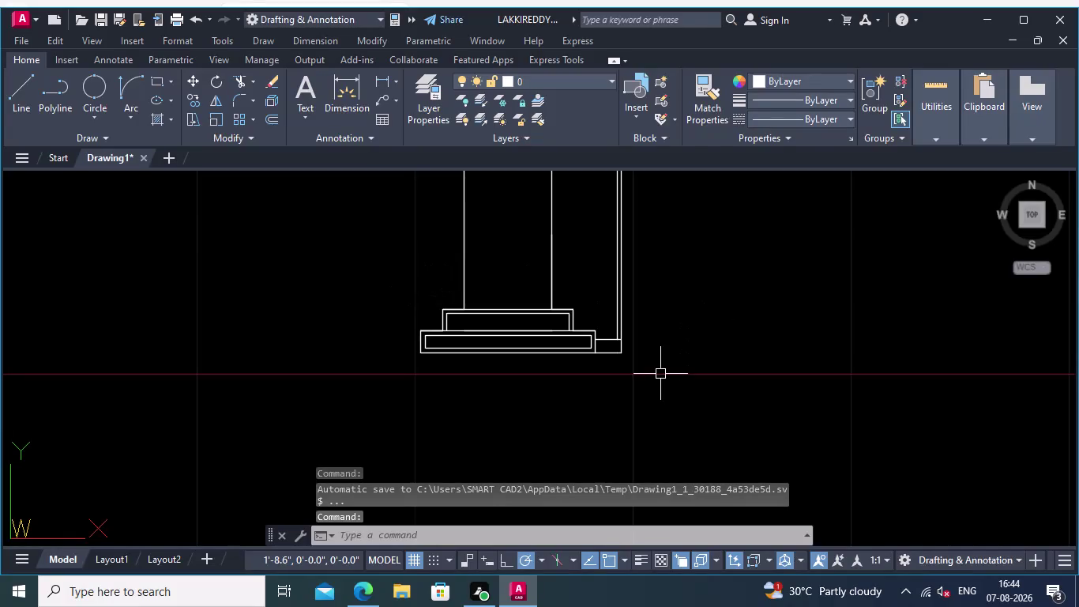
Offset the door frame's outer vertical line 0.025 to the right.
middle_drag(655, 373, 672, 405)
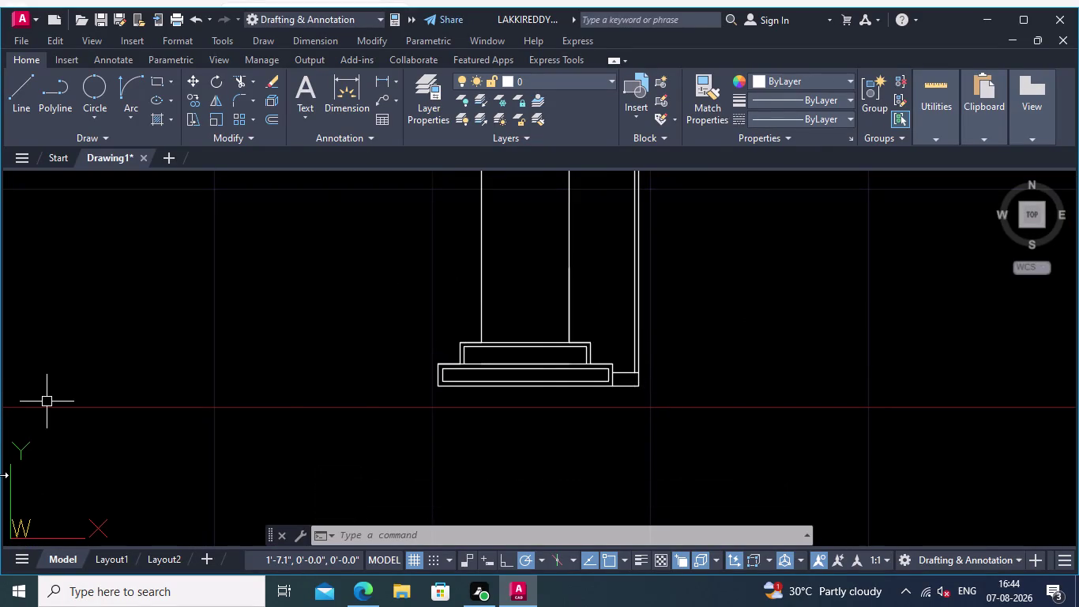
middle_drag(693, 382, 657, 393)
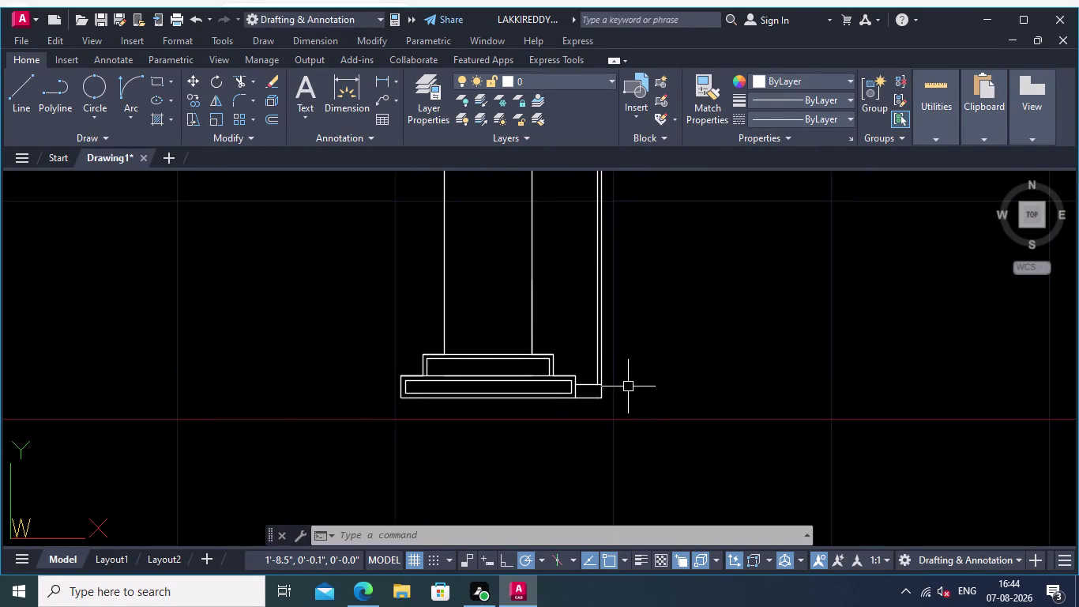
scroll(up, 3)
middle_drag(640, 409, 685, 385)
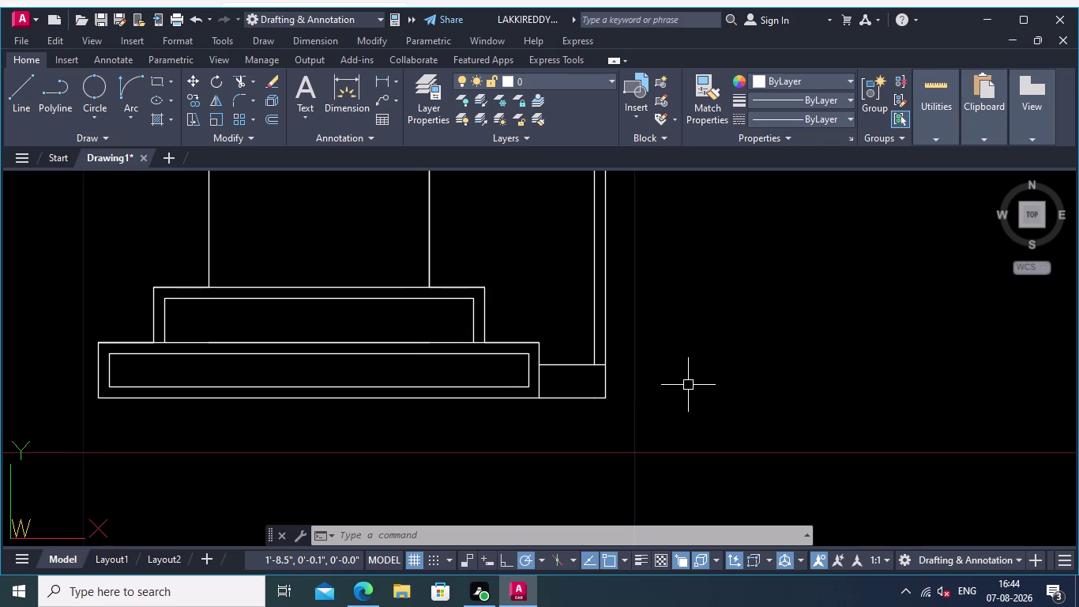
middle_drag(687, 385, 758, 387)
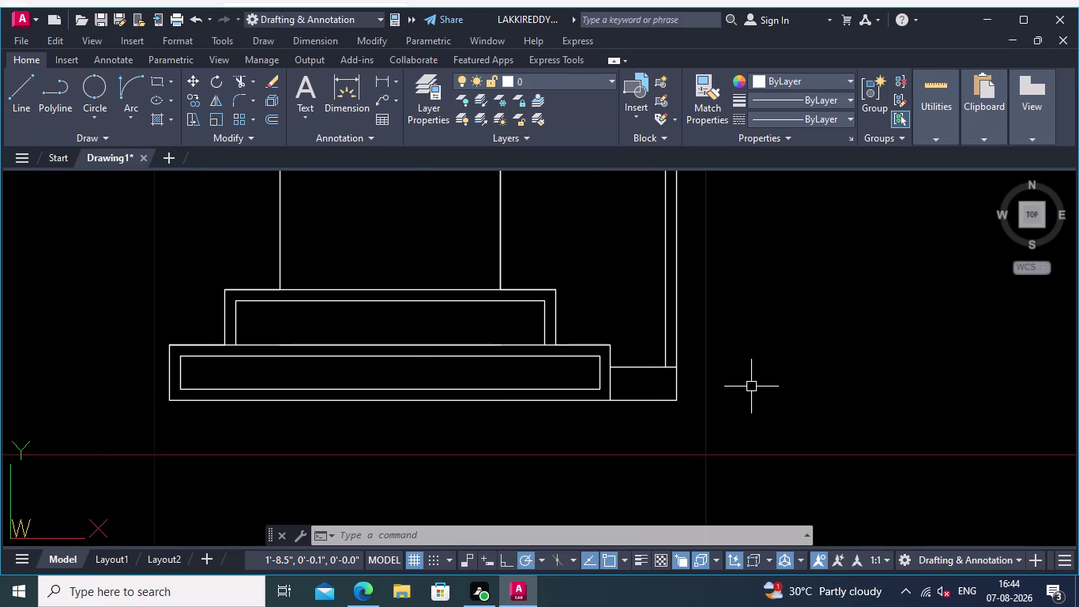
middle_drag(738, 390, 708, 405)
scroll(up, 3)
middle_drag(707, 395, 704, 391)
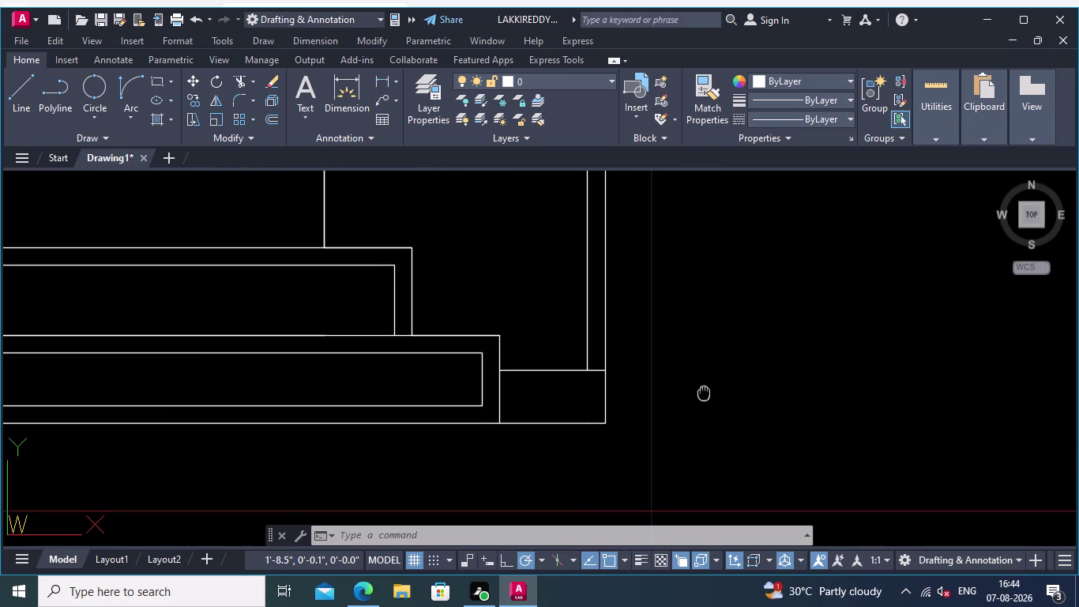
middle_drag(704, 391, 662, 390)
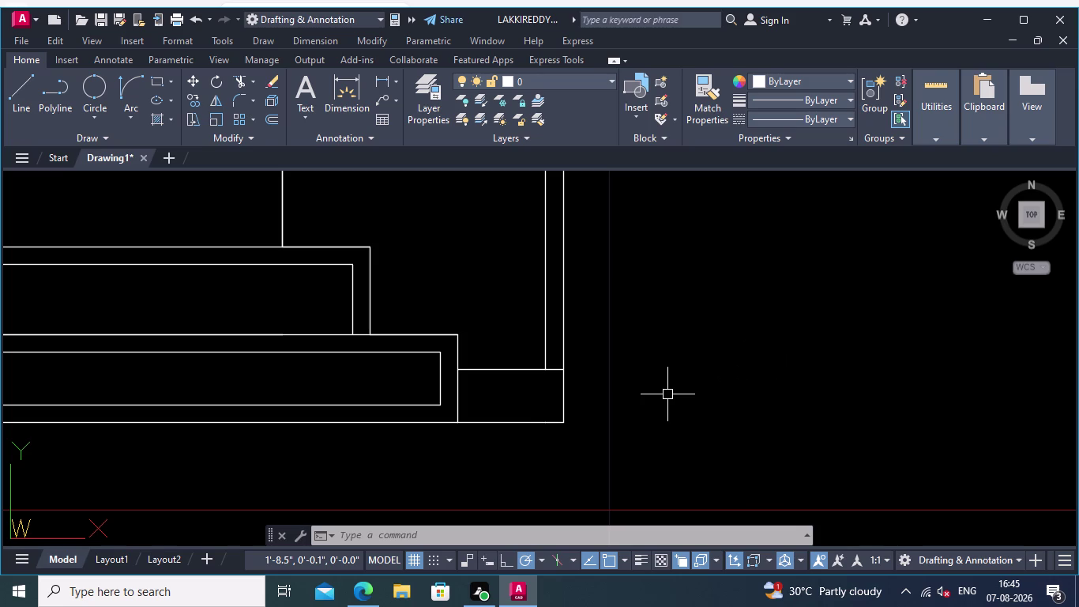
middle_drag(668, 395, 735, 395)
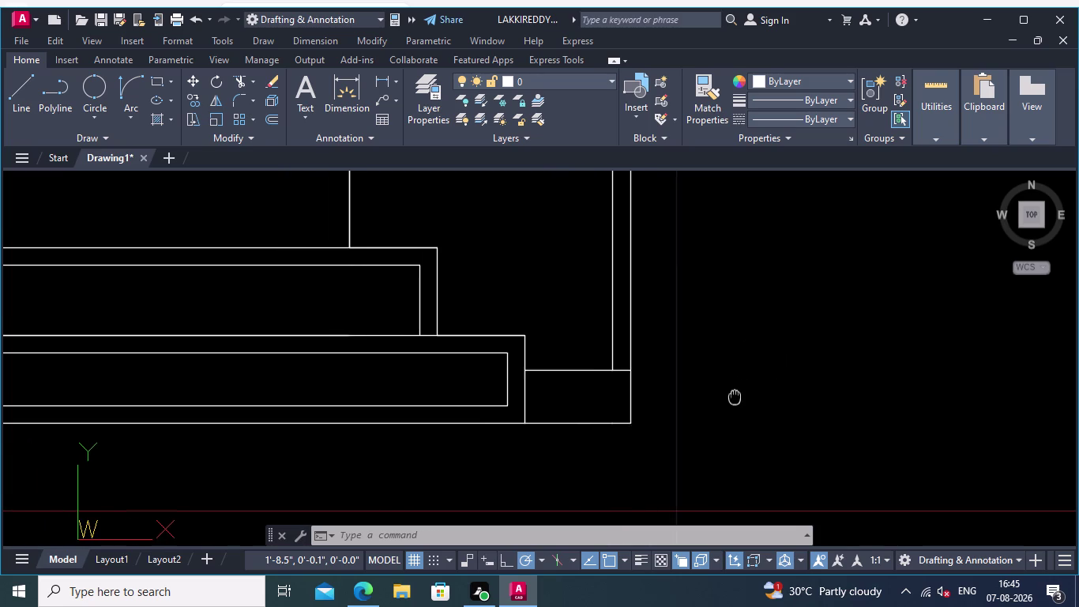
middle_drag(735, 395, 738, 395)
middle_drag(724, 403, 809, 413)
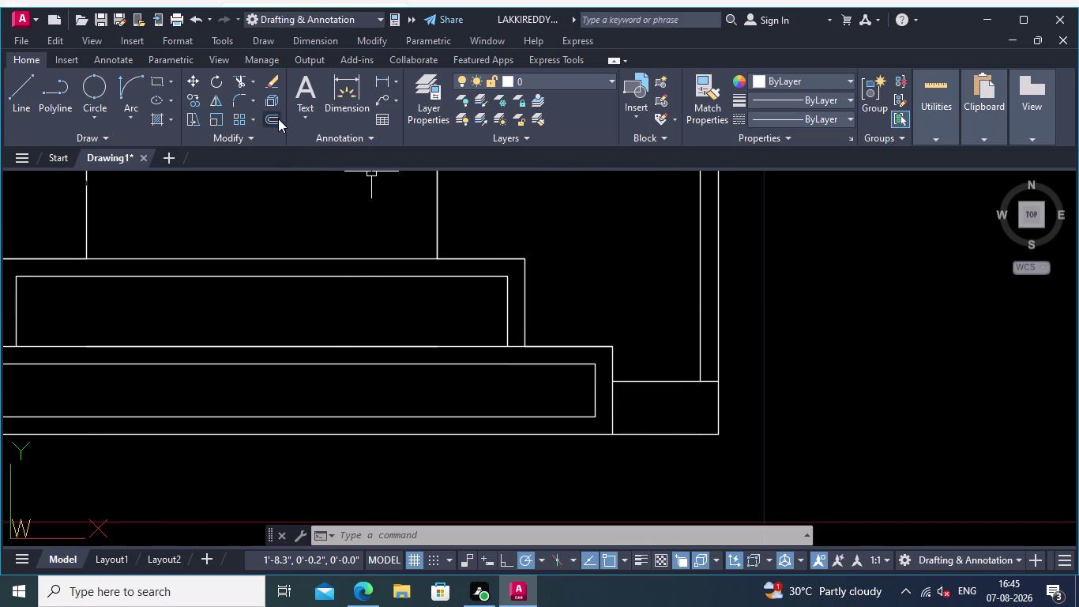
click(274, 117)
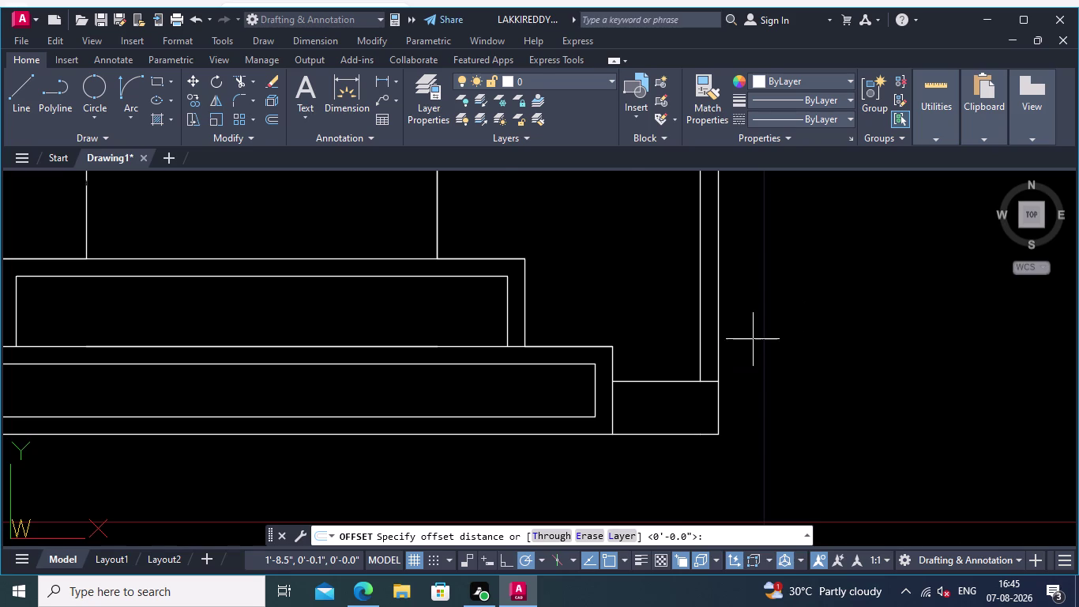
scroll(down, 3)
scroll(down, 3)
middle_drag(745, 342, 734, 373)
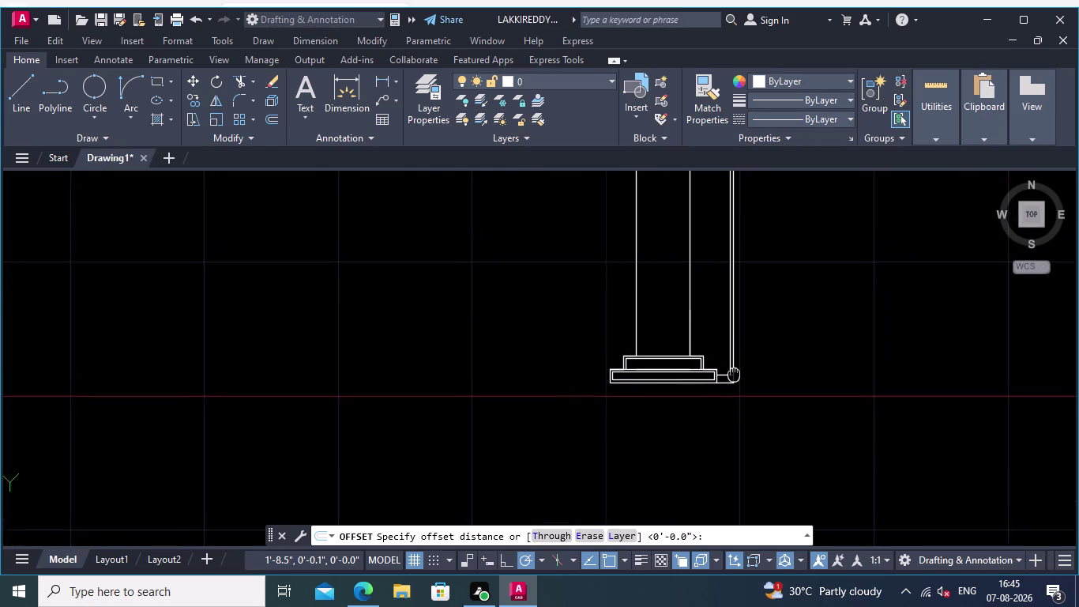
middle_drag(734, 374, 729, 381)
scroll(up, 3)
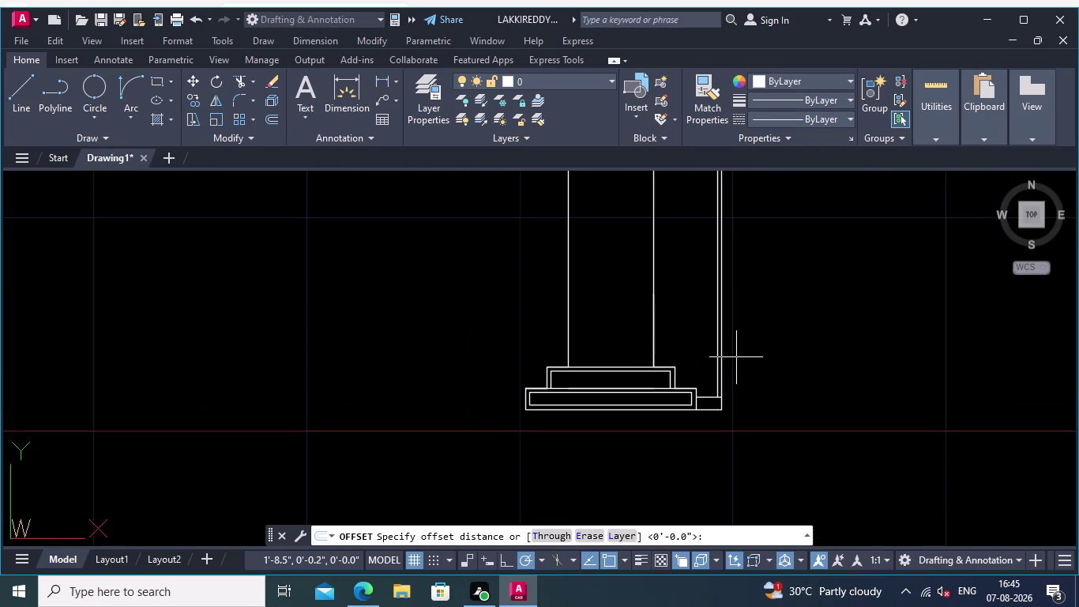
scroll(up, 3)
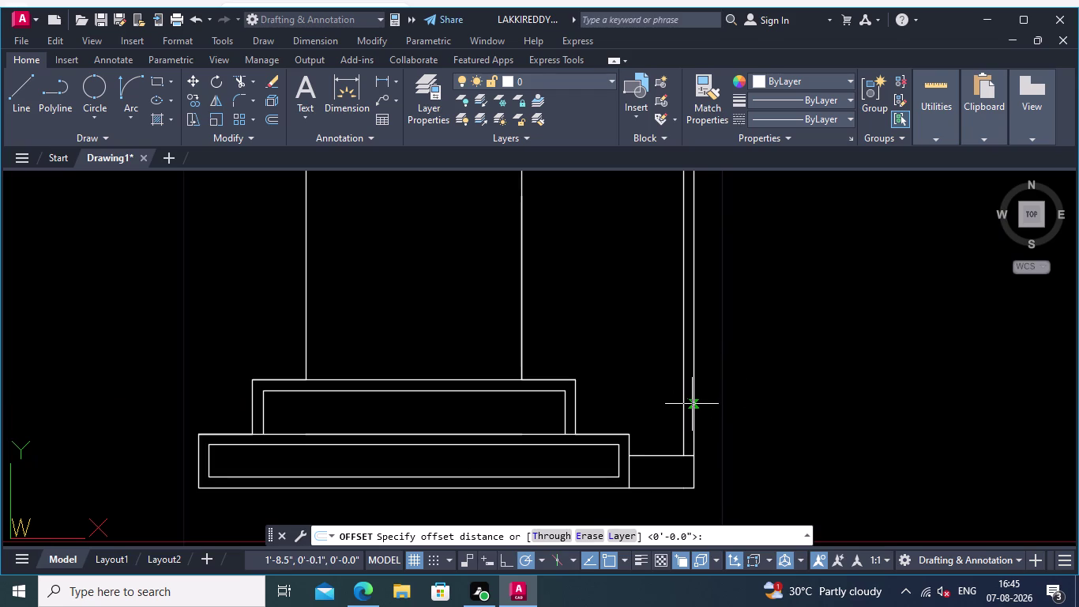
click(692, 404)
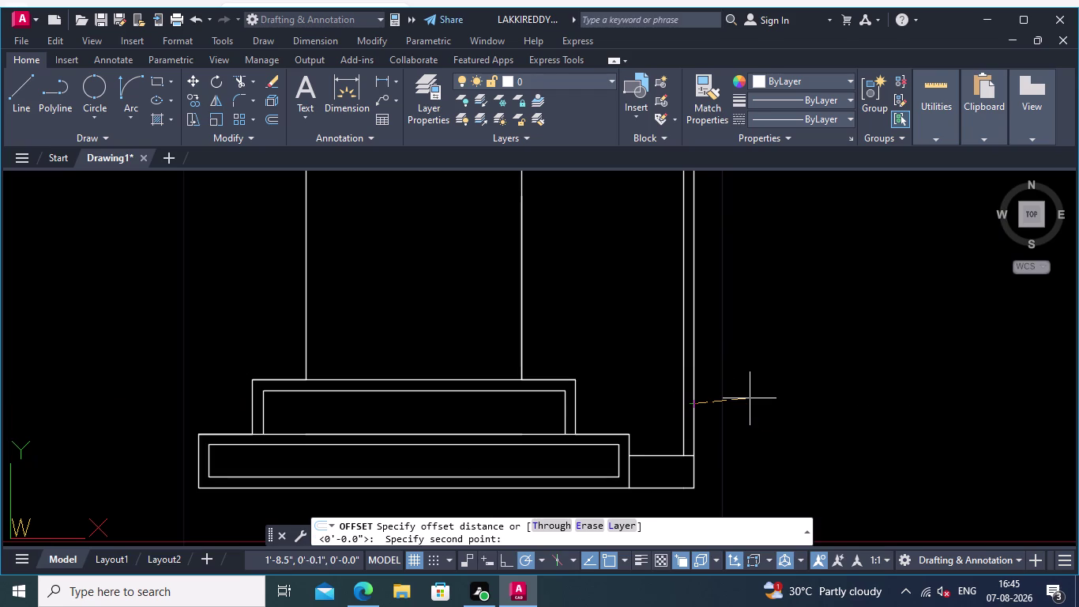
text(0.)
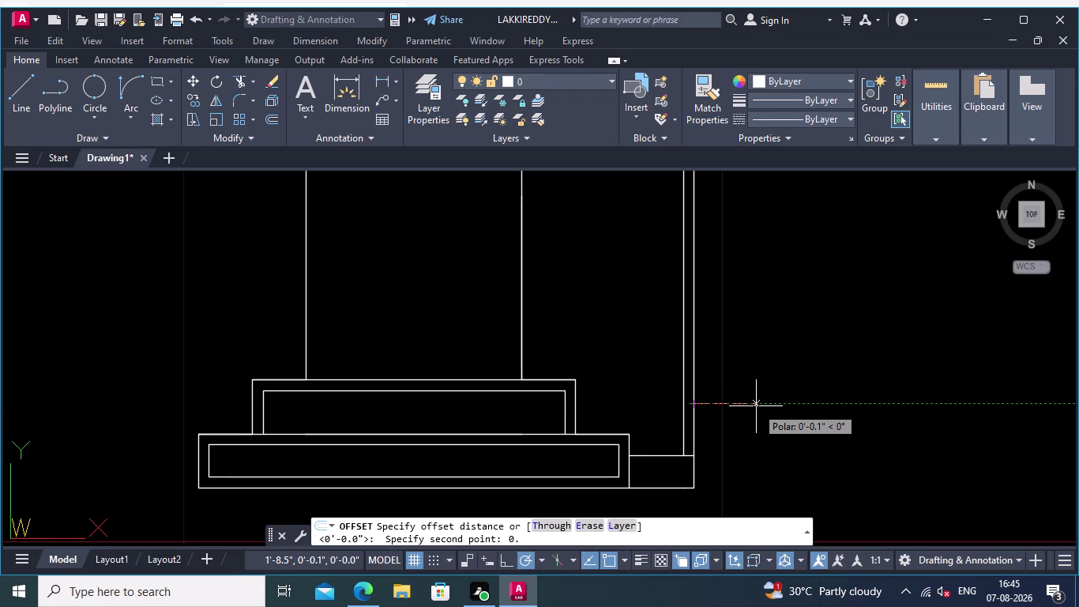
text(025)
key(Return)
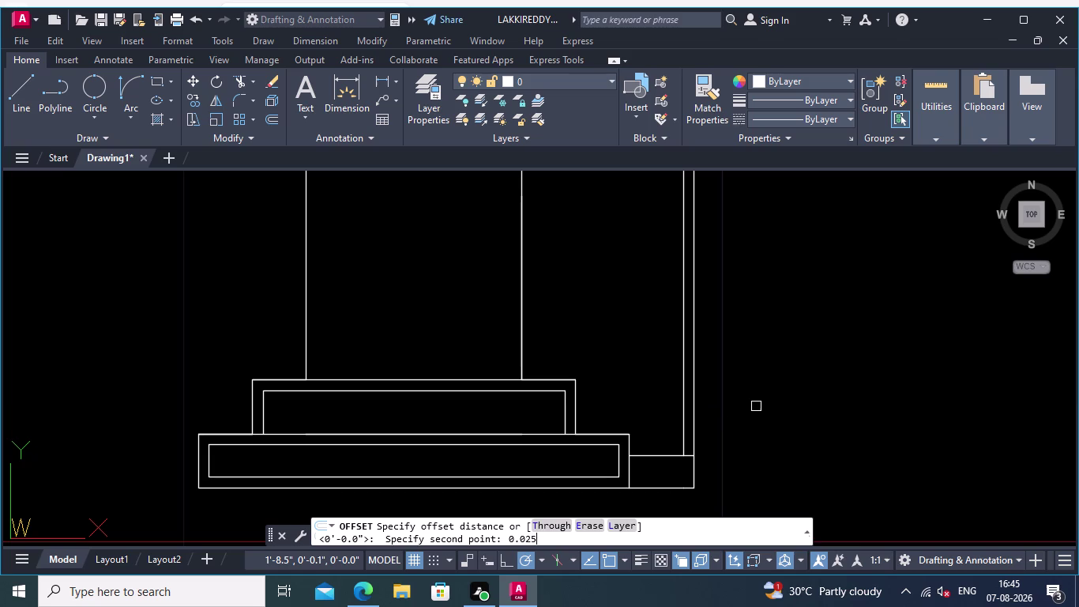
click(695, 424)
click(726, 425)
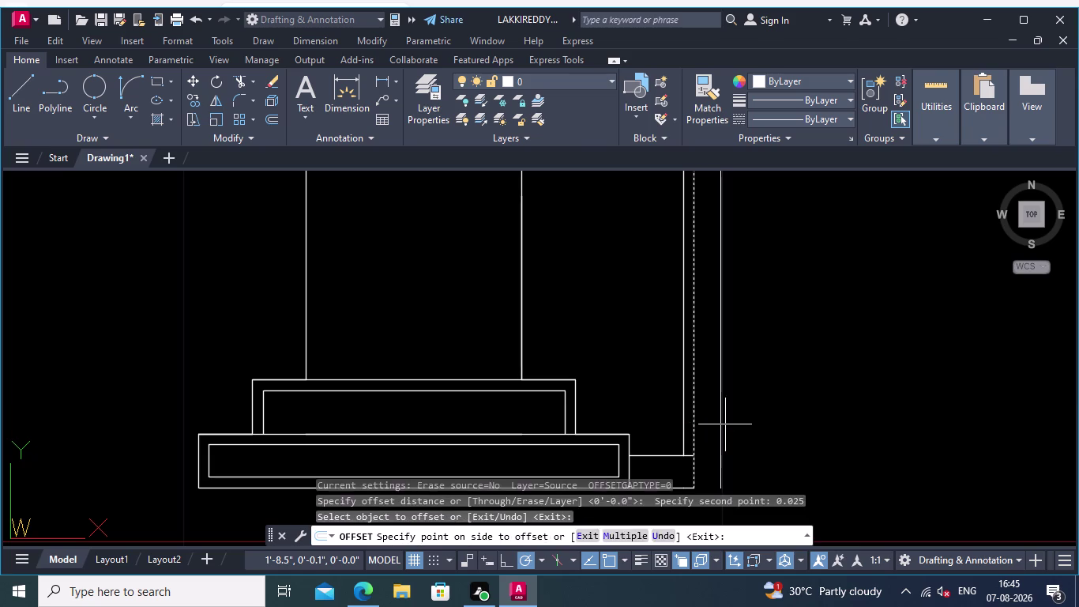
Offset that new vertical line a further 0.01 to the right.
middle_drag(808, 403, 807, 350)
scroll(down, 3)
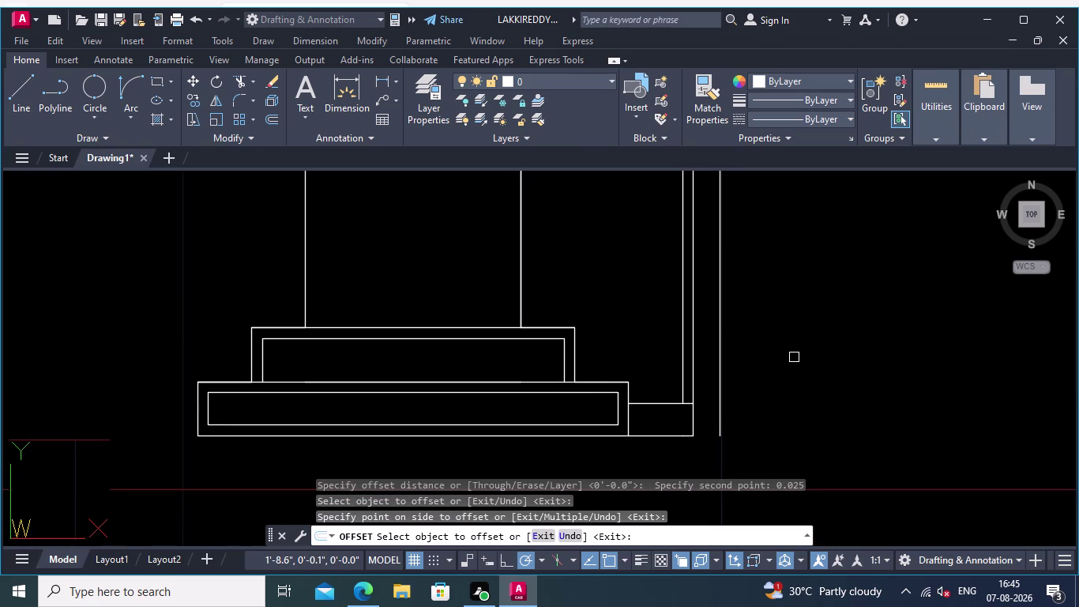
middle_drag(774, 375, 762, 387)
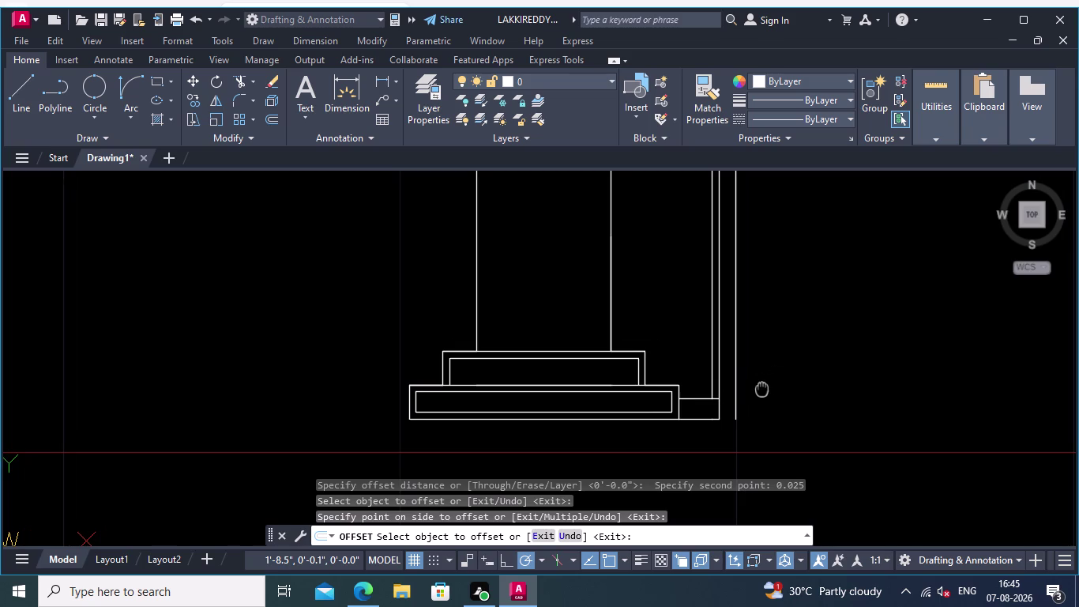
middle_drag(762, 387, 756, 378)
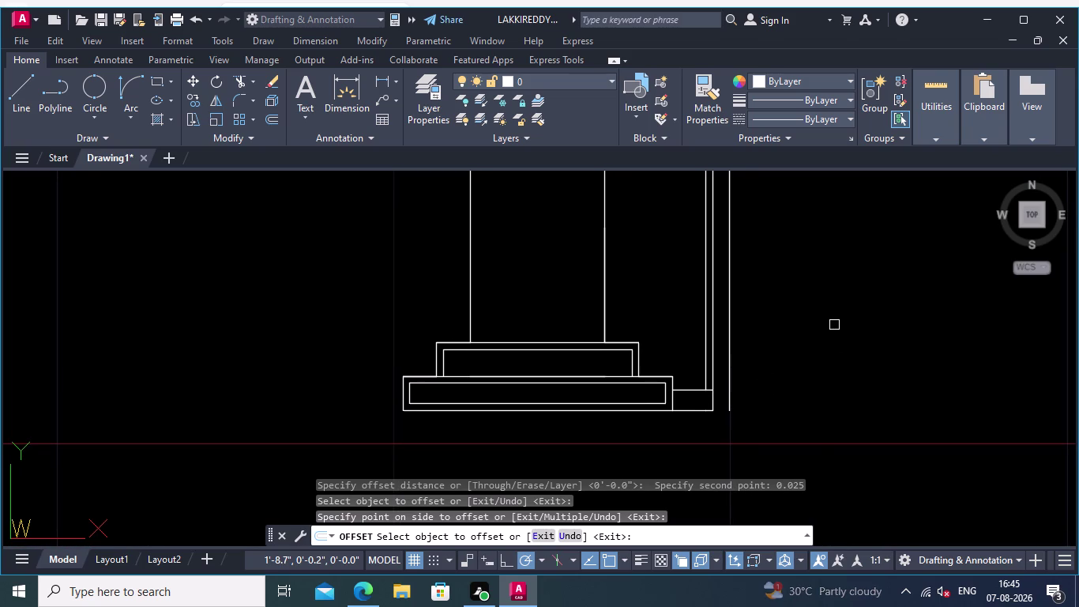
right_click(834, 324)
click(868, 335)
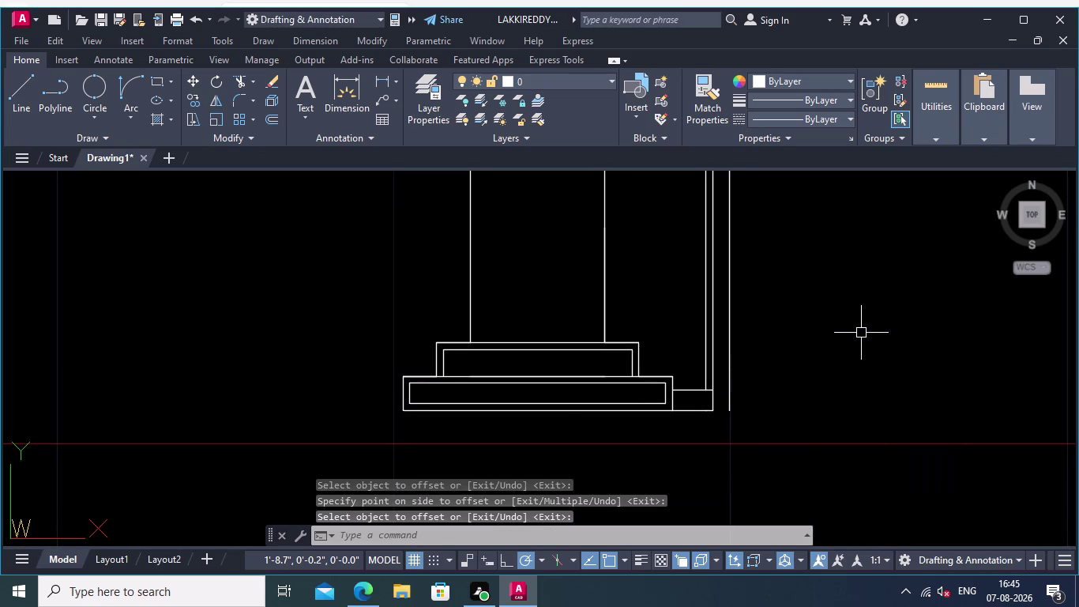
key(space)
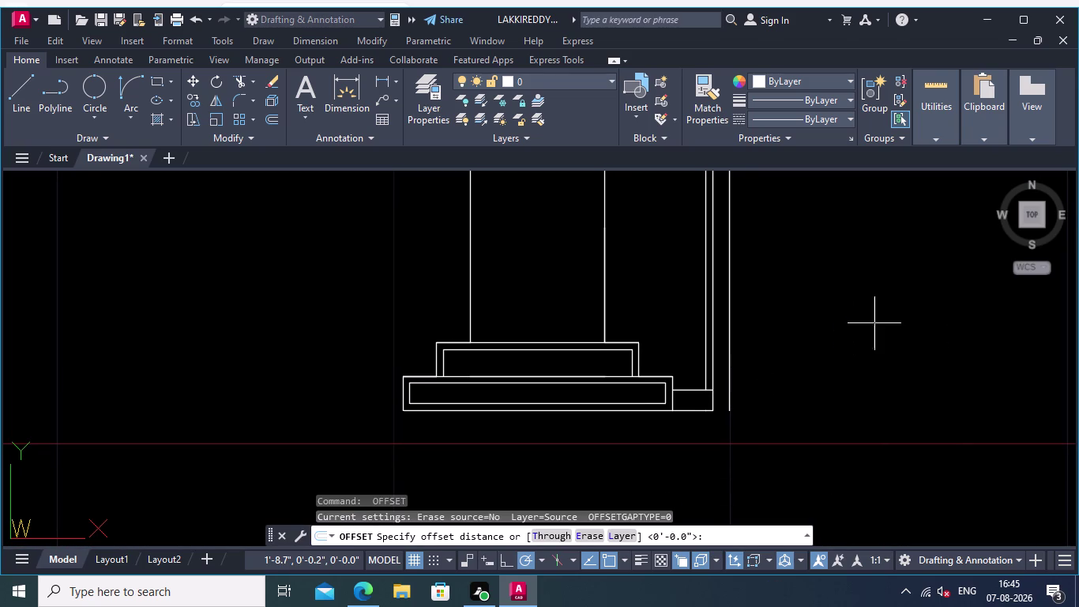
text(0.)
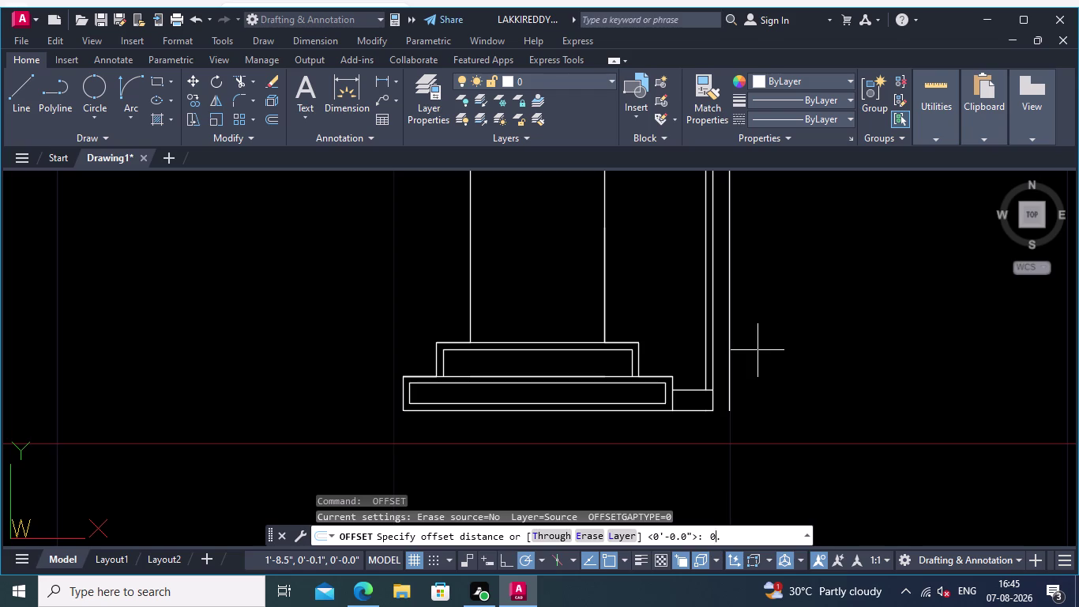
text(01)
key(Return)
click(732, 367)
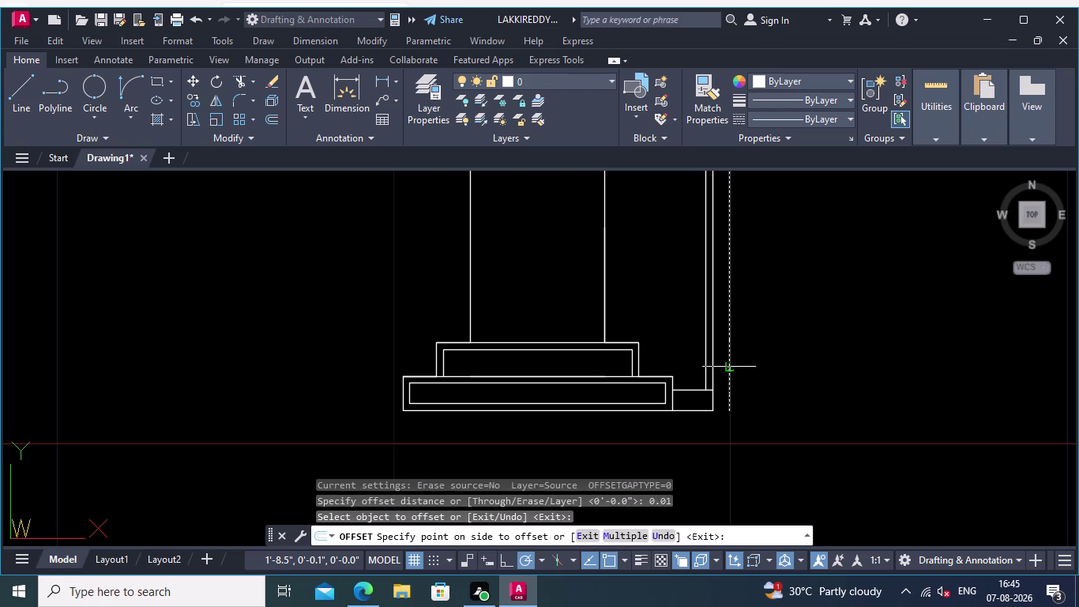
click(766, 366)
middle_drag(780, 359, 777, 377)
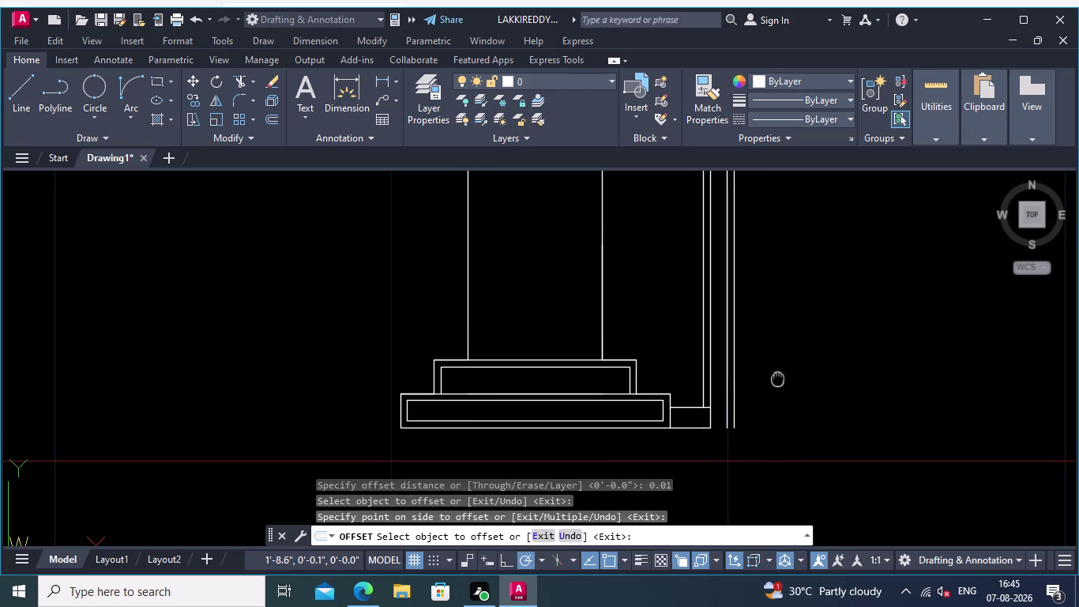
middle_drag(777, 378, 776, 378)
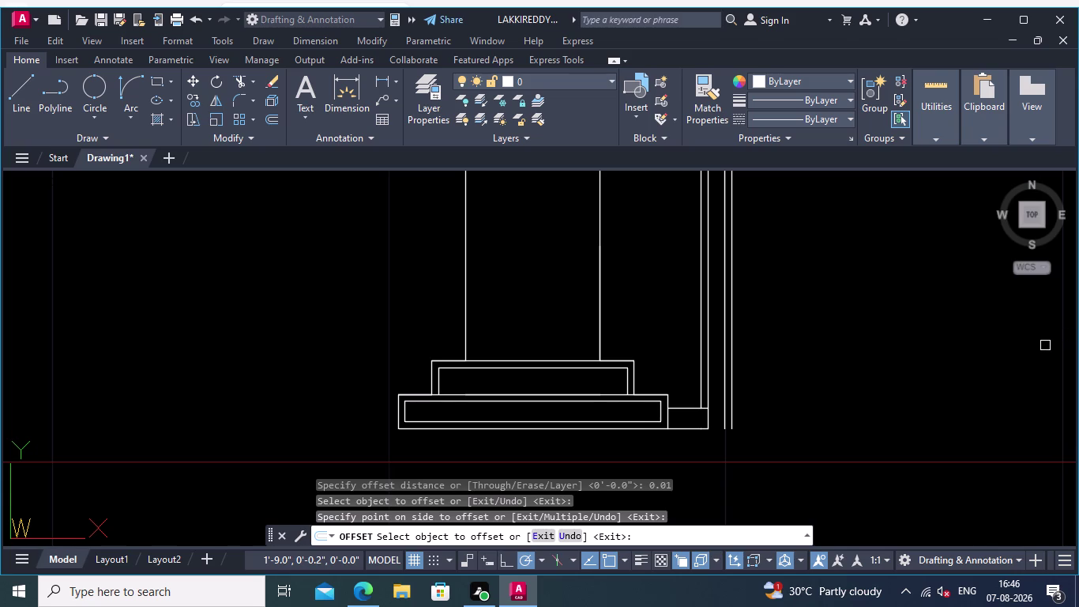
middle_drag(872, 383, 943, 399)
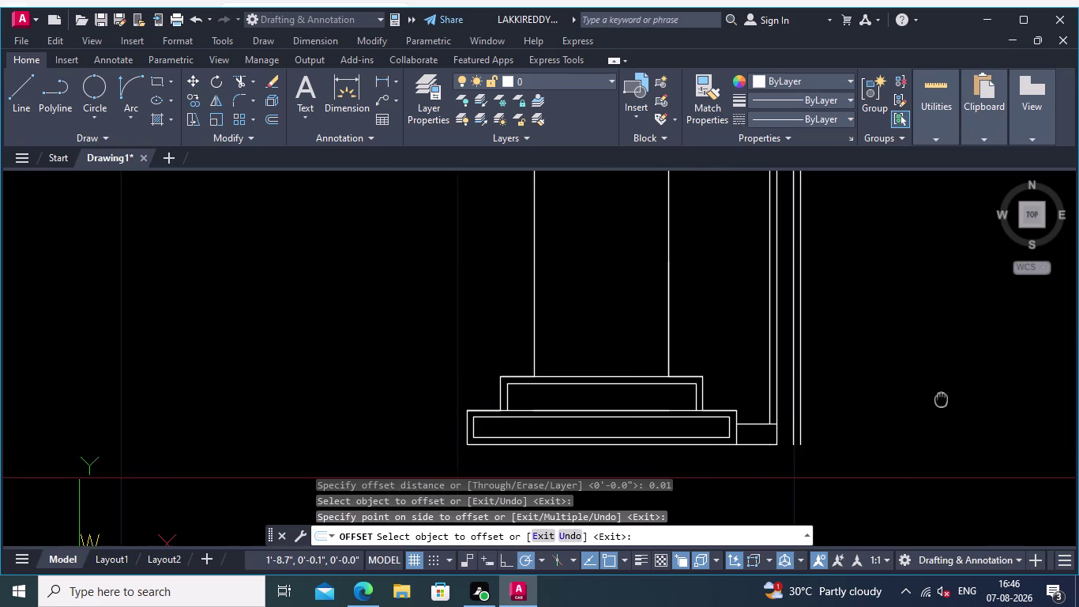
middle_drag(944, 400, 862, 438)
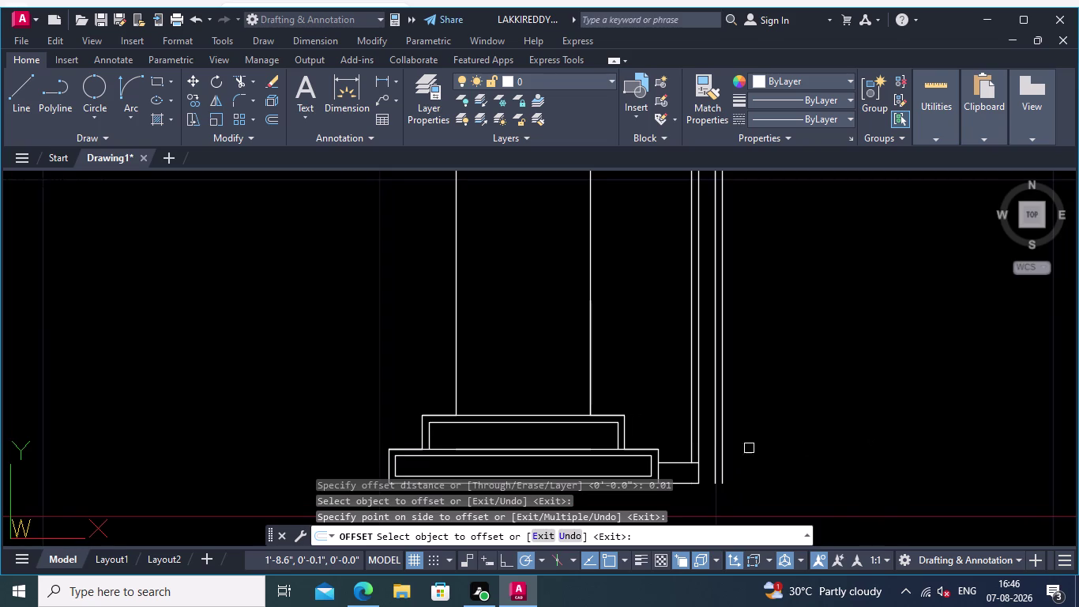
middle_drag(773, 437, 779, 398)
middle_drag(760, 398, 742, 399)
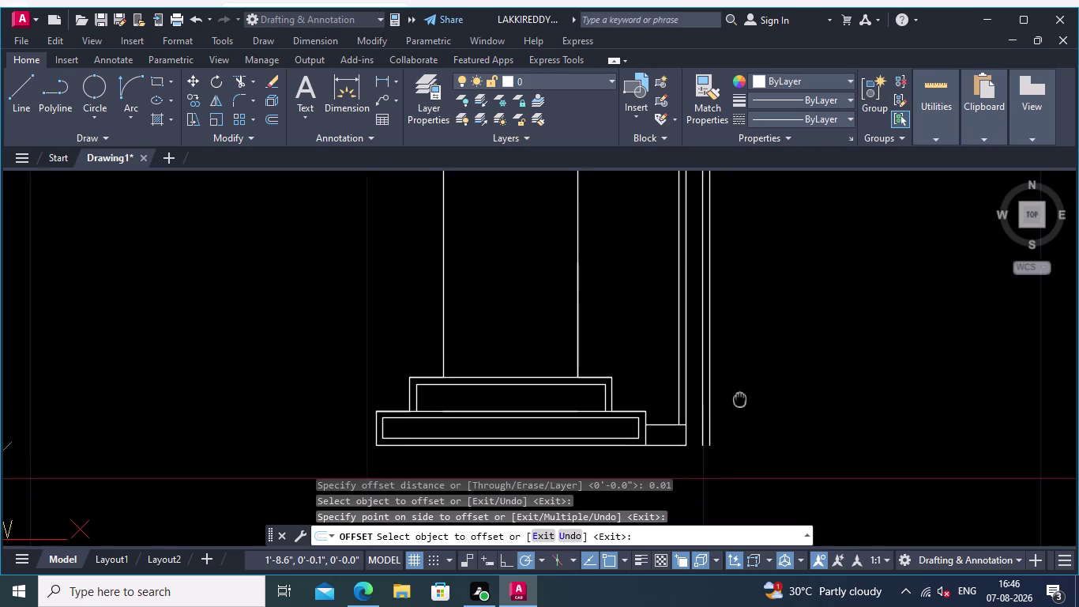
middle_drag(742, 399, 686, 411)
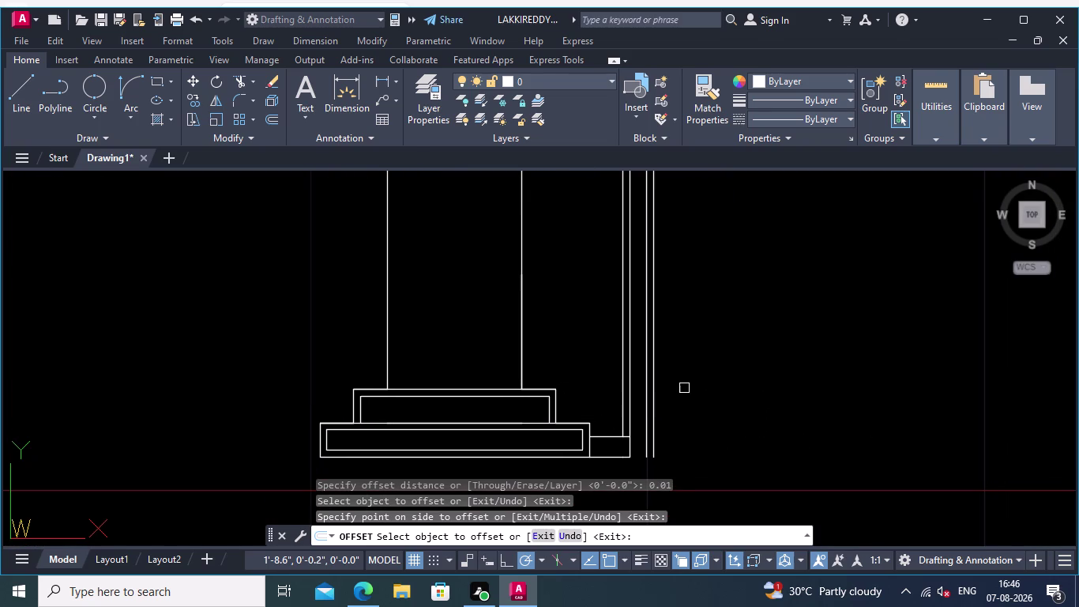
Offset a frame vertical line 0.040 to the right.
key(space)
key(space)
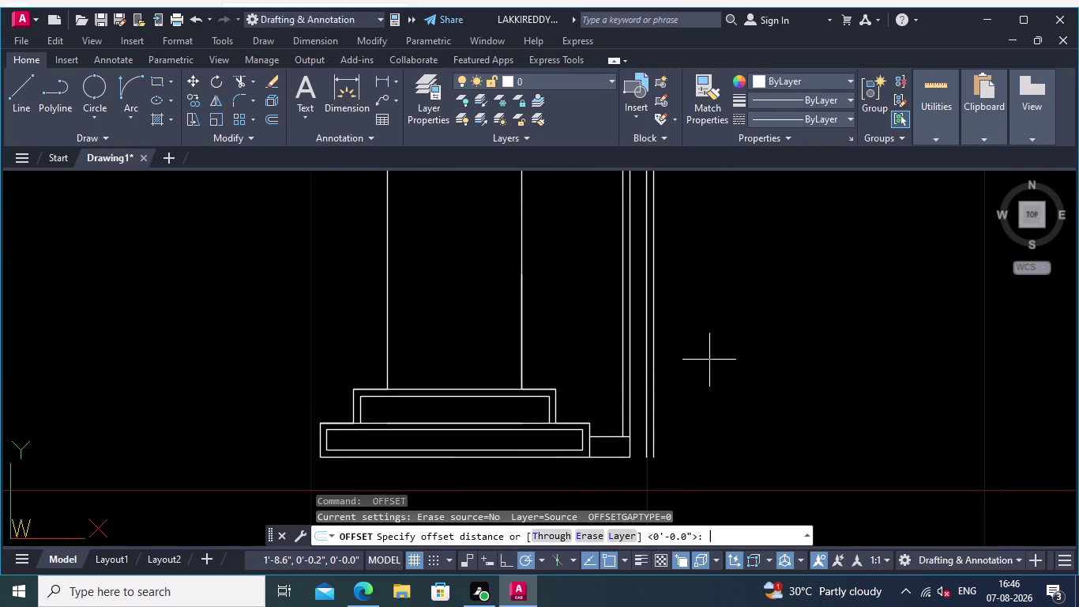
text(0.)
key(0)
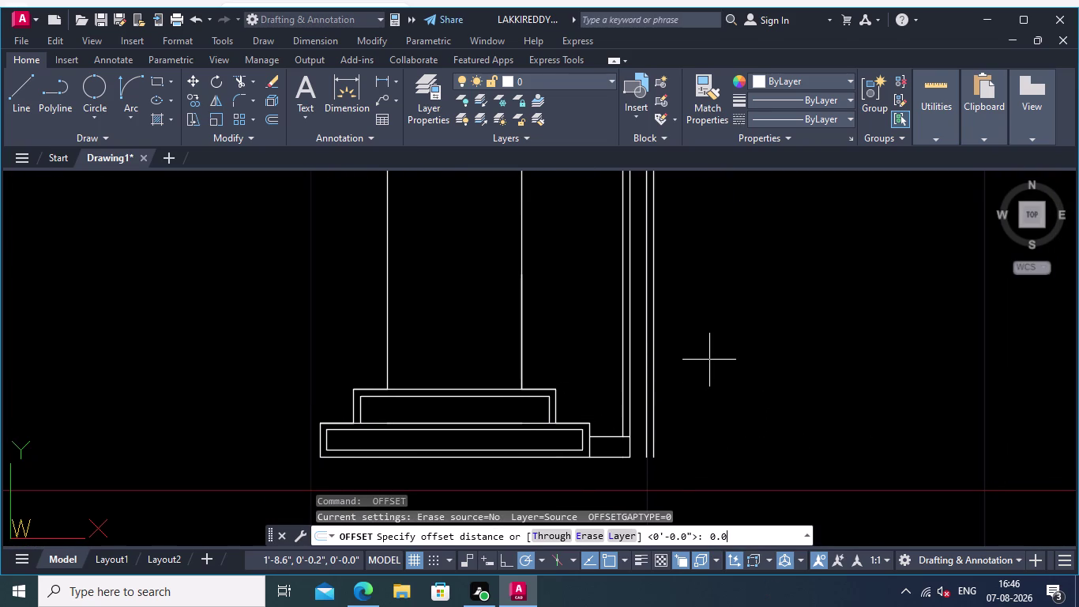
key(4)
key(0)
key(Return)
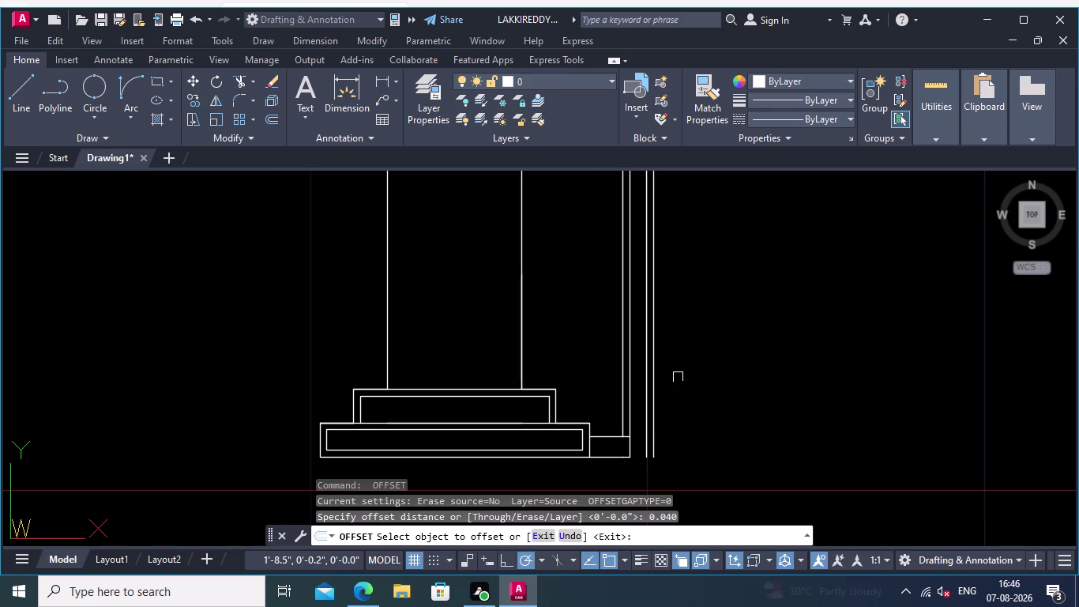
scroll(up, 3)
click(645, 398)
click(731, 391)
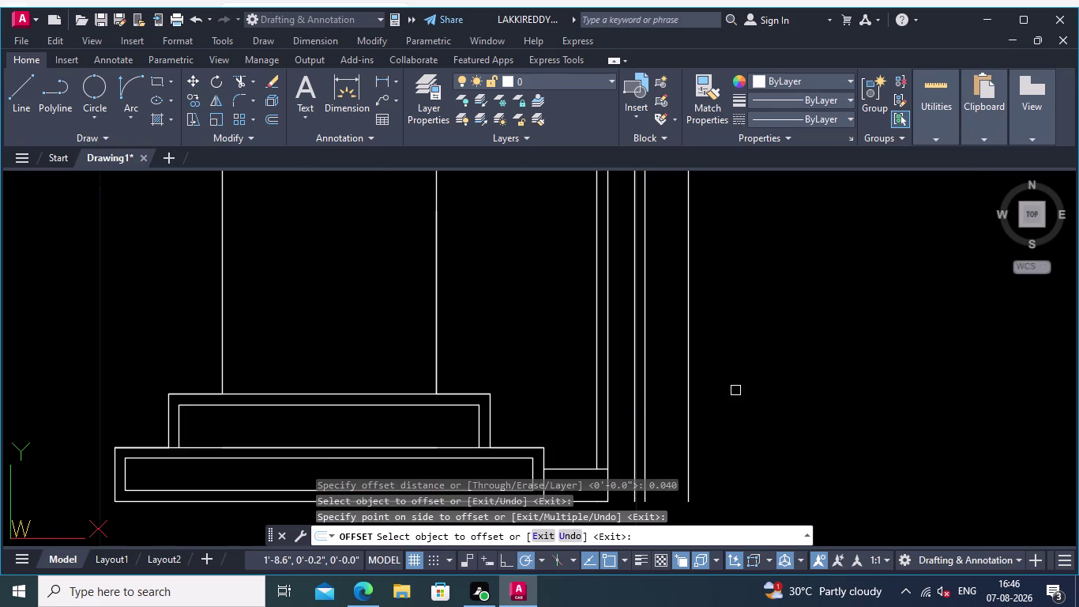
middle_drag(797, 380, 786, 320)
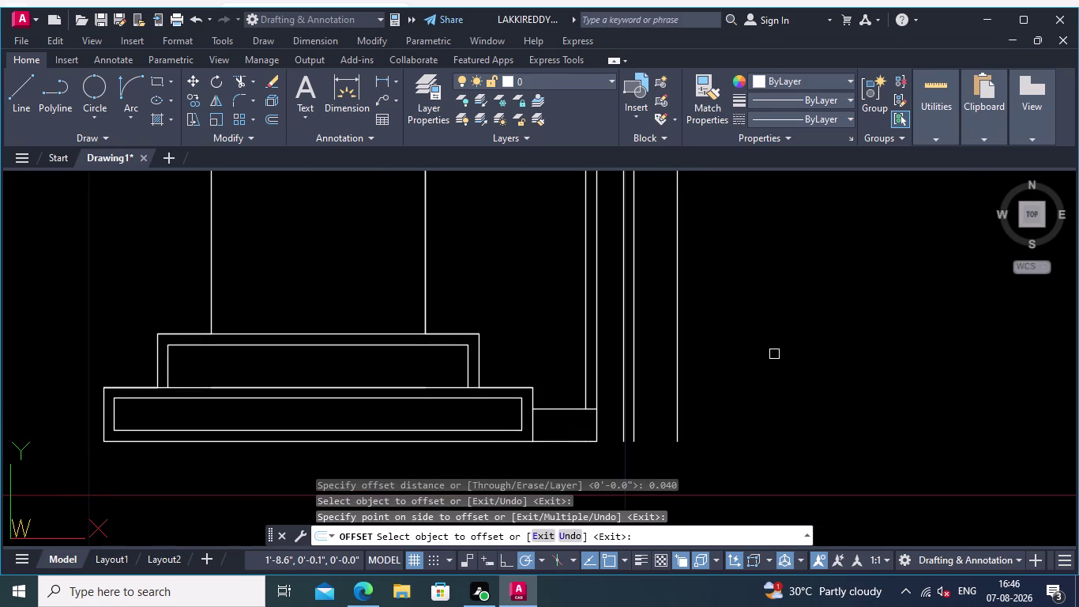
Re-enter the offset distance as 0.01 and copy the rightmost frame line outward.
key(Return)
key(Return)
text(0.01.)
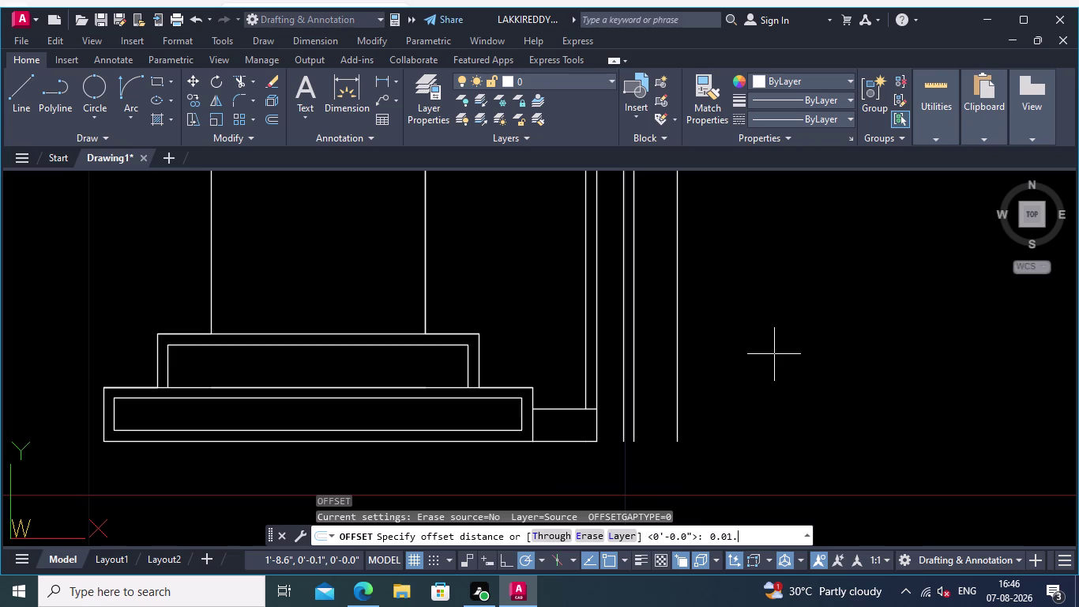
key(Return)
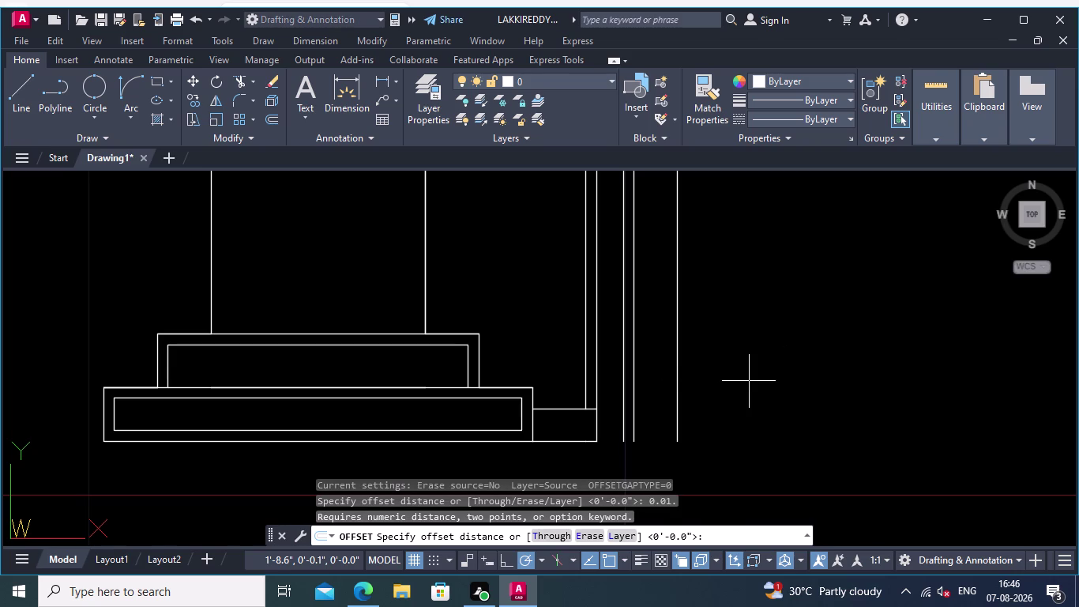
text(0.)
text(01)
key(Return)
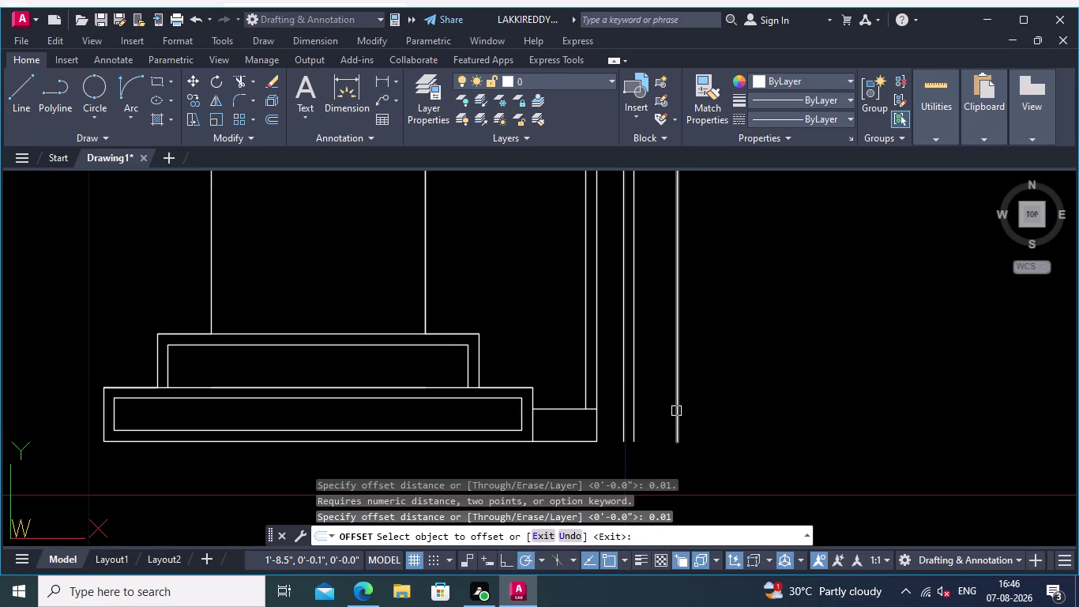
click(675, 411)
click(700, 410)
scroll(down, 3)
middle_drag(745, 389, 735, 386)
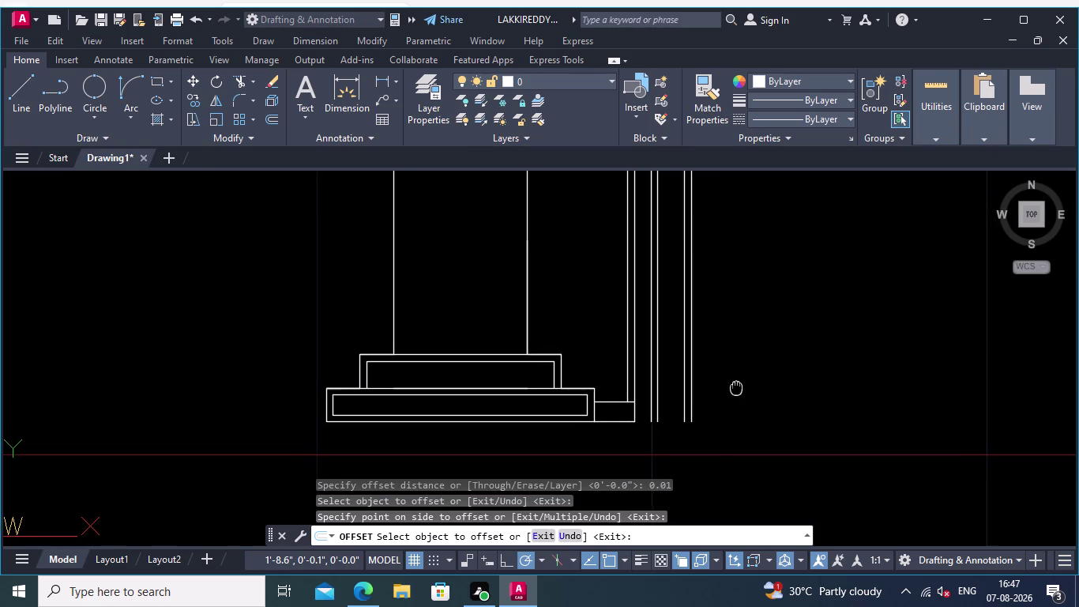
middle_drag(736, 386, 719, 386)
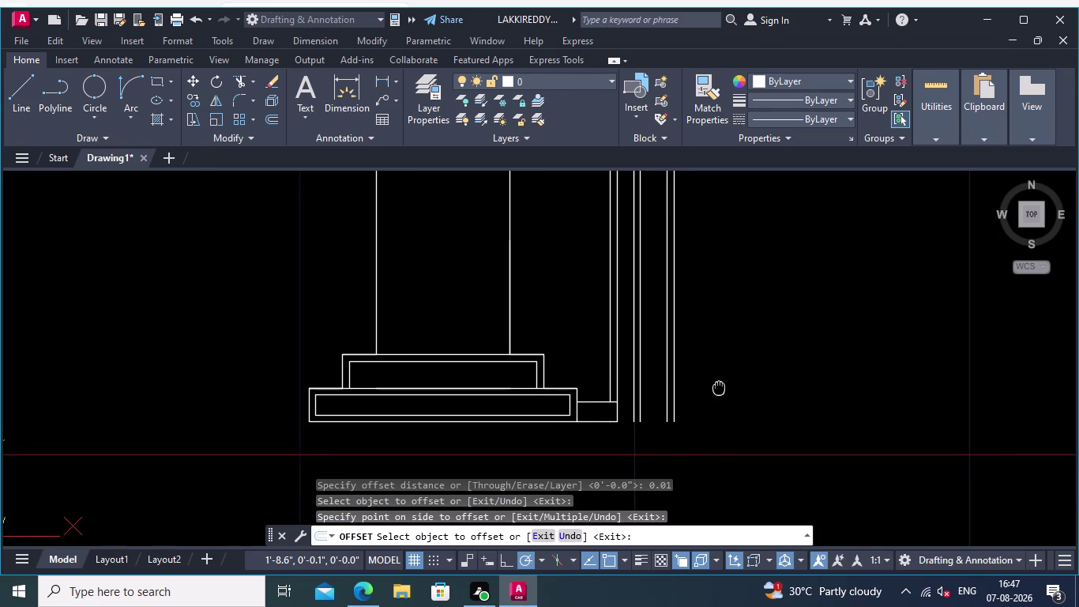
middle_drag(720, 386, 723, 387)
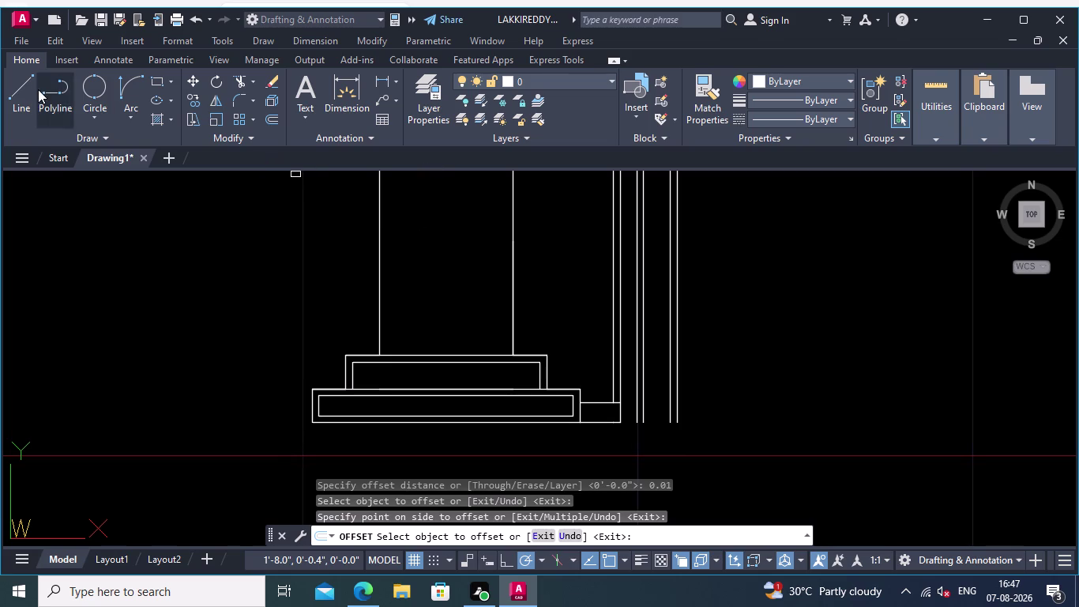
Draw a horizontal polyline from the door frame's base corner far to the right.
click(67, 91)
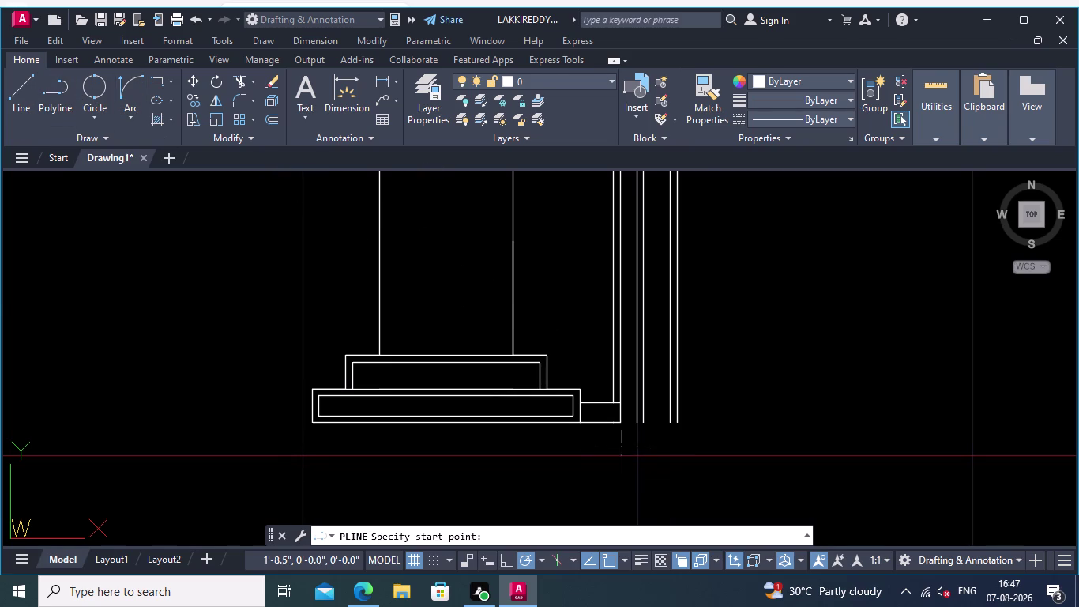
scroll(up, 3)
middle_drag(624, 443, 537, 430)
scroll(up, 3)
middle_drag(518, 413, 483, 424)
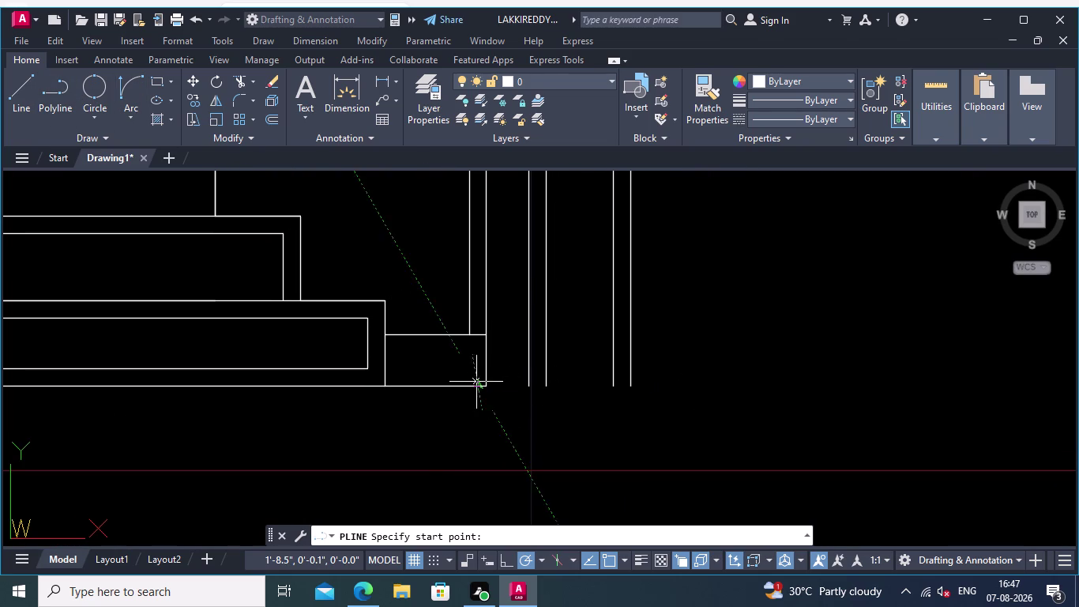
click(488, 386)
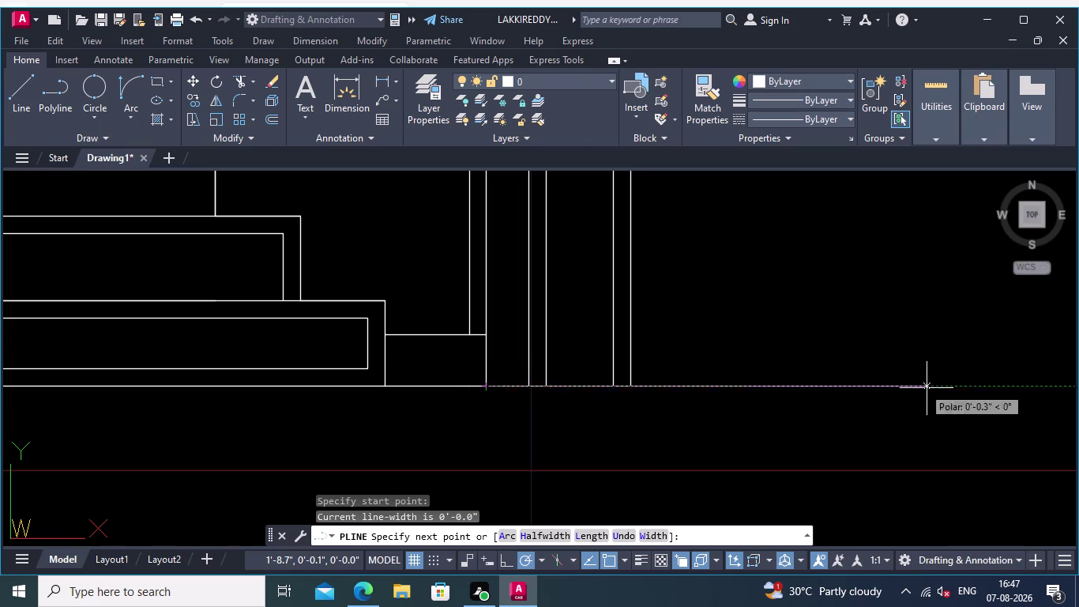
middle_drag(958, 397, 630, 353)
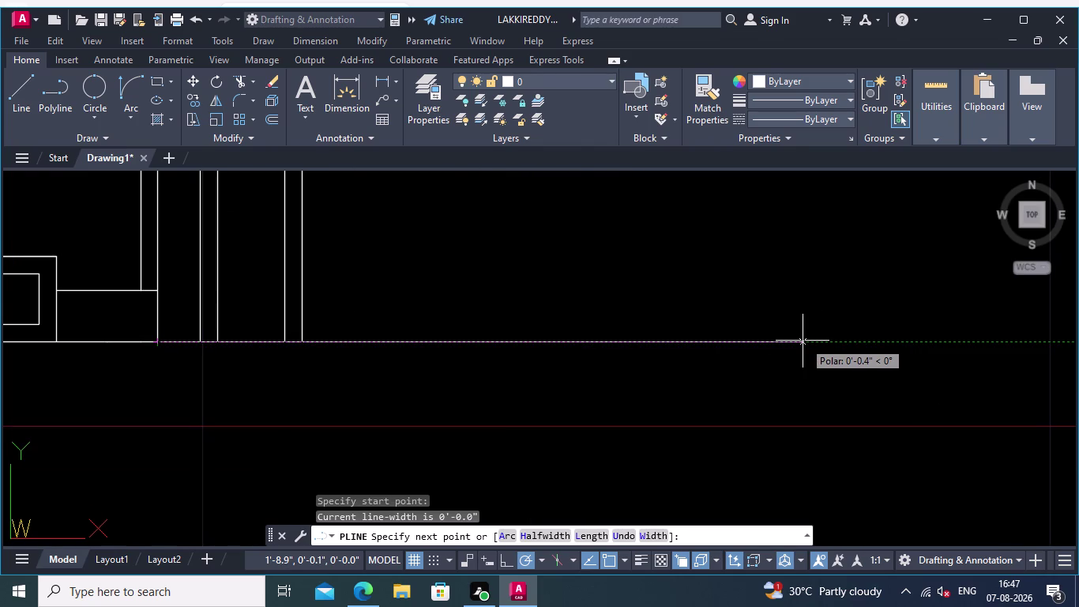
click(803, 341)
key(Return)
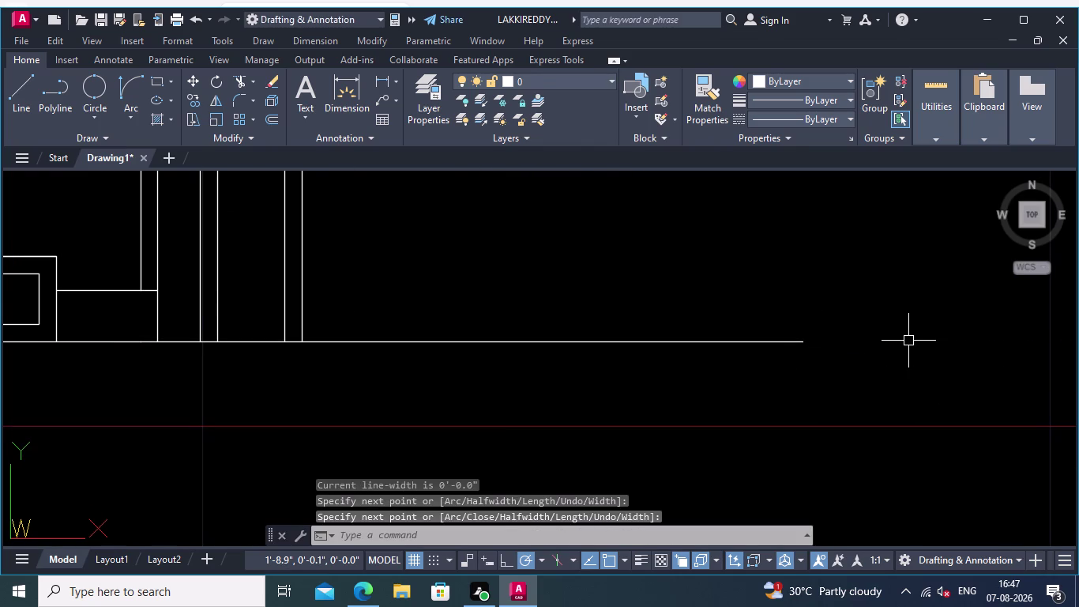
Start an offset with a 0.01 distance.
click(272, 117)
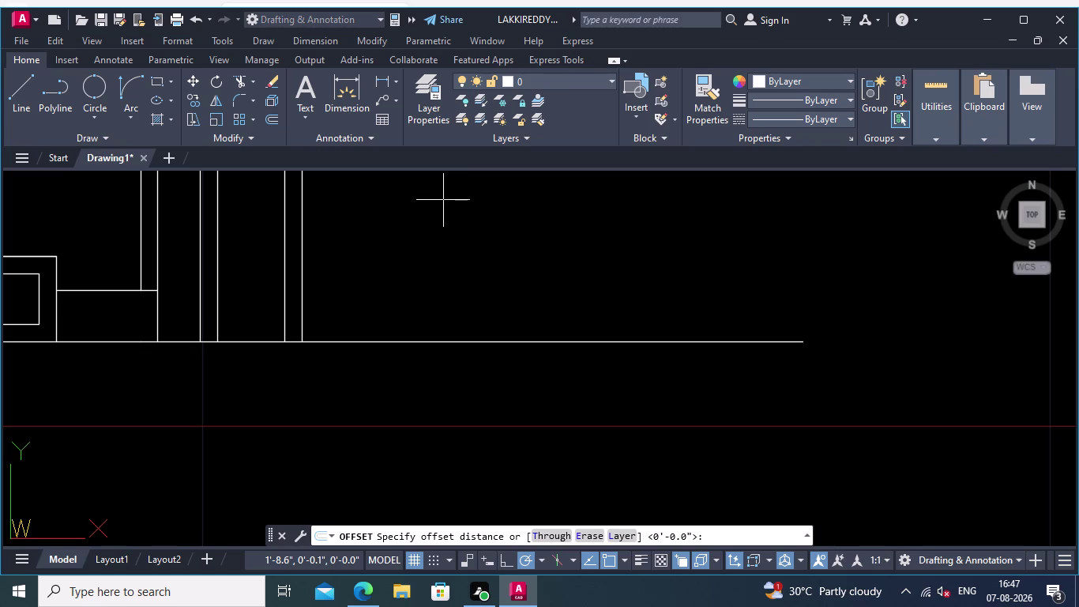
text(0)
text(.01)
key(Return)
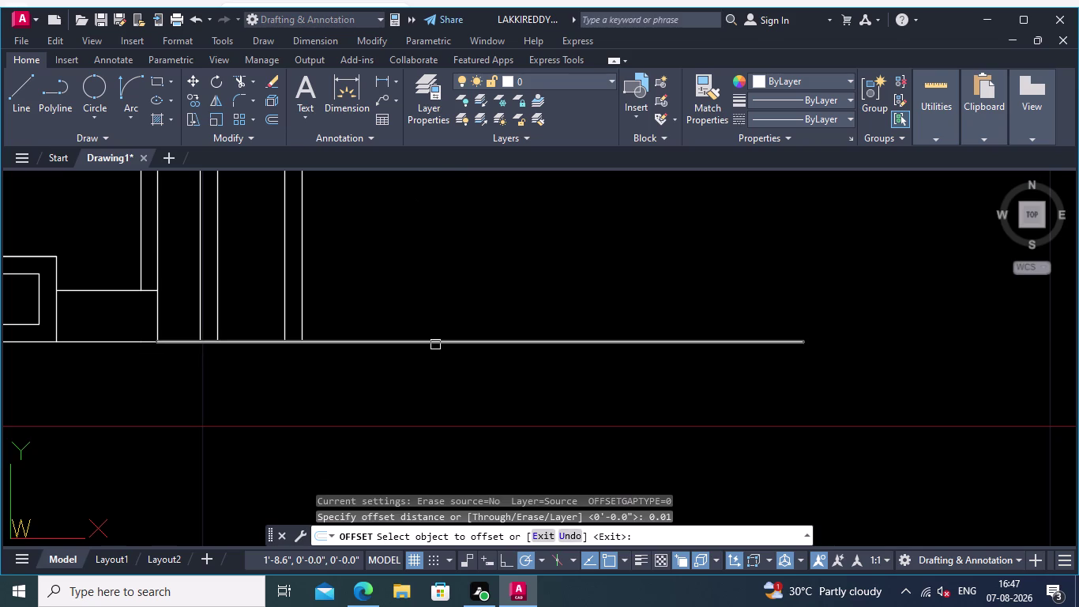
Copy the horizontal base polyline 0.01 alongside itself, then review the column base.
click(437, 341)
click(440, 336)
scroll(down, 3)
scroll(down, 3)
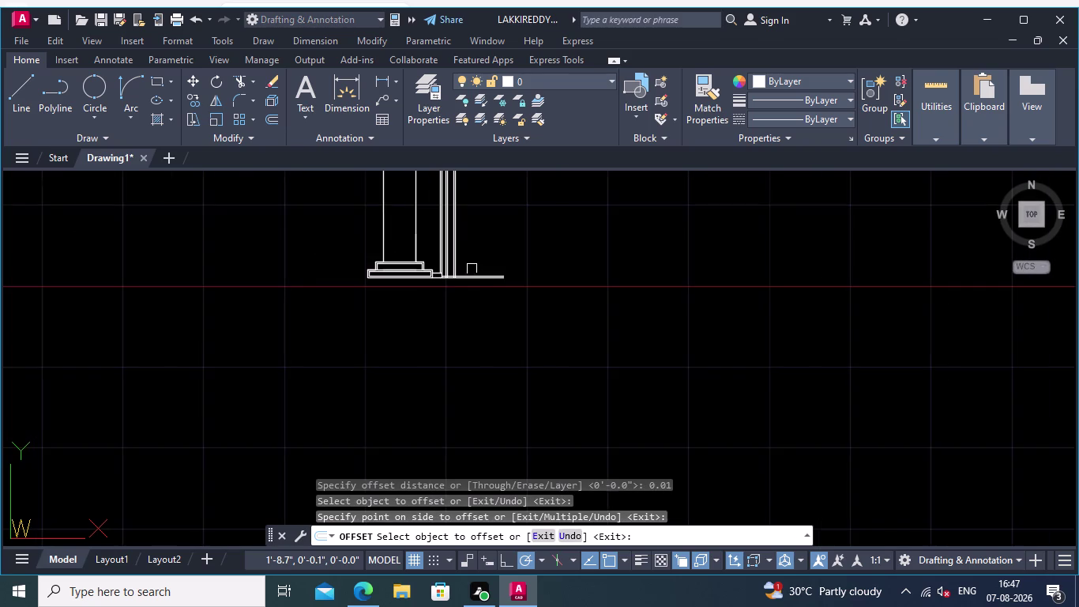
middle_drag(478, 253, 549, 327)
scroll(up, 3)
scroll(up, 3)
middle_drag(530, 346, 544, 346)
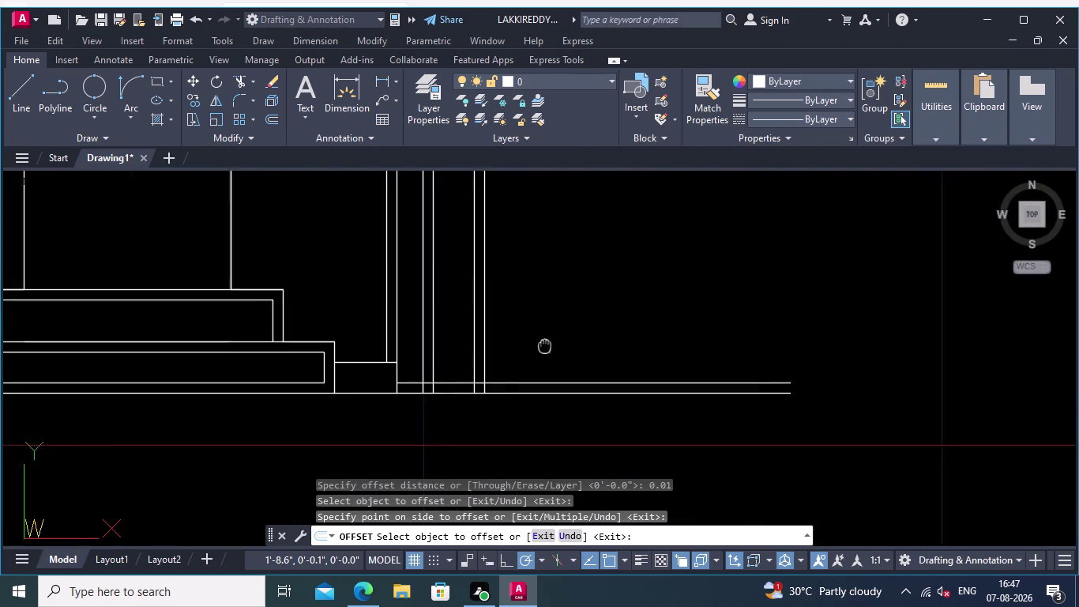
middle_drag(545, 346, 664, 373)
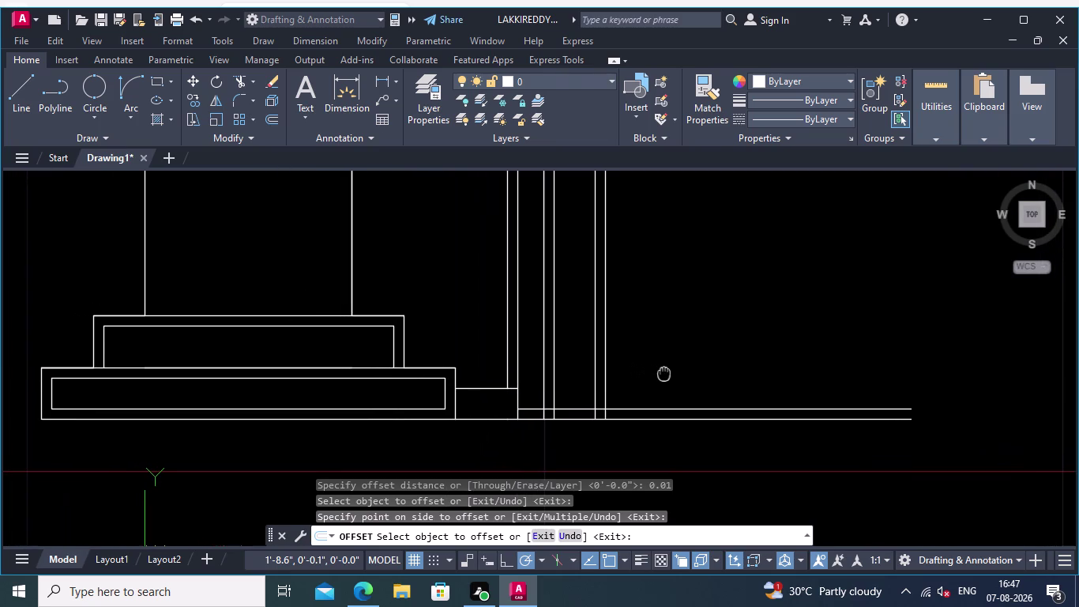
middle_drag(664, 372, 670, 376)
middle_drag(678, 373, 699, 373)
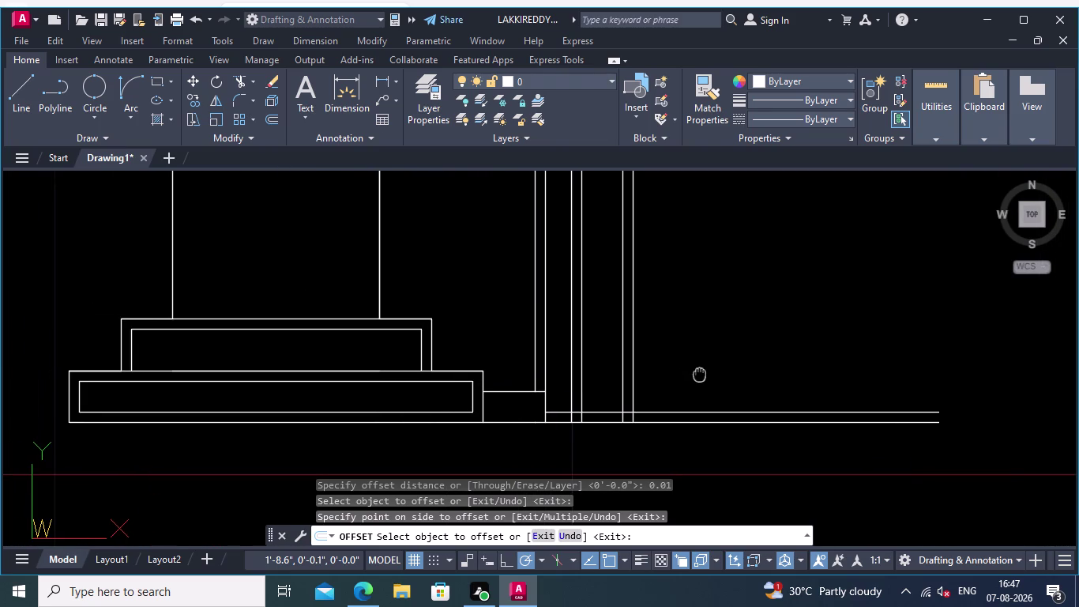
middle_drag(699, 373, 706, 373)
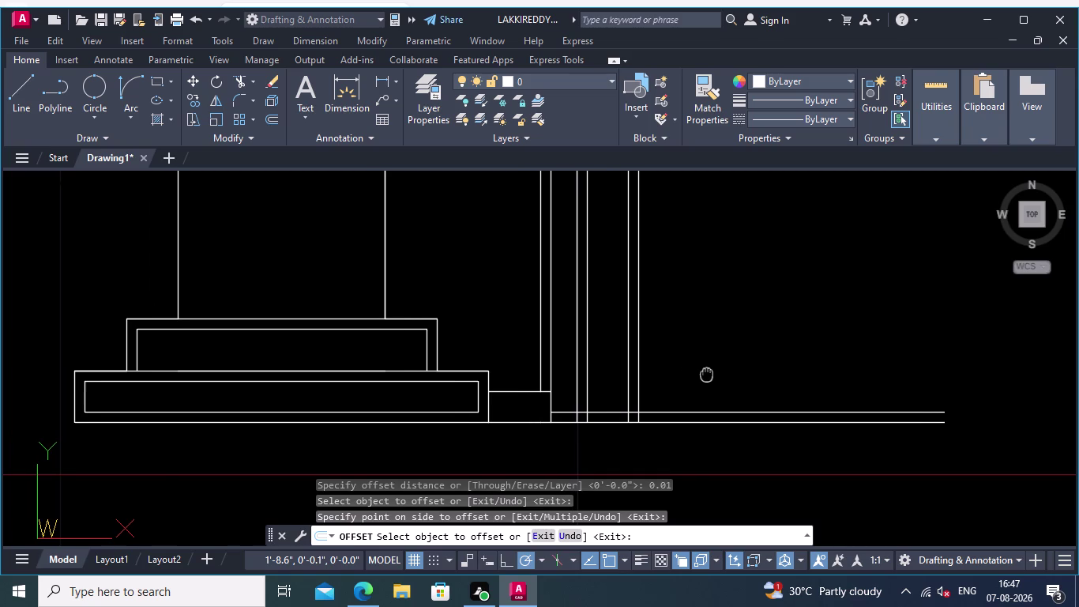
middle_drag(706, 373, 708, 373)
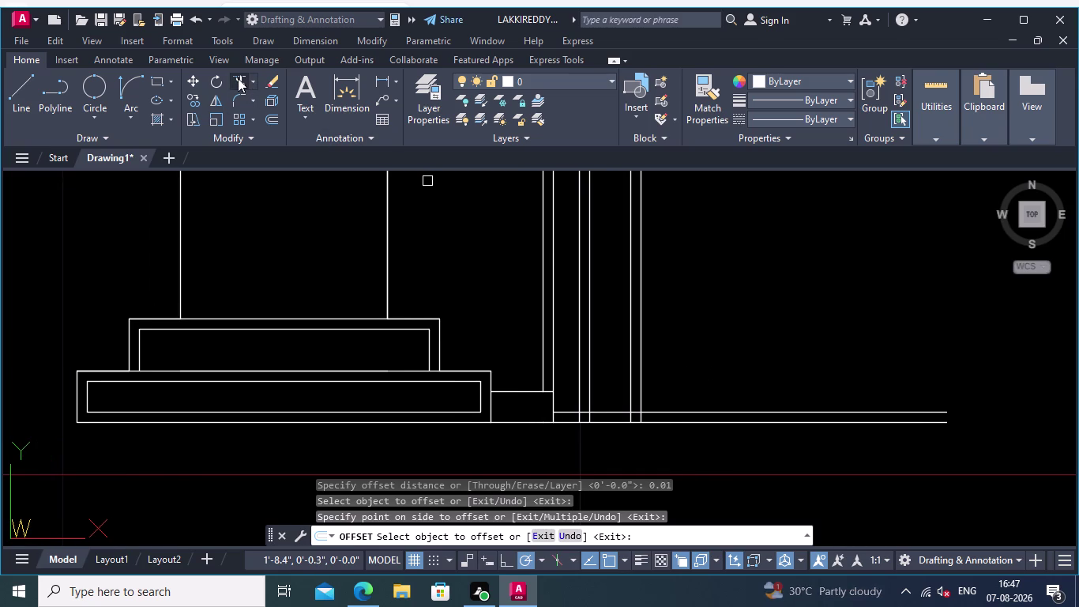
Trim the line pieces crossing the door frame verticals at the base line.
click(238, 78)
scroll(up, 3)
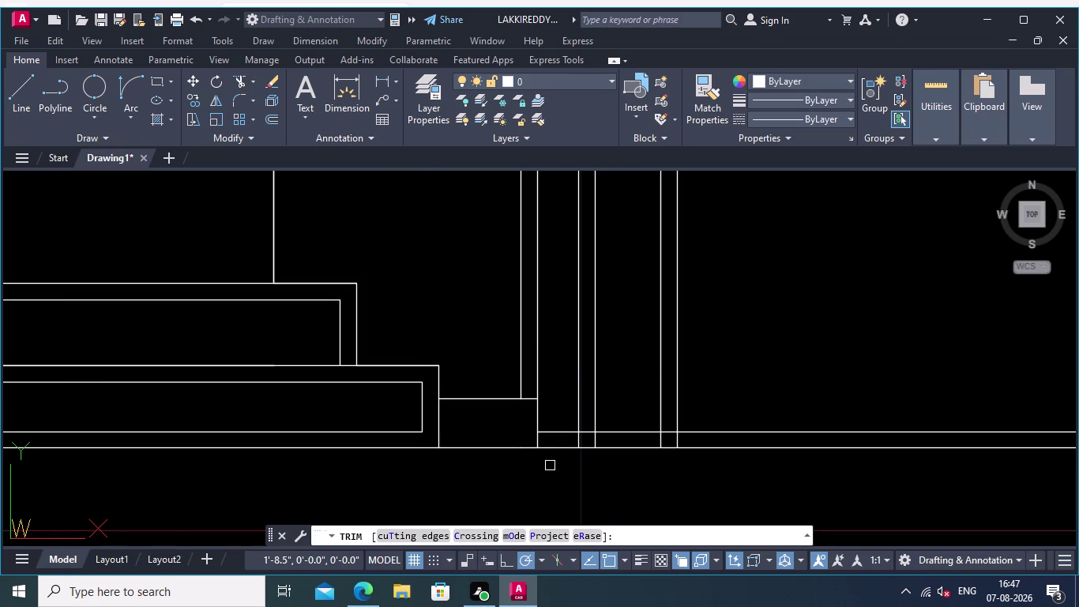
scroll(up, 3)
click(562, 393)
drag(568, 403, 569, 405)
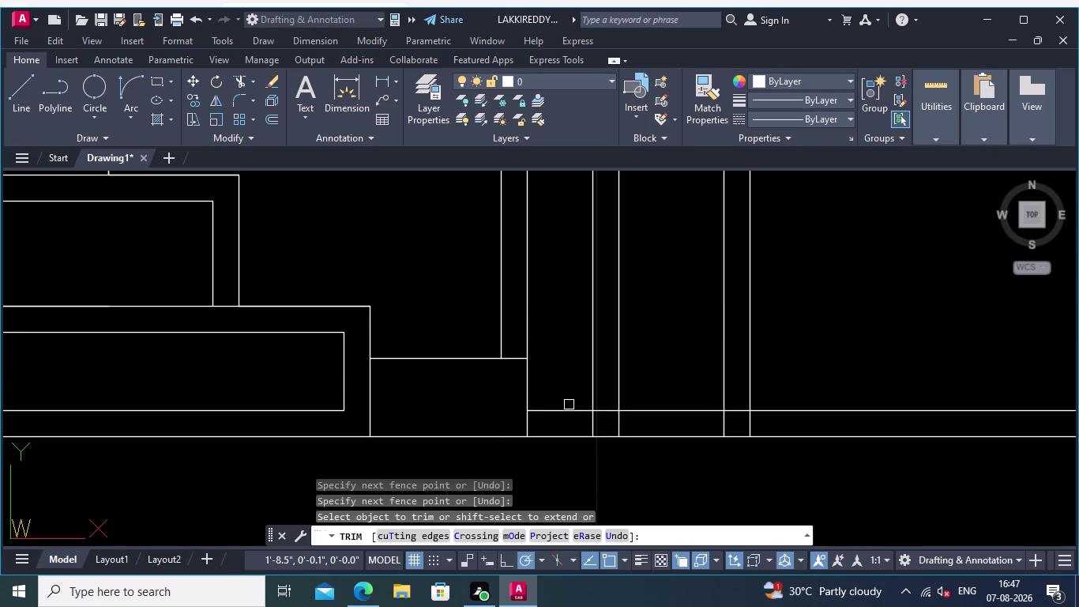
drag(569, 405, 571, 414)
scroll(up, 3)
click(551, 385)
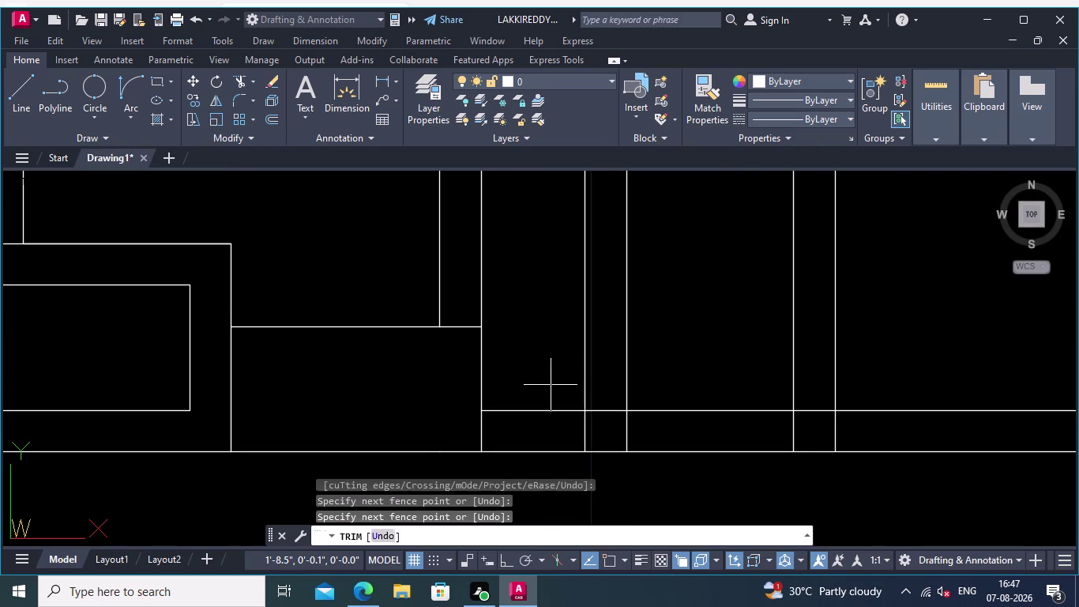
click(547, 428)
Trim the remaining leftover segments between the double lines and check the junction.
scroll(up, 3)
click(602, 399)
click(606, 418)
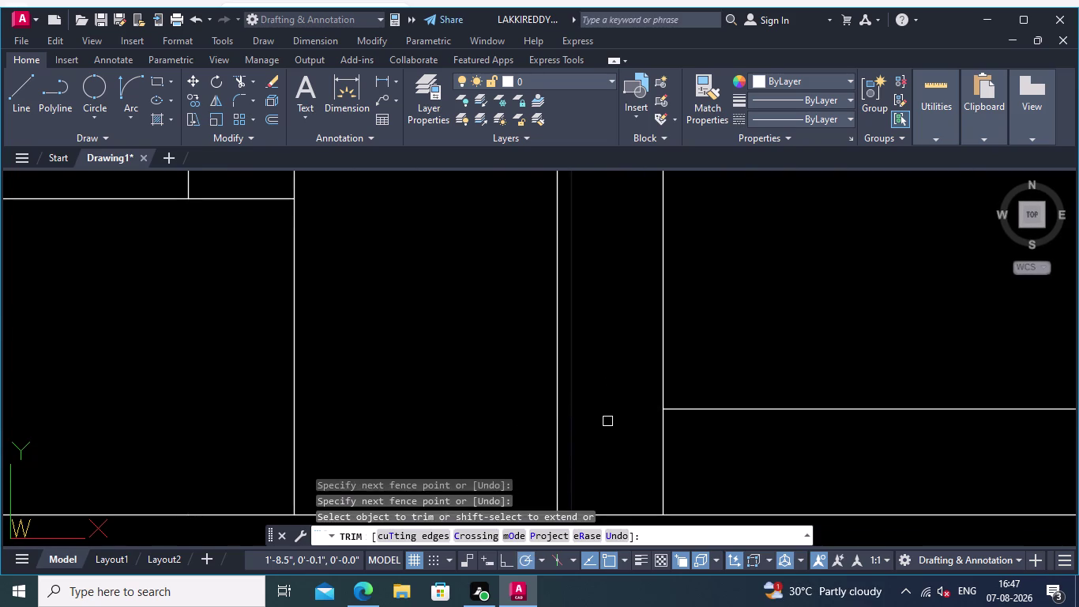
click(704, 379)
click(707, 422)
scroll(down, 3)
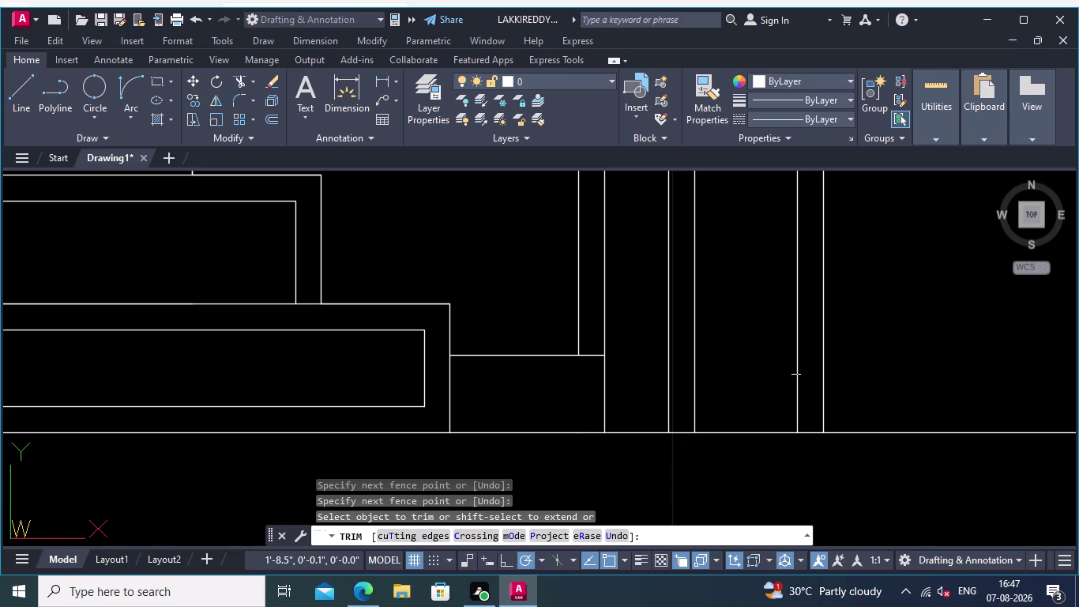
middle_drag(932, 370, 846, 374)
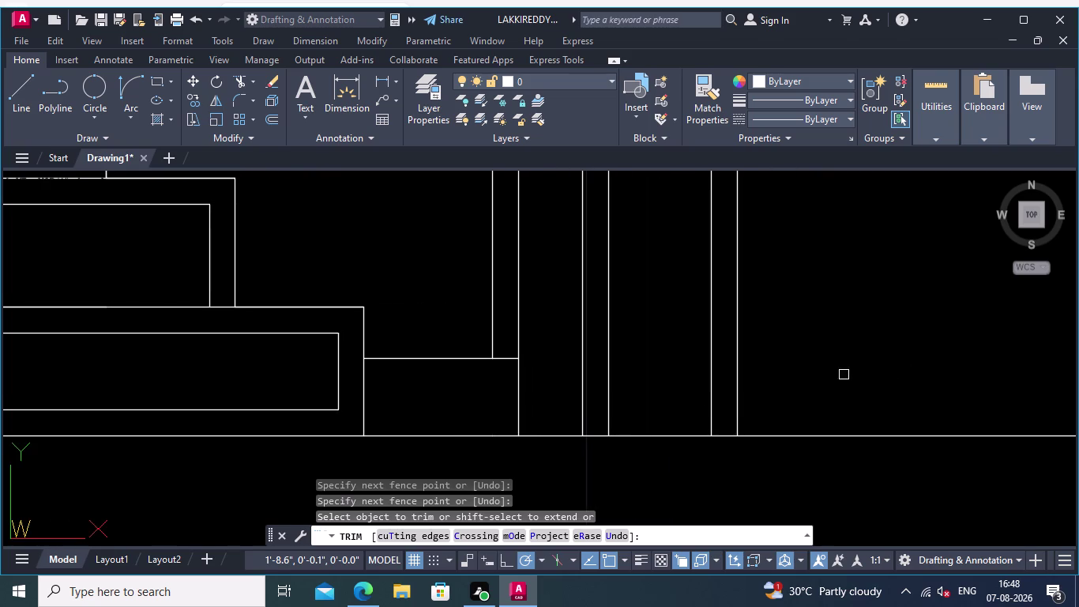
middle_drag(826, 379, 708, 391)
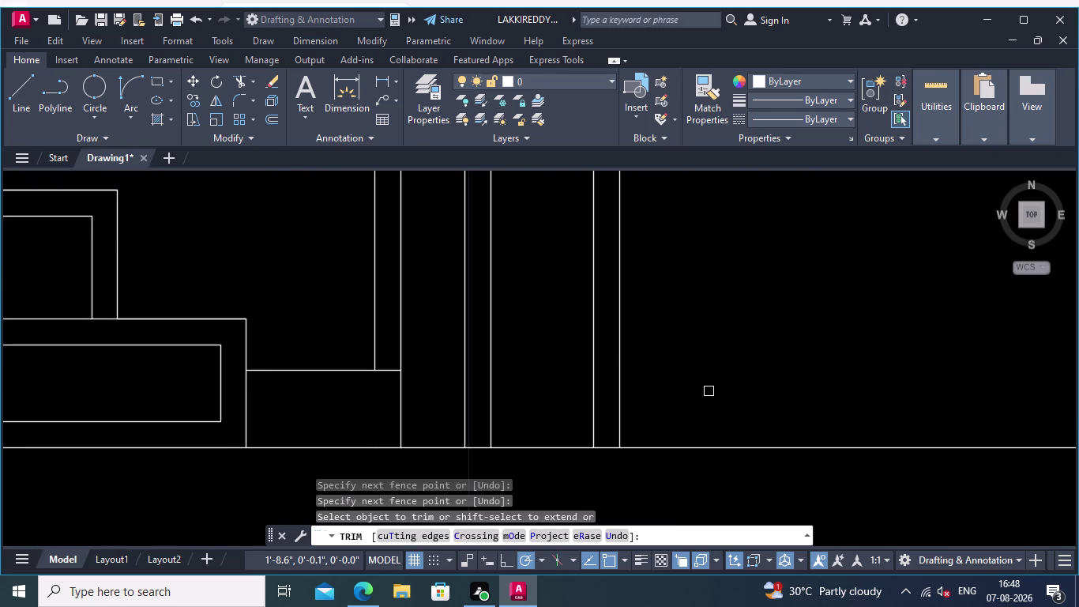
scroll(down, 3)
middle_drag(686, 445, 715, 449)
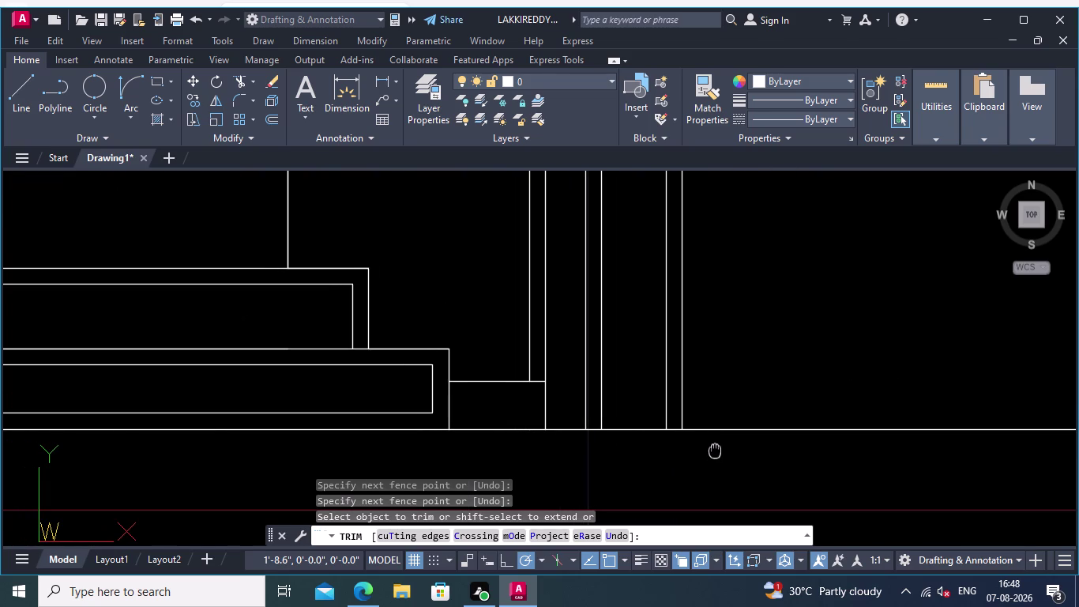
middle_drag(715, 449, 707, 451)
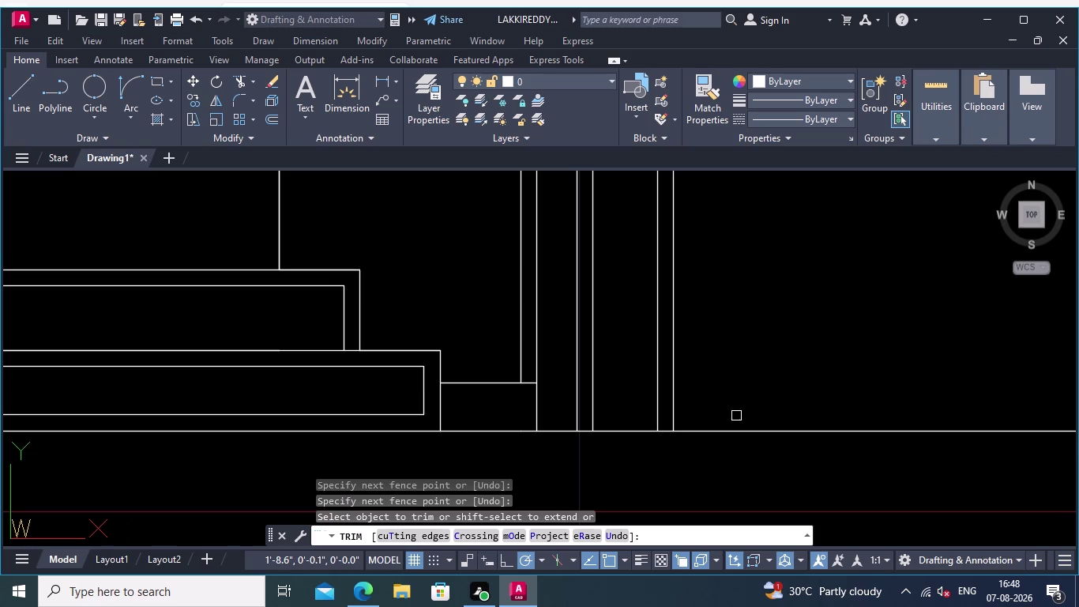
middle_drag(788, 333, 701, 365)
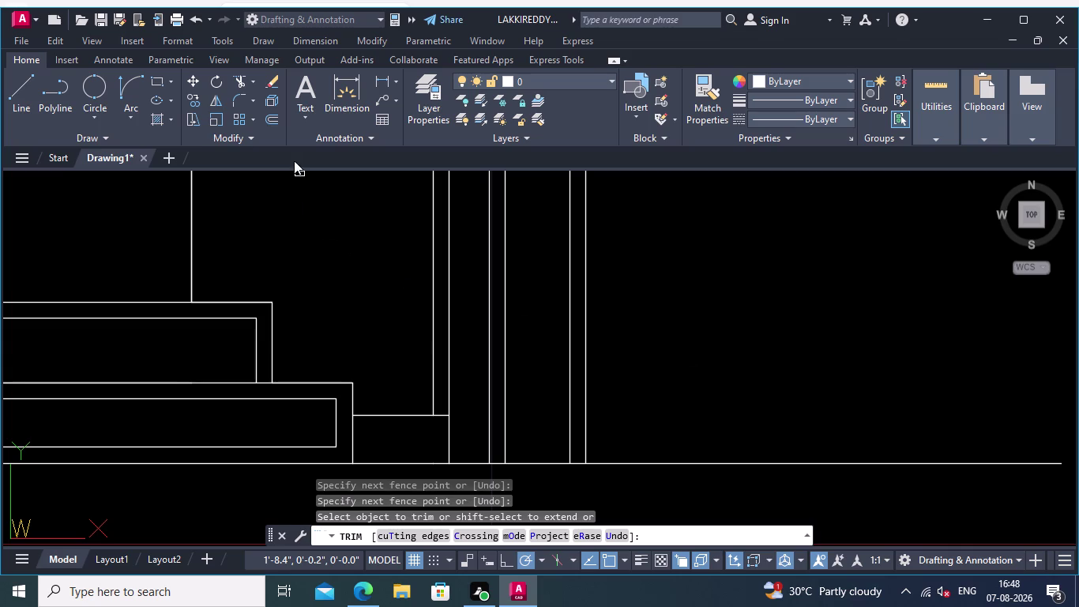
click(273, 118)
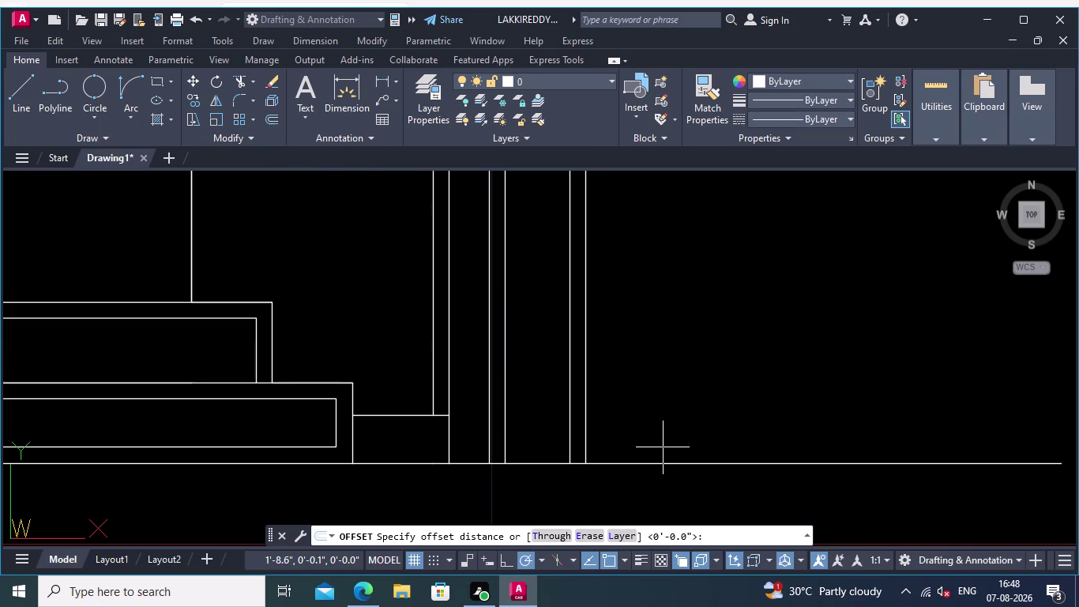
Offset the long base line 0.01 downward.
click(664, 463)
text(0.)
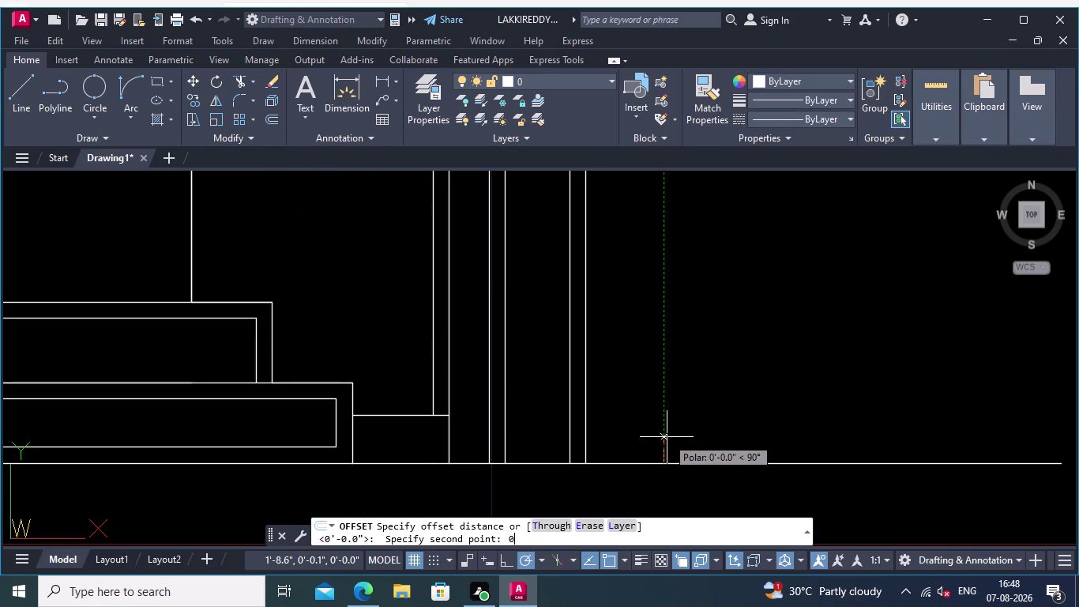
text(01)
key(Return)
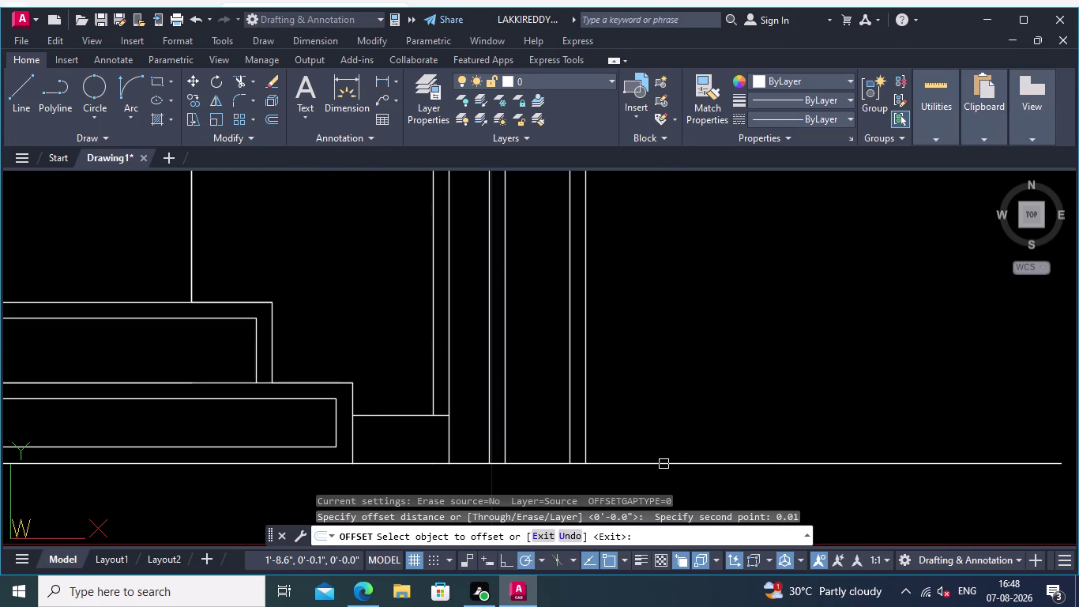
click(666, 465)
click(675, 438)
middle_drag(768, 358, 703, 373)
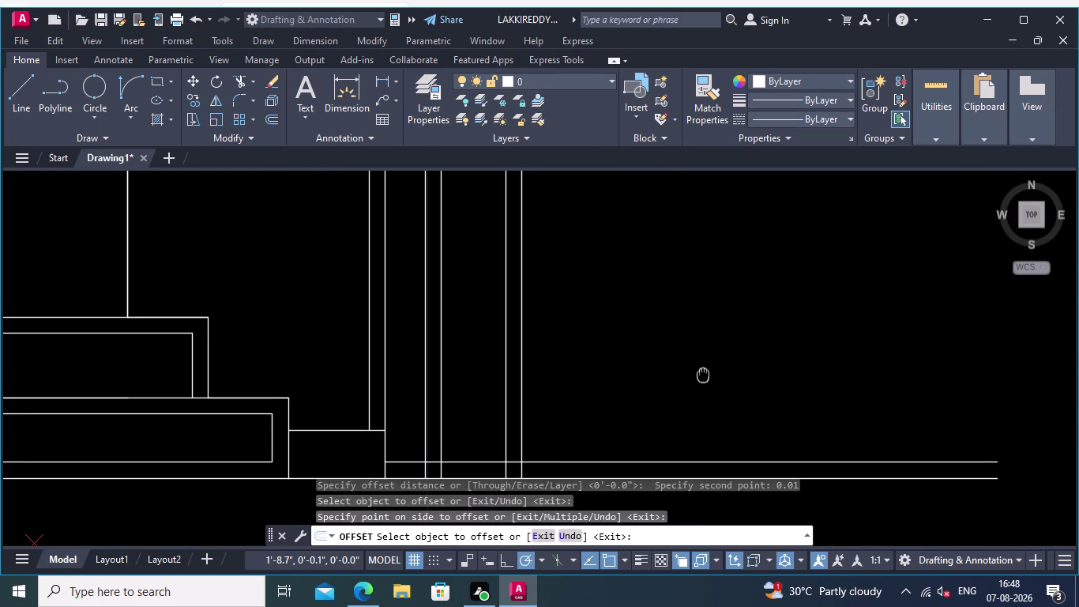
middle_drag(703, 373, 702, 374)
scroll(down, 3)
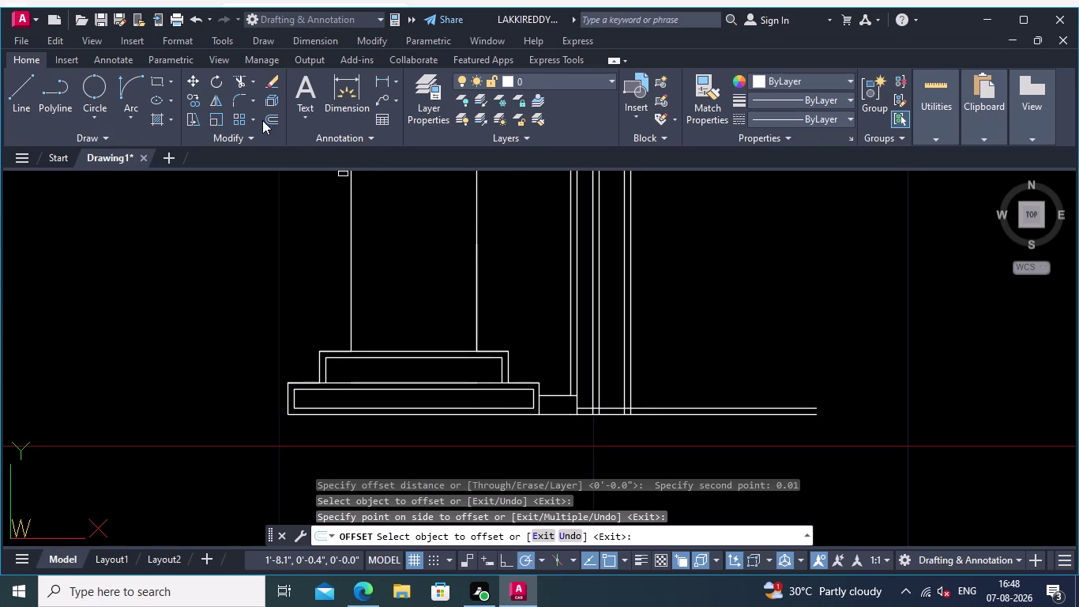
Trim the stray short pieces beside and between the door frame lines.
click(242, 78)
scroll(up, 3)
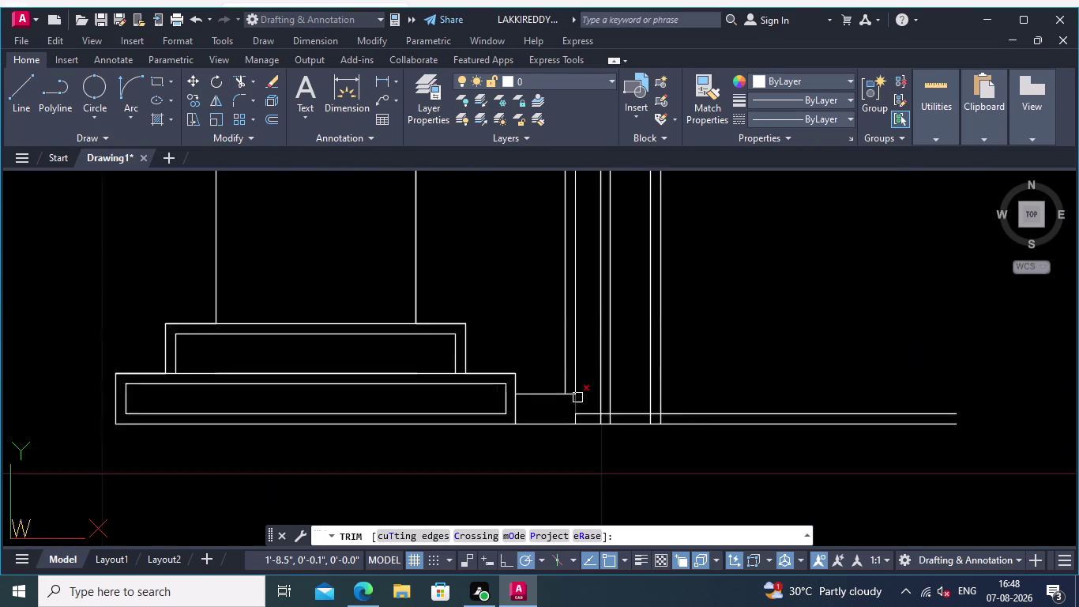
scroll(up, 3)
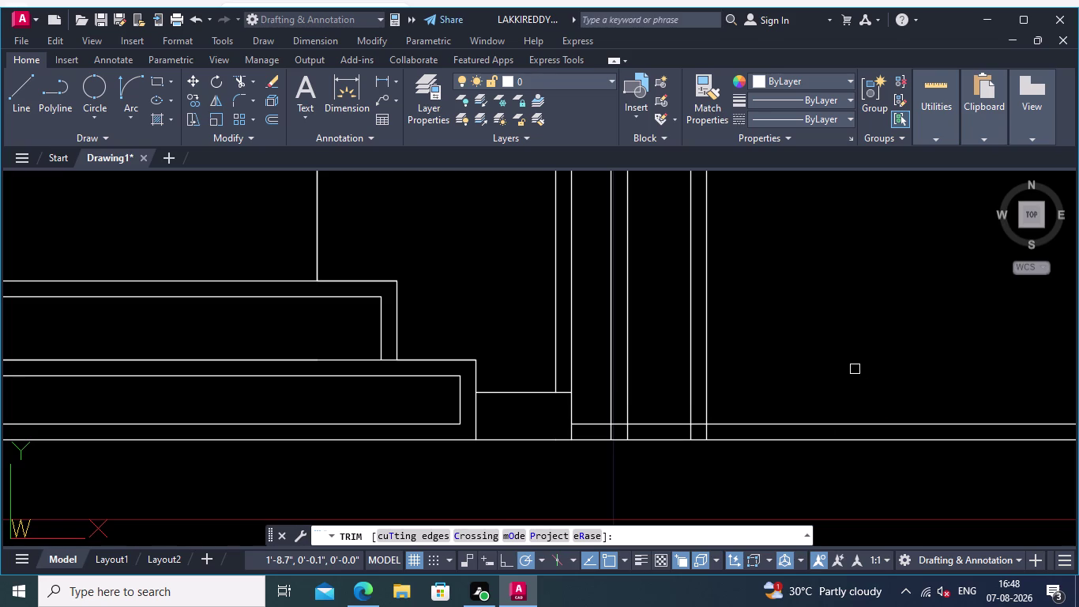
click(596, 422)
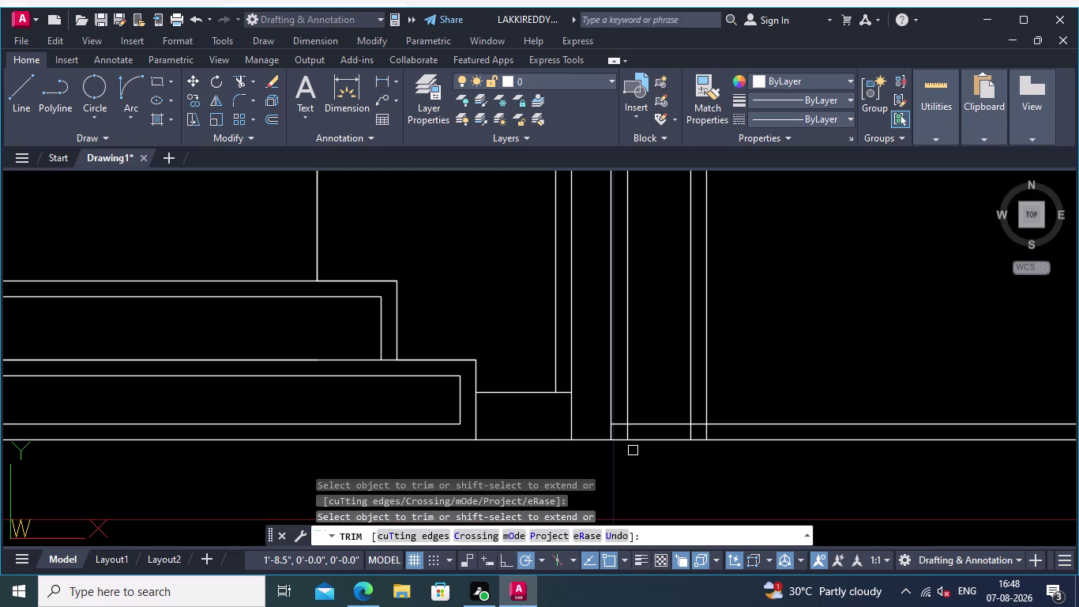
scroll(up, 3)
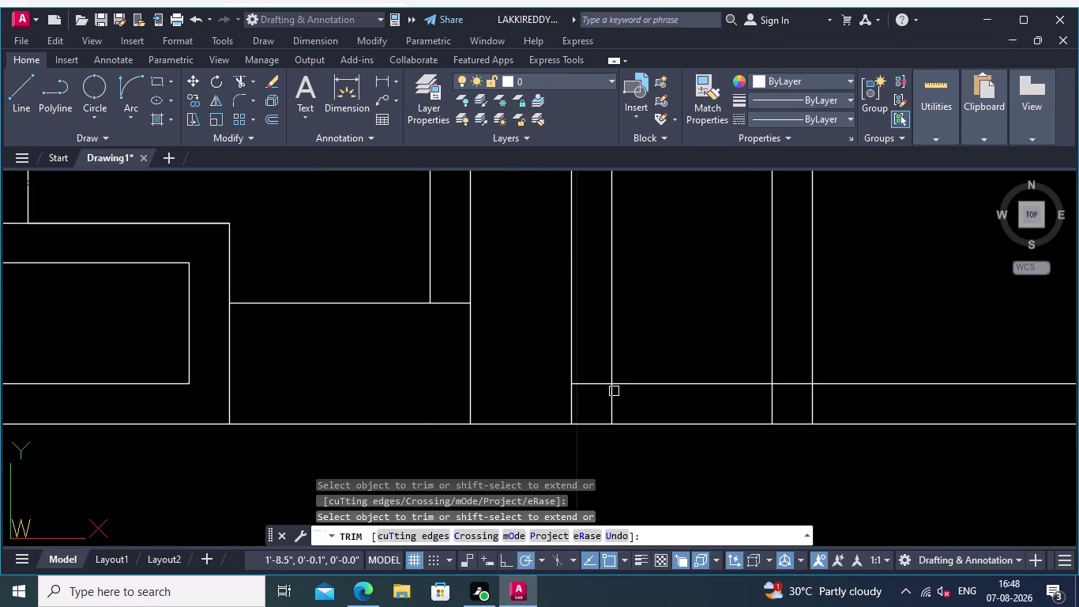
click(594, 369)
click(615, 405)
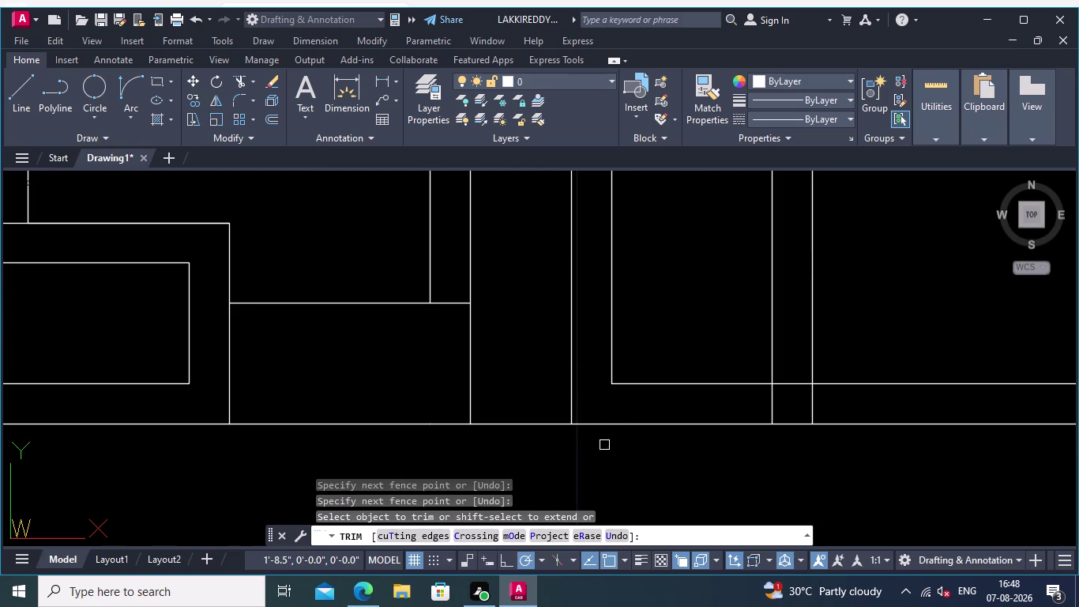
scroll(down, 3)
Fence-trim the leftover base line ends and check the trimmed frame.
middle_drag(902, 366, 817, 366)
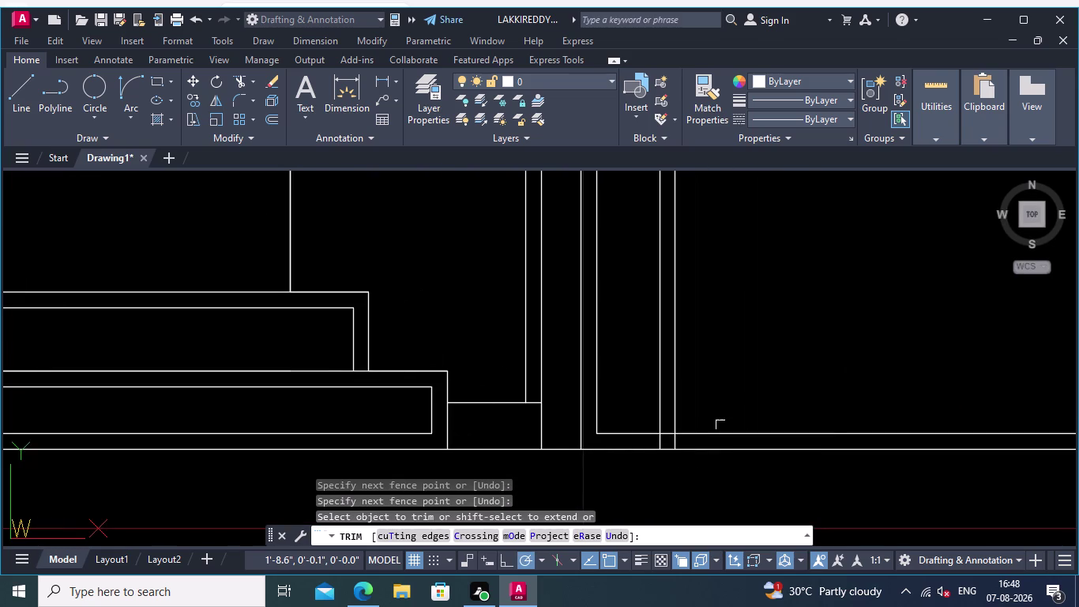
scroll(up, 3)
drag(704, 480, 697, 480)
click(605, 481)
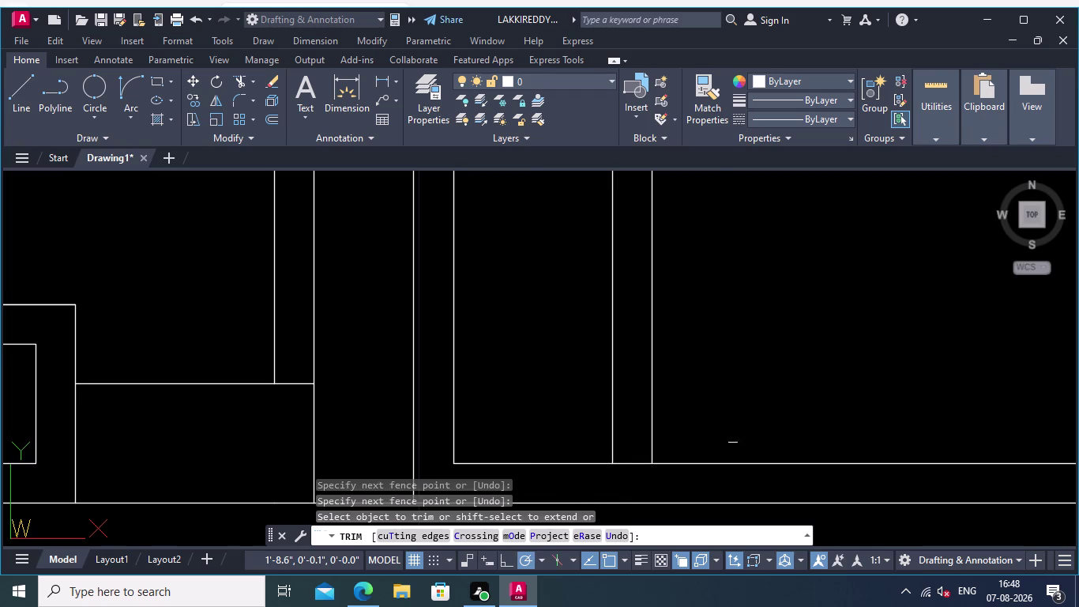
scroll(down, 3)
middle_drag(792, 382, 798, 414)
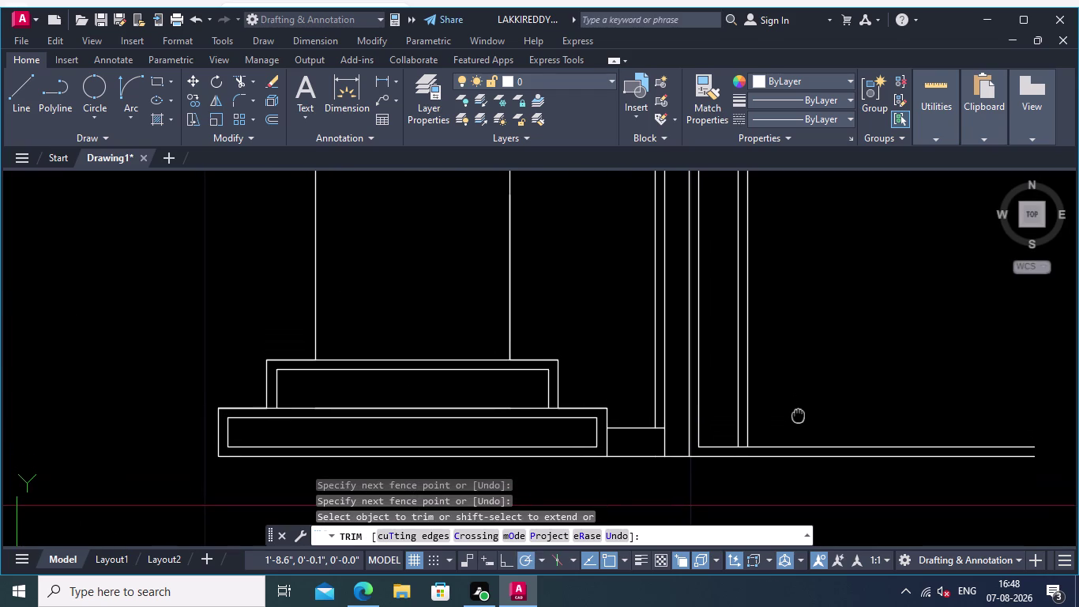
middle_drag(798, 414, 800, 423)
middle_drag(803, 427, 781, 421)
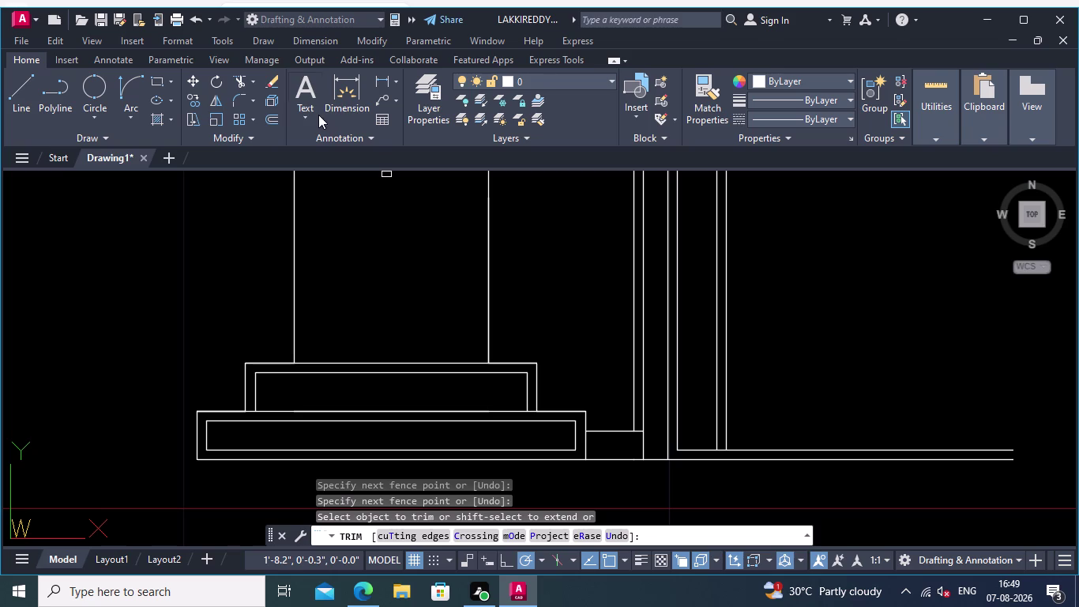
click(271, 117)
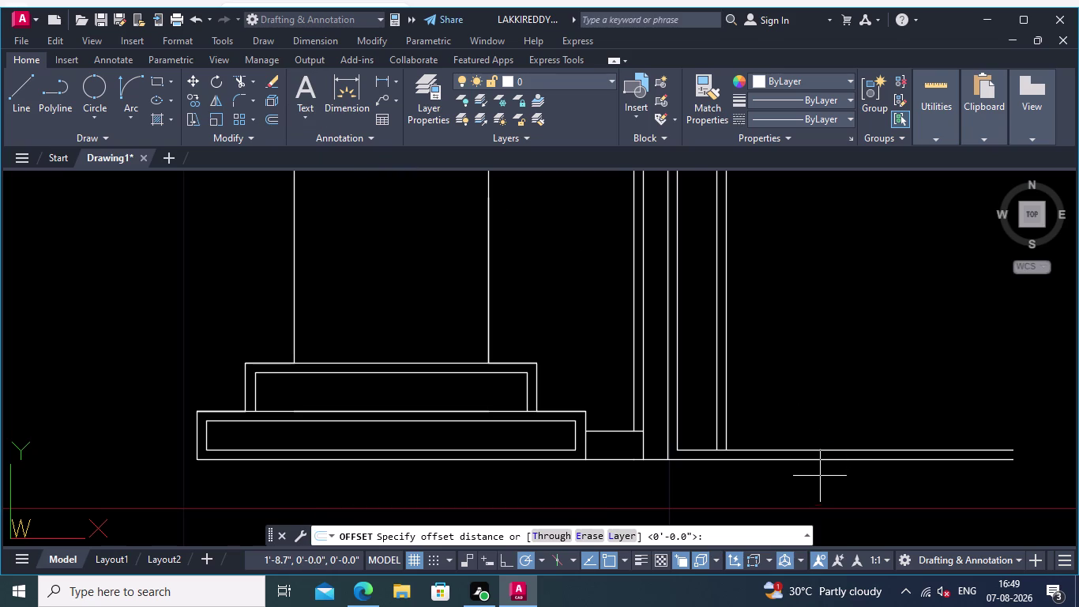
Offset the lower horizontal line 0.05 upward, right of the door frame.
middle_drag(820, 479, 766, 502)
click(790, 471)
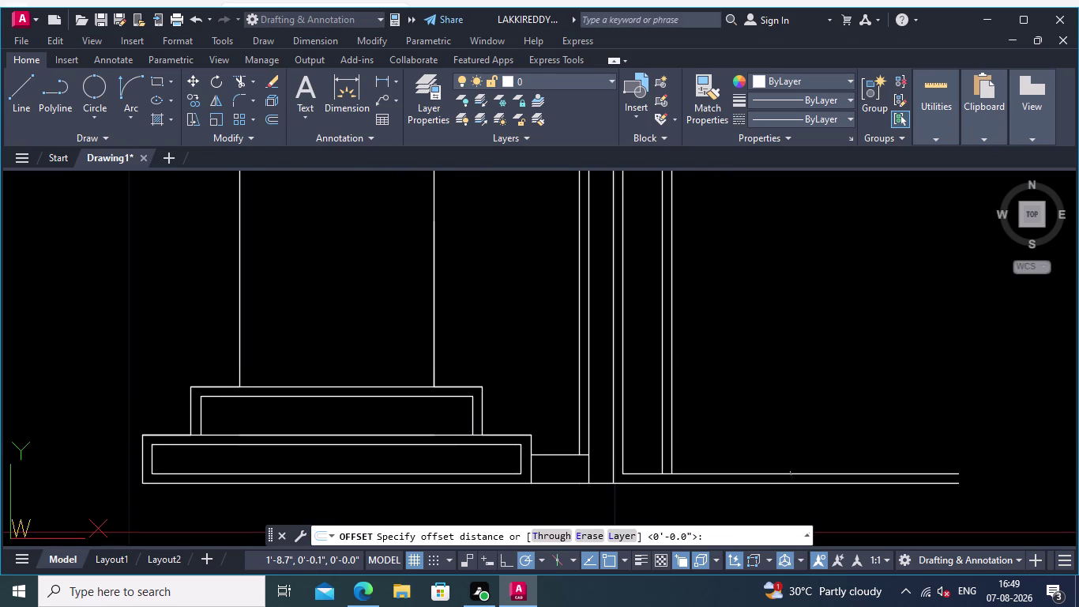
text(0.)
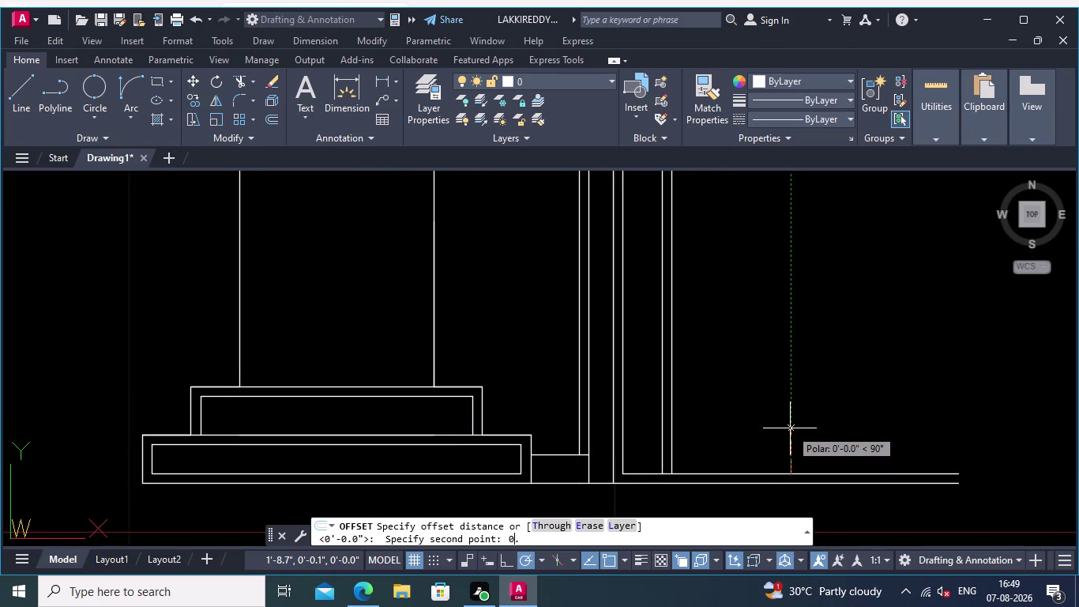
text(05)
key(Return)
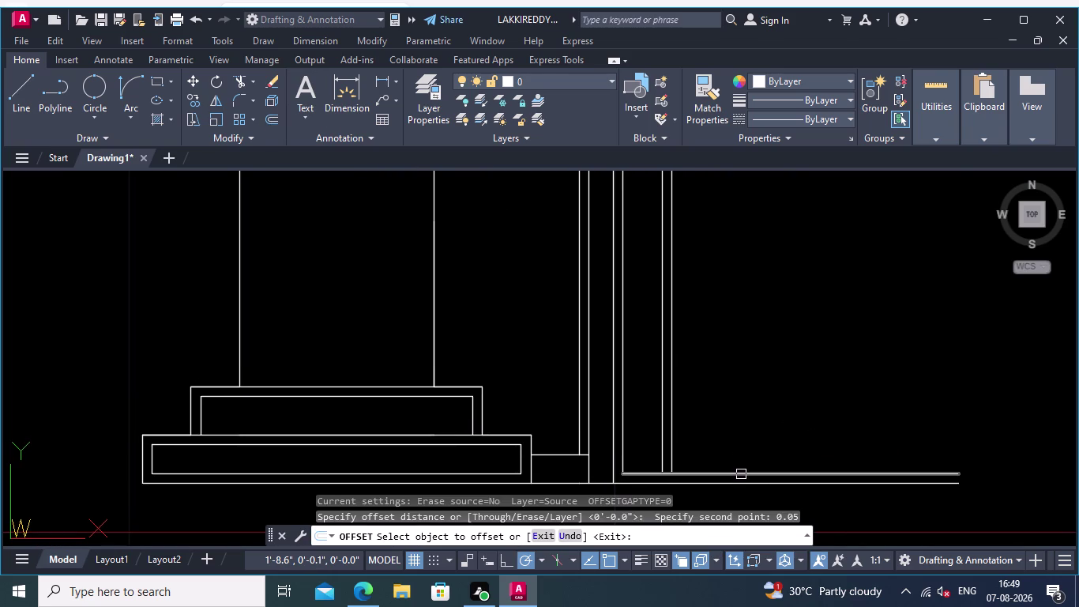
click(741, 474)
click(740, 448)
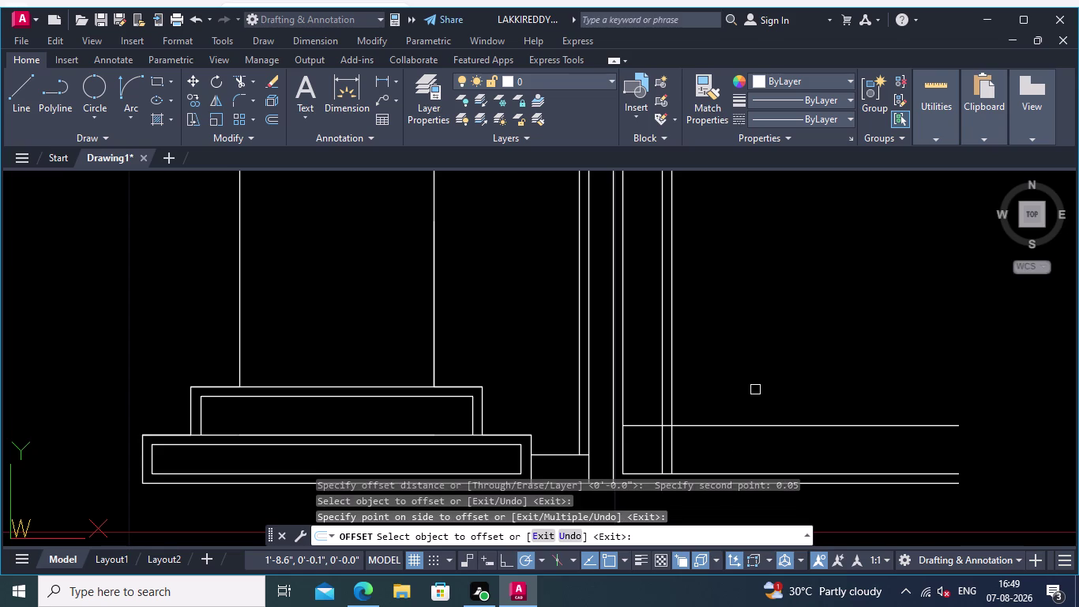
Pan across the drawing to check the new 0.05 line.
scroll(down, 3)
middle_drag(750, 408, 726, 427)
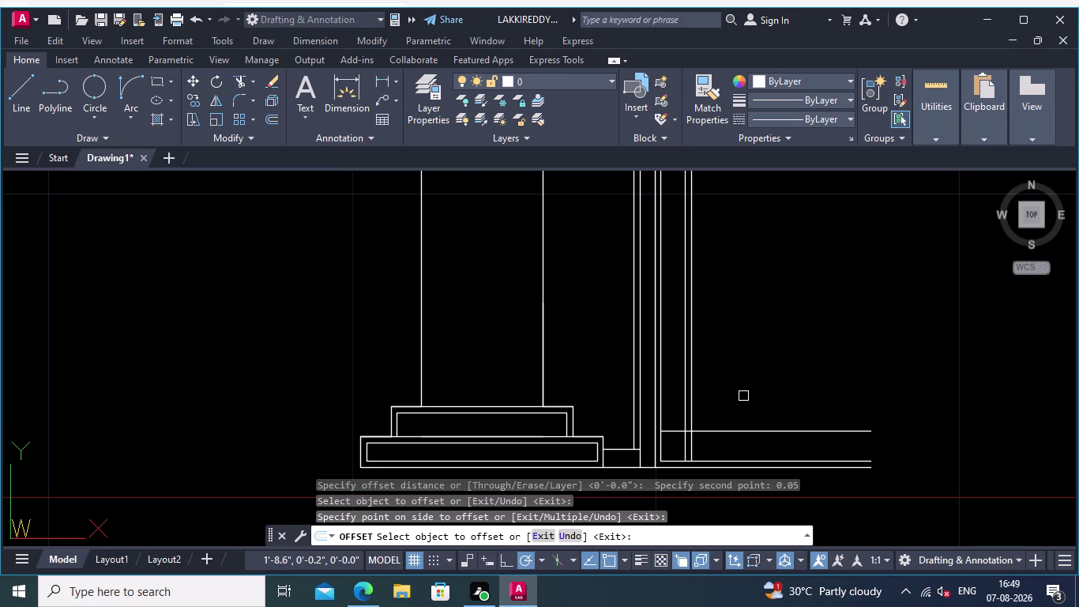
middle_drag(744, 394, 703, 371)
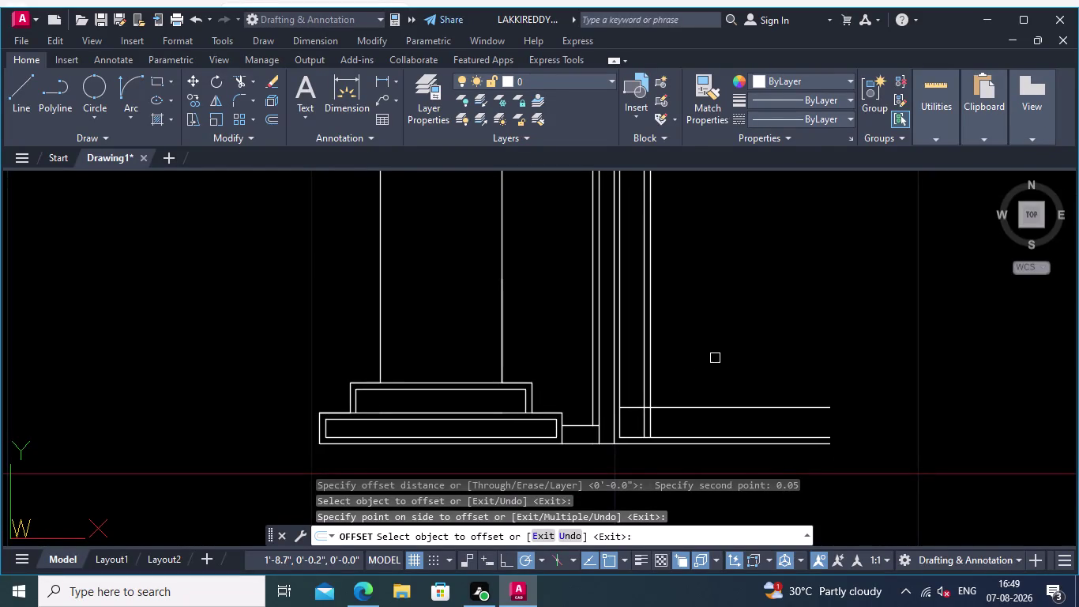
click(276, 119)
scroll(up, 3)
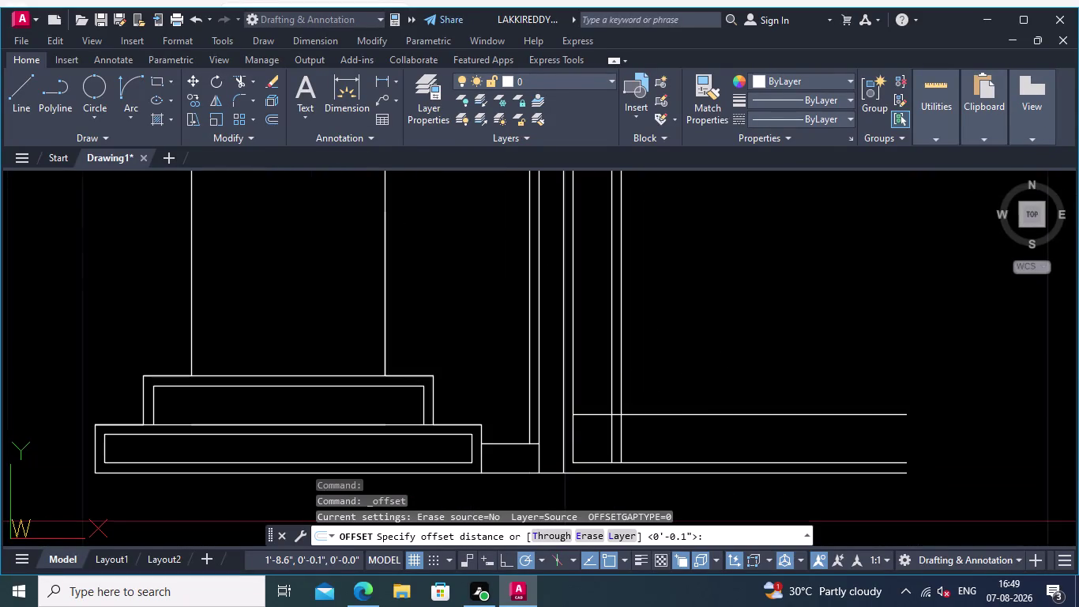
Offset the new upper line 0.01 downward, retrying after the mistyped distance.
middle_drag(701, 386, 695, 354)
click(699, 381)
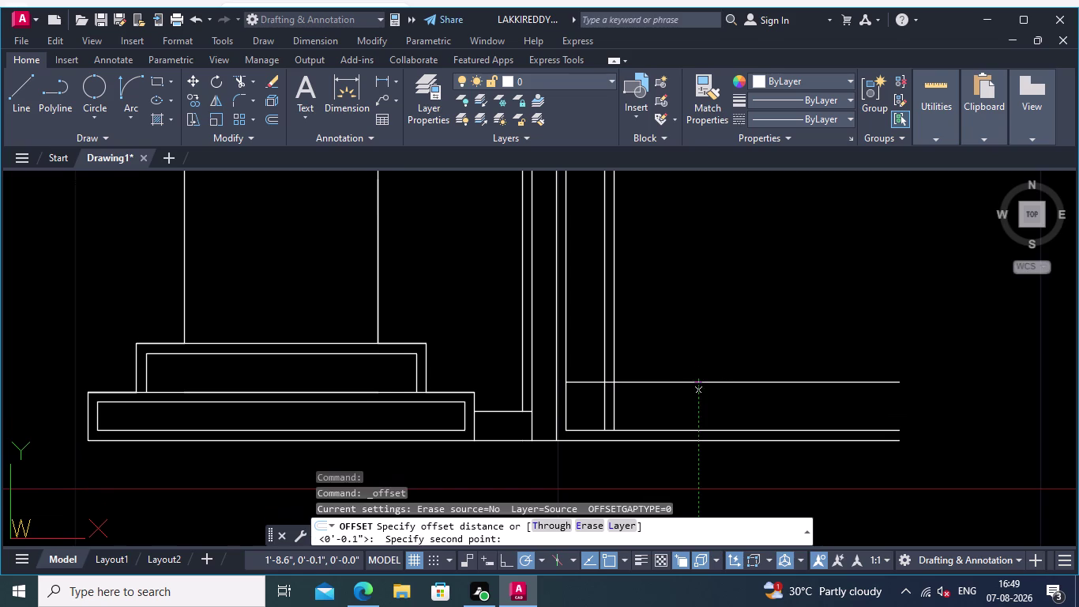
text(0.01.)
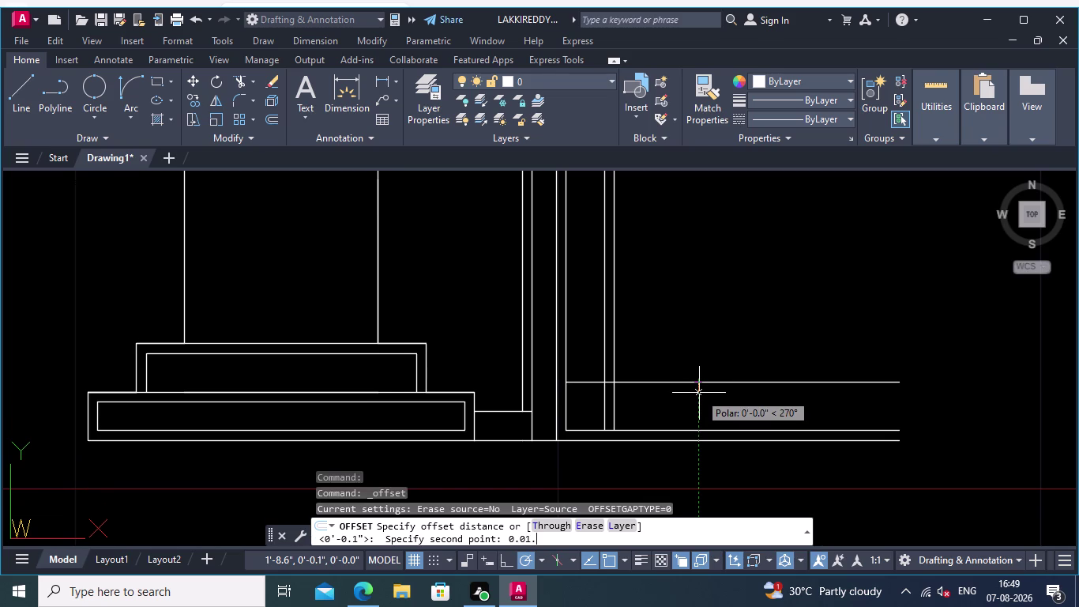
key(Return)
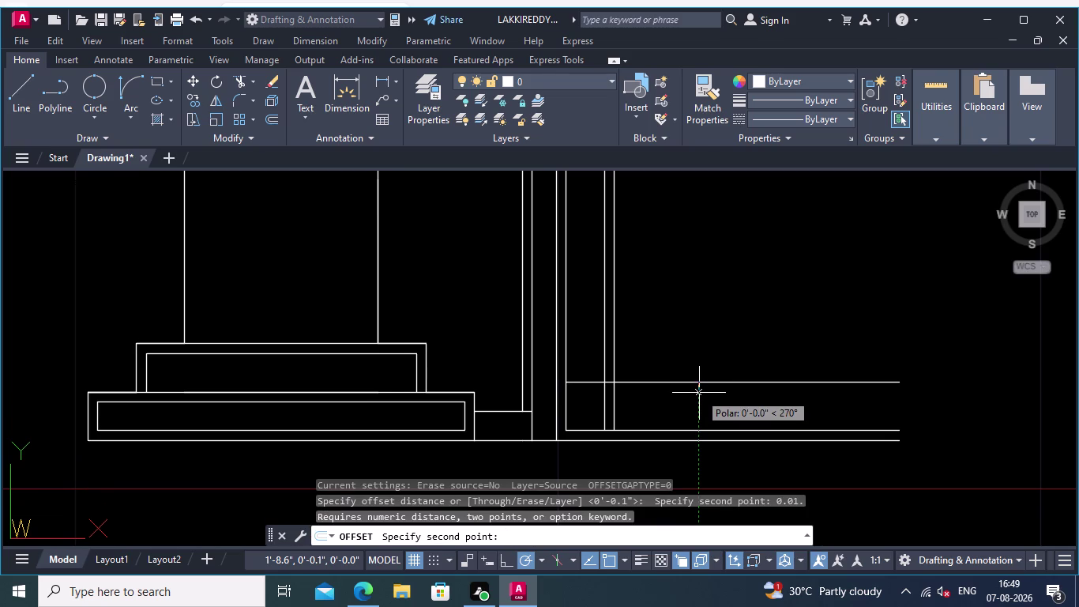
text(0.01)
key(Return)
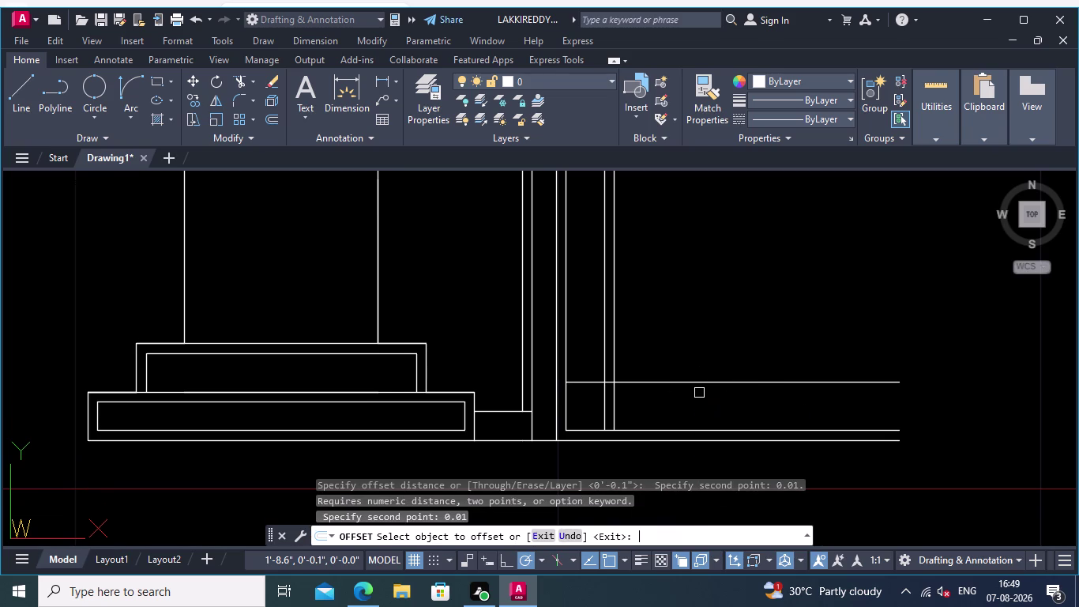
click(707, 384)
click(707, 398)
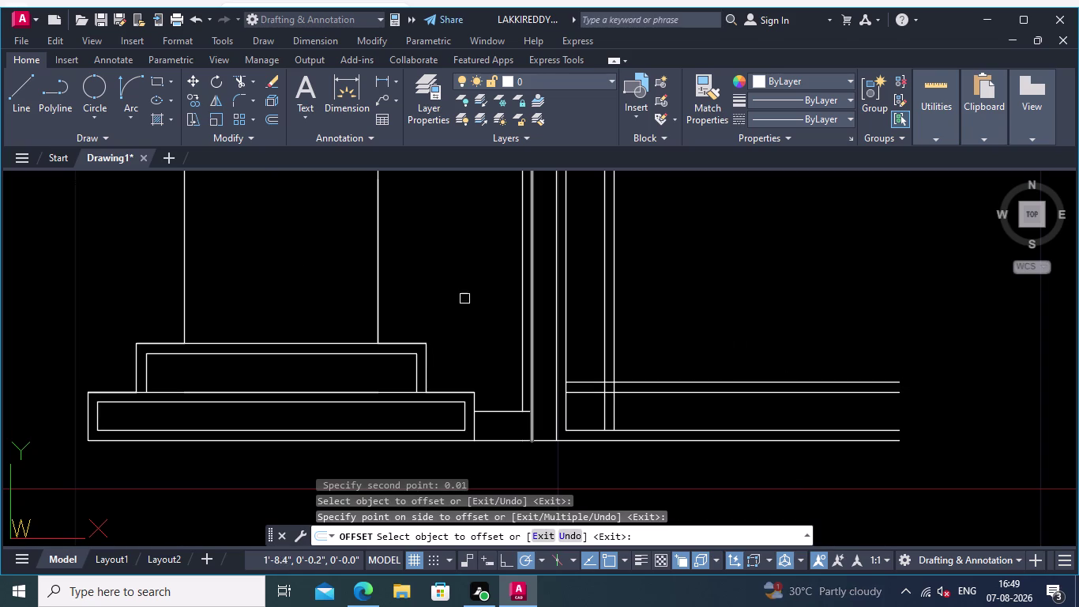
Select the newly added 0.01 line and nearby geometry beside the frame.
click(239, 73)
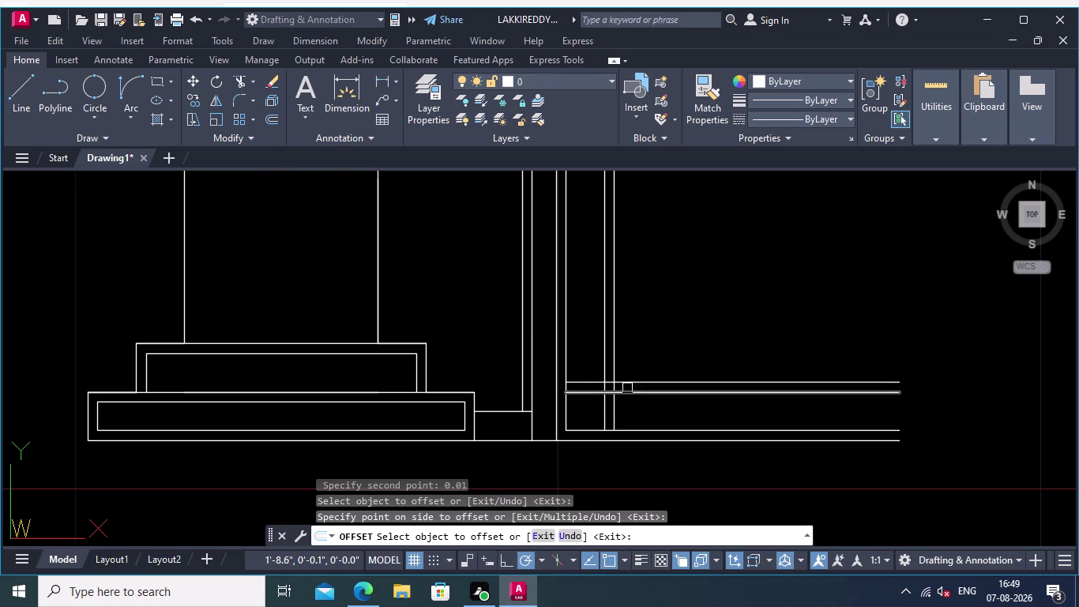
scroll(up, 3)
scroll(up, 3)
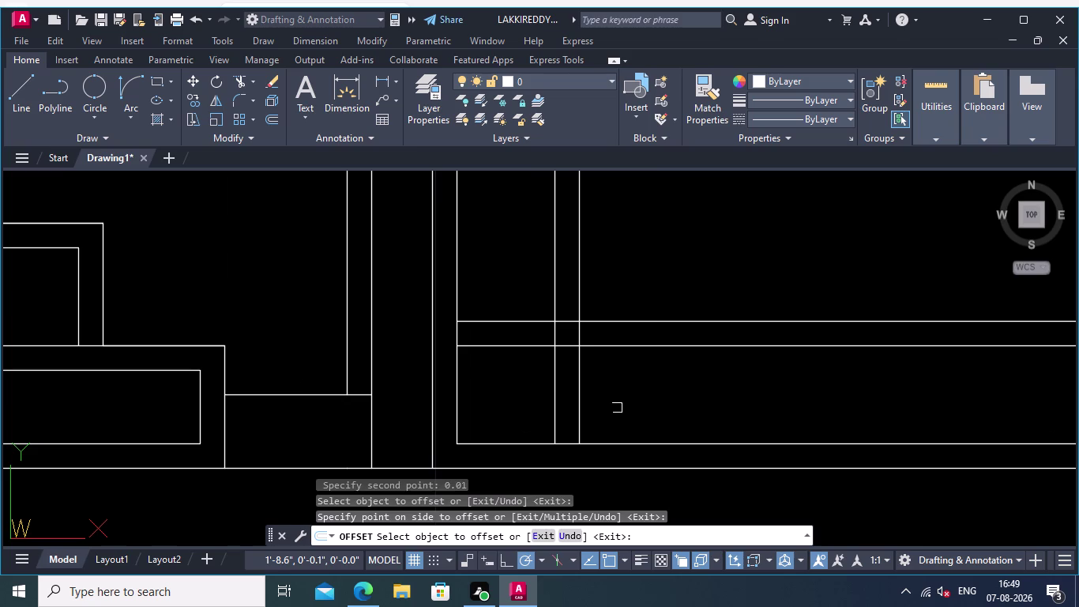
click(617, 407)
drag(537, 389, 594, 387)
click(601, 386)
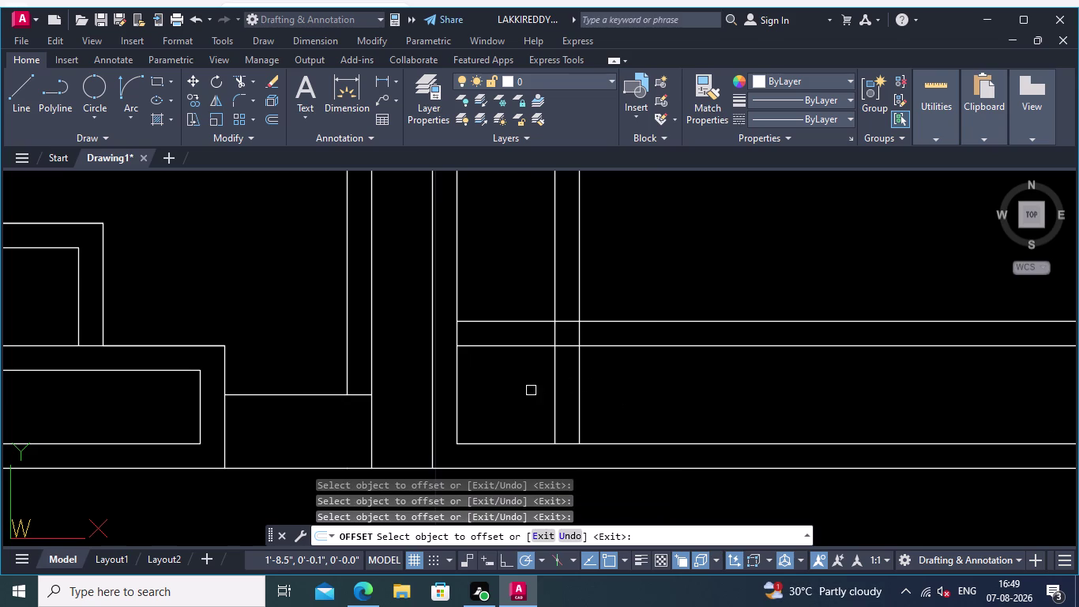
click(237, 80)
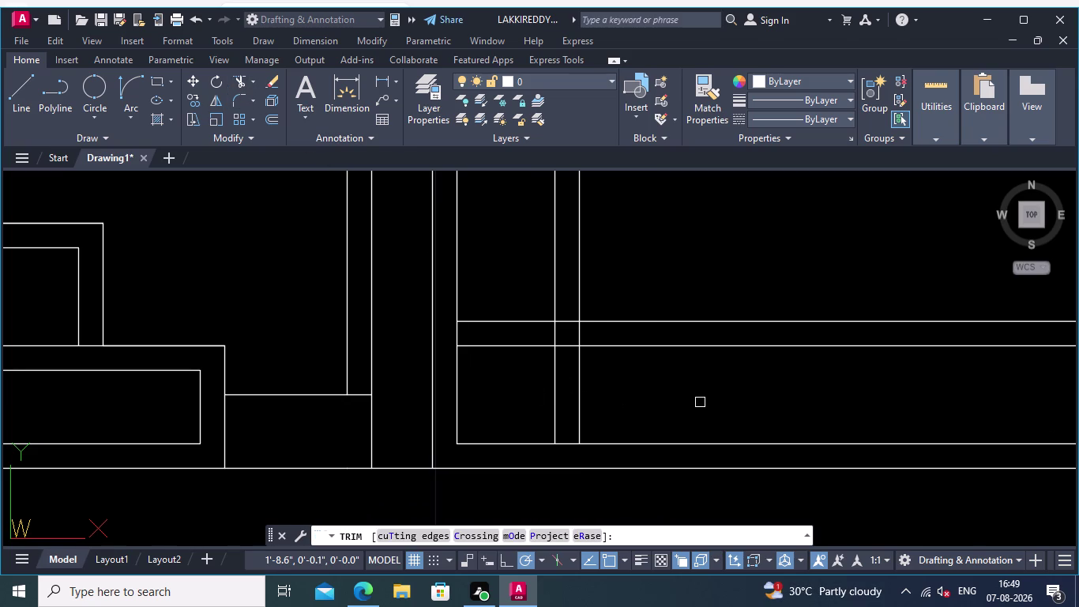
Fence-trim the lines crossing the door frame and lintel double line.
click(702, 400)
click(497, 392)
click(501, 262)
click(518, 368)
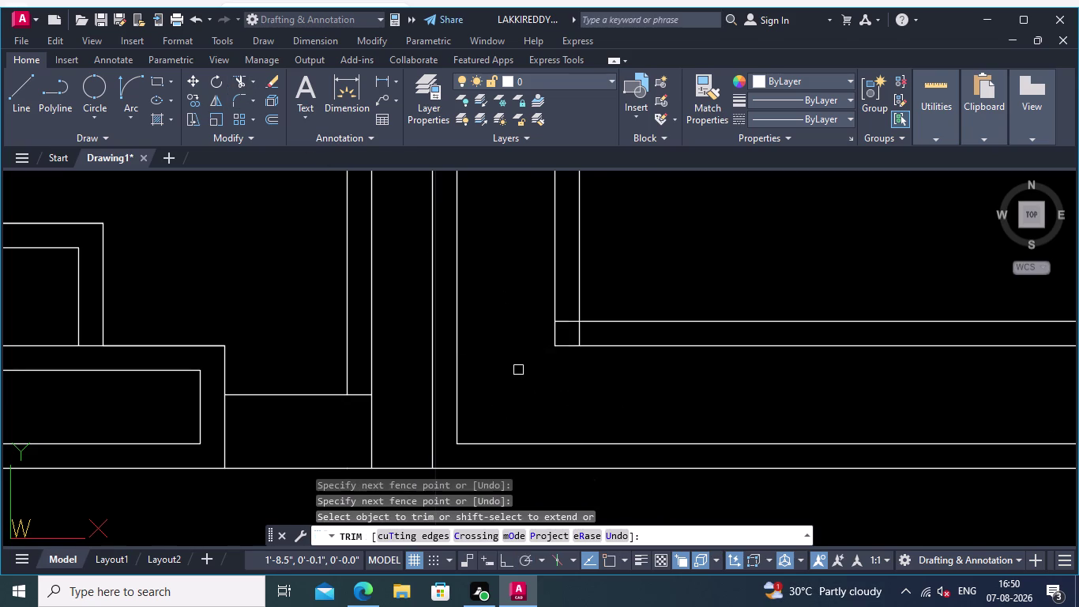
scroll(up, 3)
middle_drag(553, 370, 537, 482)
scroll(up, 3)
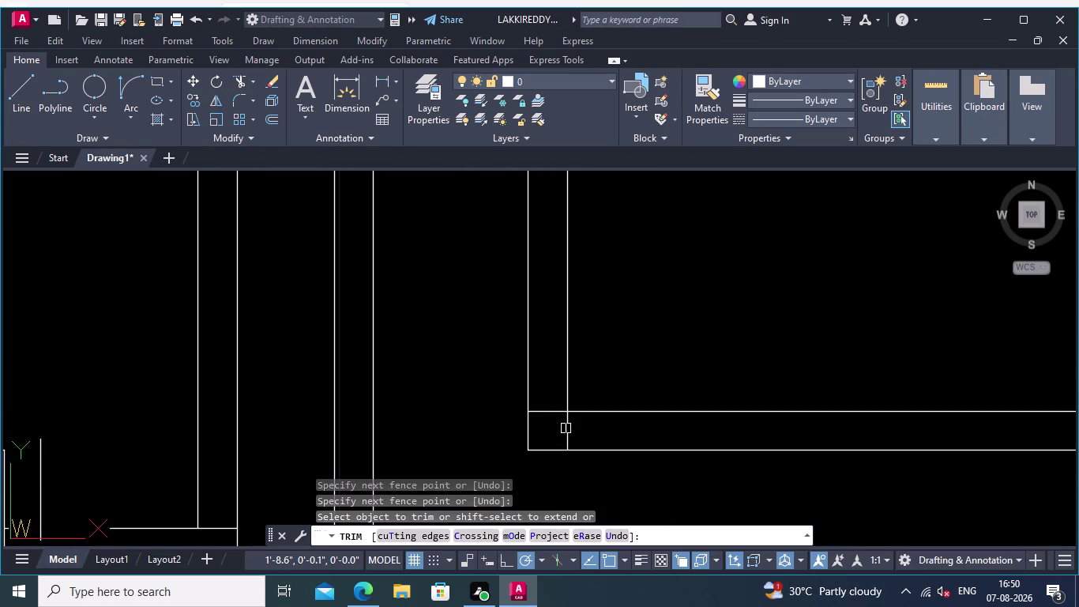
scroll(up, 3)
click(524, 359)
click(565, 435)
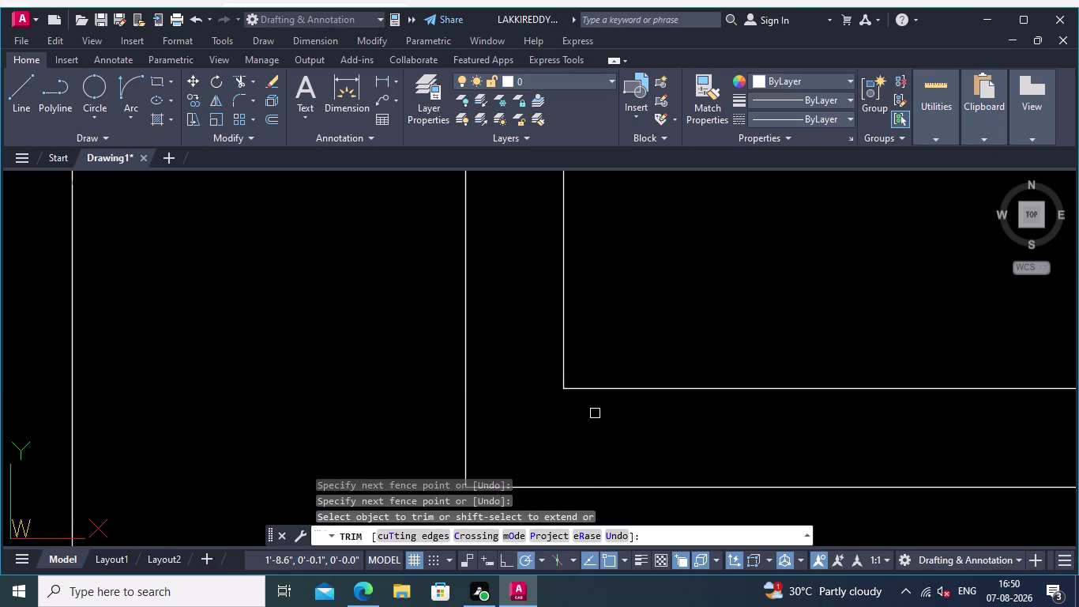
scroll(down, 3)
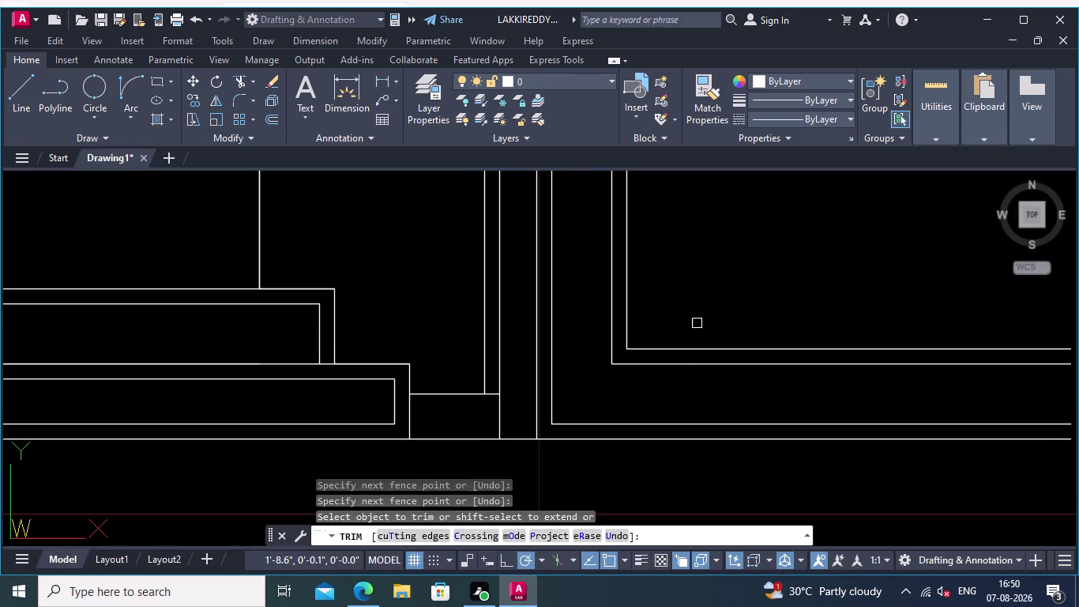
Pan up the column to bring the capital and slanted frame lines into view.
middle_drag(701, 314, 650, 403)
scroll(down, 3)
middle_drag(676, 377, 674, 394)
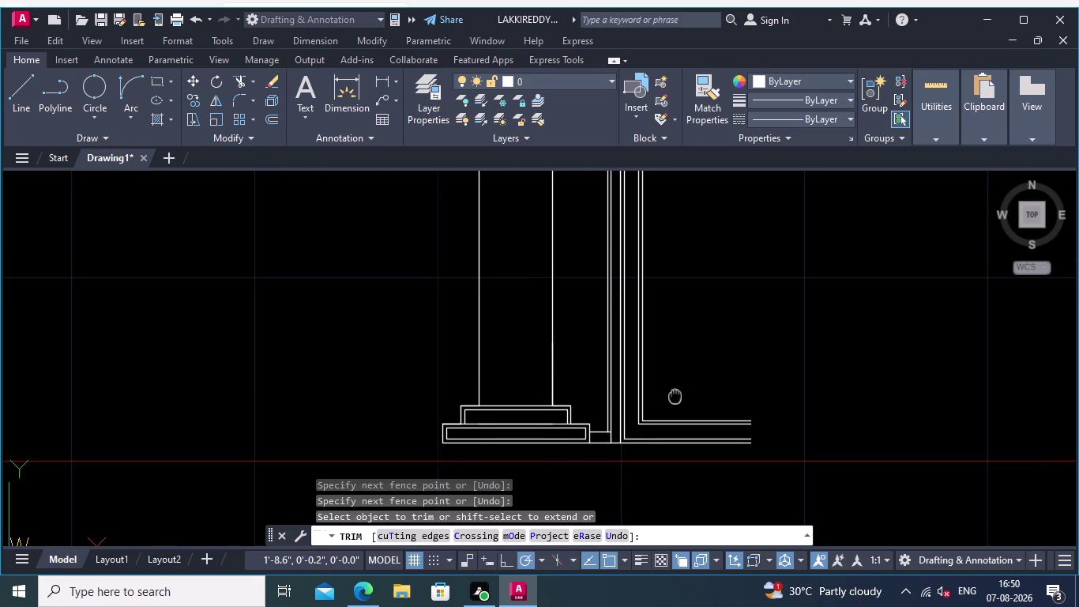
middle_drag(675, 394, 662, 409)
scroll(down, 3)
middle_drag(740, 335, 761, 426)
scroll(down, 3)
scroll(up, 3)
middle_drag(773, 336, 776, 385)
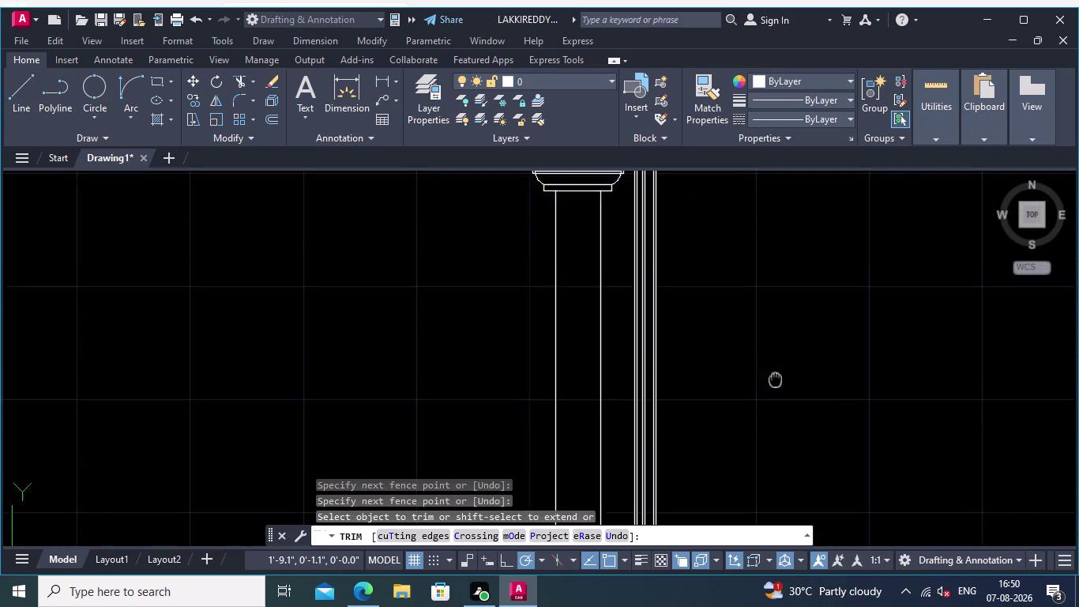
middle_drag(776, 385, 788, 531)
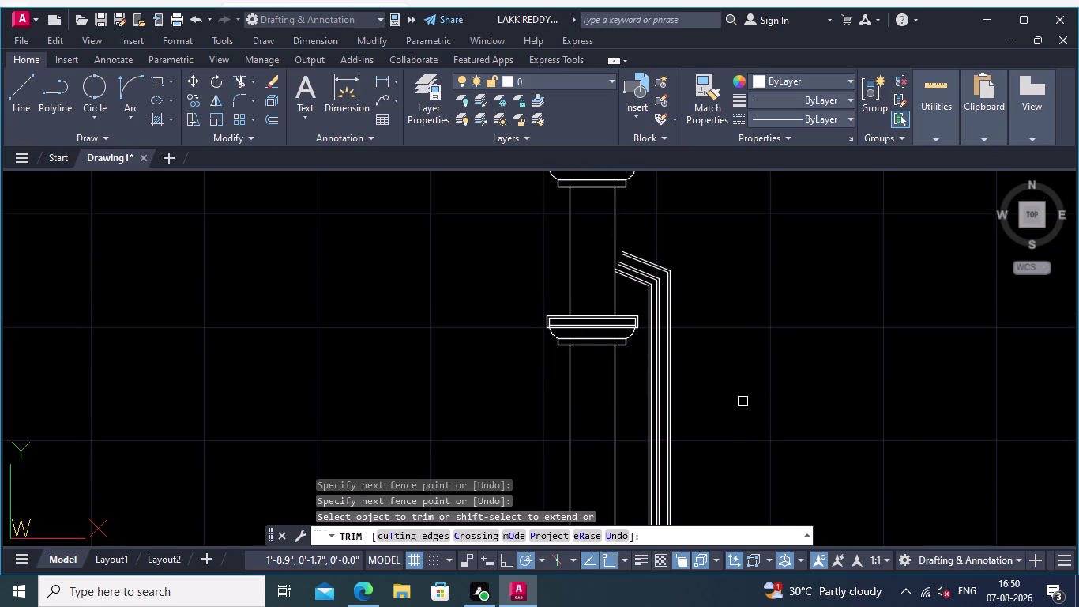
scroll(up, 3)
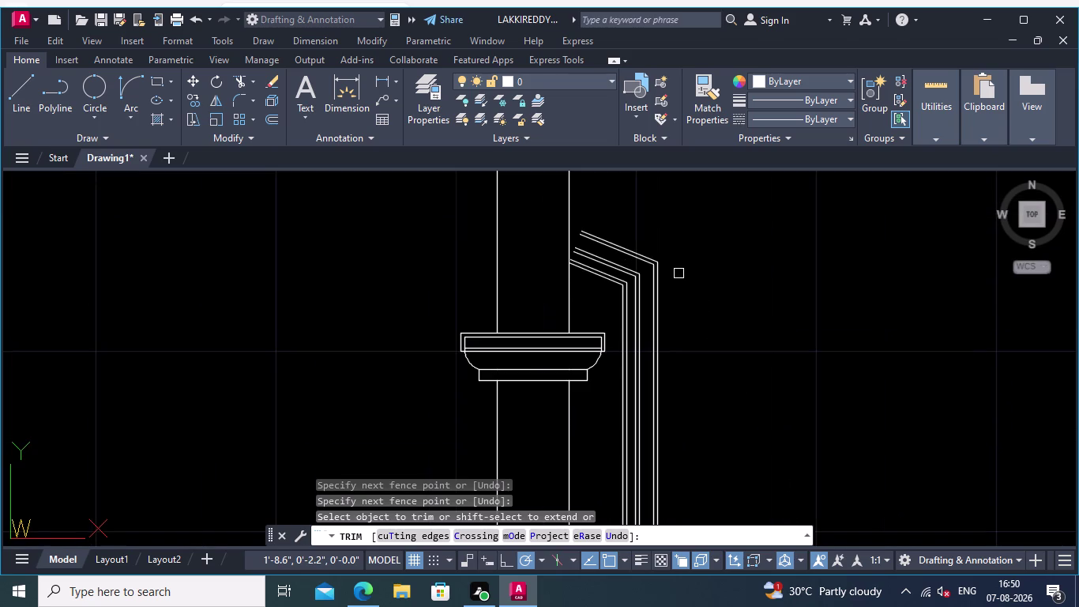
scroll(up, 3)
Cut back the slanted door-frame lines beside the column capital with a fence.
click(636, 239)
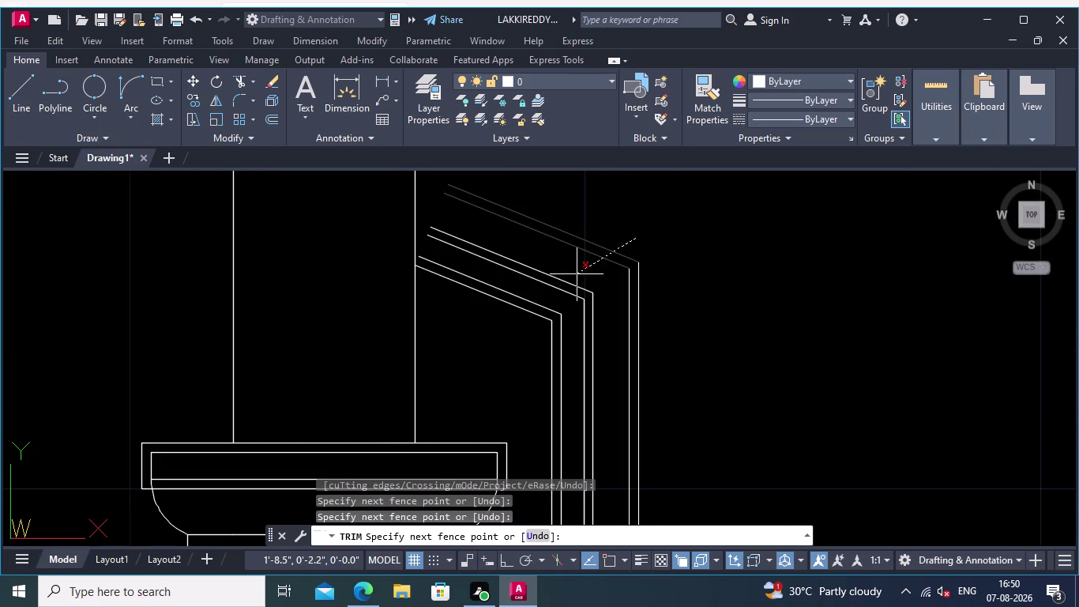
click(554, 289)
scroll(down, 3)
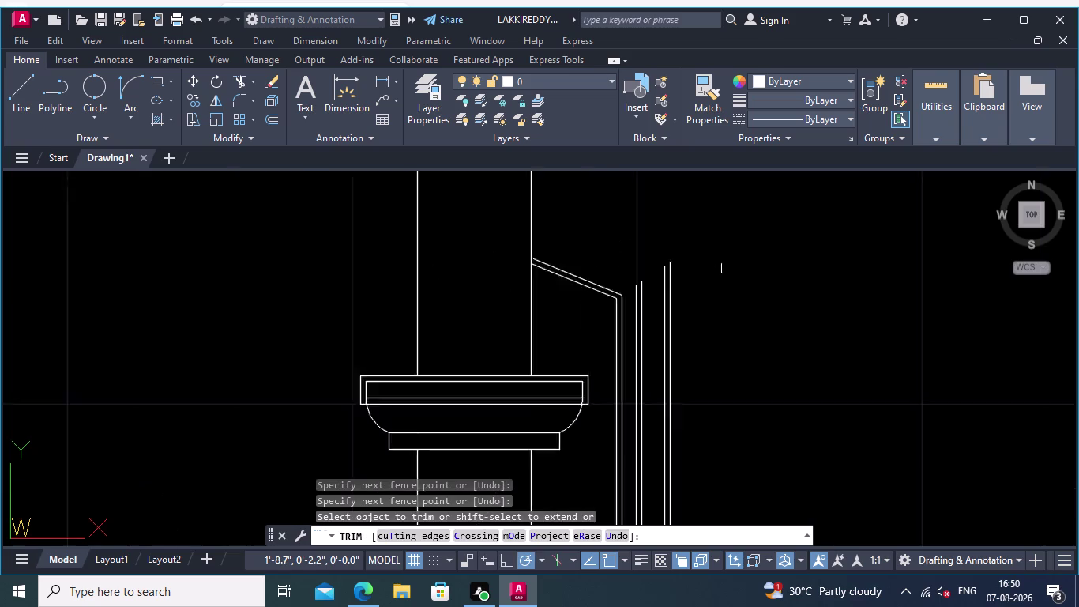
middle_drag(765, 369, 725, 301)
scroll(down, 3)
middle_drag(785, 407, 725, 292)
scroll(down, 3)
middle_drag(756, 438, 690, 310)
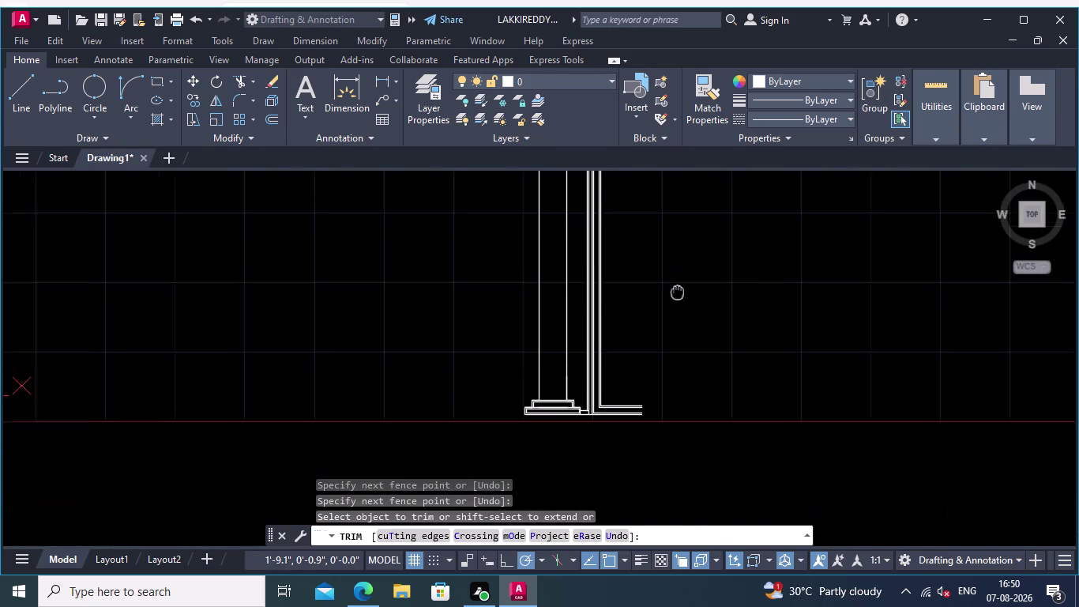
middle_drag(690, 310, 674, 288)
scroll(up, 3)
Pan across the column base to the door frame's inner corner.
middle_drag(662, 374, 802, 392)
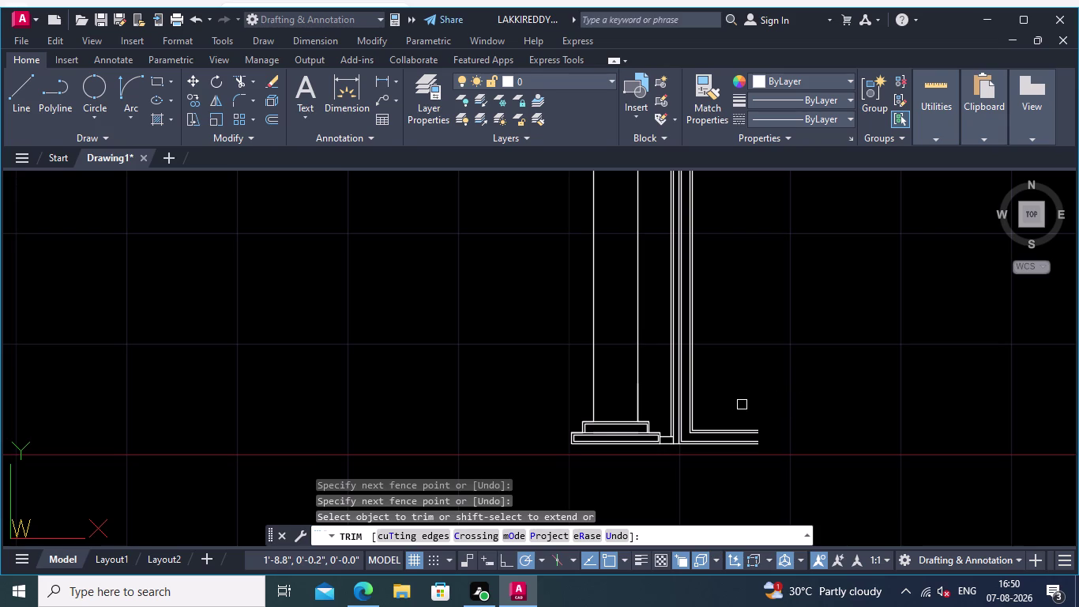
middle_drag(755, 401, 779, 407)
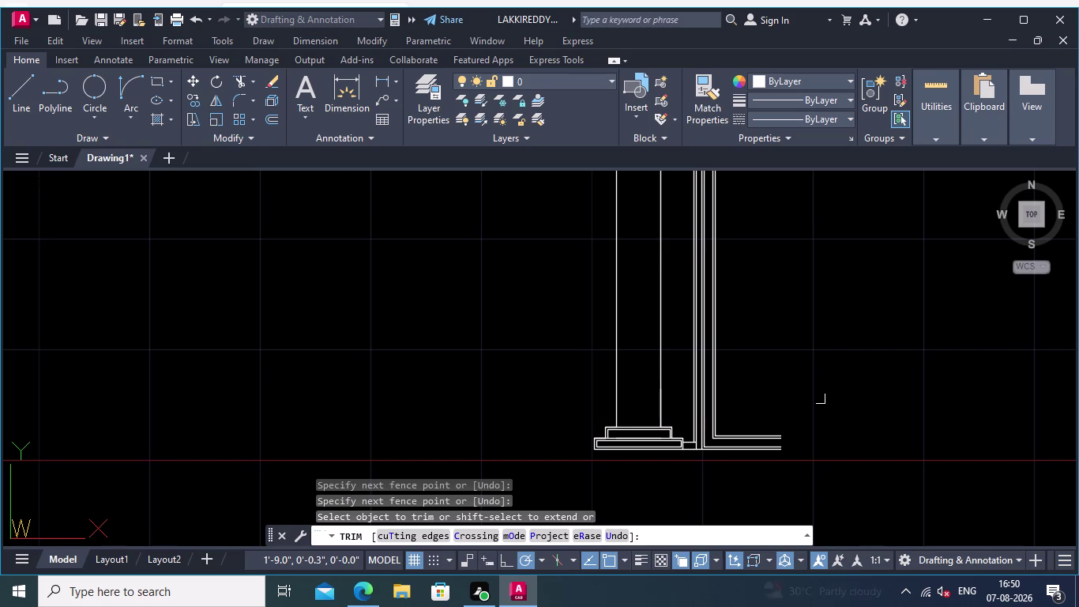
middle_drag(861, 391, 883, 395)
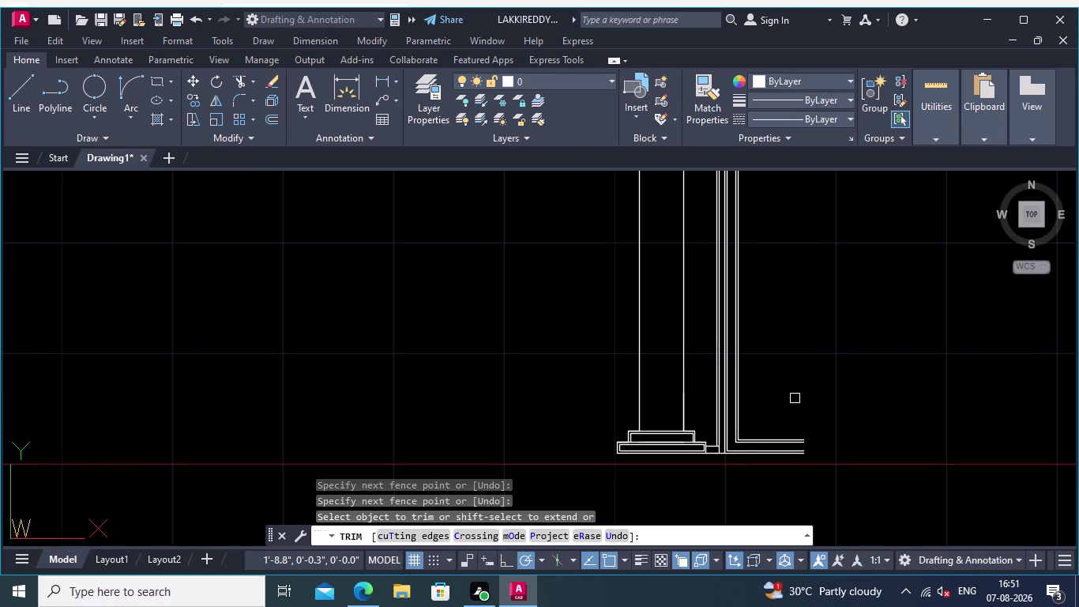
middle_drag(786, 371, 730, 323)
scroll(up, 3)
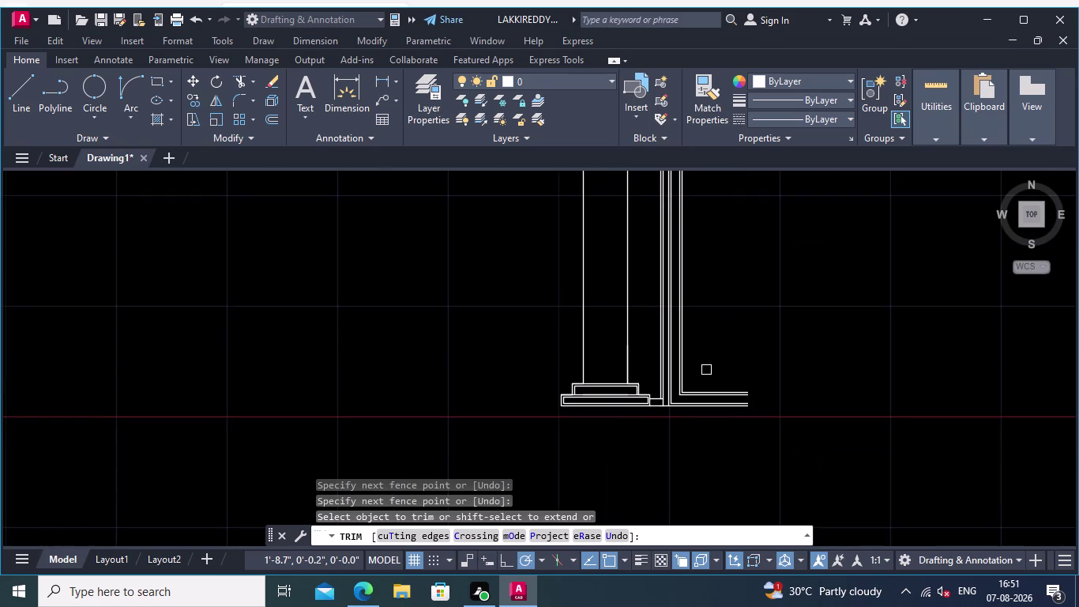
scroll(up, 3)
middle_drag(690, 370, 688, 310)
scroll(up, 3)
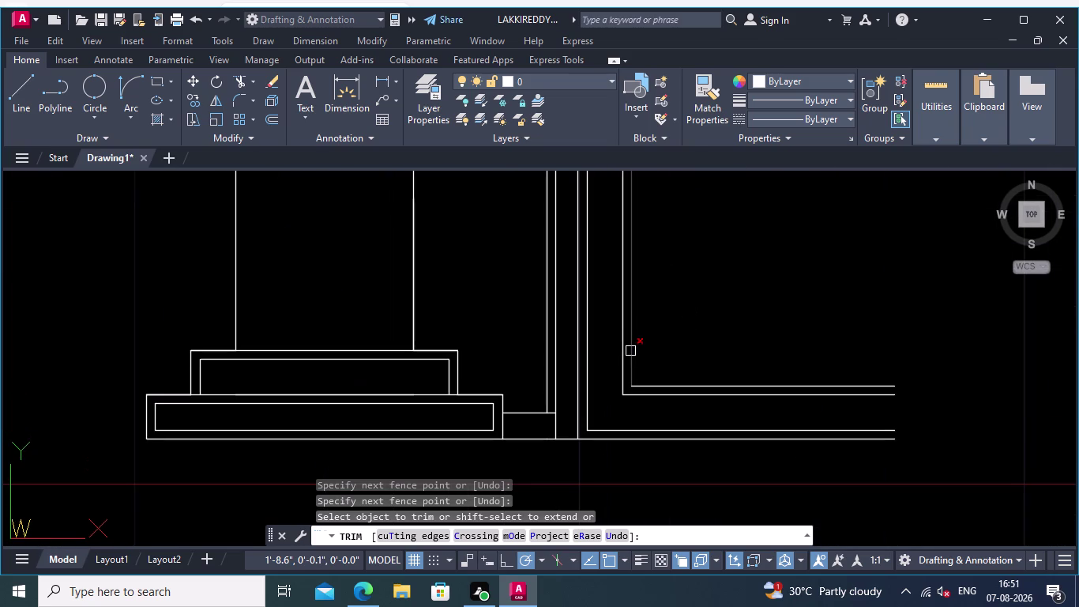
Trim the extra vertical stub and stray segment at the inner corner.
click(633, 358)
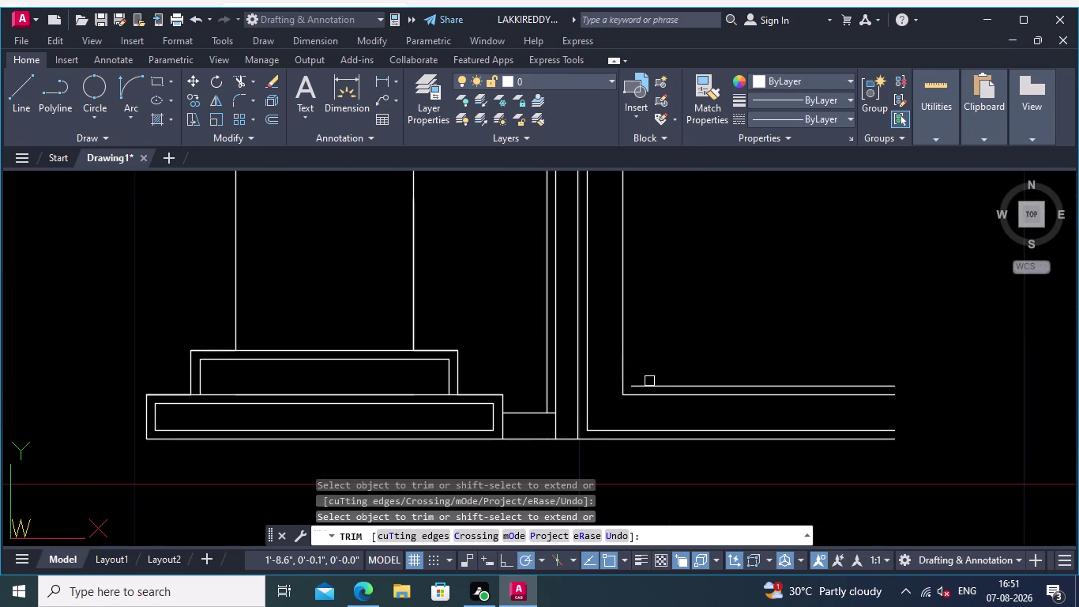
click(650, 383)
scroll(down, 3)
scroll(down, 3)
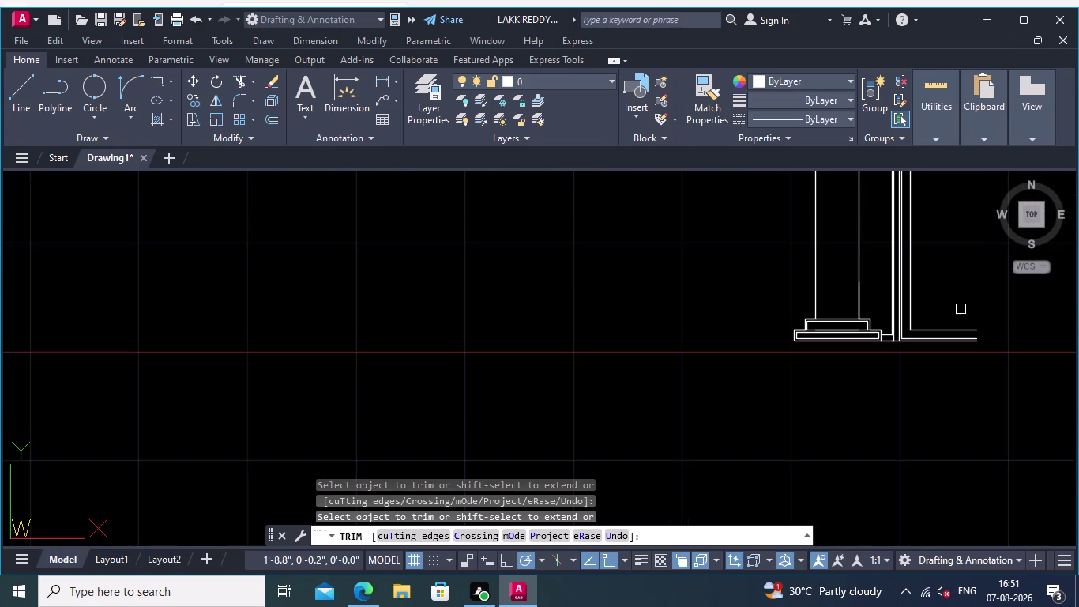
middle_drag(960, 310, 899, 368)
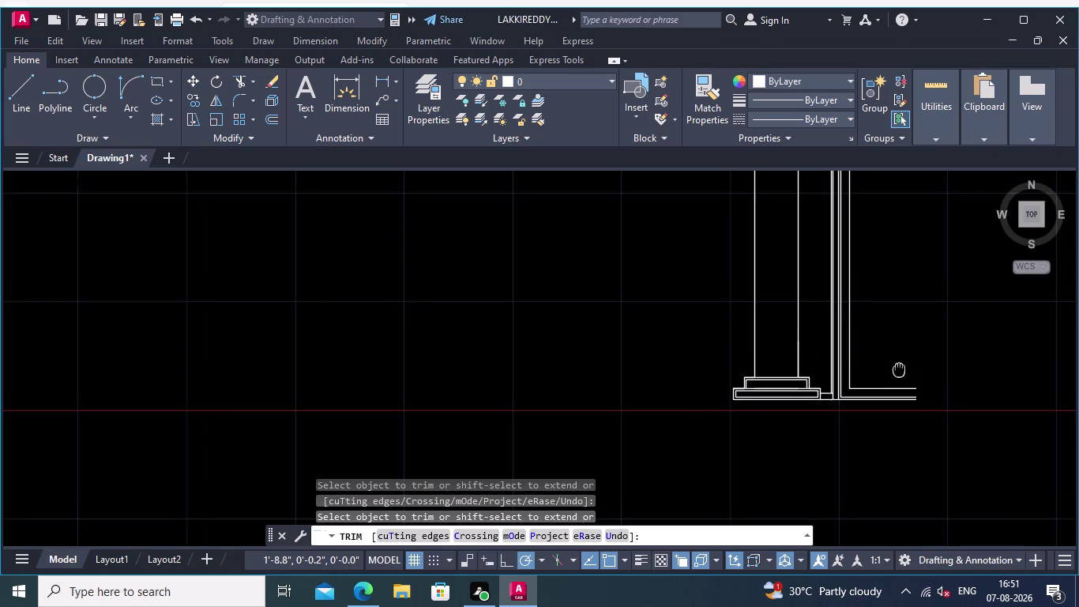
middle_drag(900, 368, 898, 368)
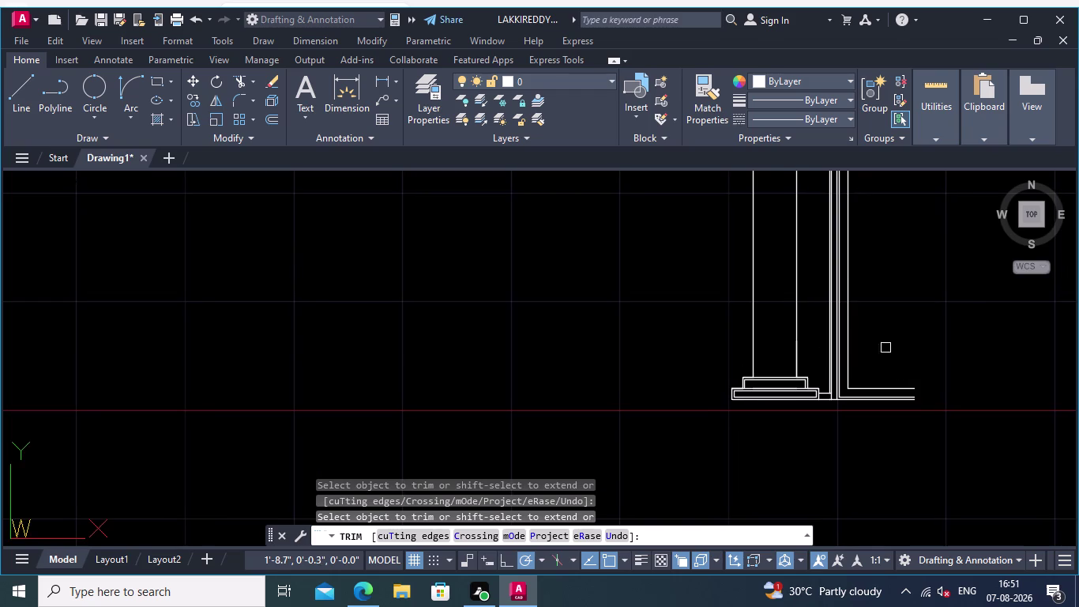
middle_drag(869, 316, 857, 340)
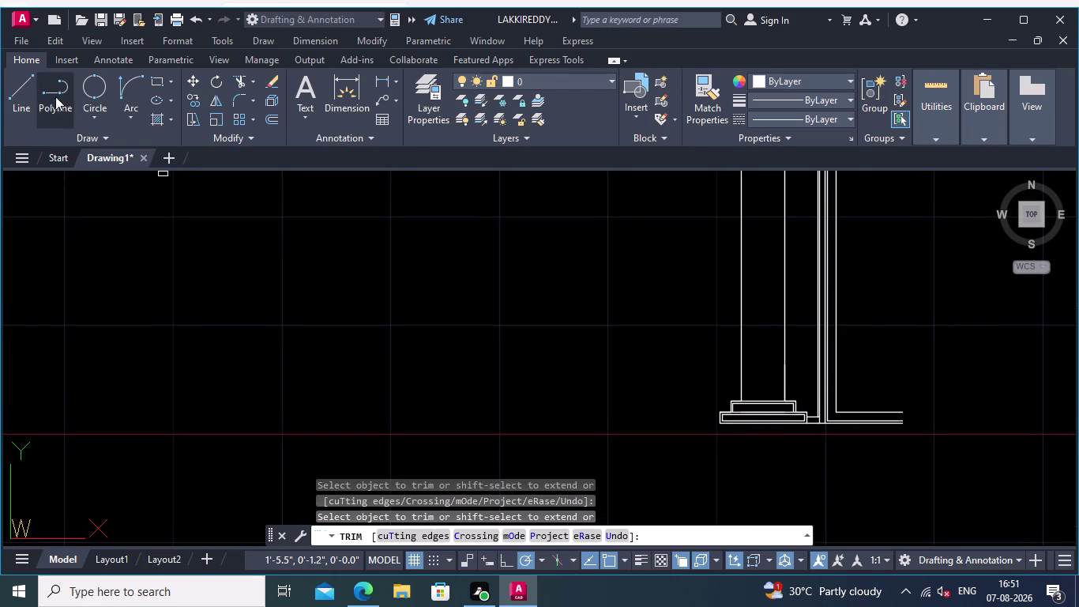
Draw a 2'4" vertical line up from the inner frame corner.
click(17, 88)
middle_drag(907, 411, 907, 407)
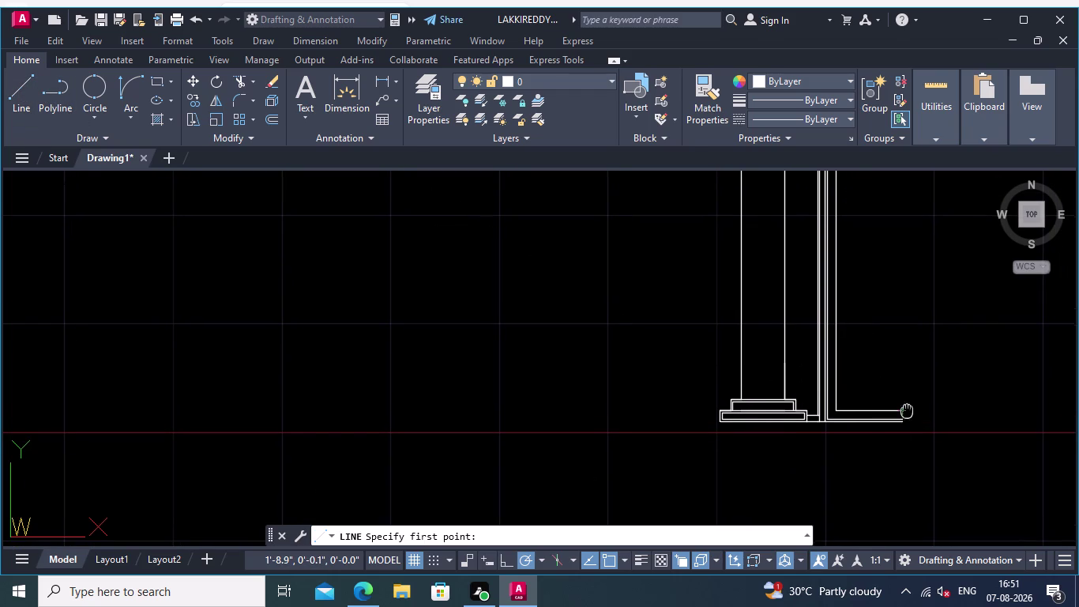
middle_drag(907, 407, 898, 389)
scroll(up, 3)
middle_drag(880, 347, 854, 365)
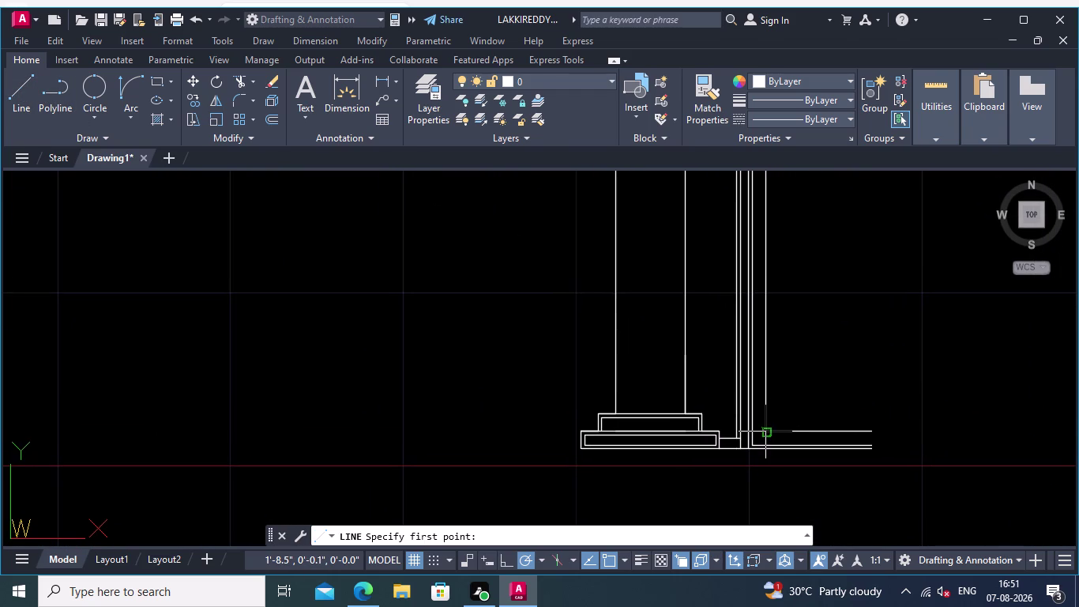
click(767, 431)
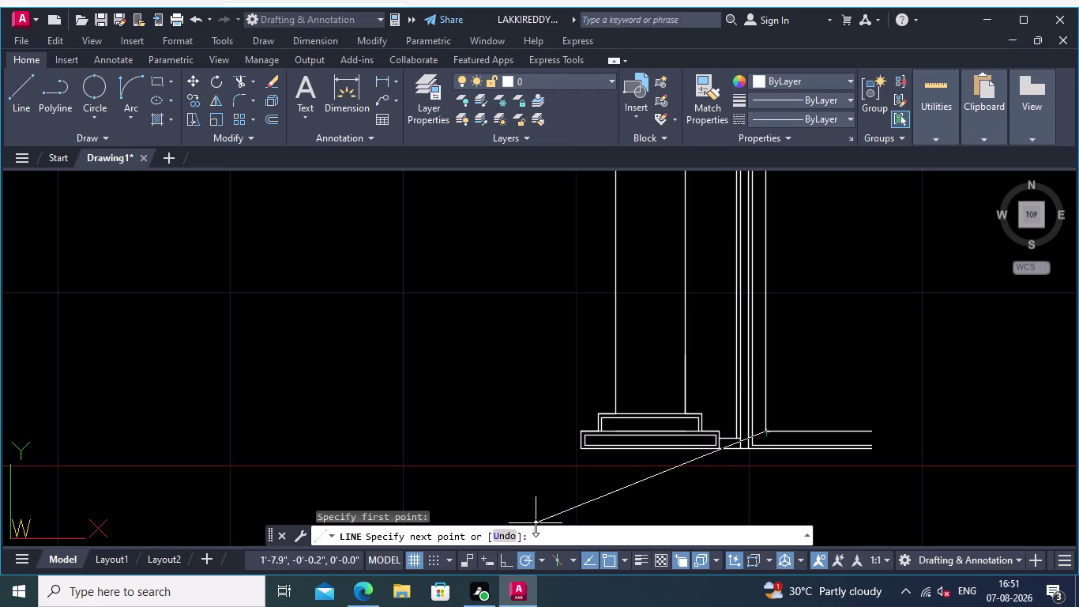
click(501, 553)
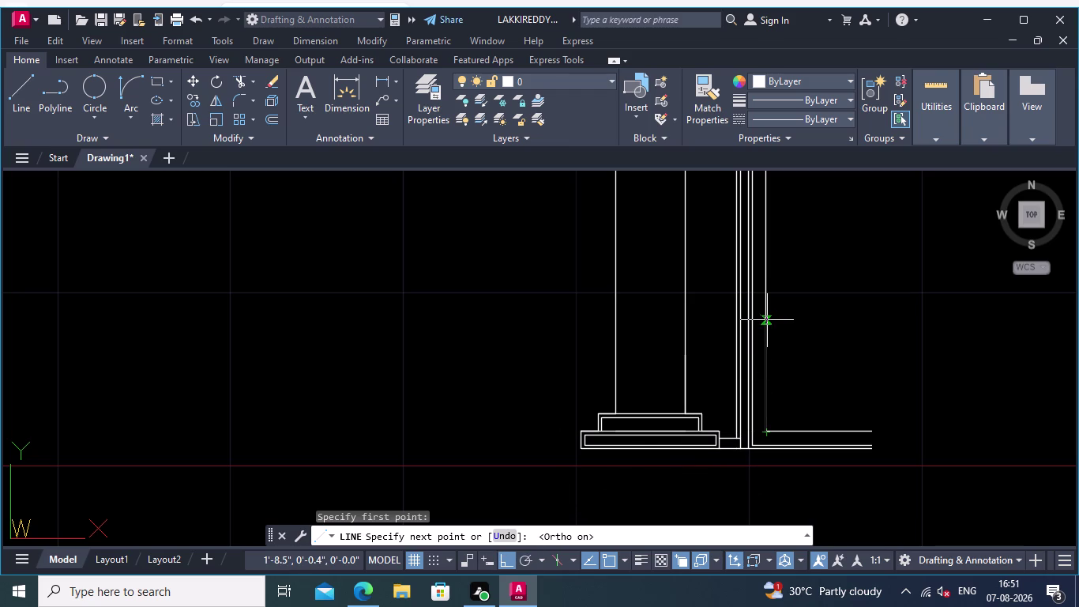
key(2)
text('4)
key(shift+quotedbl)
key(Return)
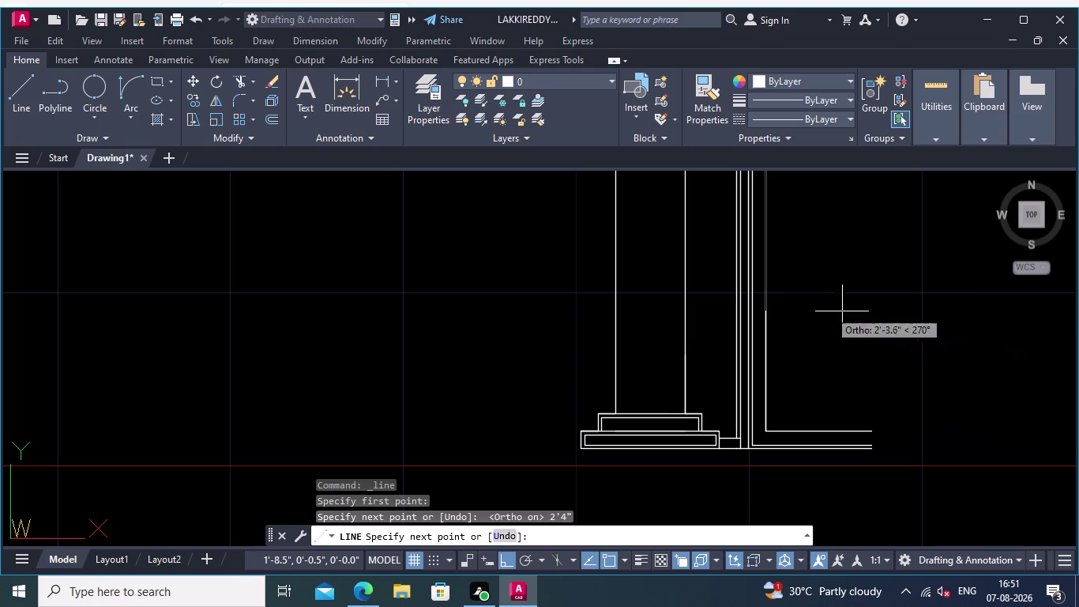
scroll(down, 3)
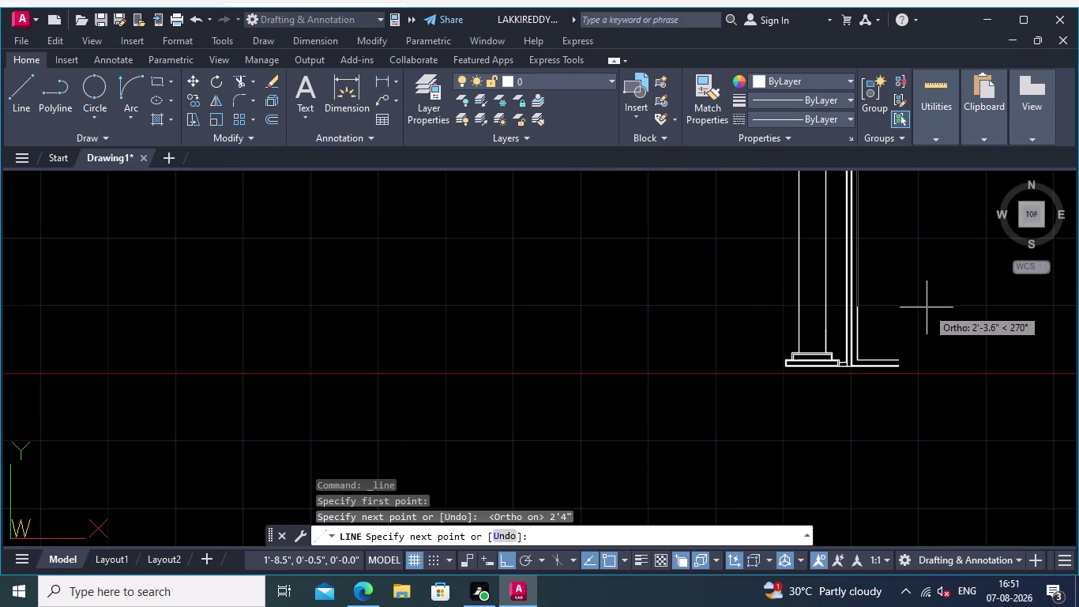
key(Return)
middle_drag(931, 361, 913, 383)
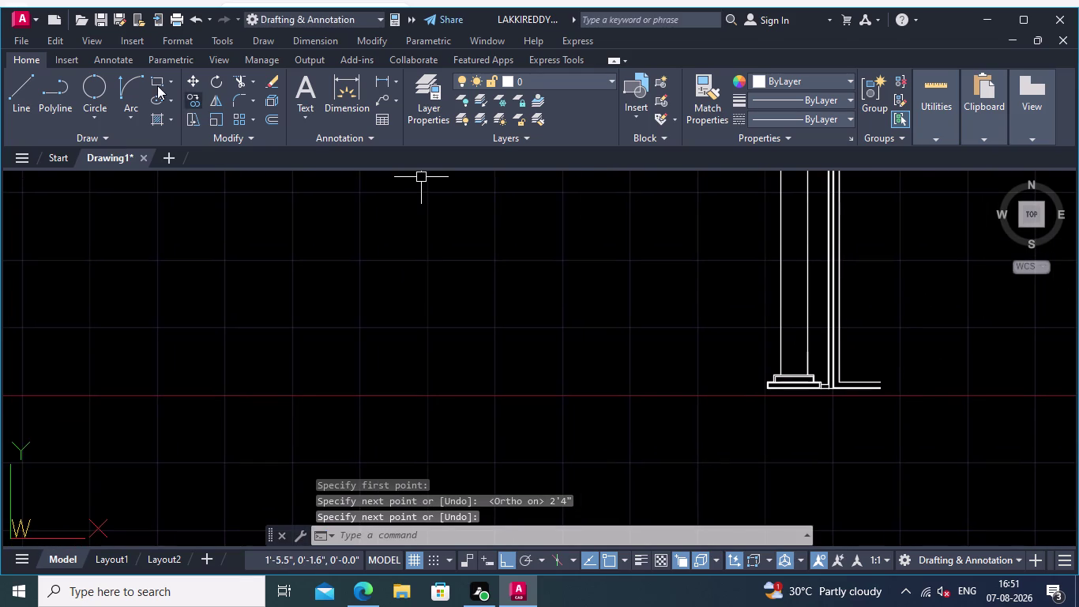
Cancel a second line, then erase the new vertical line and the stray frame line.
click(11, 86)
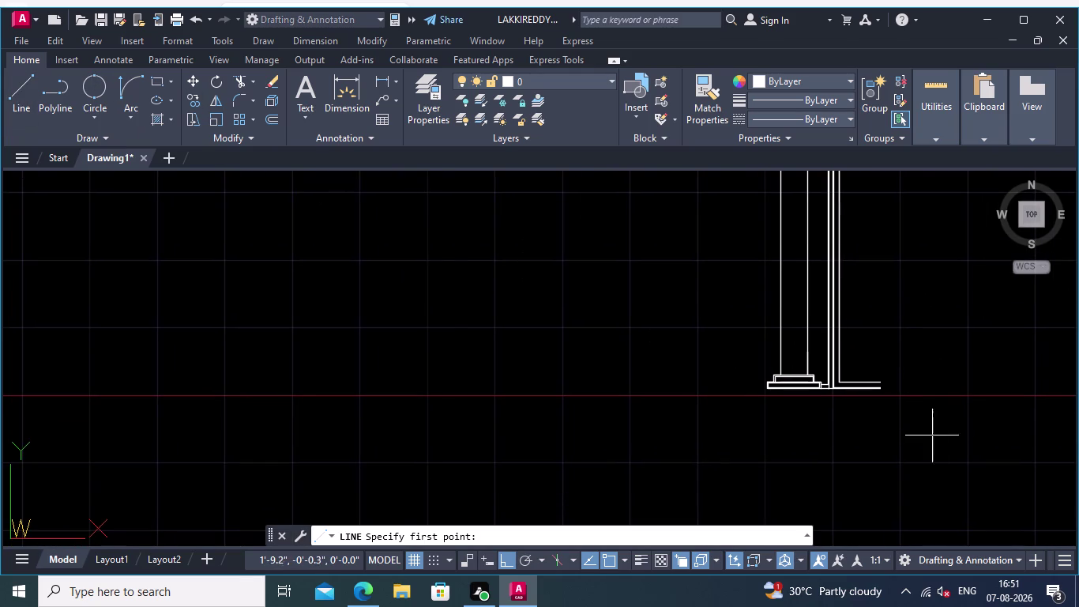
scroll(up, 3)
middle_drag(834, 334, 849, 365)
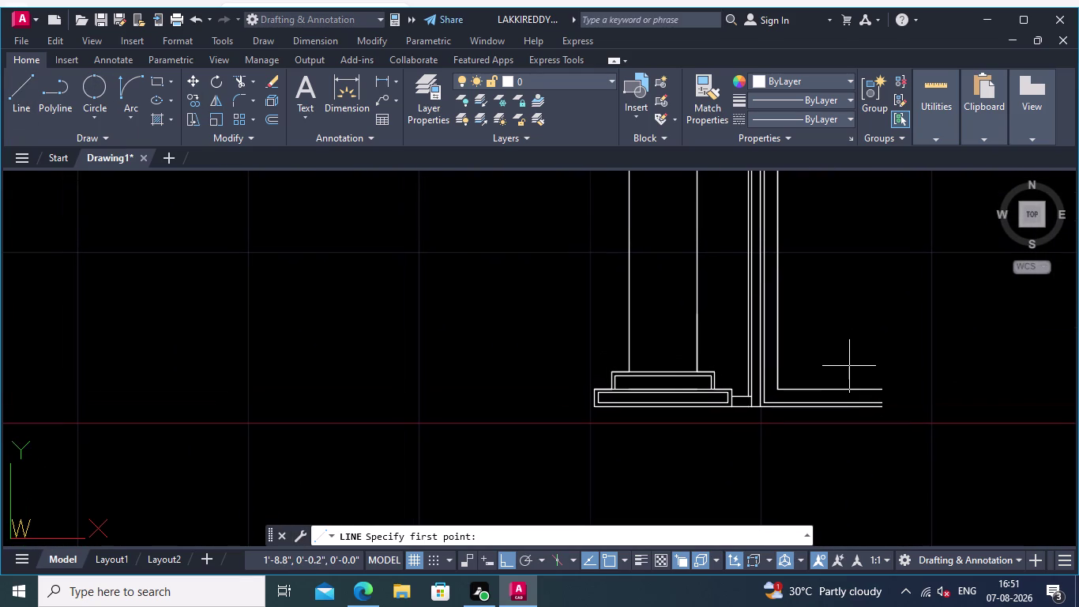
key(Escape)
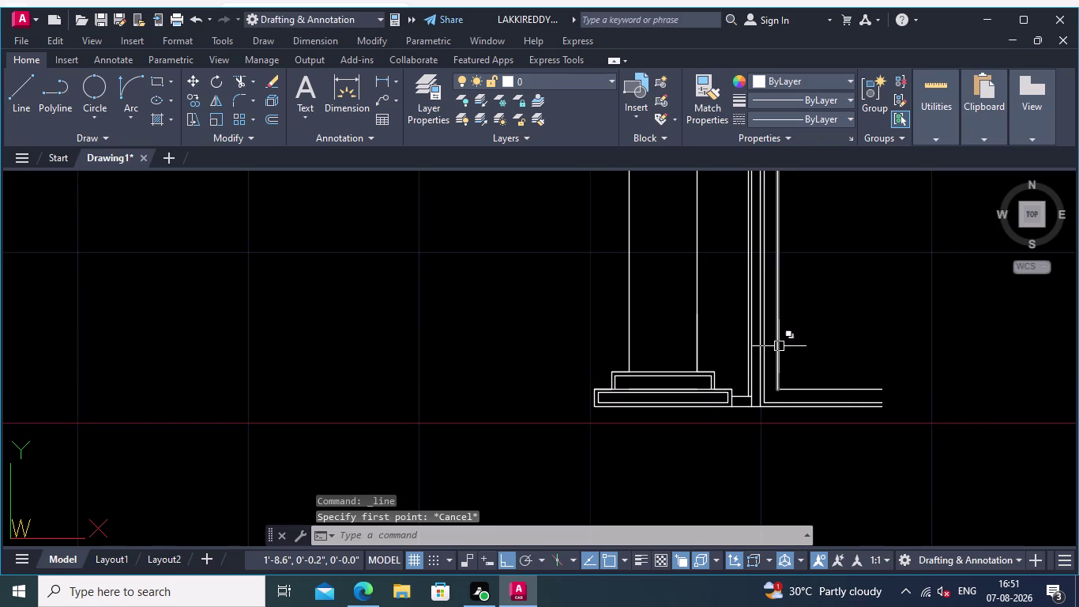
click(777, 346)
key(Delete)
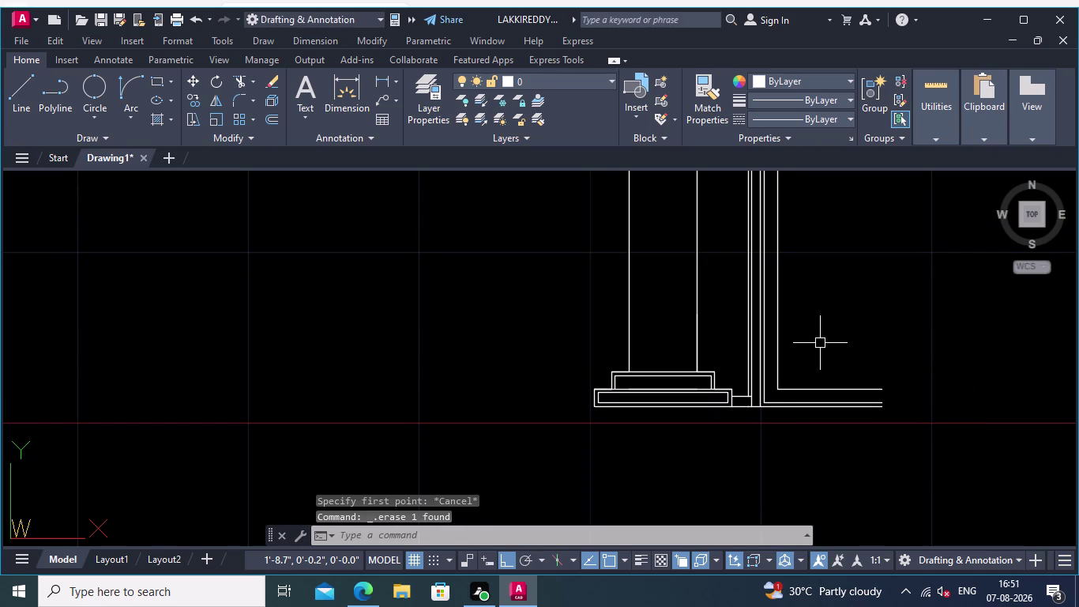
click(779, 349)
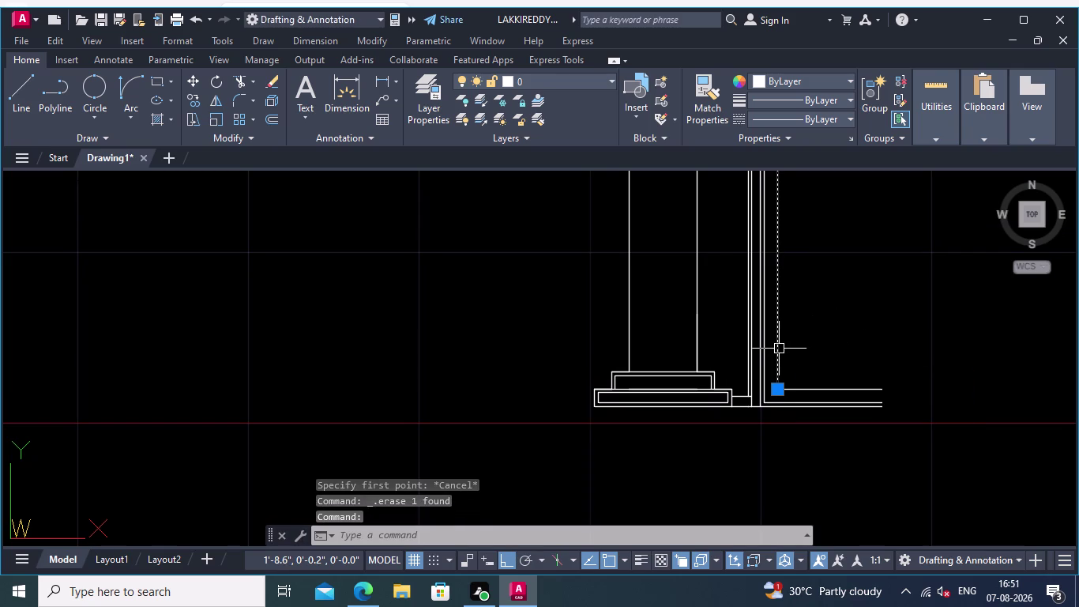
key(Delete)
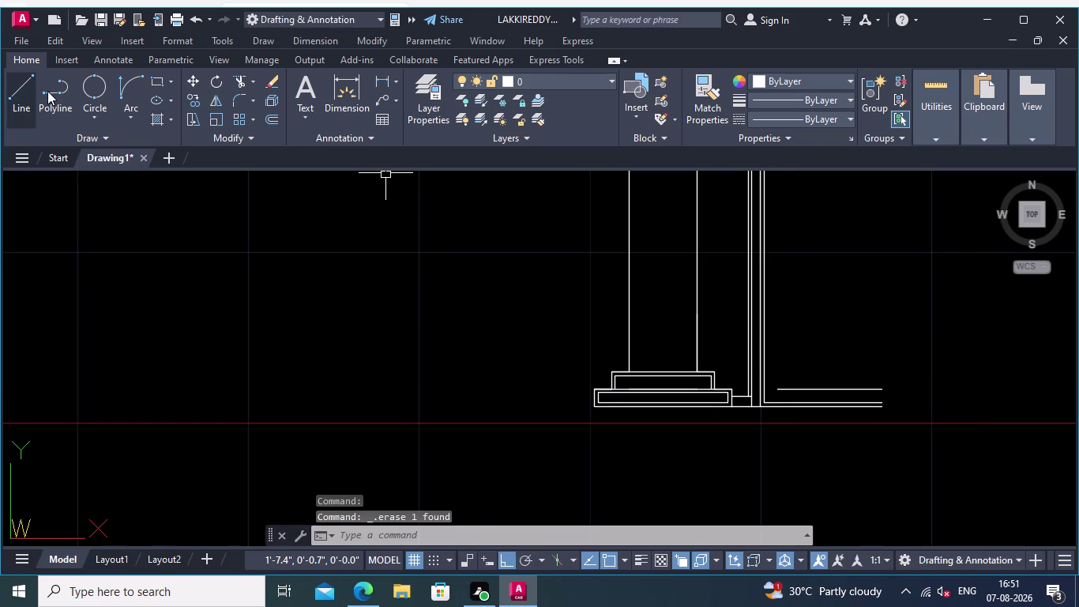
Draw a 2'4" vertical line up from the inner base line's left end.
click(14, 80)
scroll(up, 3)
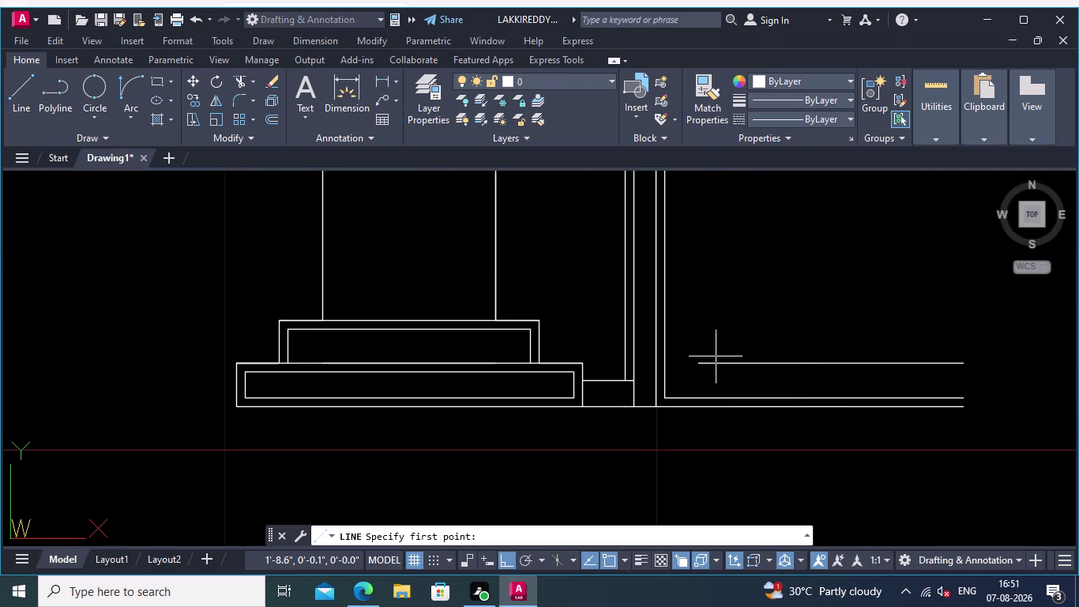
click(697, 364)
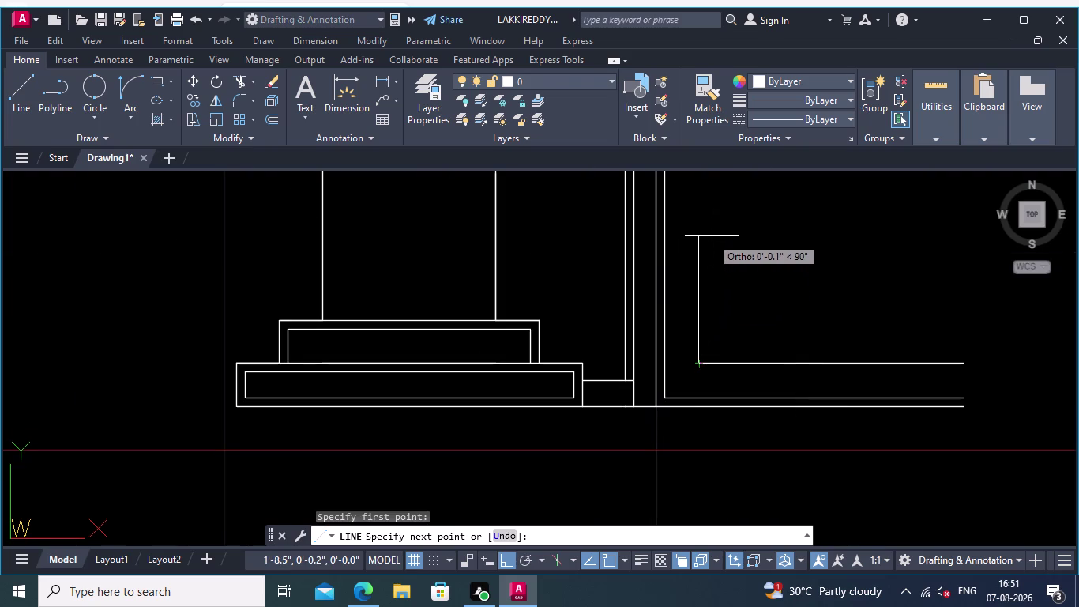
text(2')
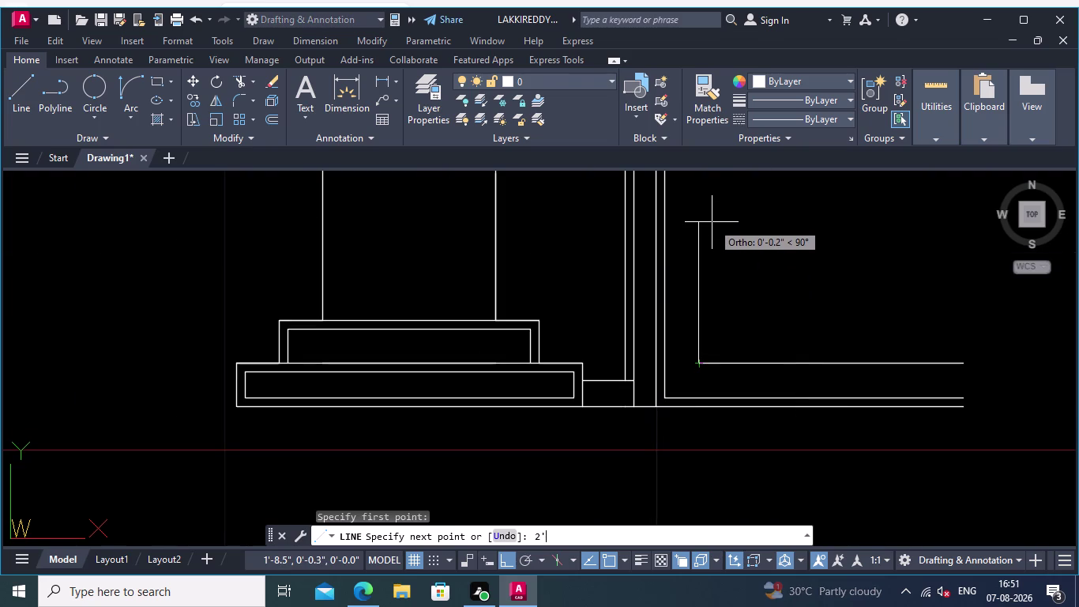
text(4")
key(Return)
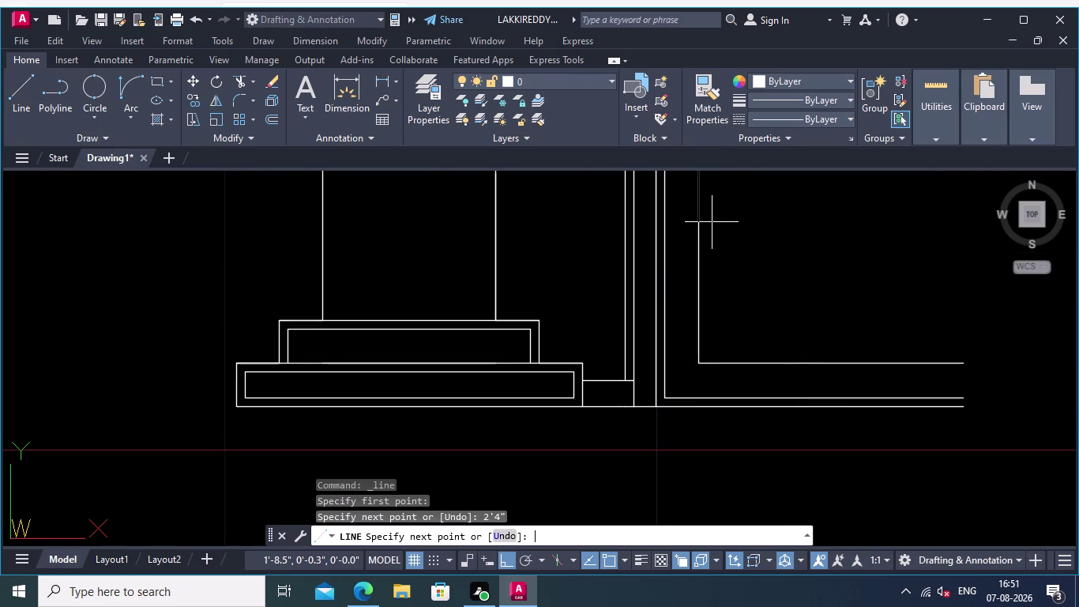
key(Return)
scroll(down, 3)
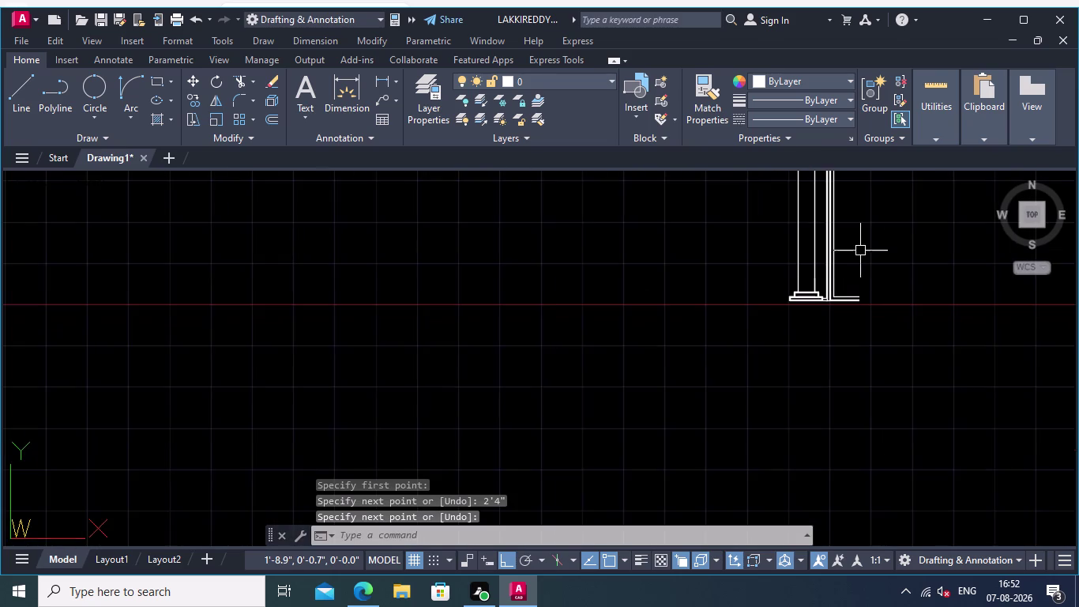
Pan up the column to view the new line's top and the capital.
middle_drag(862, 243, 855, 391)
scroll(down, 3)
middle_drag(855, 383, 863, 496)
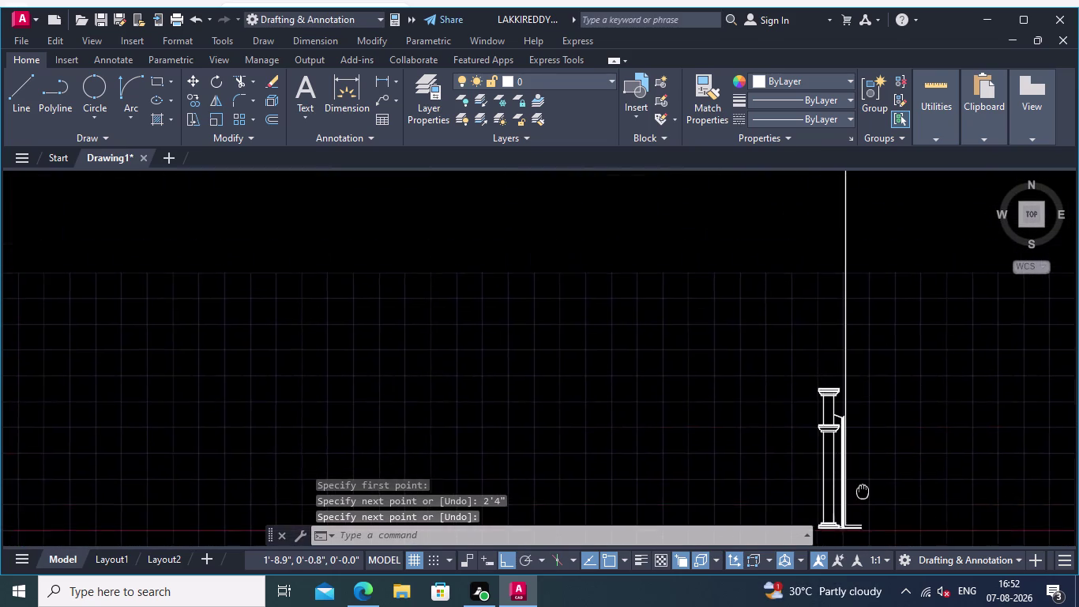
middle_drag(863, 496, 866, 575)
scroll(down, 3)
scroll(up, 3)
middle_drag(900, 340, 863, 220)
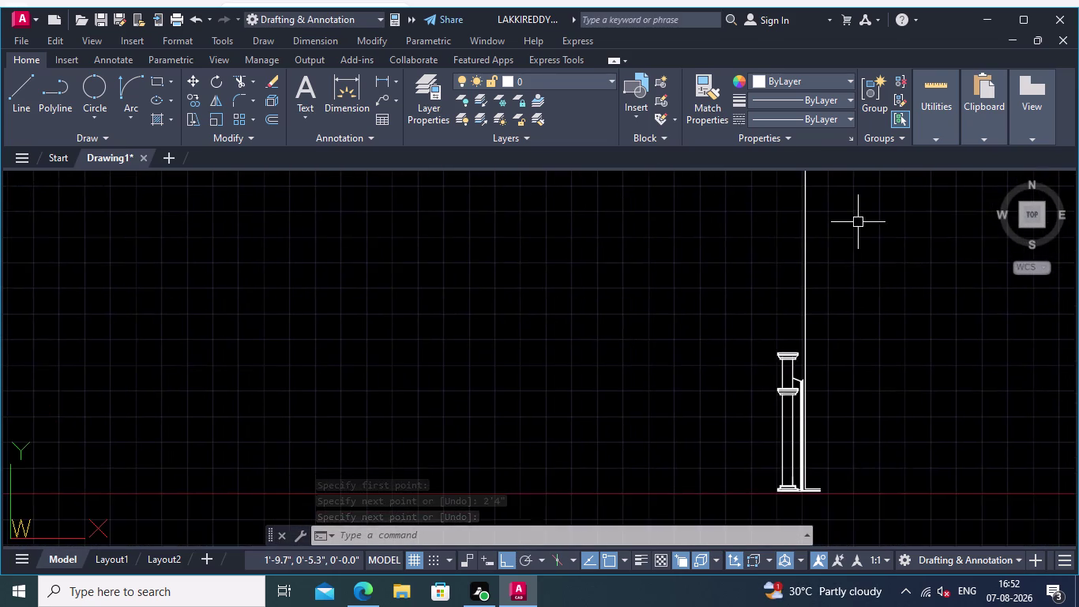
scroll(up, 3)
middle_drag(826, 352, 854, 293)
scroll(up, 3)
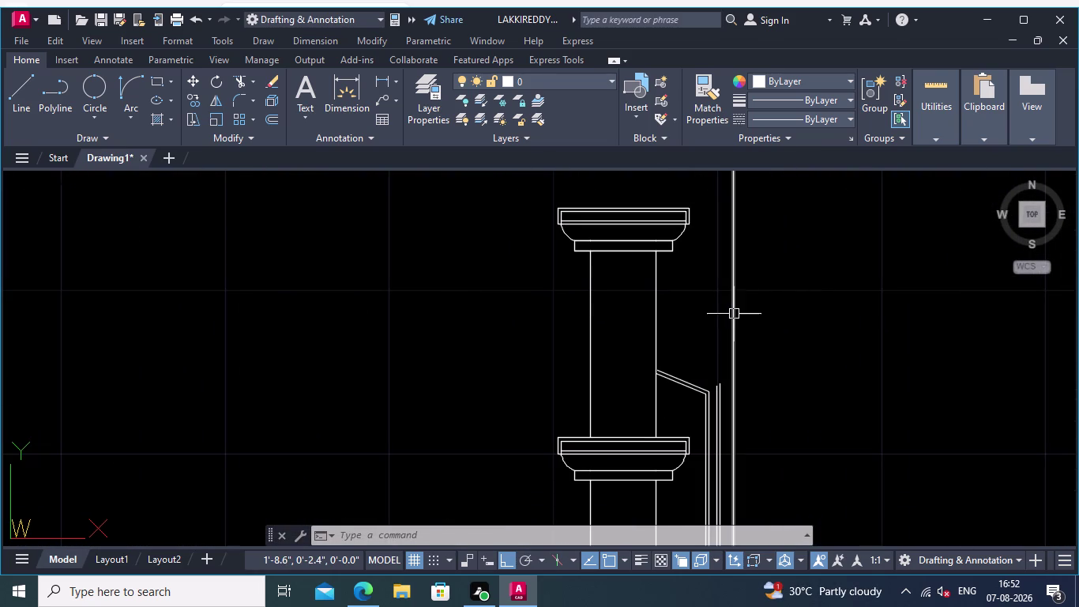
Erase the new vertical line, then undo to restore it.
click(732, 319)
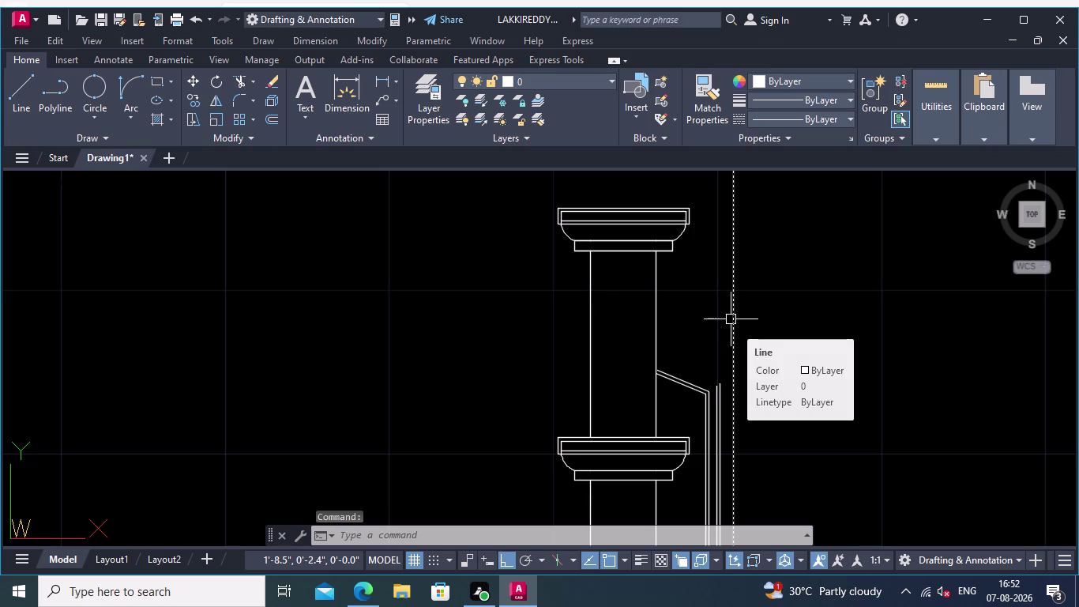
key(Delete)
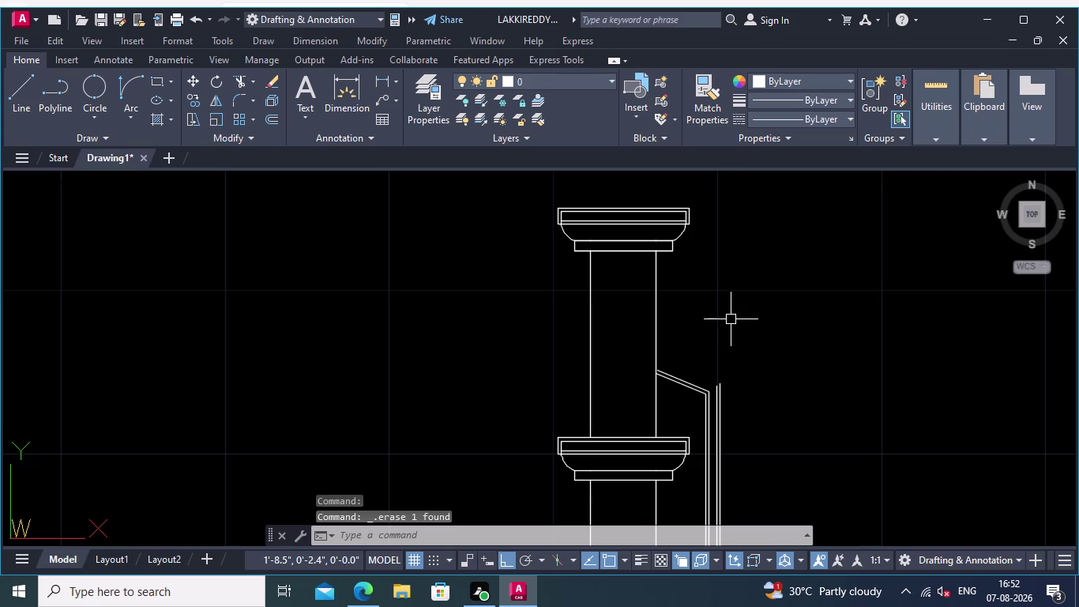
middle_drag(916, 357, 947, 119)
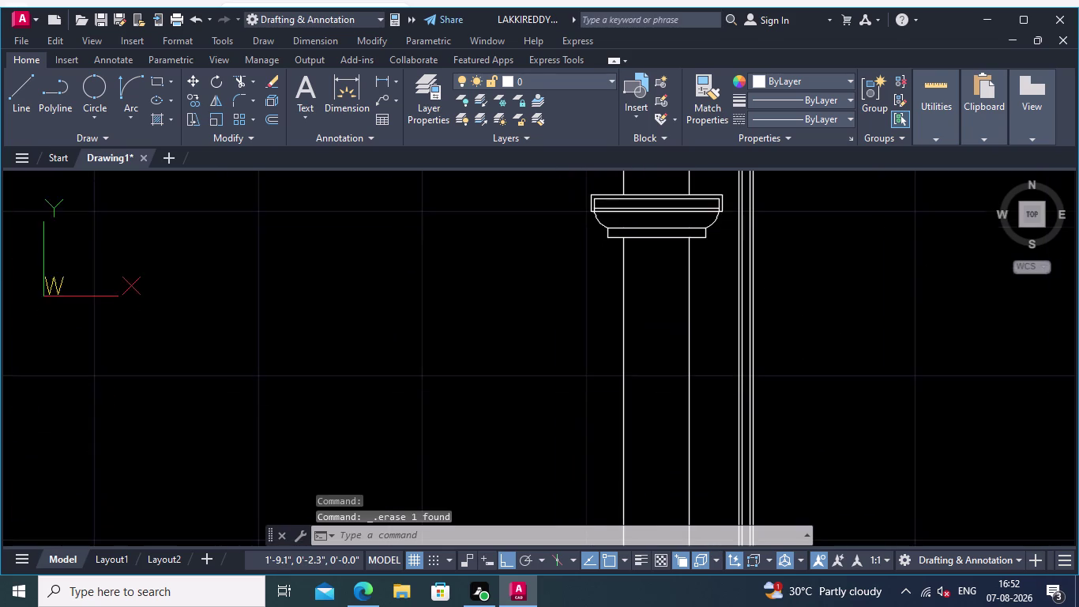
middle_drag(948, 119, 949, 115)
middle_drag(891, 326, 820, 227)
scroll(down, 3)
middle_drag(805, 275, 799, 234)
middle_drag(854, 389, 765, 214)
scroll(up, 3)
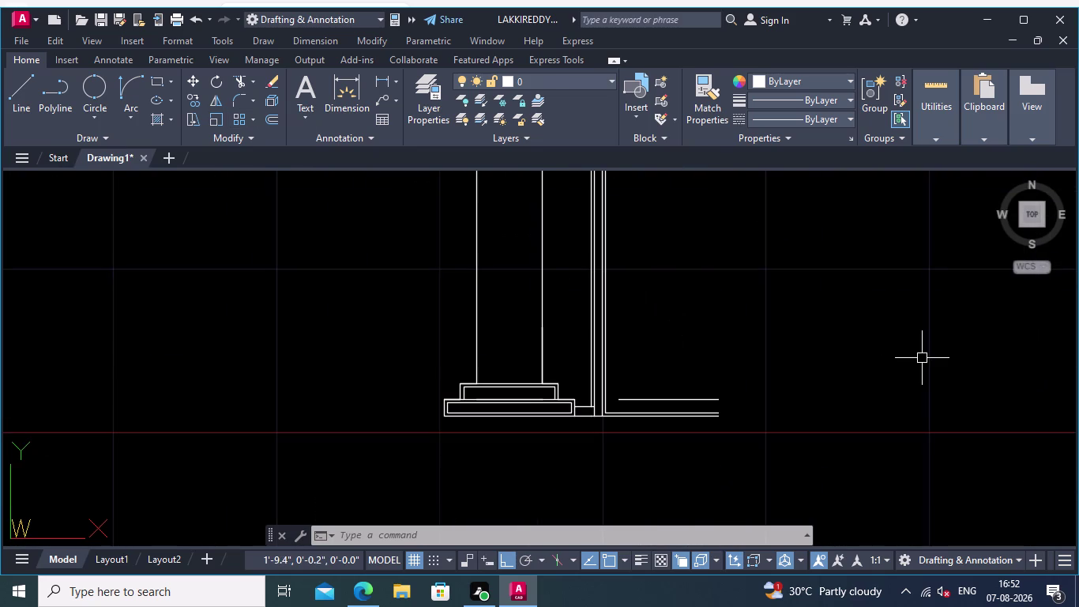
key(ctrl+z)
Undo the deletion to restore the vertical line, then pan to the frame base.
key(ctrl+z)
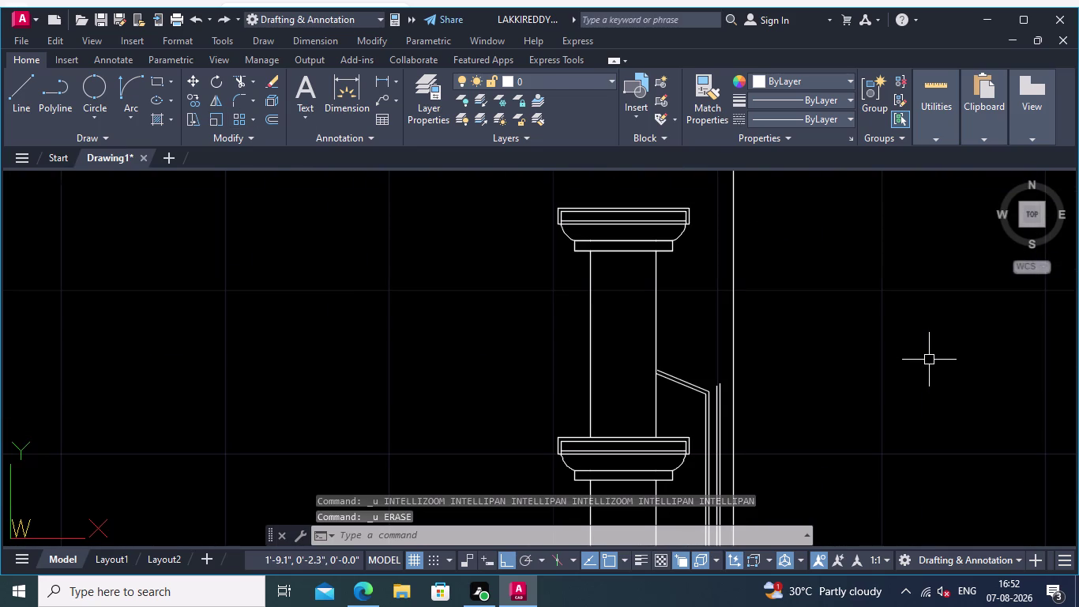
scroll(down, 3)
middle_drag(909, 351, 904, 335)
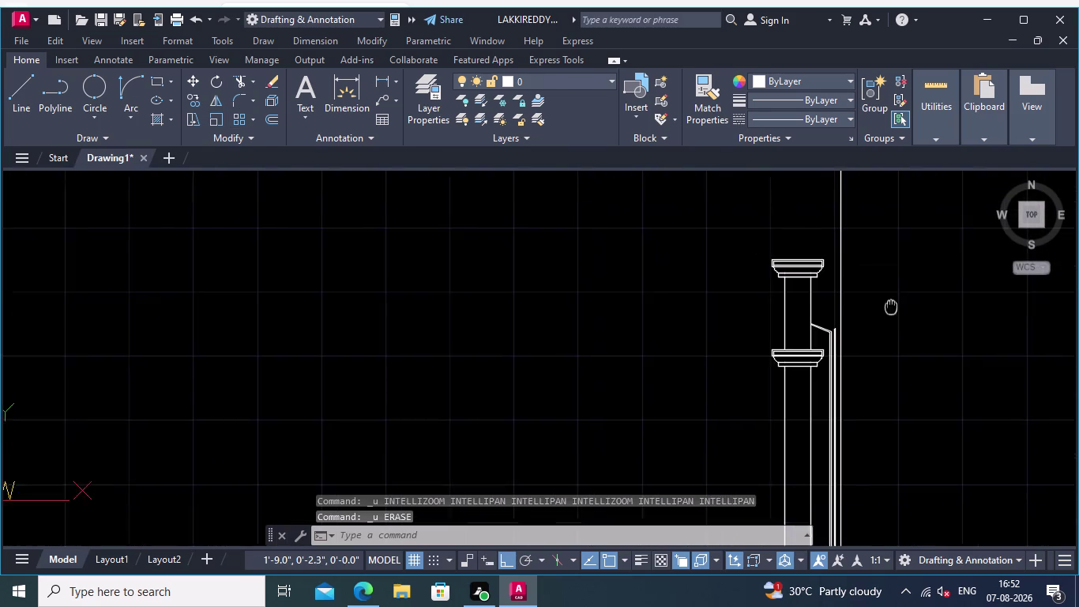
middle_drag(904, 335, 815, 136)
scroll(up, 3)
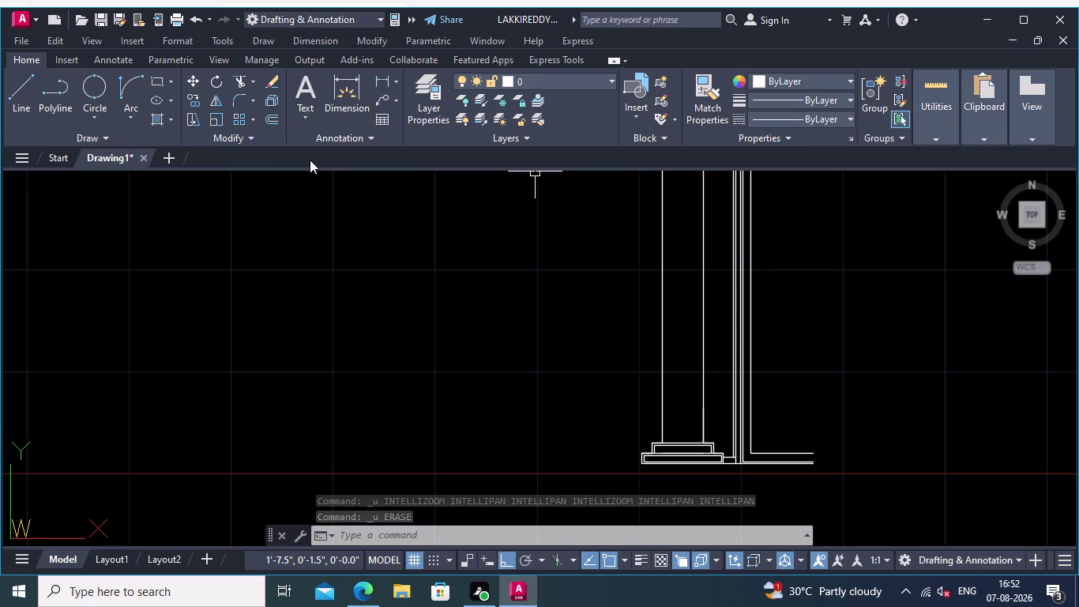
Start a polyline and survey the door frame base, then switch to Offset.
click(61, 87)
middle_drag(903, 419, 798, 363)
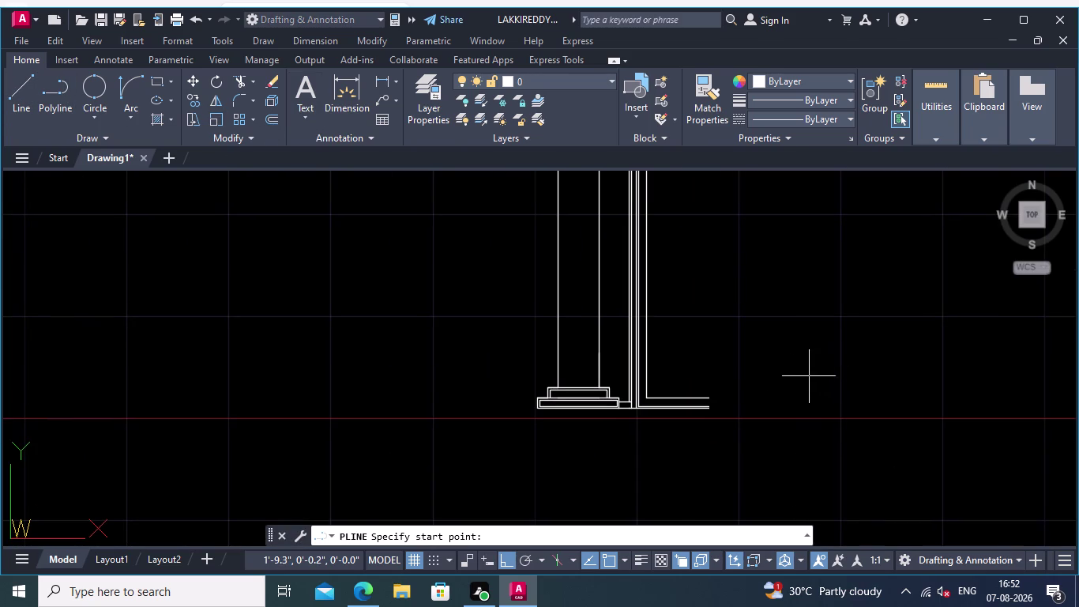
middle_drag(777, 336, 795, 368)
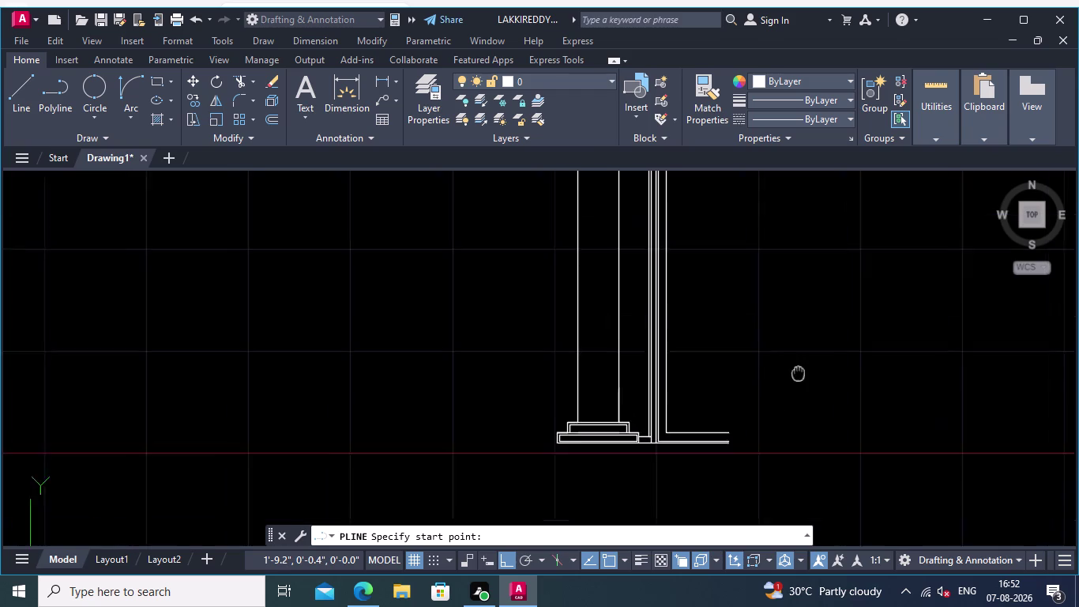
middle_drag(796, 367, 822, 400)
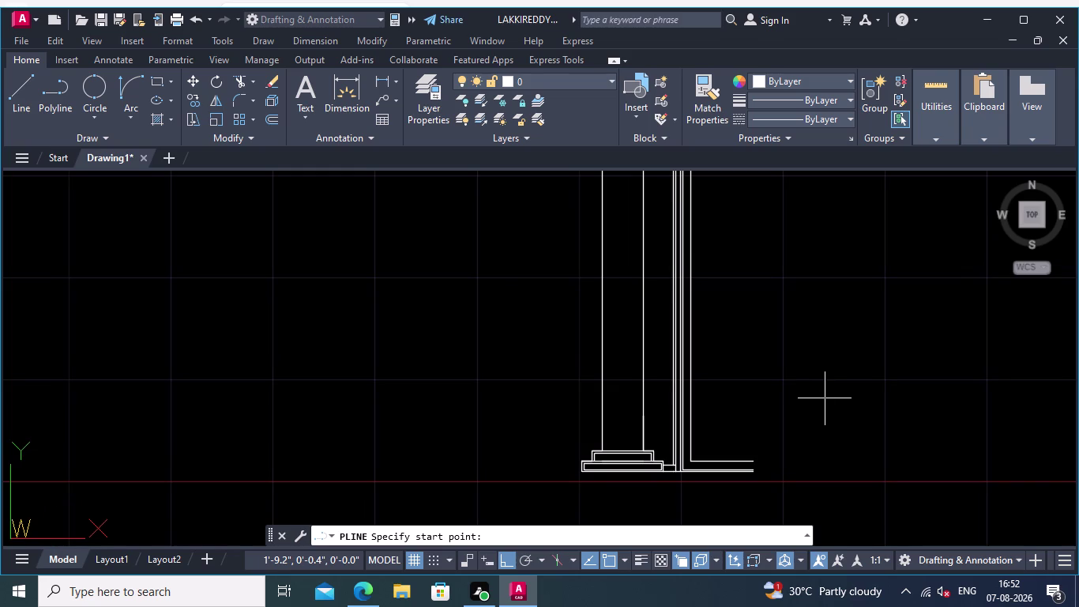
middle_drag(813, 398, 811, 383)
middle_click(810, 383)
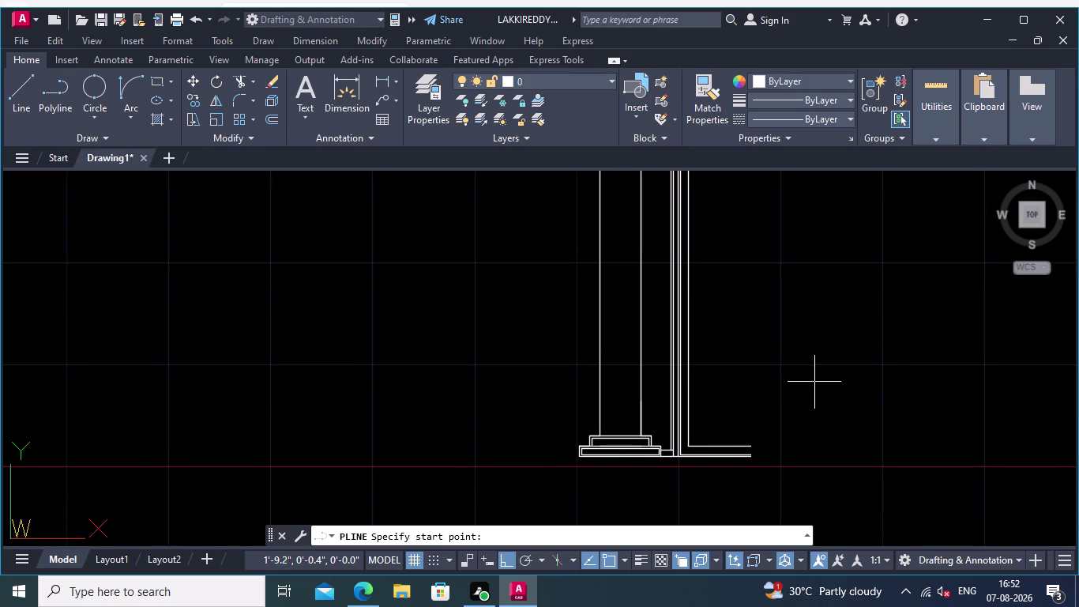
middle_drag(815, 381, 864, 398)
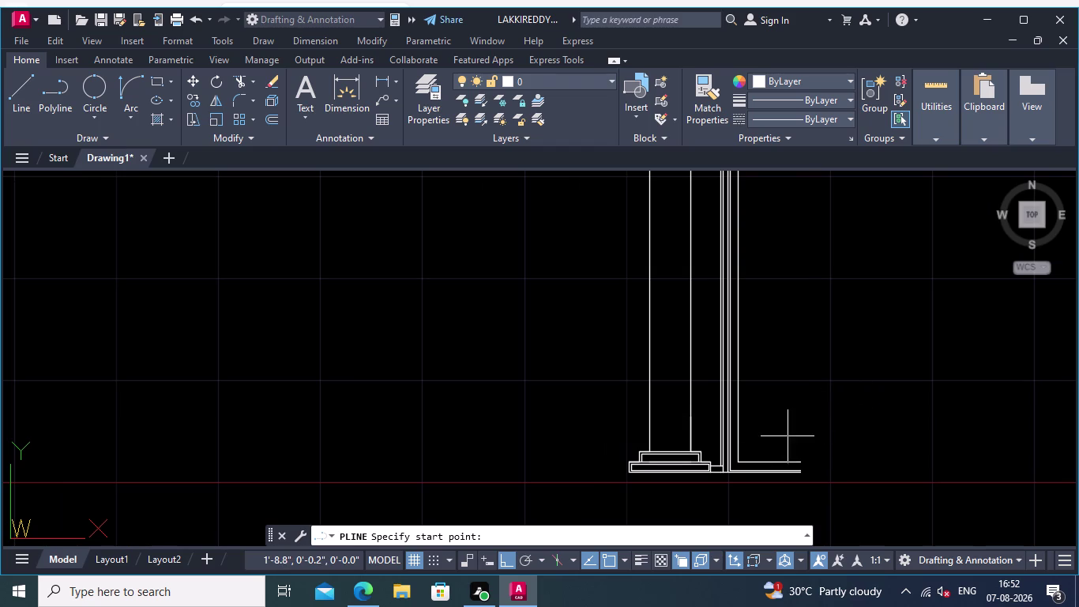
middle_drag(789, 411, 788, 434)
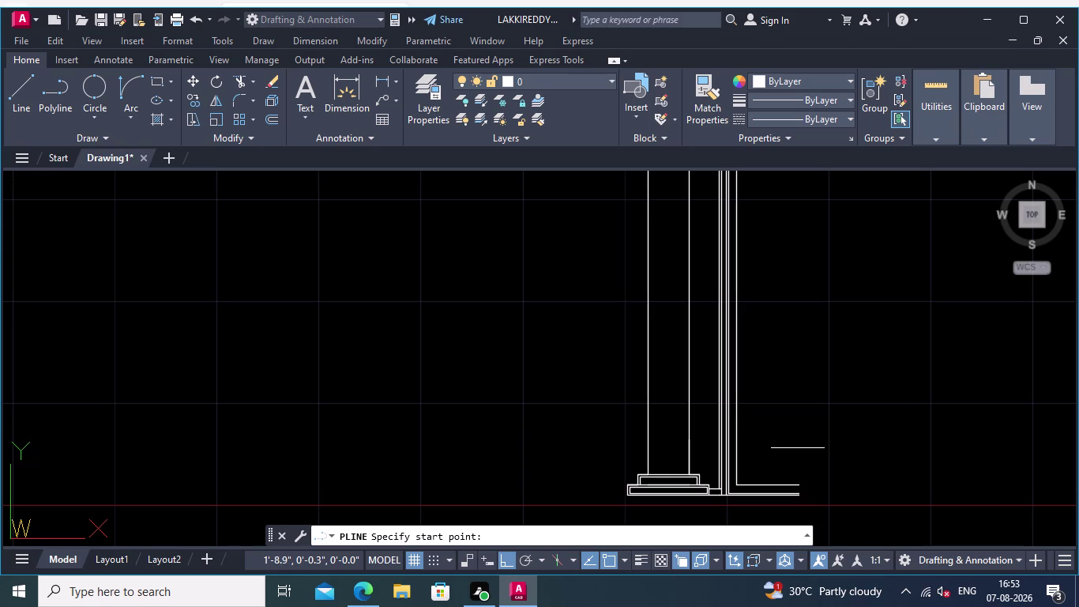
middle_drag(793, 448, 806, 449)
scroll(up, 3)
middle_drag(833, 425, 831, 343)
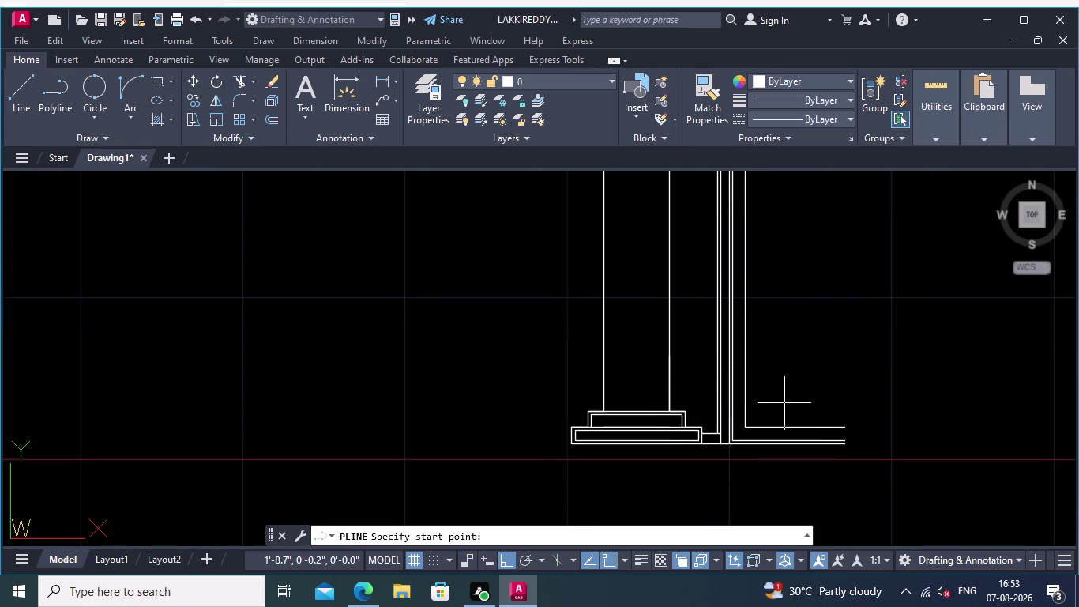
click(275, 115)
scroll(up, 3)
Offset the door frame's inner base line 0.67 upward.
middle_drag(847, 370, 836, 339)
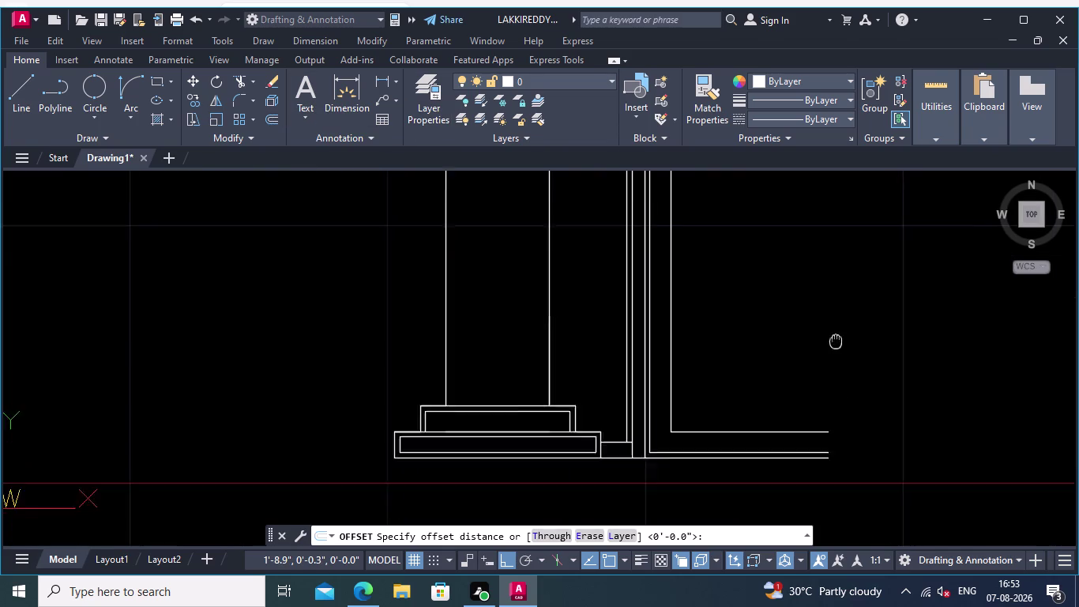
middle_drag(836, 340, 834, 315)
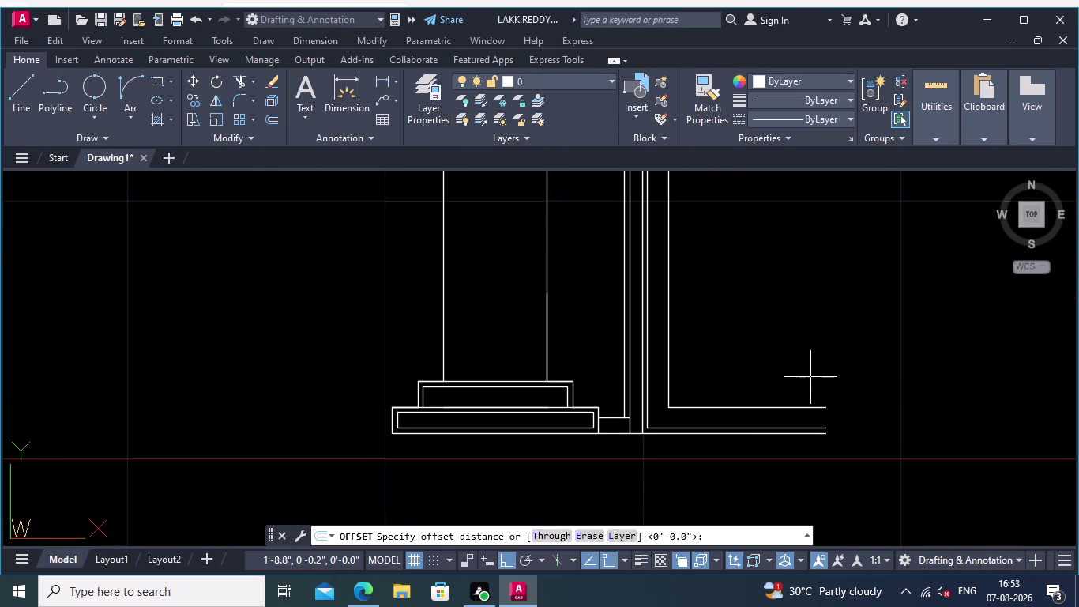
click(773, 407)
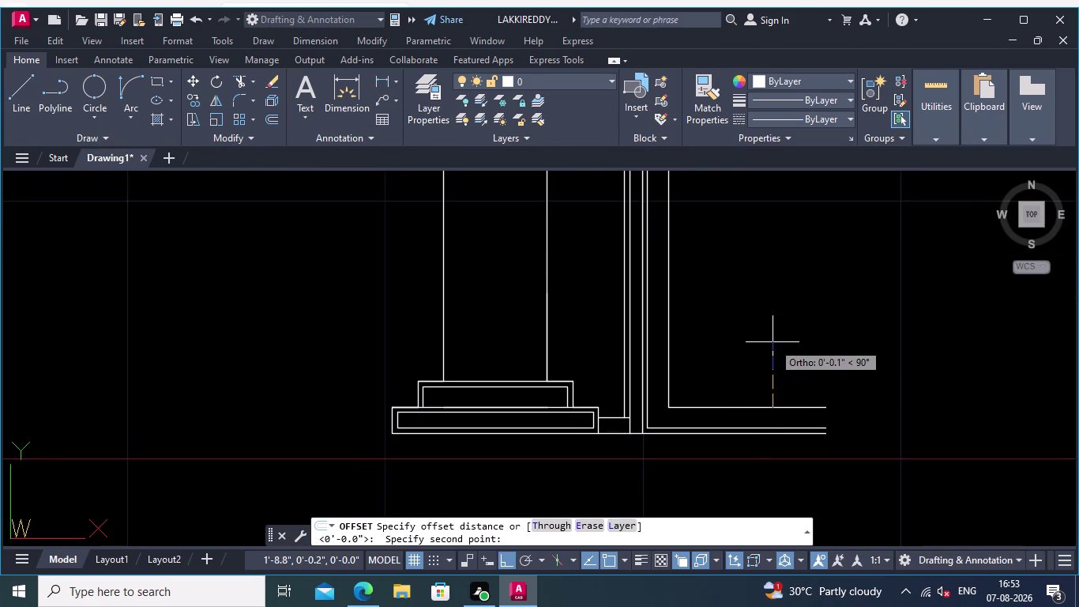
text(0.)
text(6)
text(7)
key(Return)
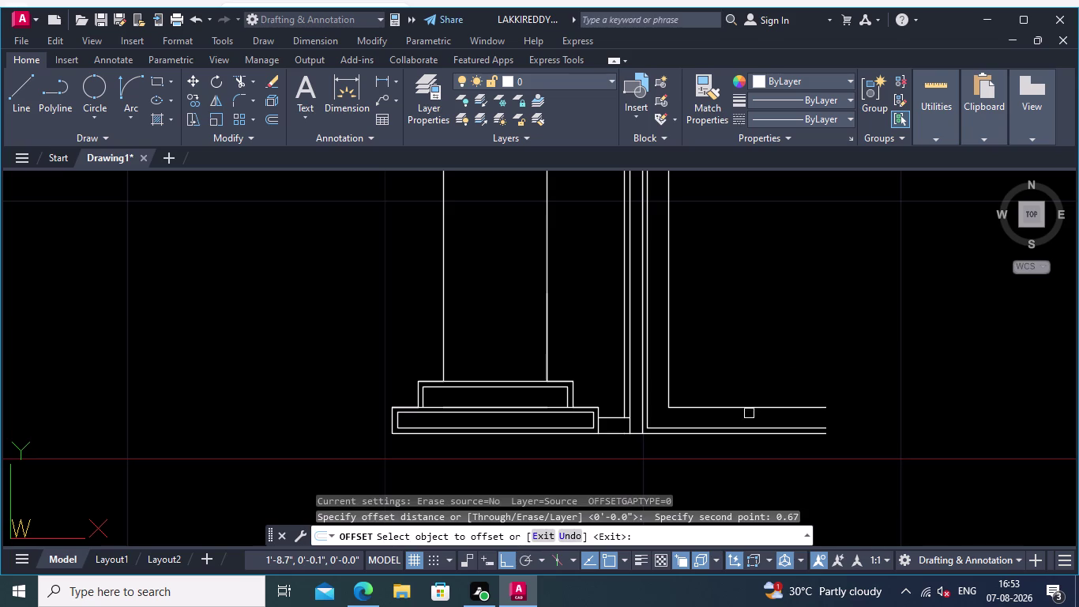
click(752, 406)
click(767, 346)
Frame the short horizontal stub and the base in view, and start a polyline.
scroll(down, 3)
middle_drag(809, 307, 808, 364)
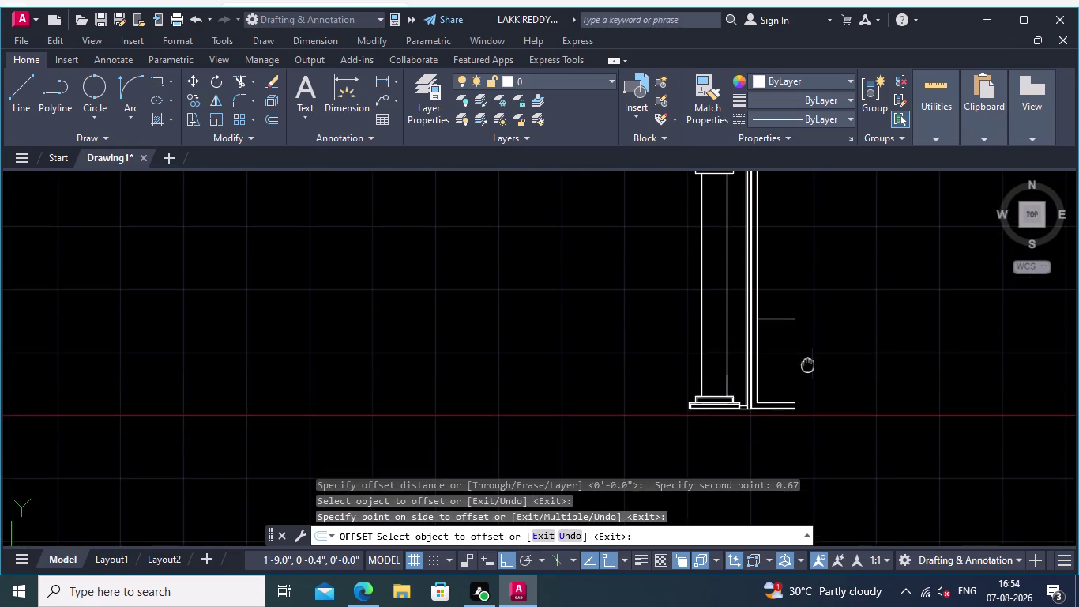
scroll(up, 3)
scroll(up, 3)
middle_drag(793, 323, 807, 289)
scroll(down, 3)
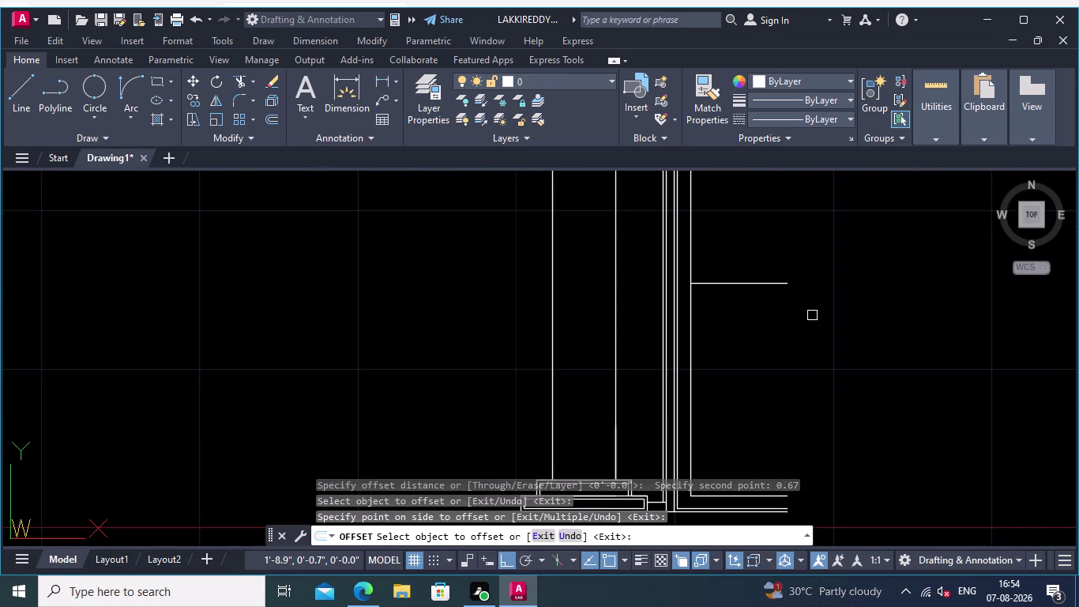
middle_drag(813, 315, 794, 269)
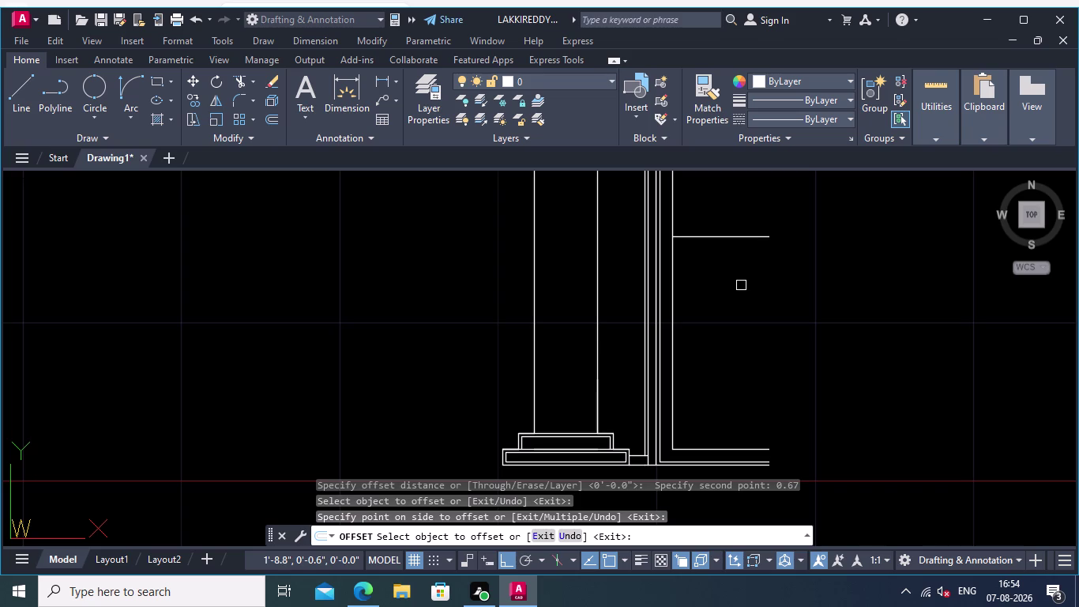
click(62, 90)
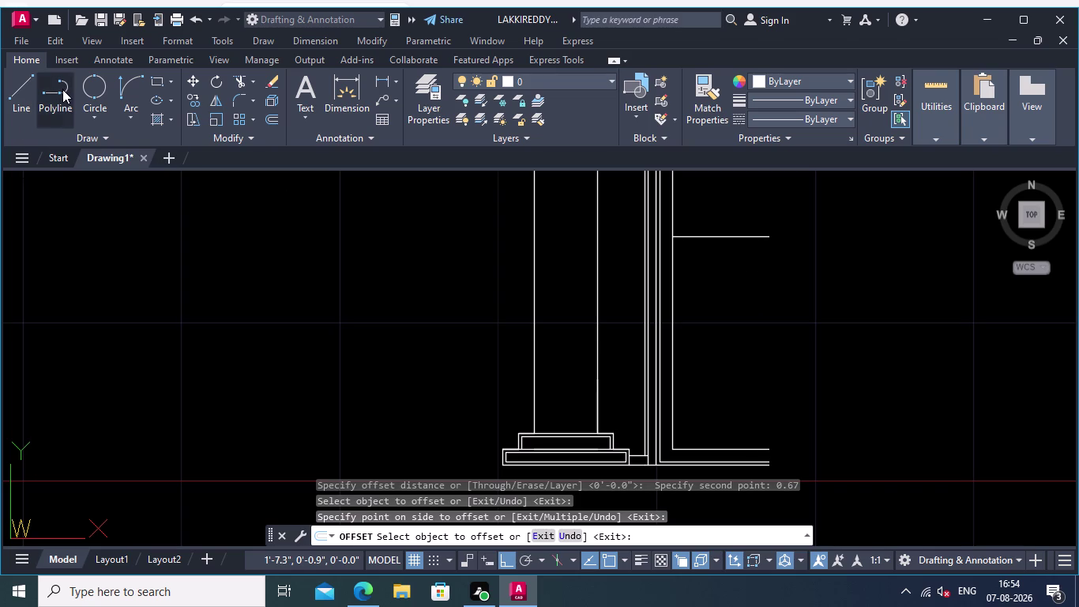
Draw a vertical polyline from the stub's end down to the base.
click(769, 236)
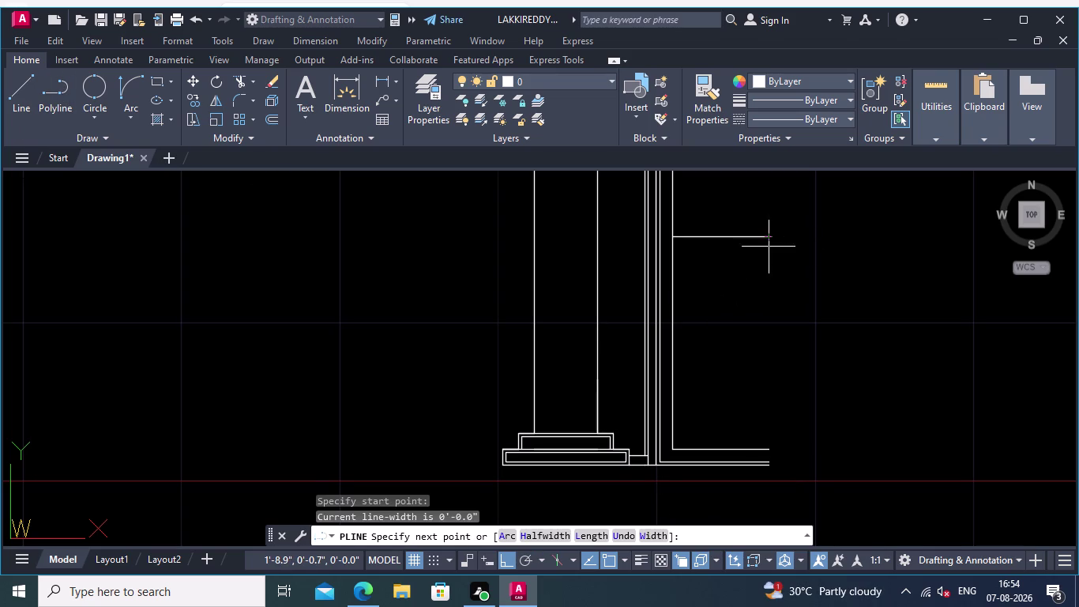
click(772, 448)
key(Return)
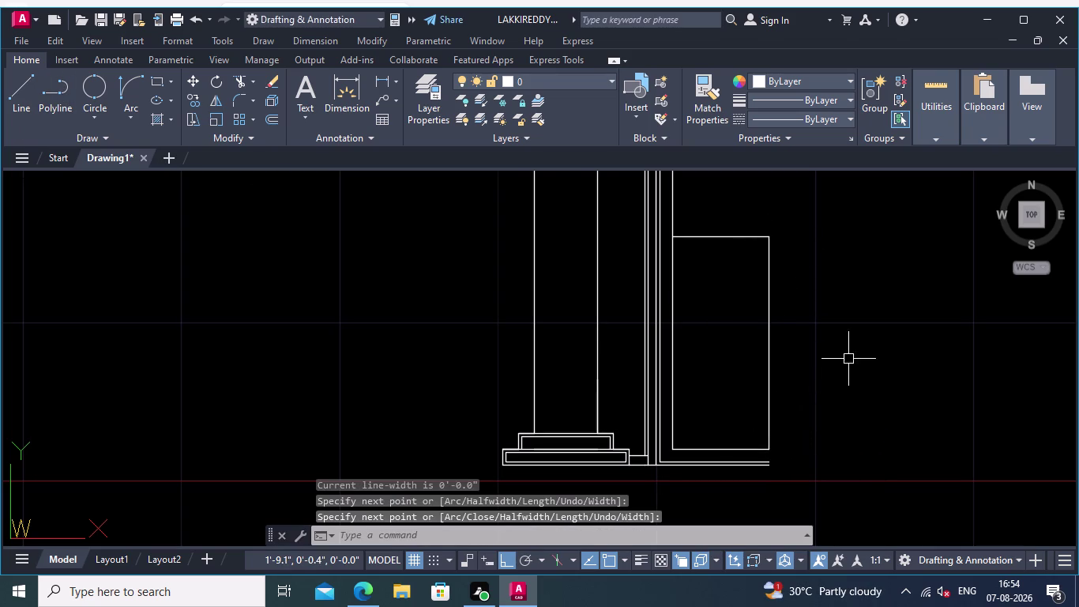
middle_drag(845, 361, 868, 457)
Start Trim, pan across the column base to the door panel, then begin Offset.
click(241, 82)
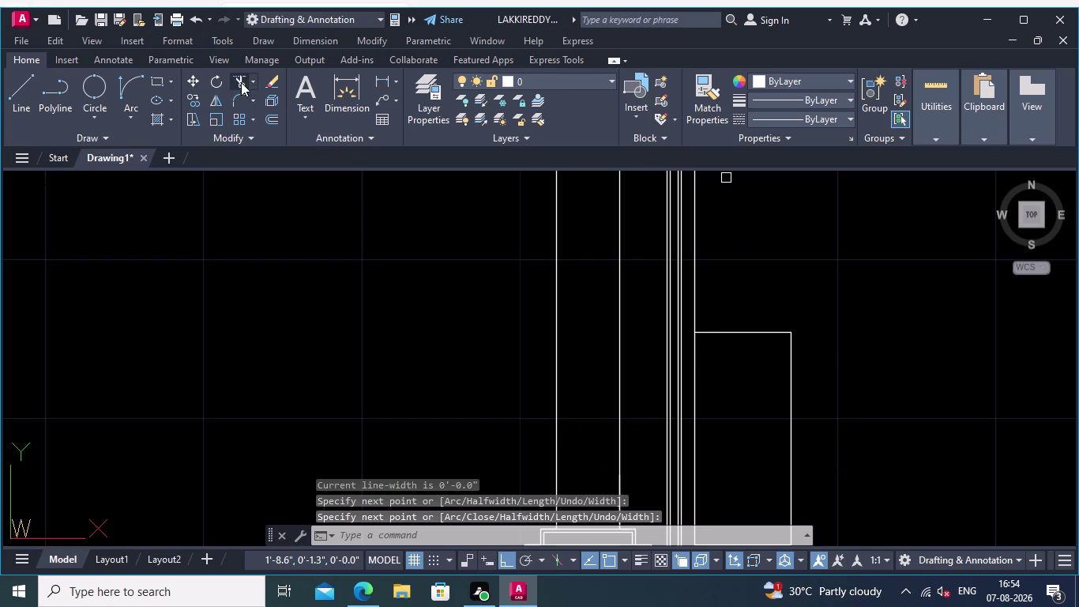
scroll(up, 3)
click(665, 302)
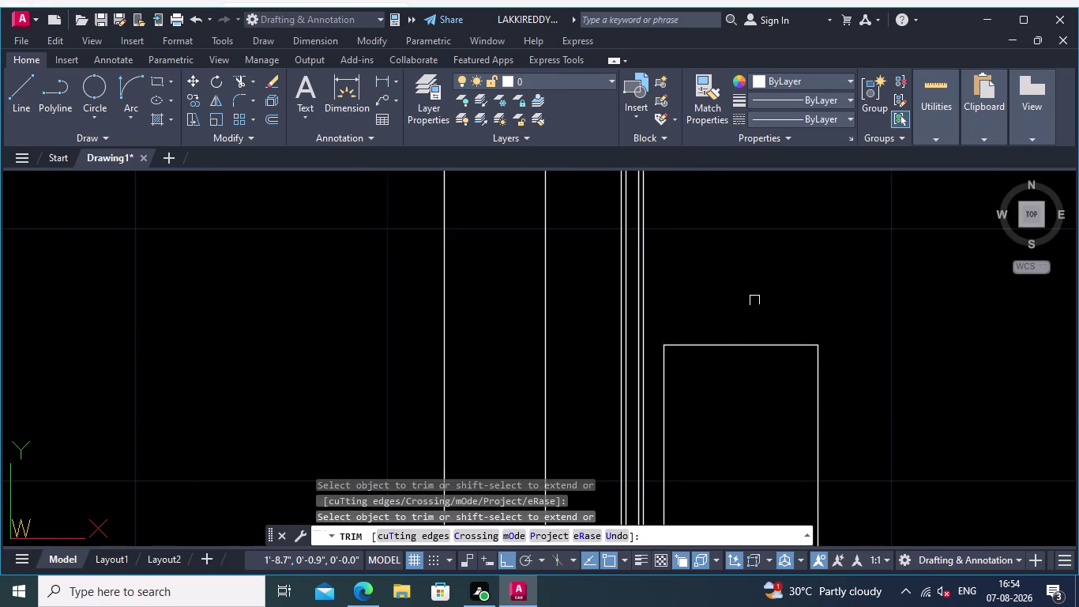
middle_drag(755, 300, 749, 176)
middle_drag(914, 415, 894, 299)
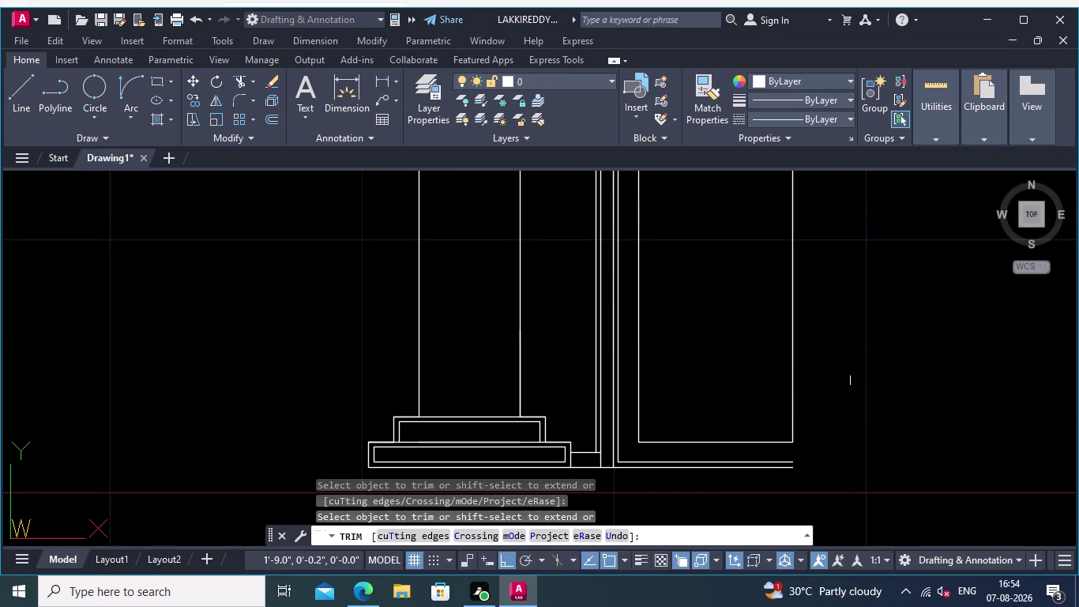
middle_drag(878, 373, 868, 425)
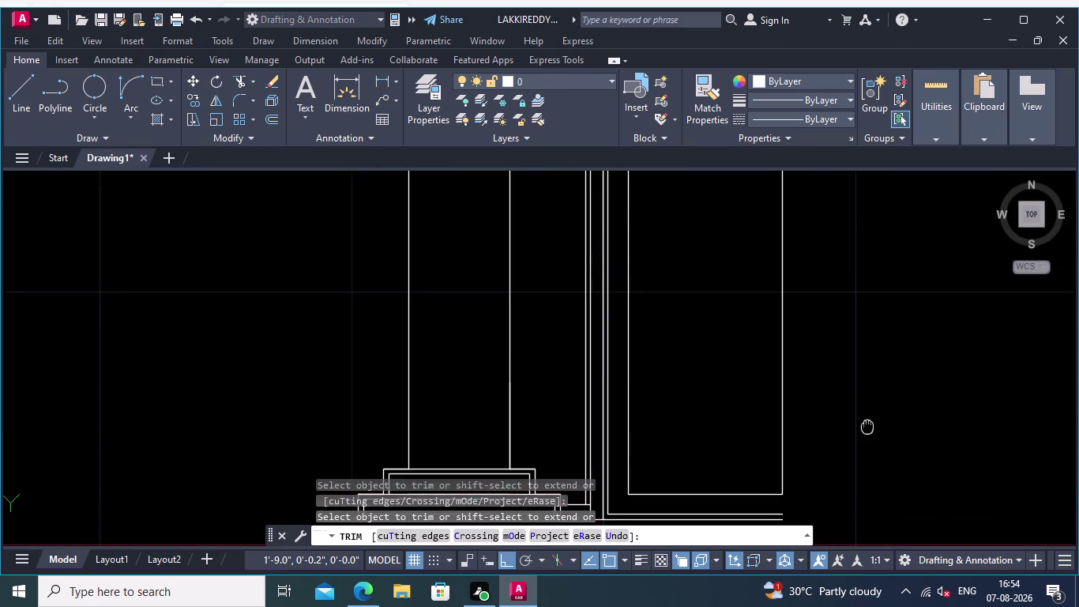
middle_drag(868, 425, 864, 362)
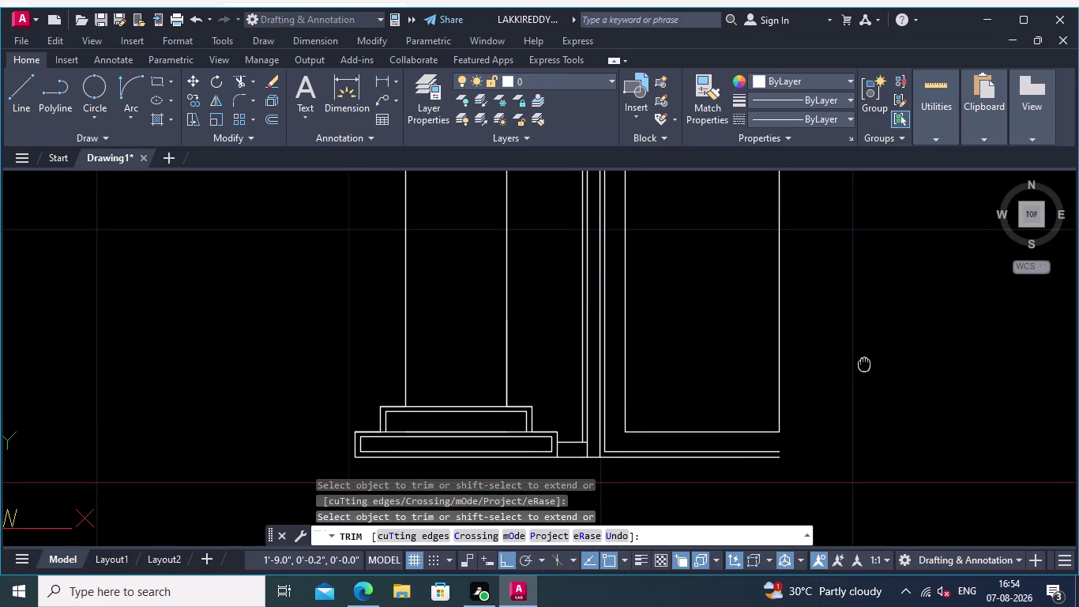
middle_drag(864, 362, 862, 366)
scroll(down, 3)
middle_drag(866, 362, 872, 427)
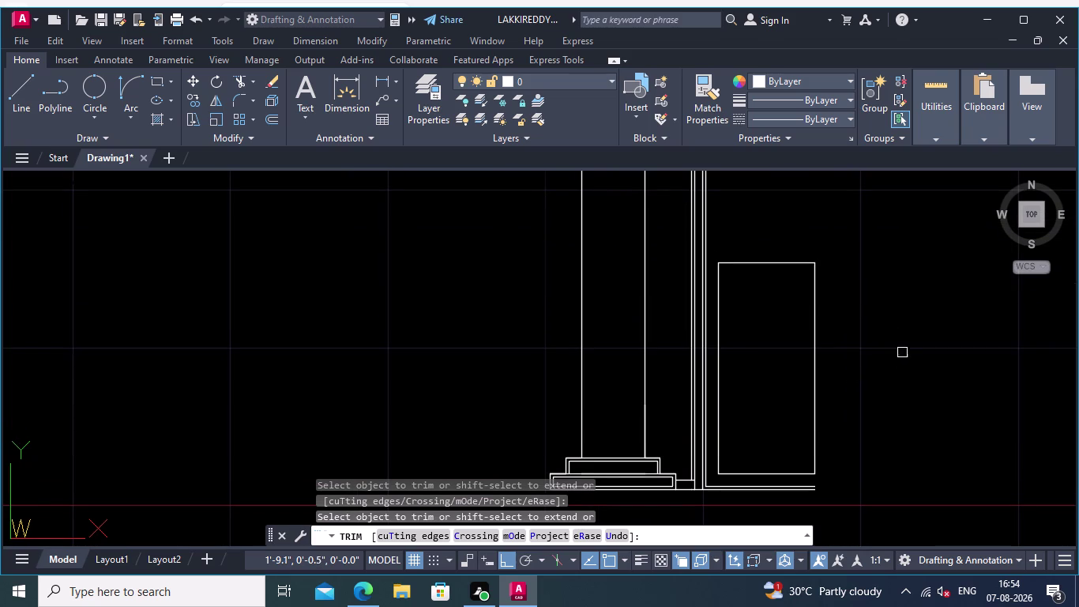
click(267, 117)
click(758, 264)
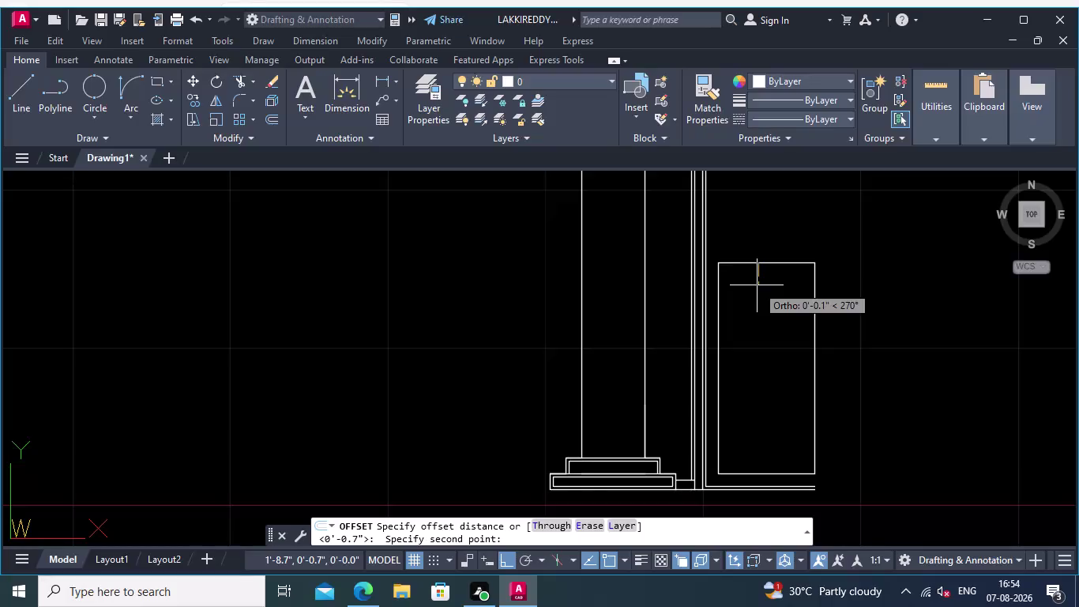
Offset the four door panel edges 0.01 inward, then undo the trial copies.
text(0.)
text(01)
key(Return)
click(761, 261)
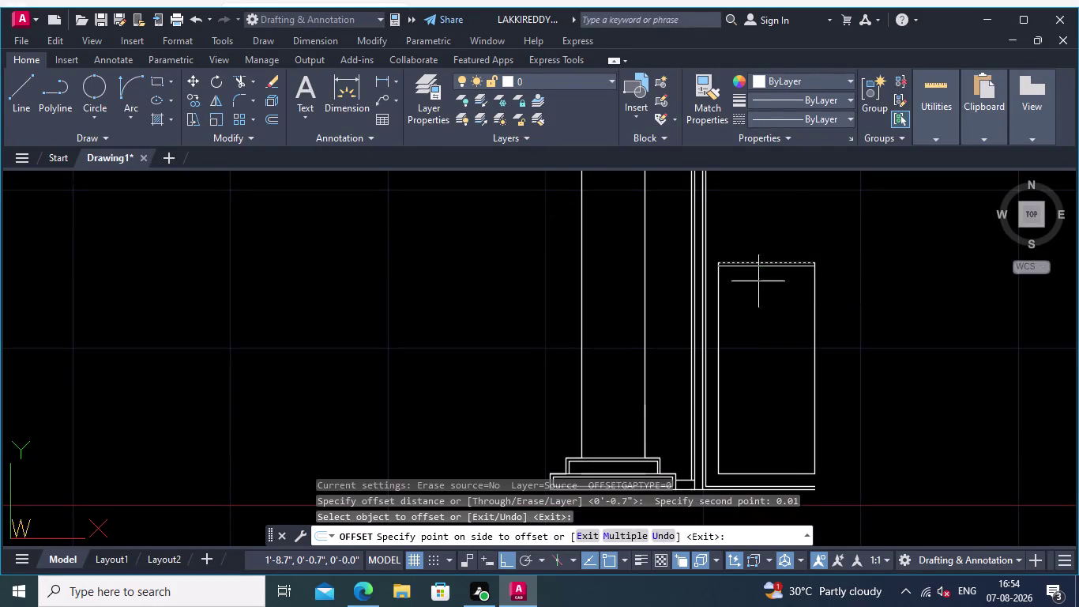
click(758, 285)
click(722, 296)
click(741, 297)
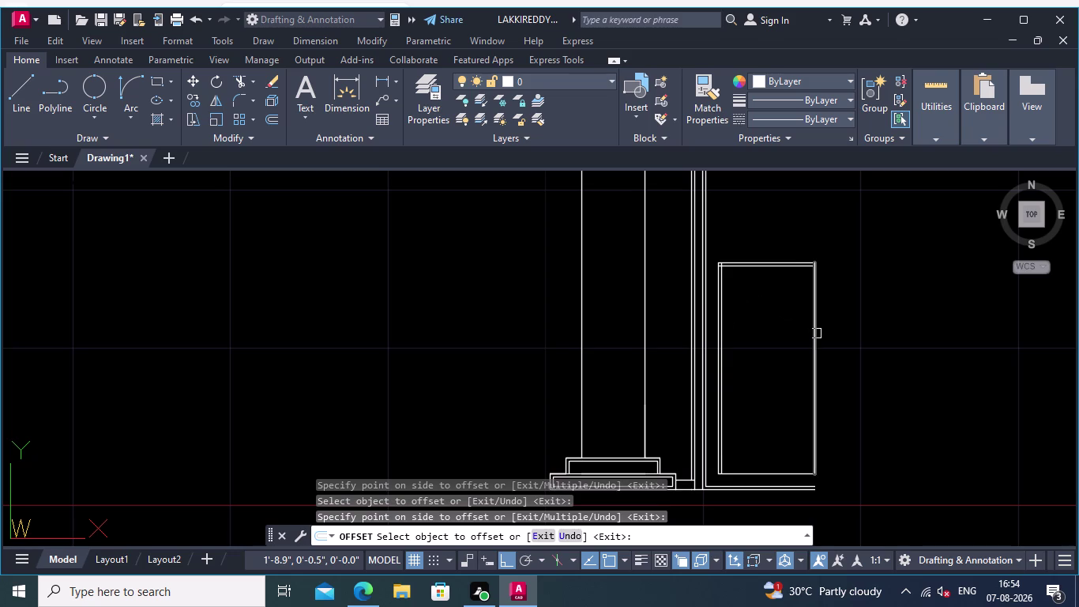
click(818, 334)
click(801, 337)
click(763, 474)
click(763, 454)
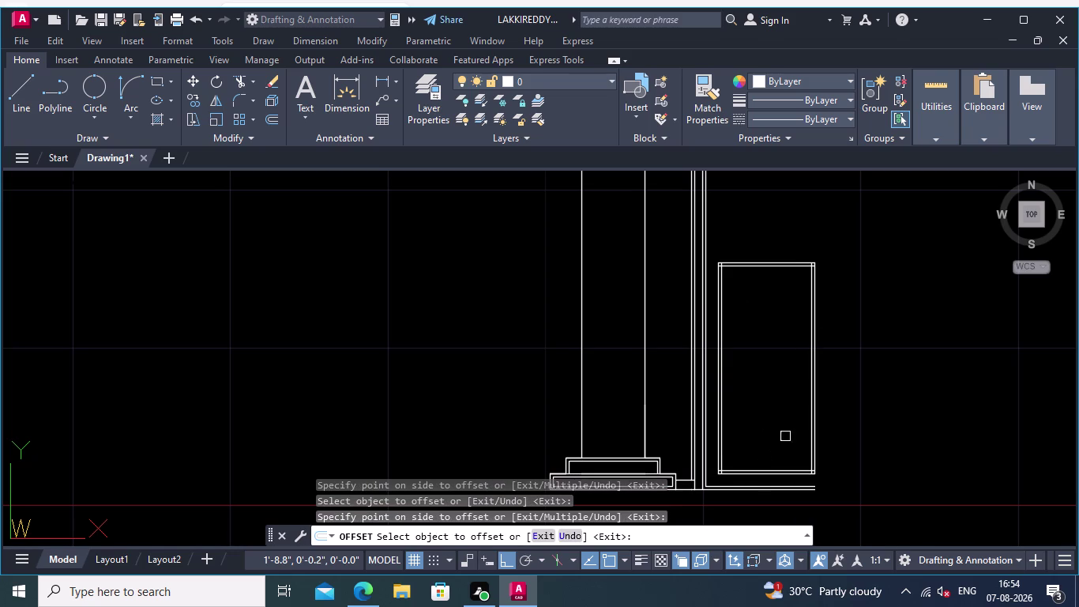
key(Return)
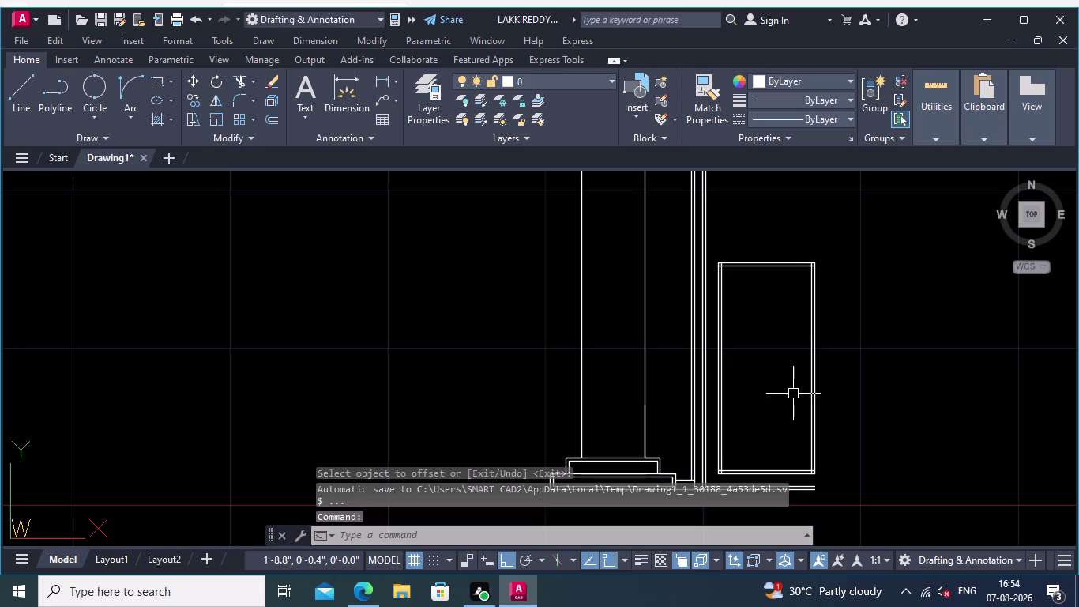
key(ctrl+z)
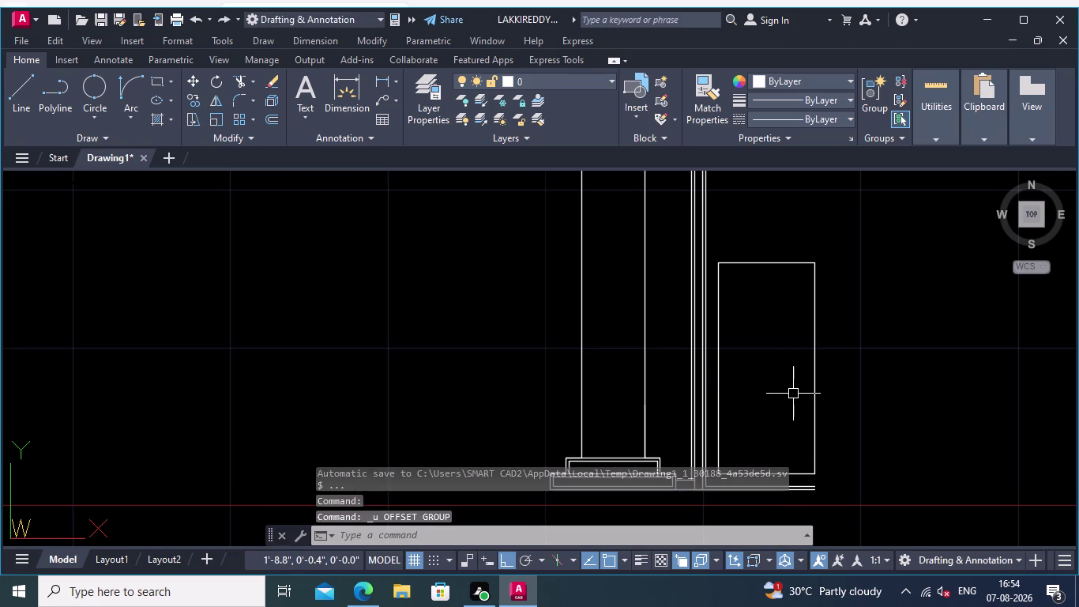
JOIN the panel's two sides, top and bottom edges into one polyline.
text(joi)
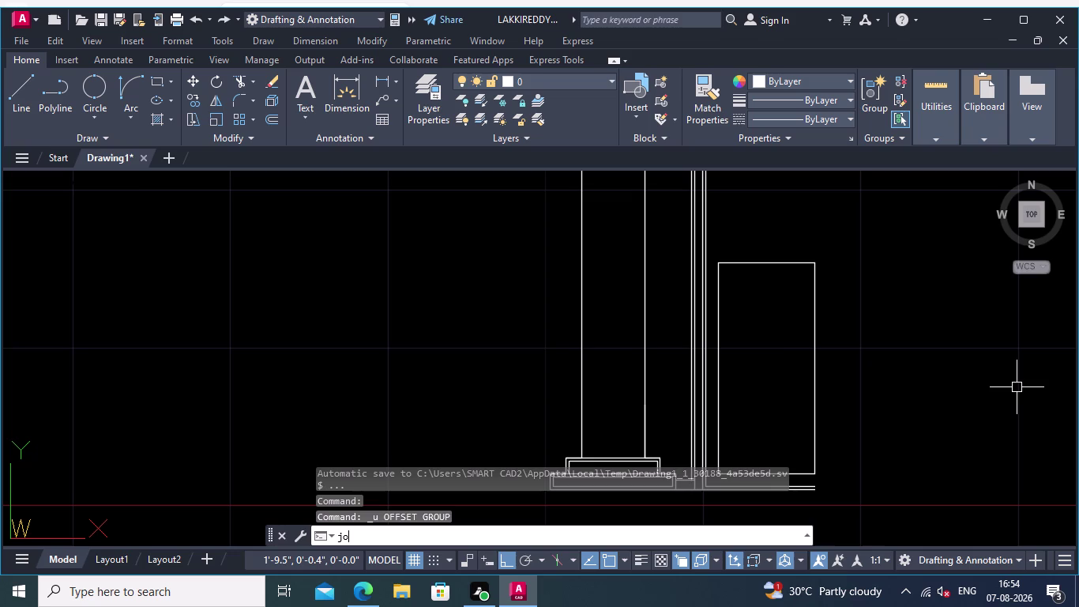
text(n)
key(Return)
key(Return)
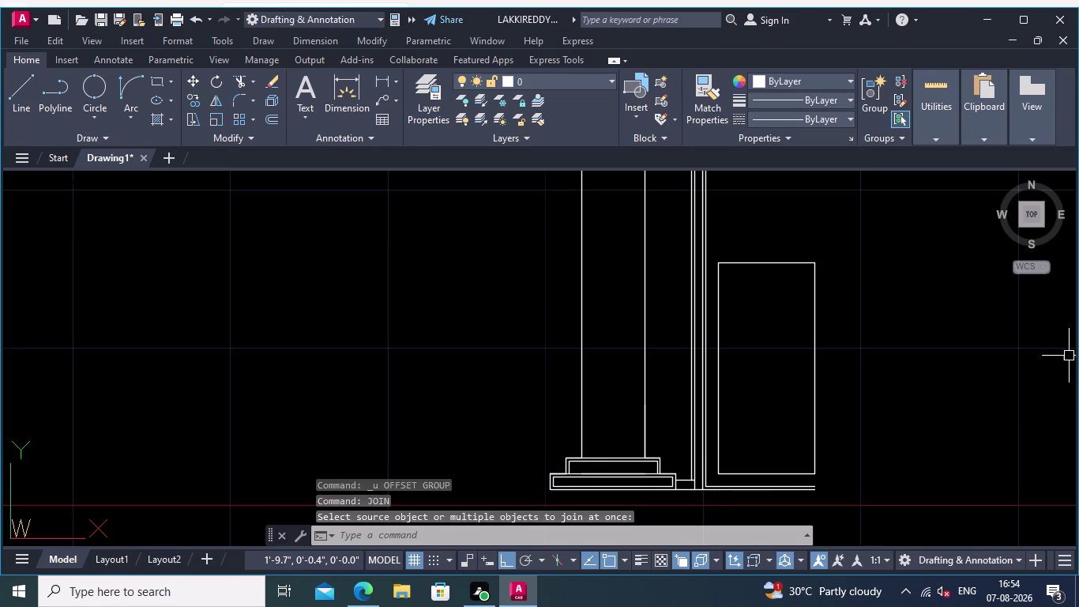
middle_drag(951, 391, 1042, 384)
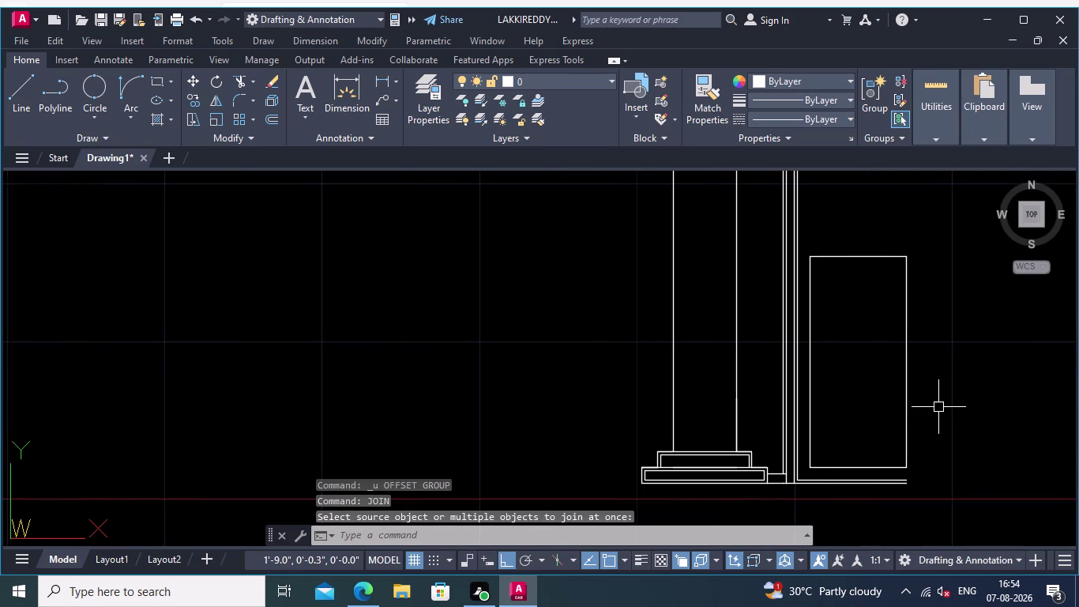
text(join)
key(Return)
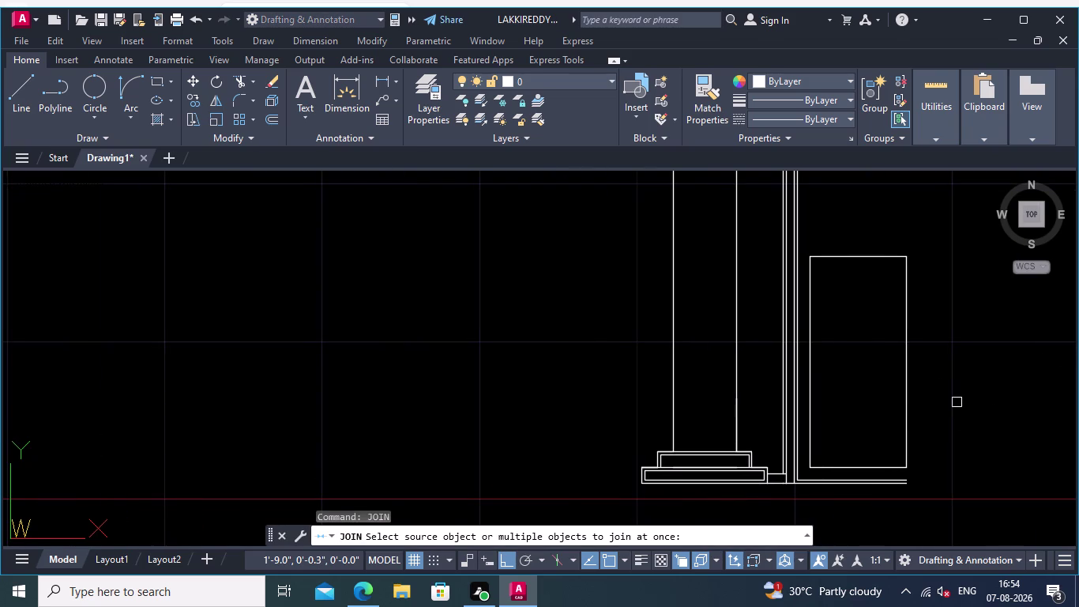
click(956, 433)
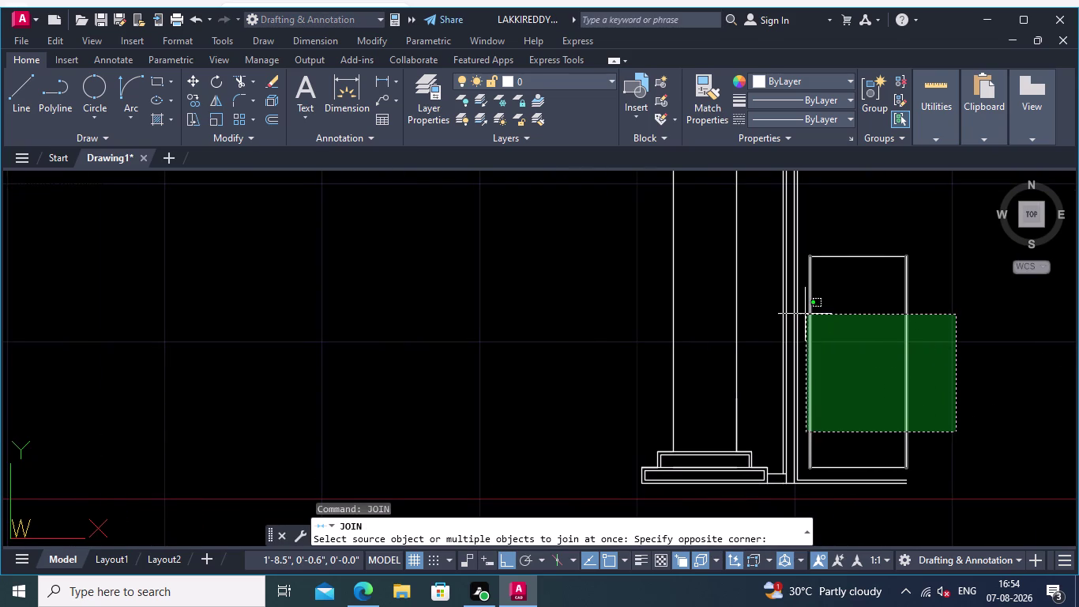
click(809, 313)
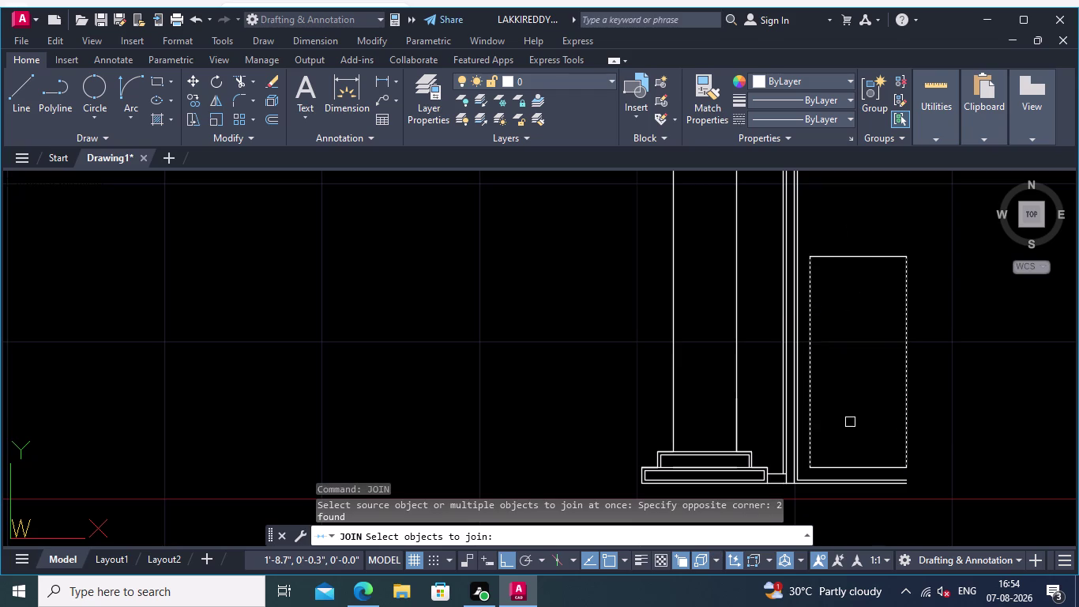
middle_drag(850, 423, 849, 362)
click(844, 405)
click(850, 196)
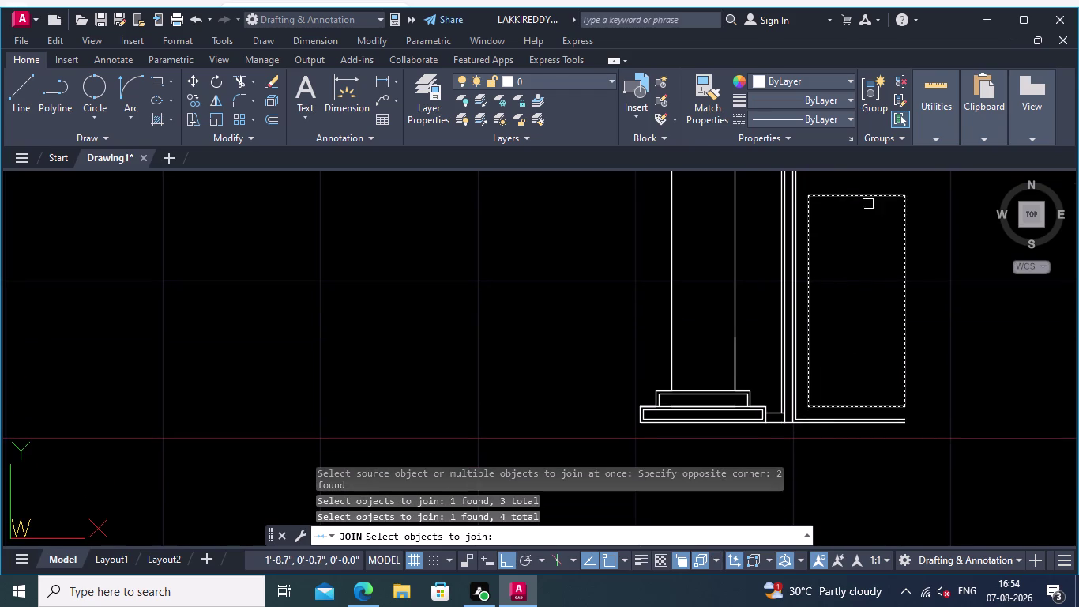
key(Return)
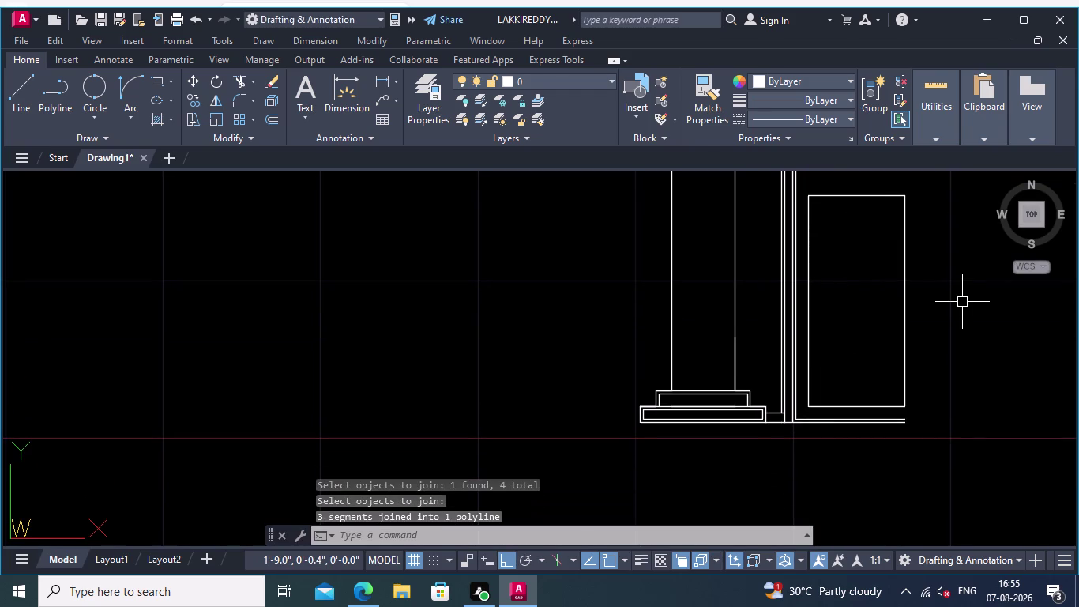
Offset the door panel polyline 0.01 to the inside.
text(off)
key(Return)
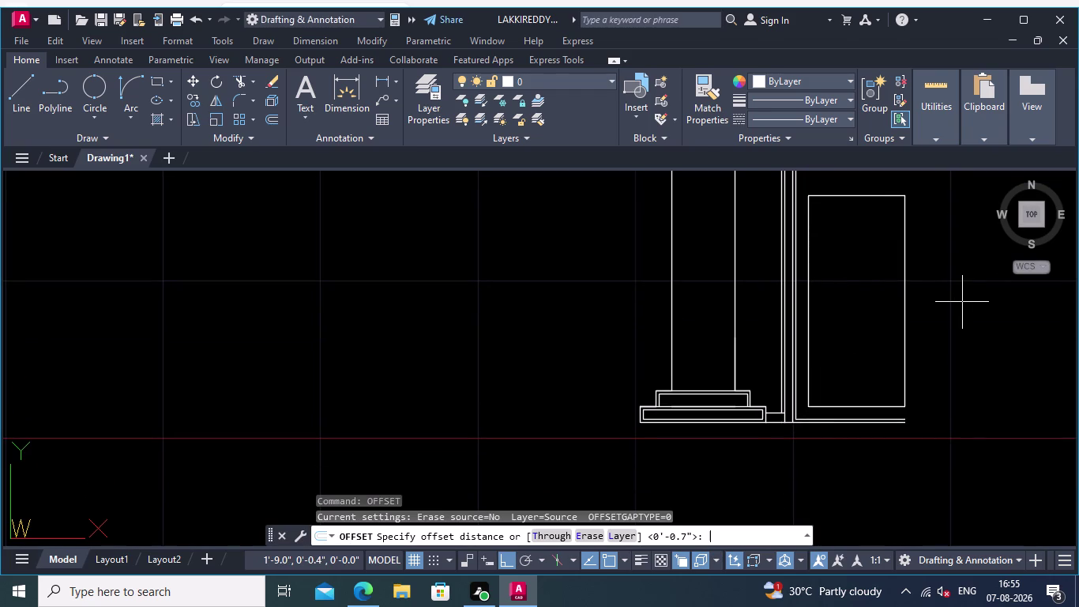
text(0.)
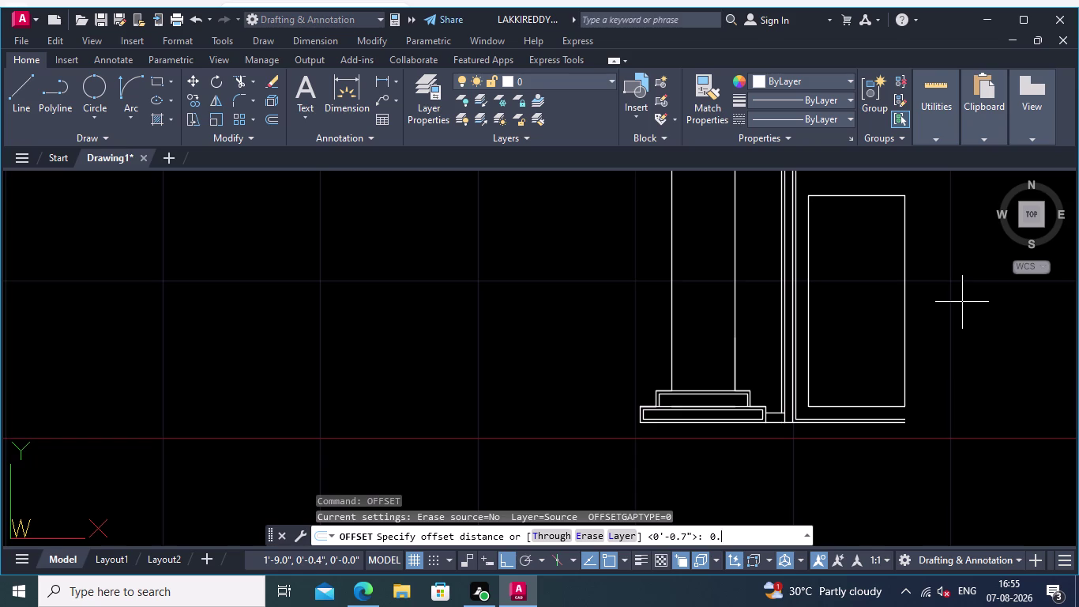
text(01)
key(Return)
click(875, 196)
click(868, 229)
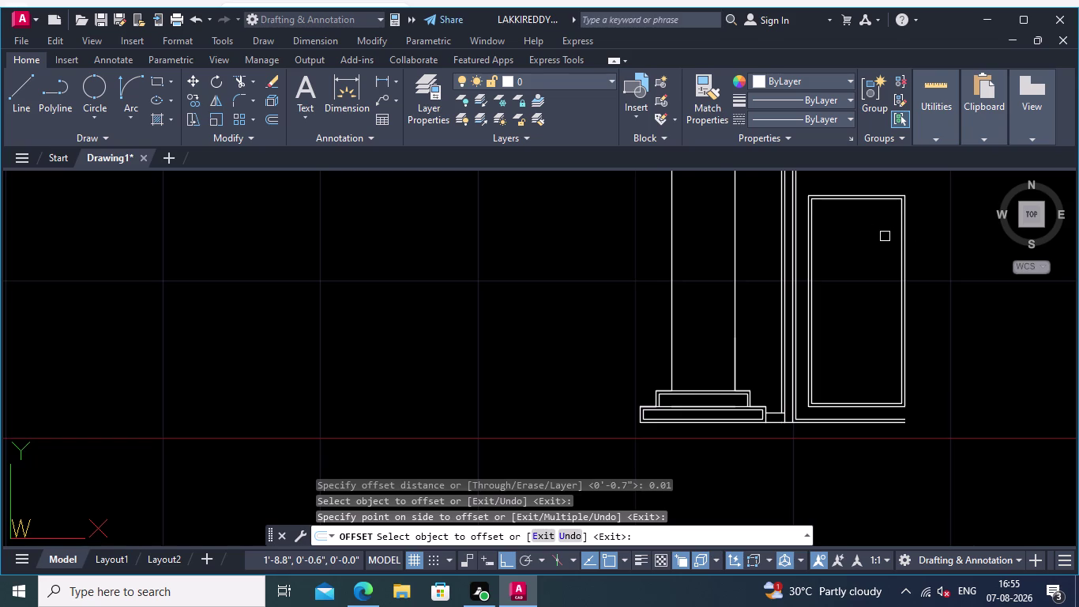
middle_drag(882, 240, 876, 251)
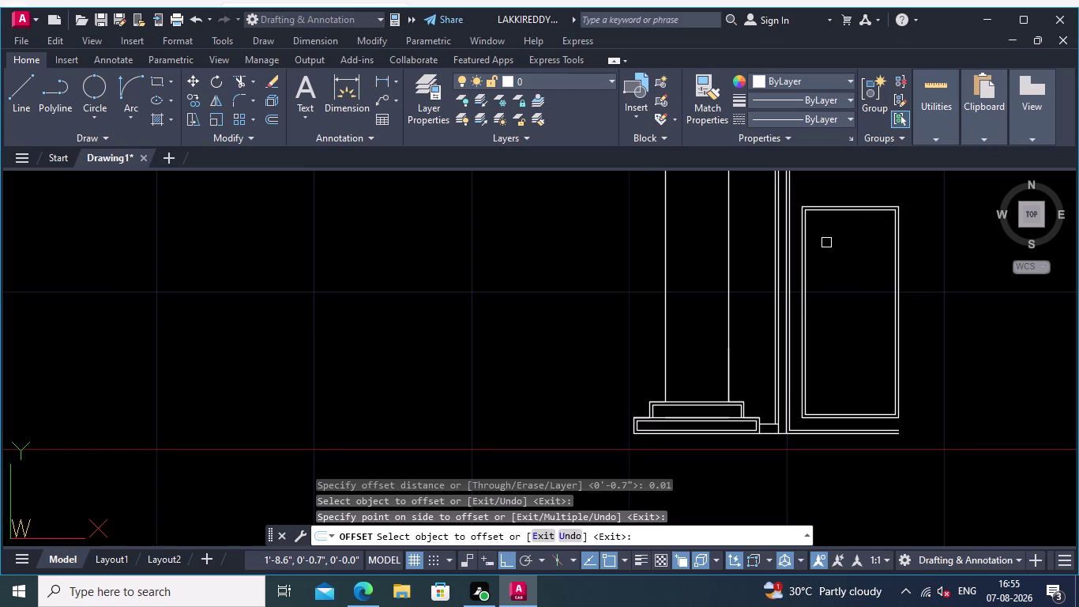
scroll(up, 3)
scroll(down, 3)
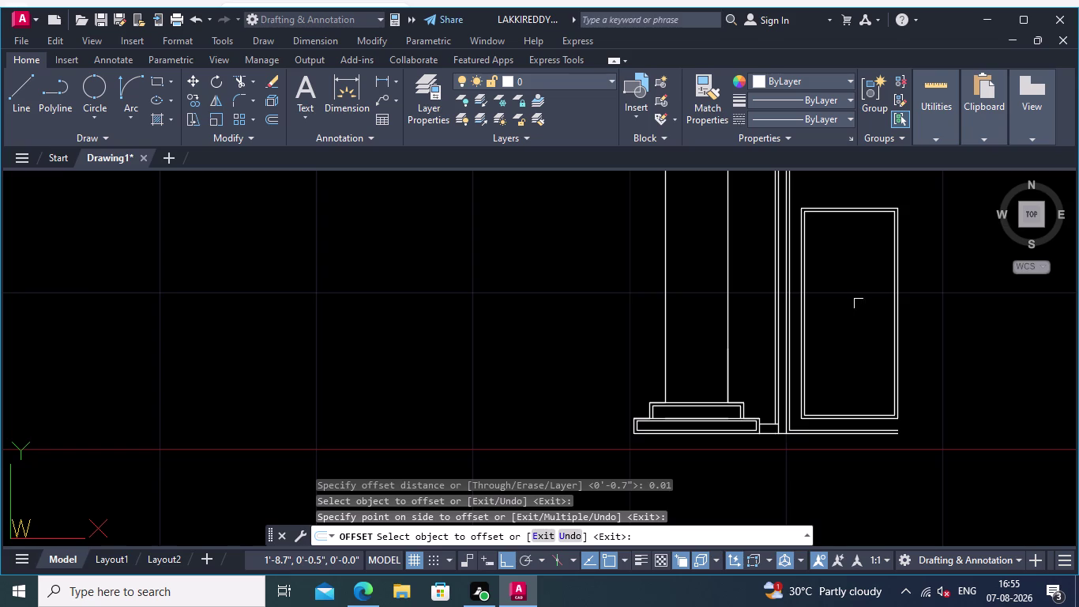
scroll(up, 3)
middle_drag(860, 252, 873, 298)
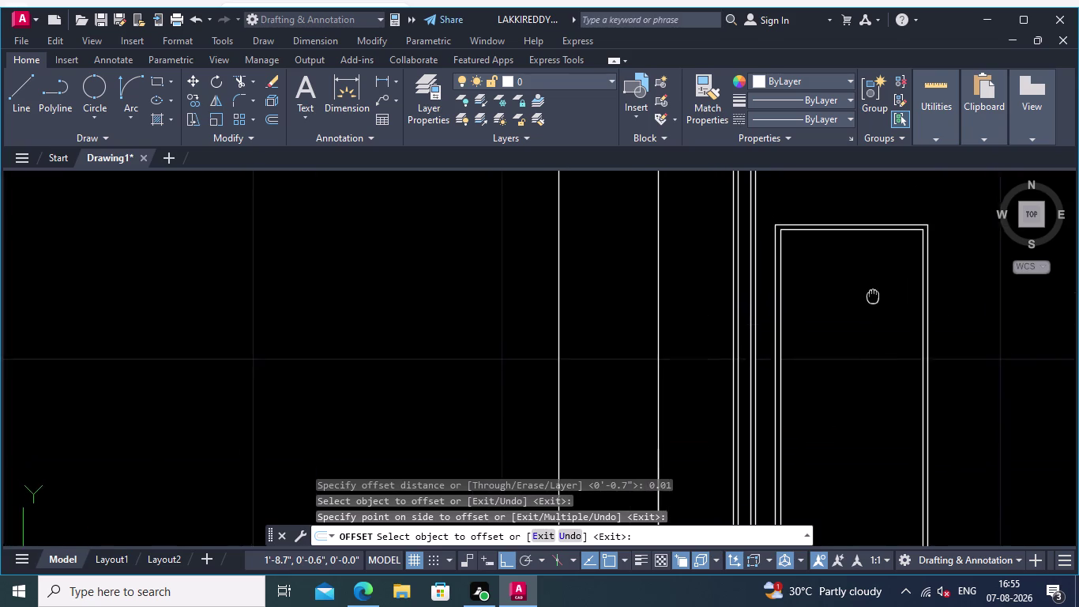
middle_drag(873, 298, 878, 318)
scroll(up, 3)
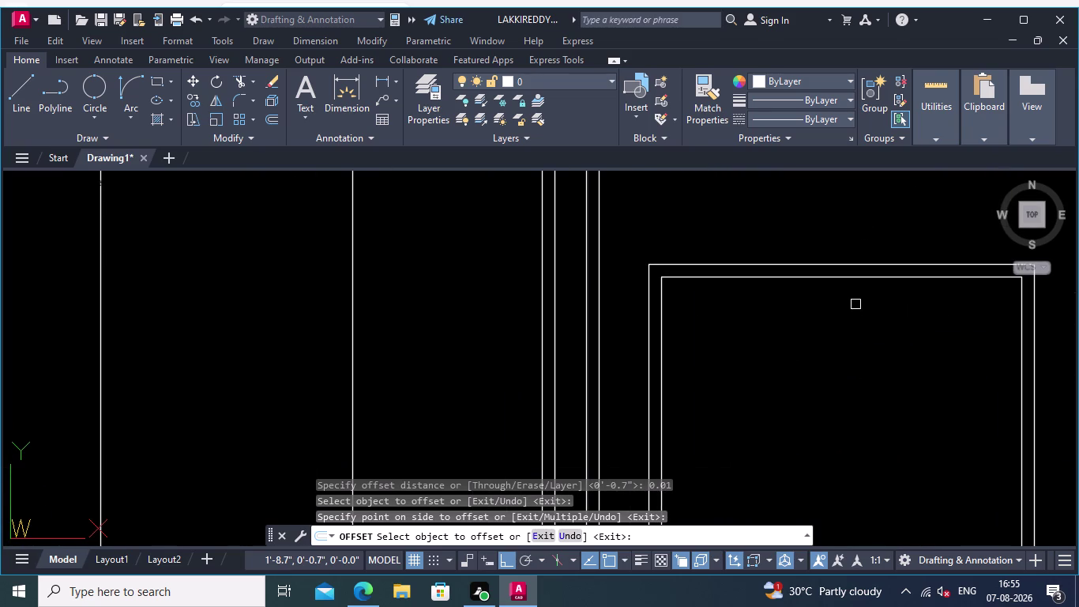
key(Return)
Offset the new inner outline a further 0.05 inward.
key(Return)
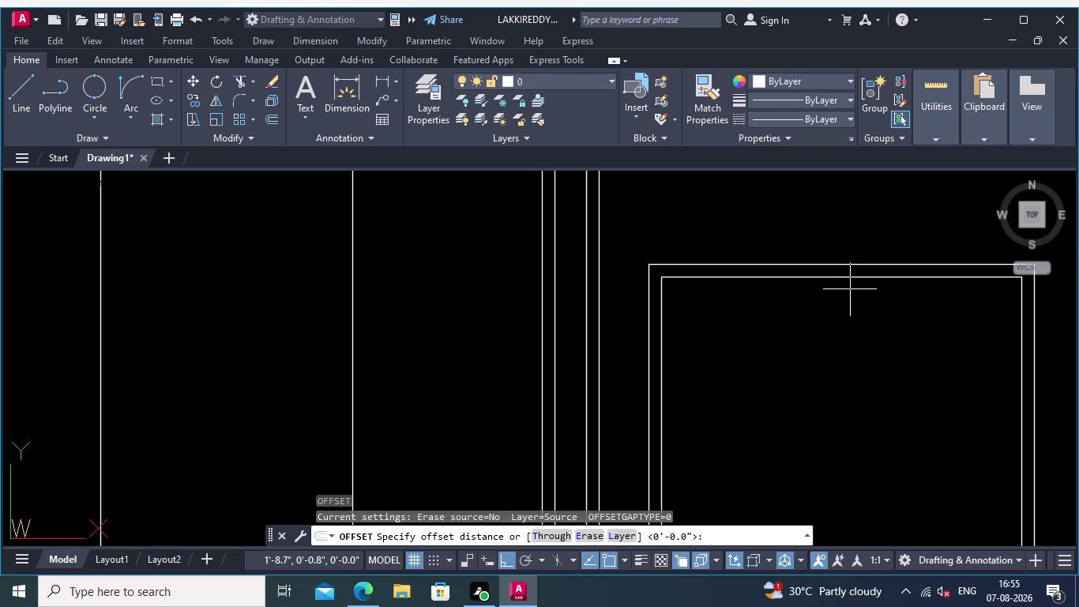
text(0.0)
key(5)
key(Return)
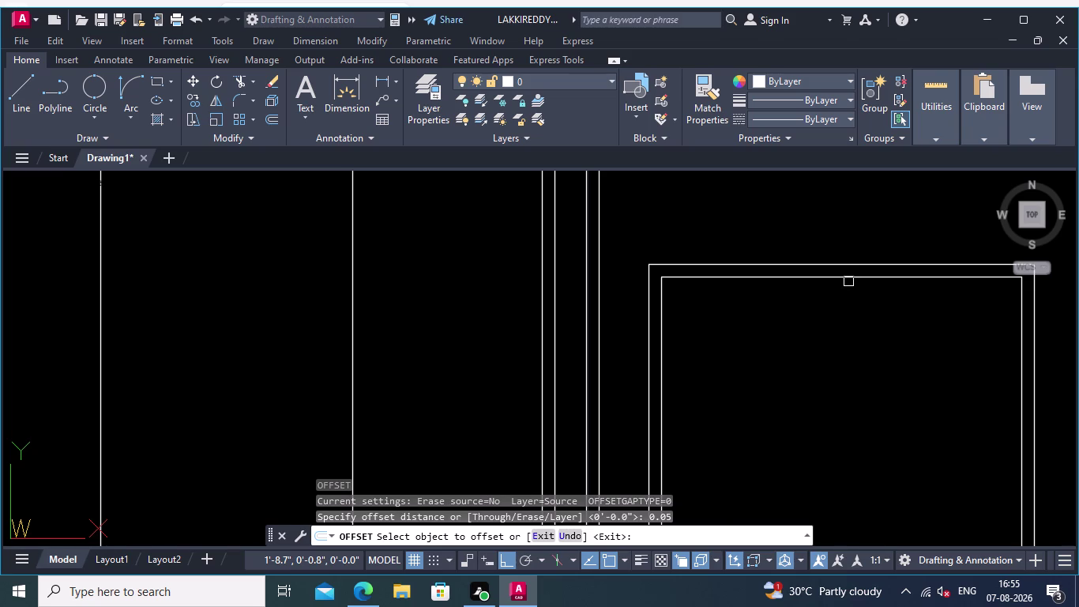
click(850, 276)
click(847, 320)
scroll(down, 3)
middle_drag(831, 313, 823, 294)
scroll(up, 3)
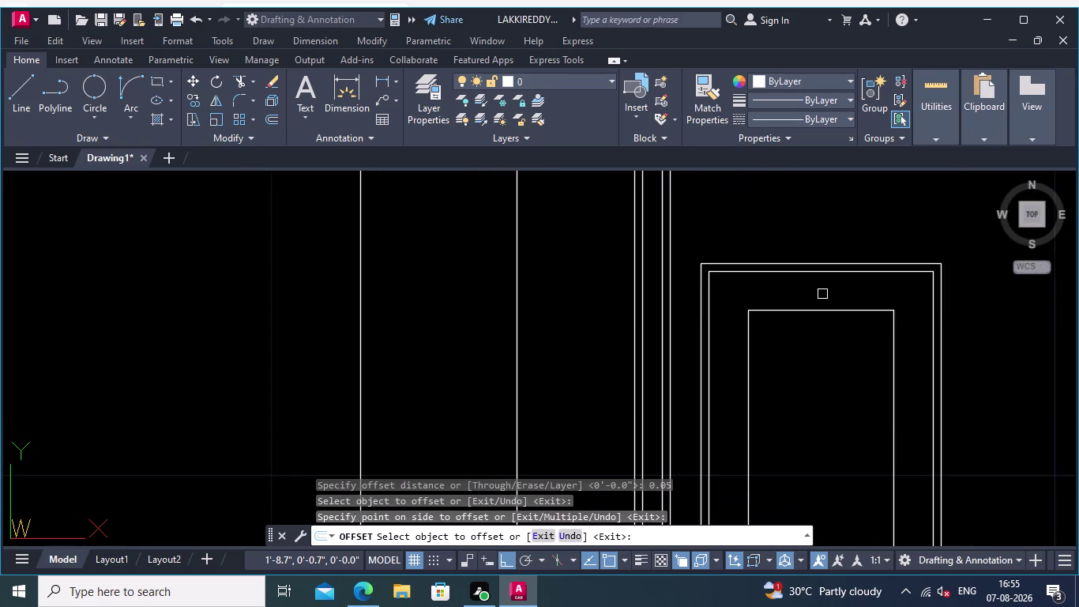
scroll(up, 3)
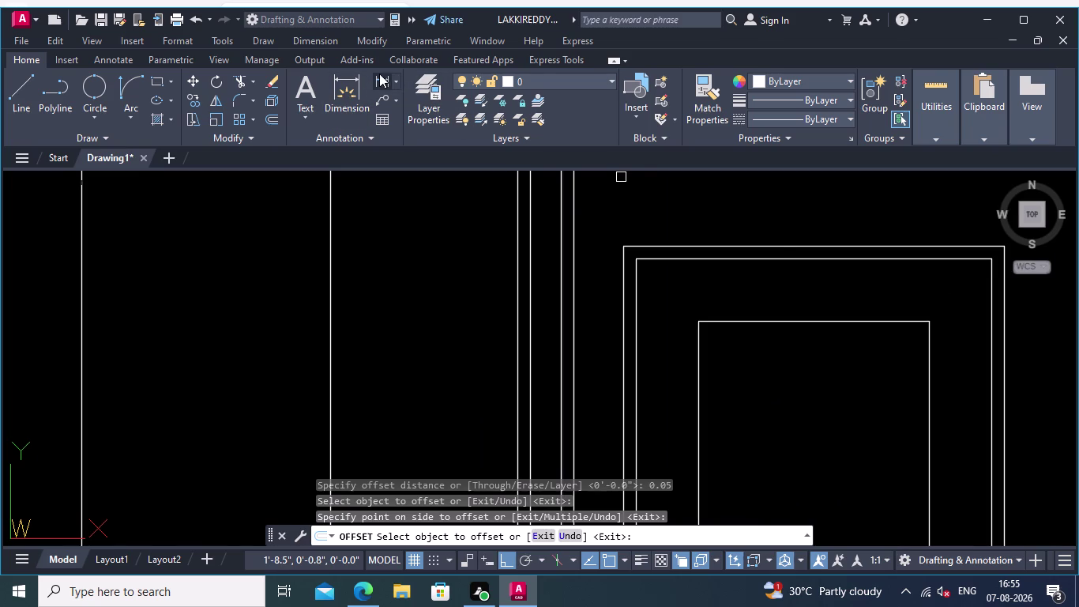
click(379, 74)
Place a trial 0.2" linear dimension across the door frame top, then delete it.
middle_drag(702, 298, 649, 254)
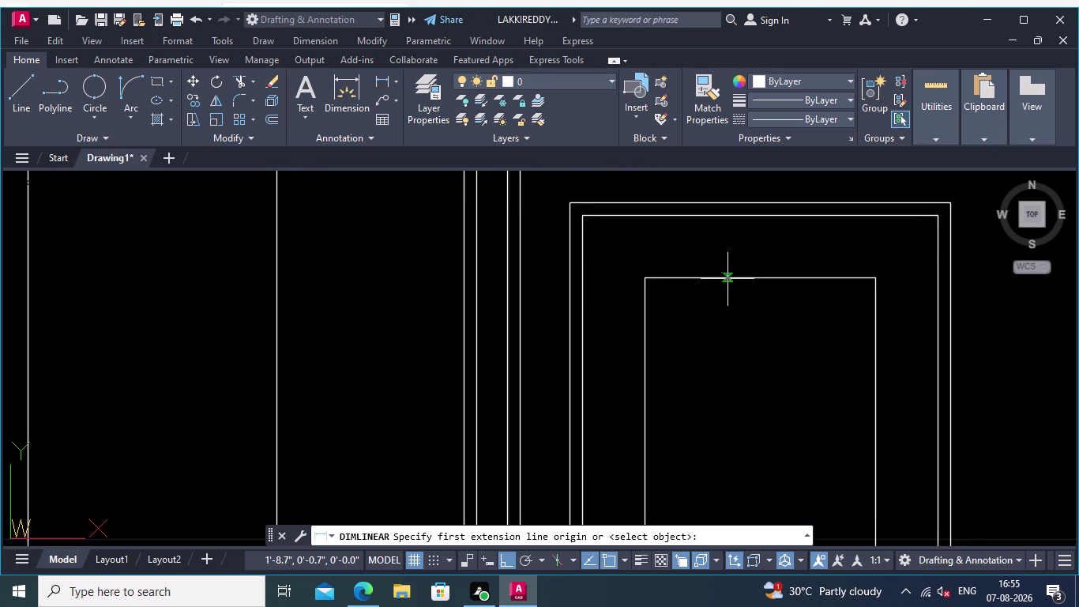
scroll(up, 3)
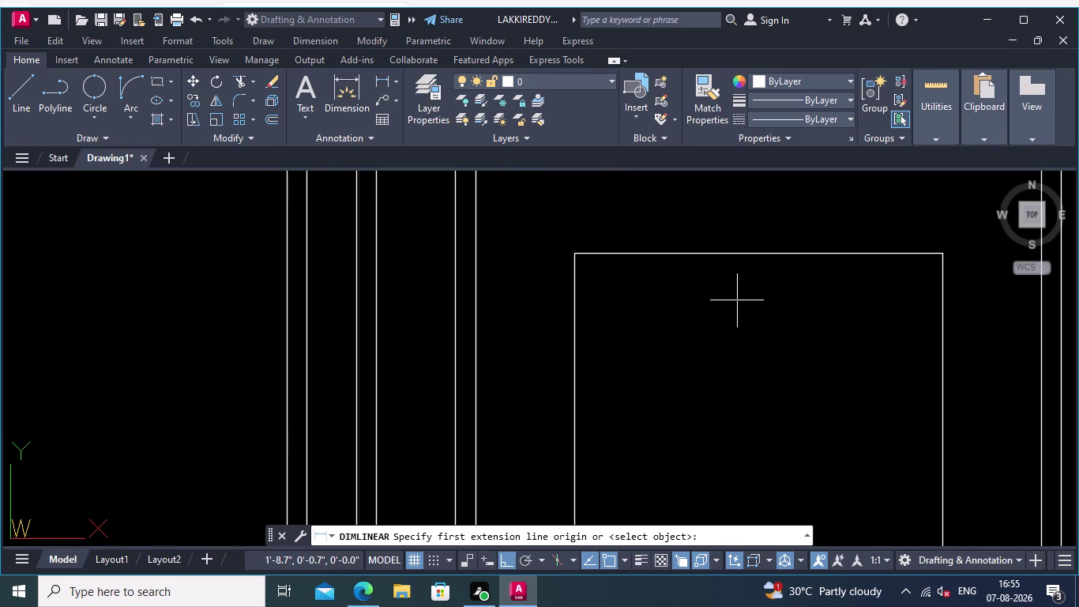
click(576, 250)
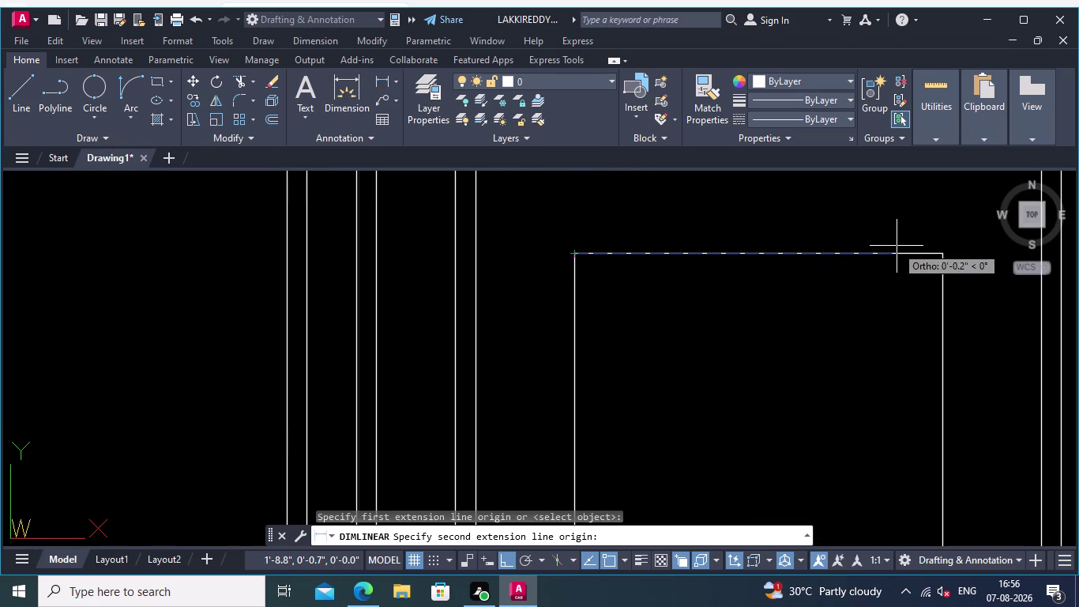
click(945, 256)
scroll(down, 3)
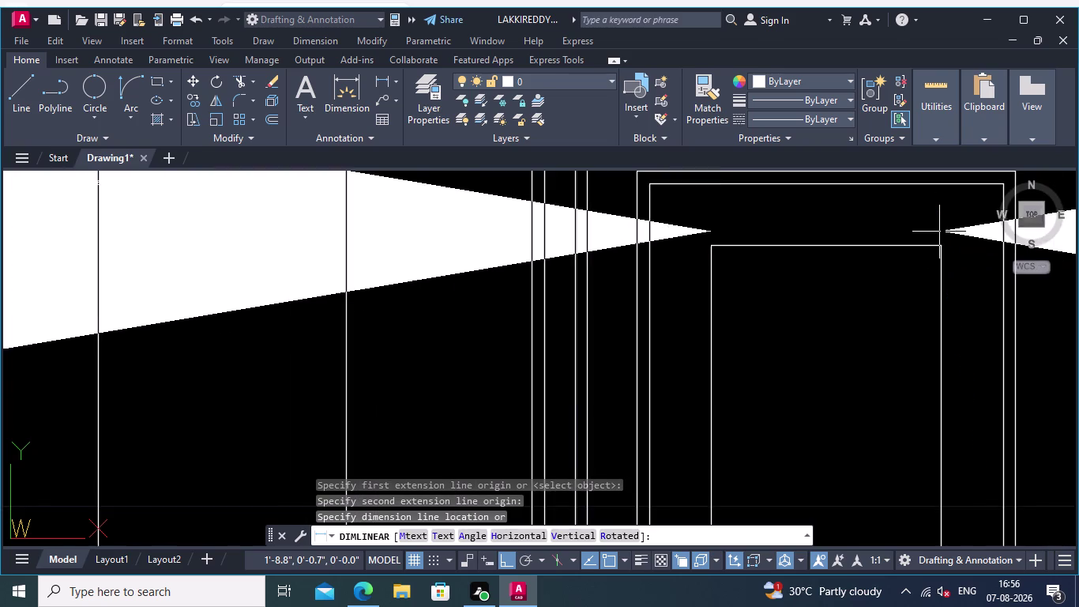
scroll(down, 3)
click(930, 226)
scroll(down, 3)
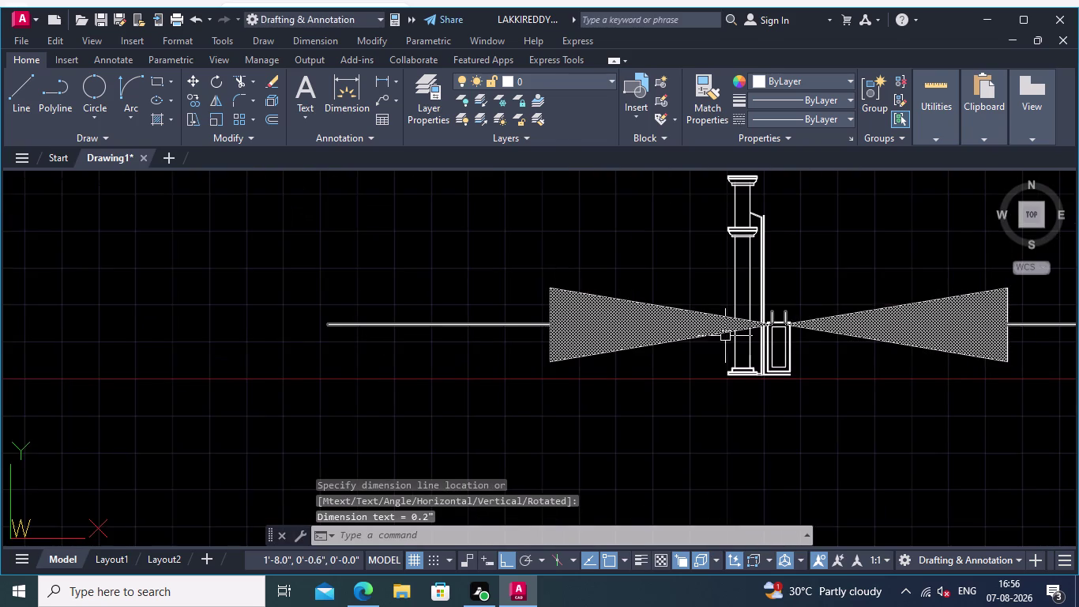
scroll(down, 3)
middle_drag(891, 265, 637, 279)
middle_click(967, 358)
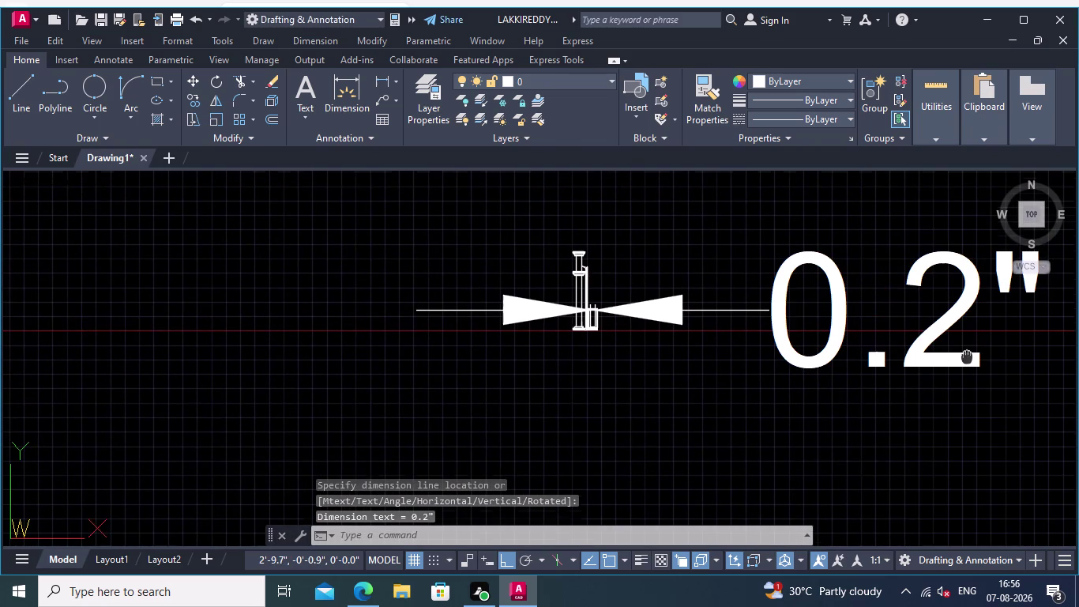
click(993, 397)
click(783, 254)
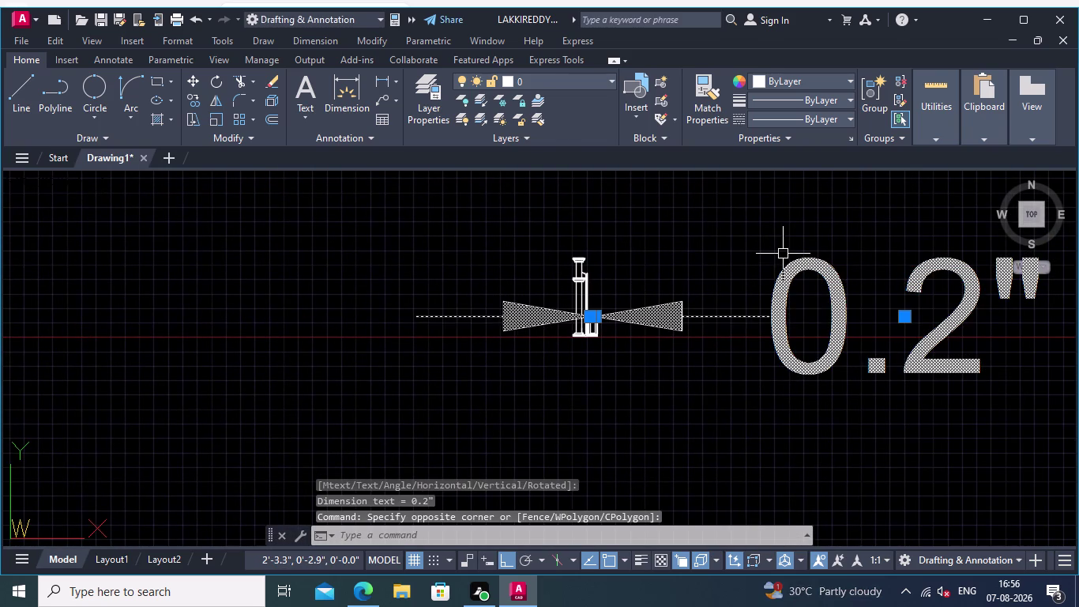
key(Delete)
Erase the leftover object crossing the frame edge and pan to the column base.
scroll(up, 3)
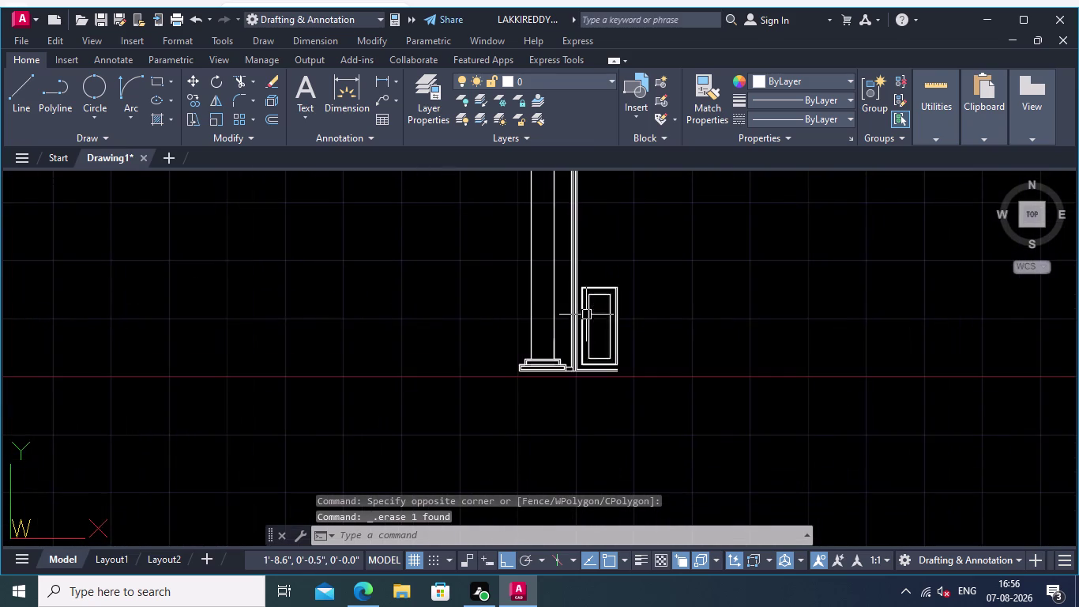
scroll(up, 3)
scroll(up, 3)
middle_drag(599, 304, 601, 283)
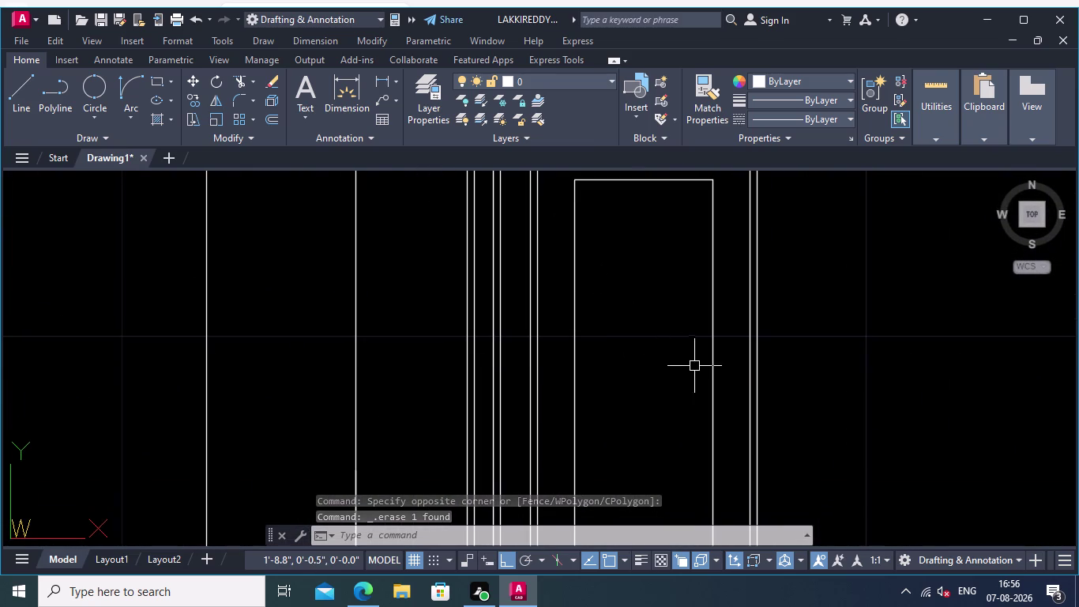
scroll(down, 3)
scroll(up, 3)
click(715, 385)
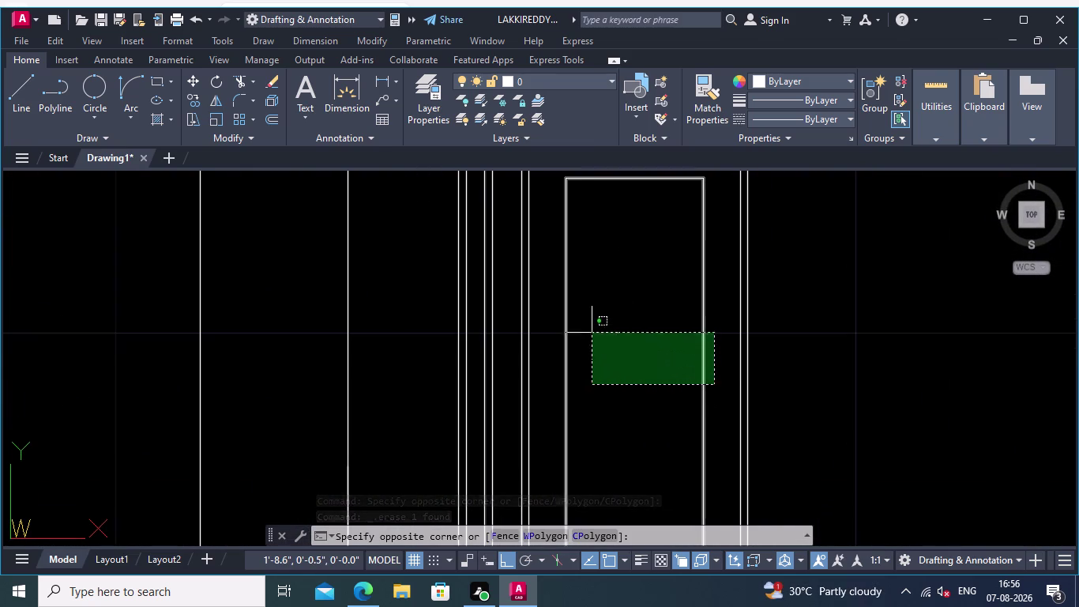
click(560, 300)
key(Delete)
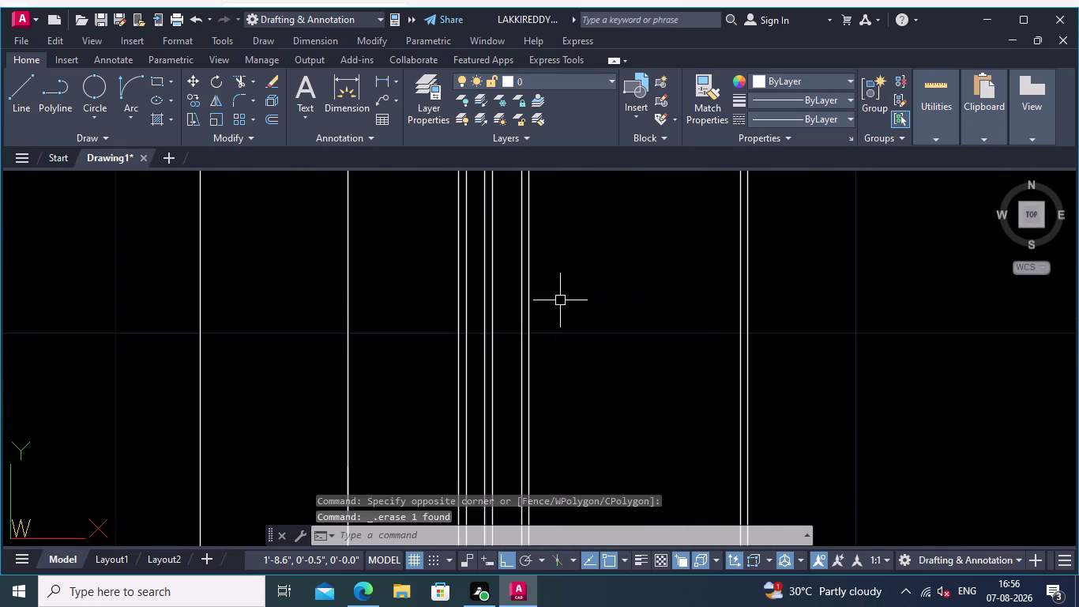
scroll(down, 3)
middle_drag(621, 352, 626, 315)
scroll(up, 3)
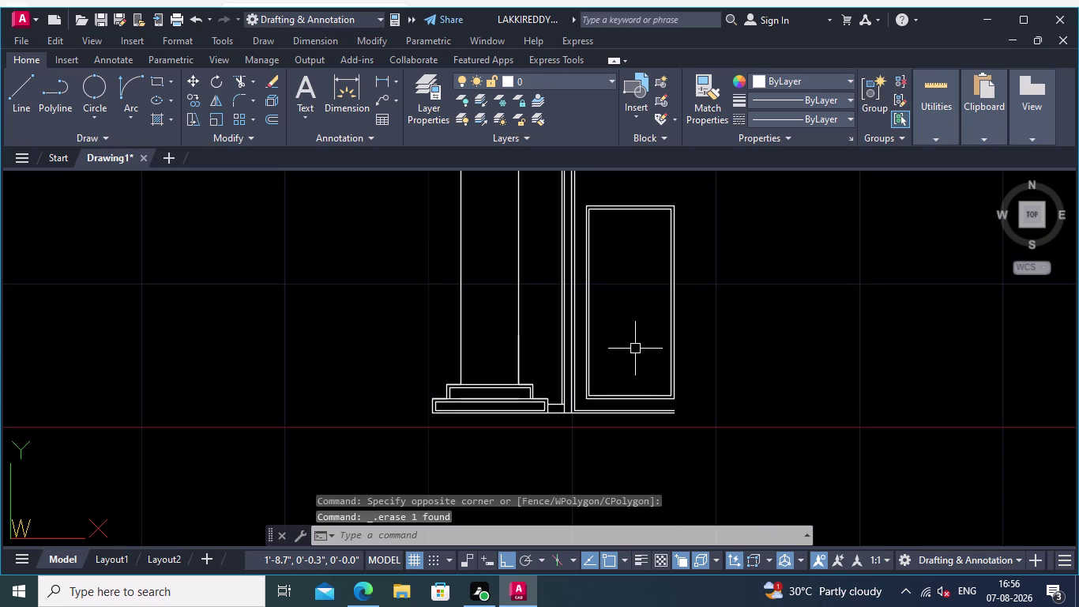
scroll(up, 3)
middle_drag(641, 320, 668, 380)
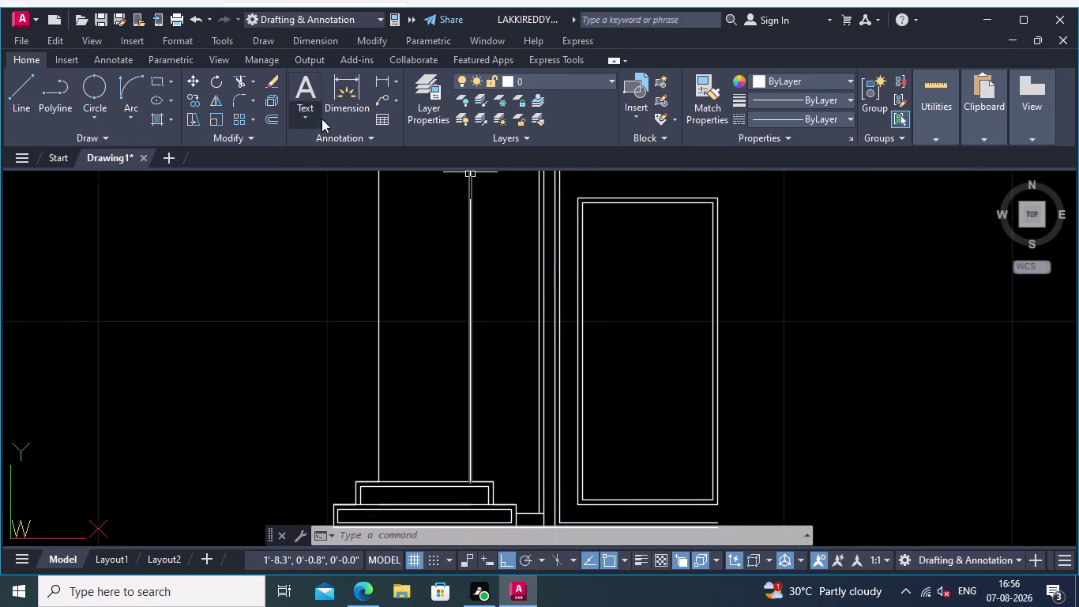
Explode the inner door frame rectangle into separate lines.
click(272, 96)
scroll(up, 3)
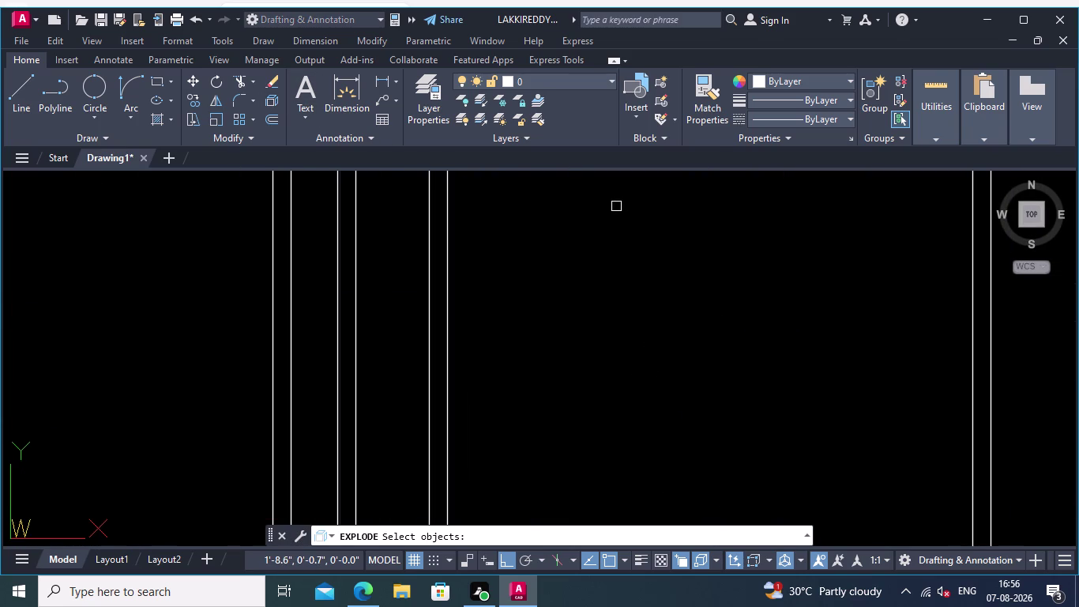
middle_drag(605, 245, 641, 401)
click(487, 360)
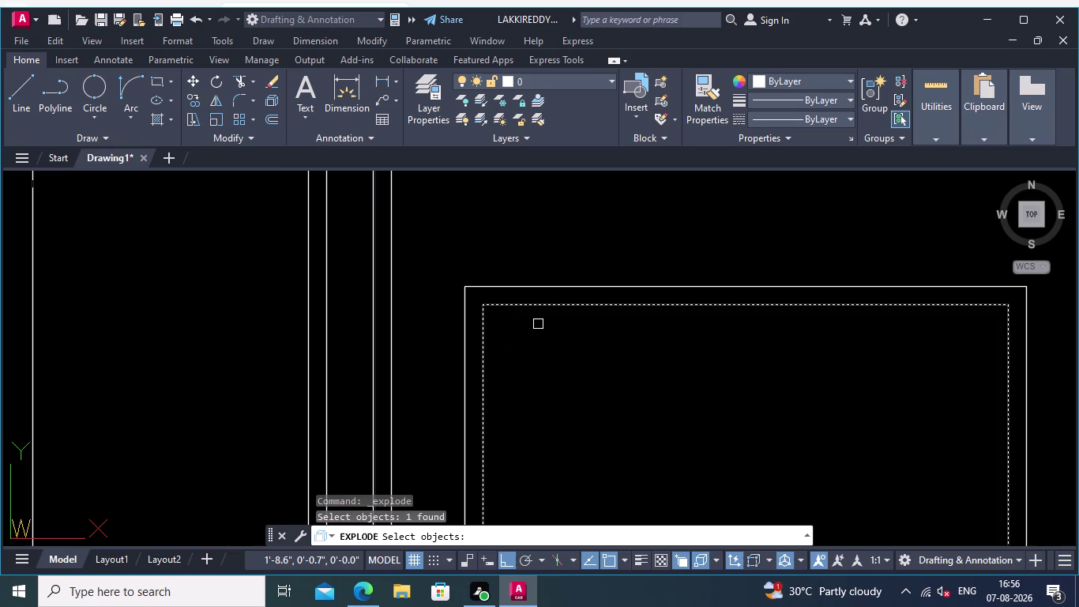
scroll(down, 3)
middle_drag(669, 385, 659, 264)
scroll(down, 3)
middle_drag(687, 353, 680, 237)
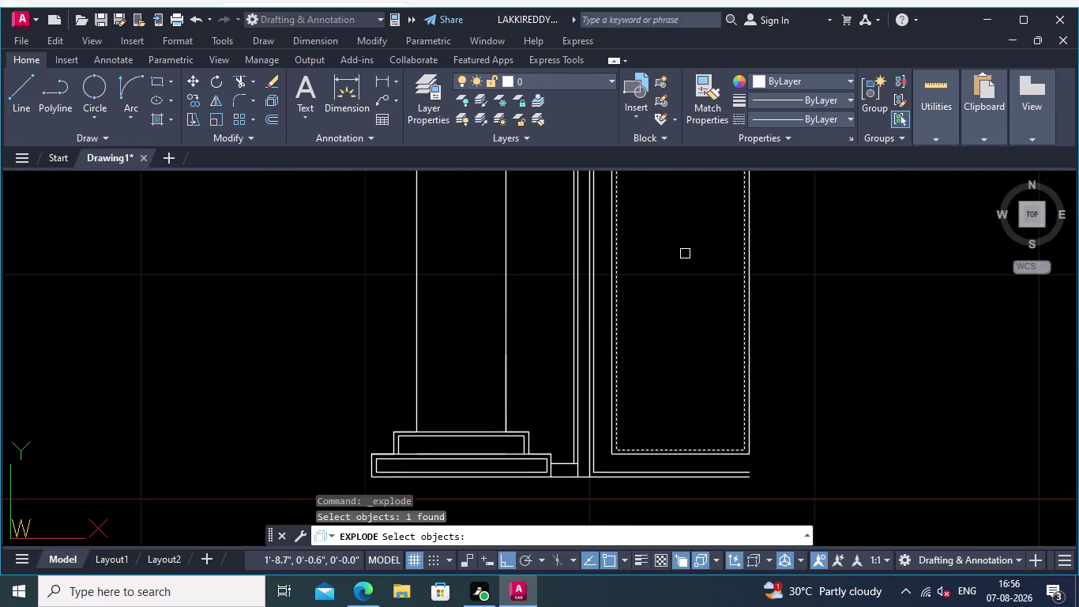
key(Return)
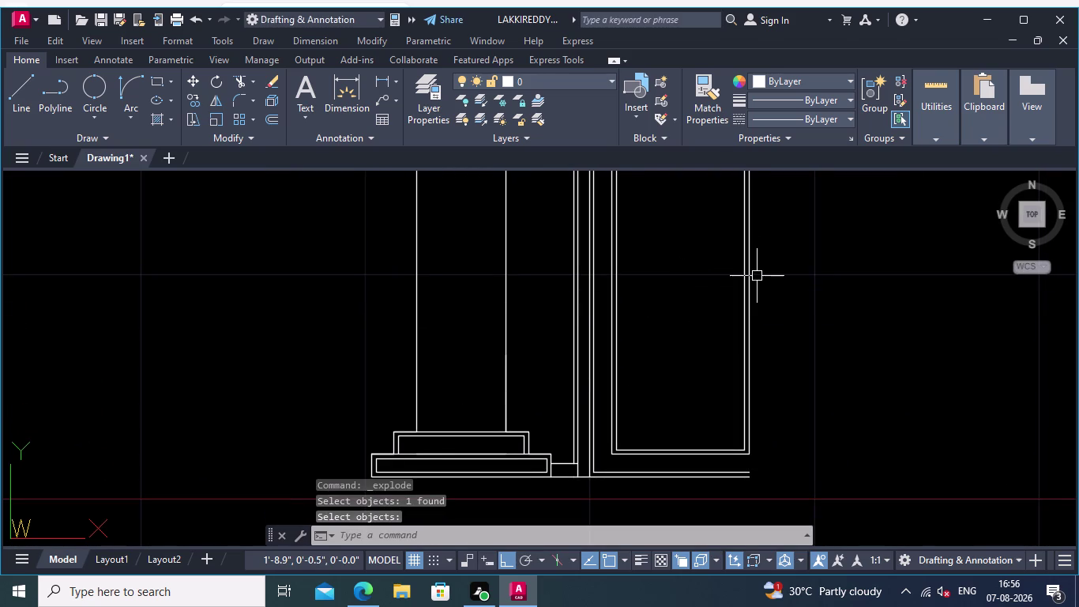
middle_drag(757, 284, 796, 305)
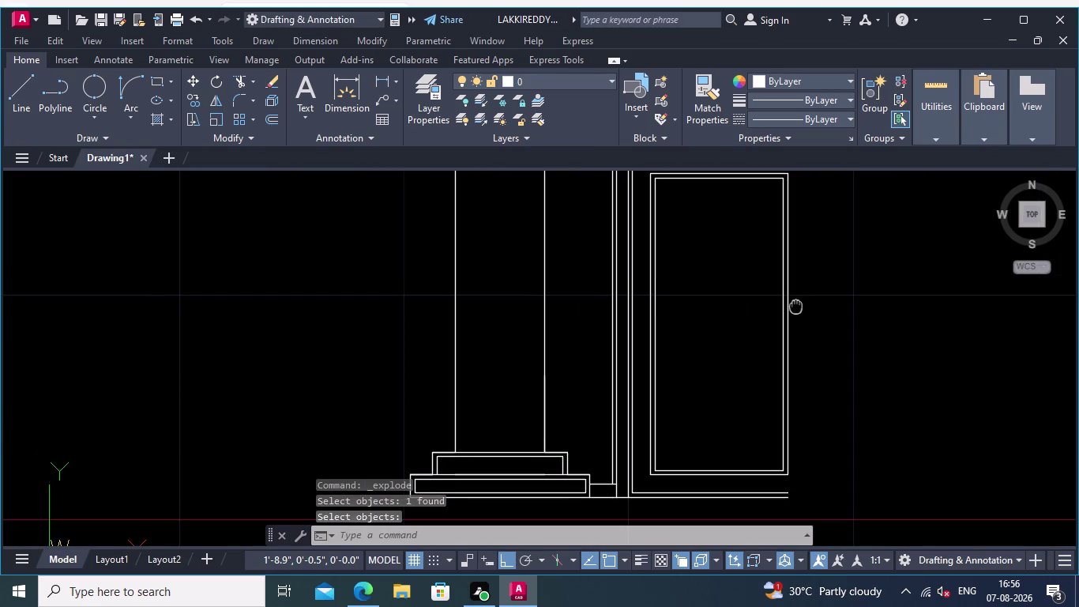
middle_drag(796, 305, 821, 347)
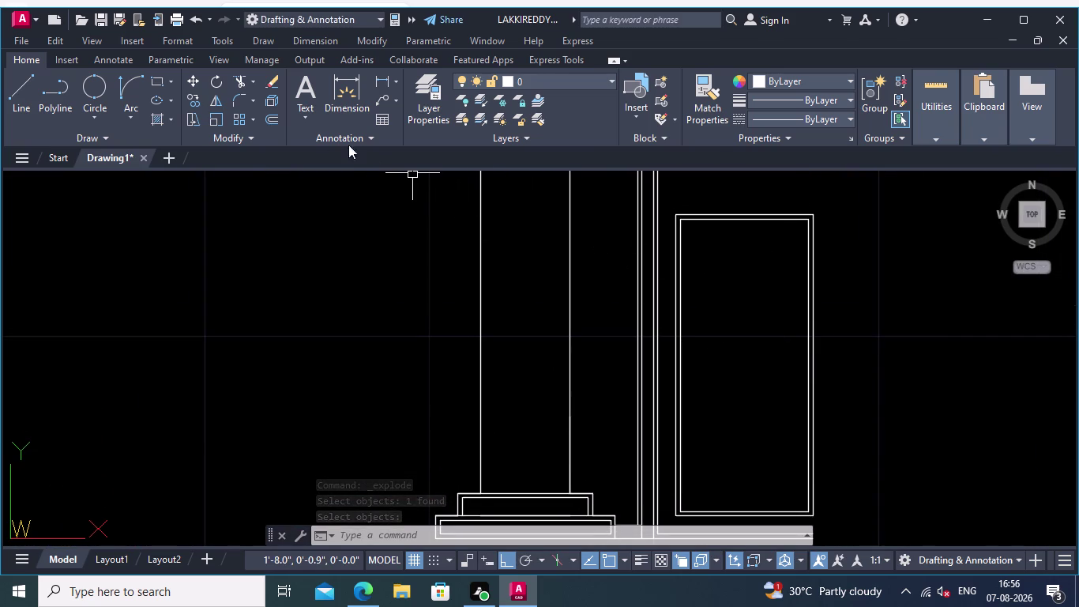
Start Offset and set the offset distance to 0.05.
click(275, 119)
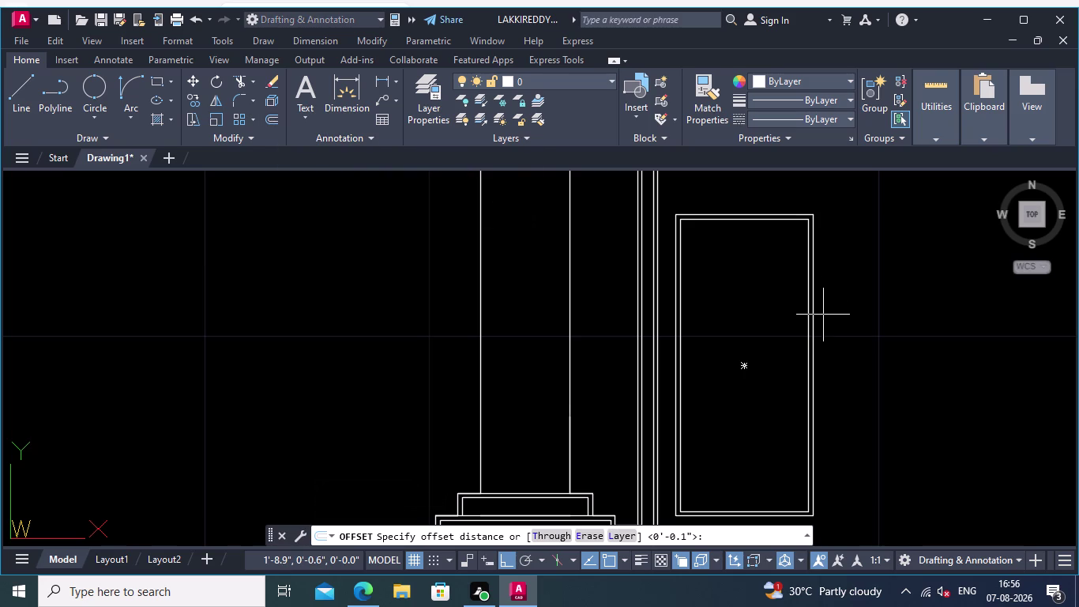
middle_drag(768, 319, 798, 317)
scroll(up, 3)
scroll(up, 3)
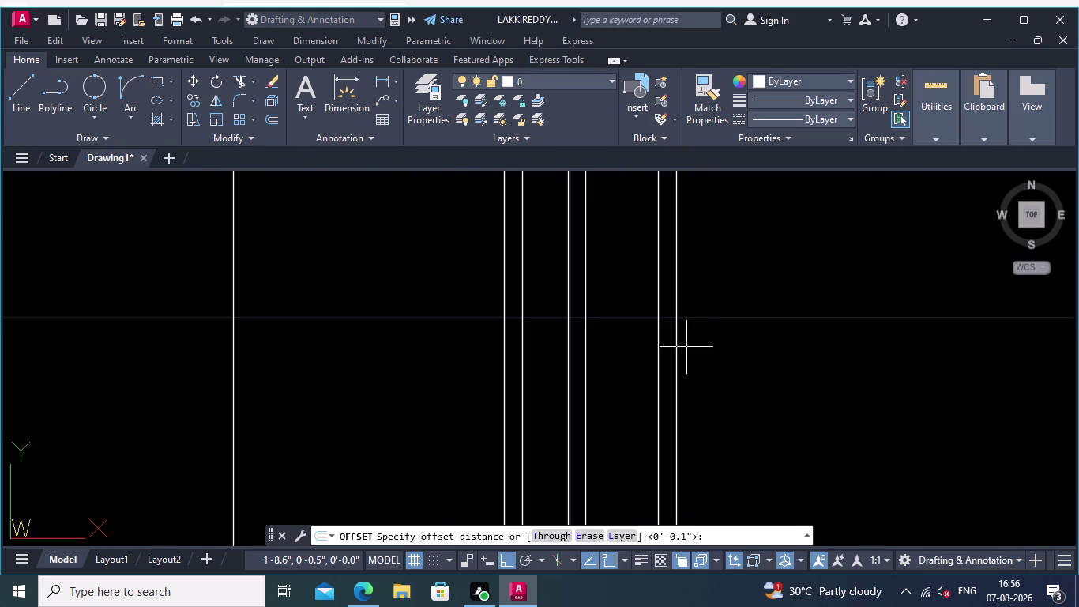
click(676, 355)
text(0.)
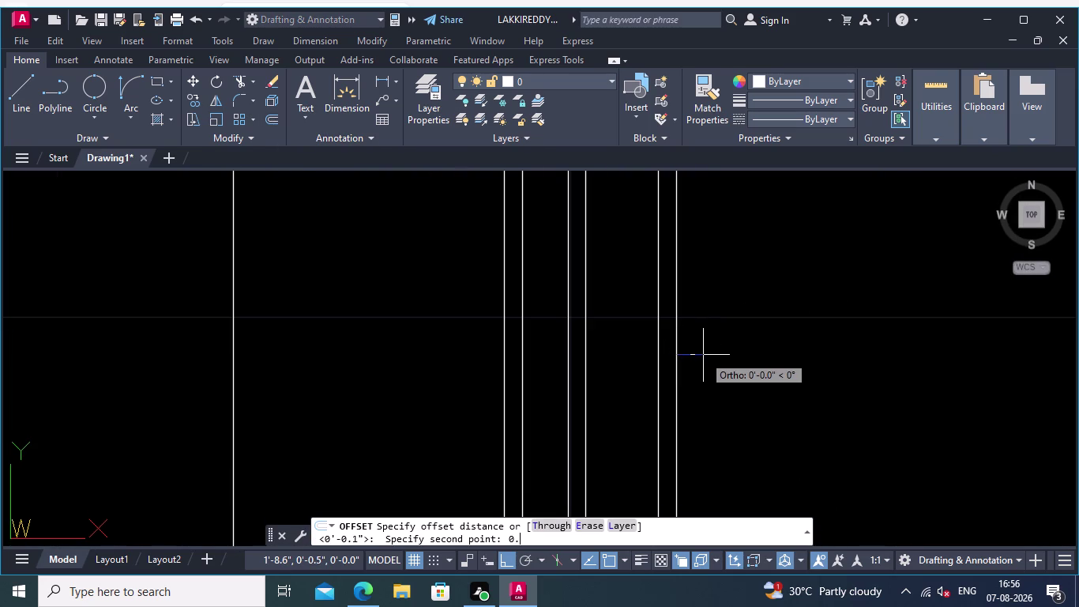
text(05)
key(Return)
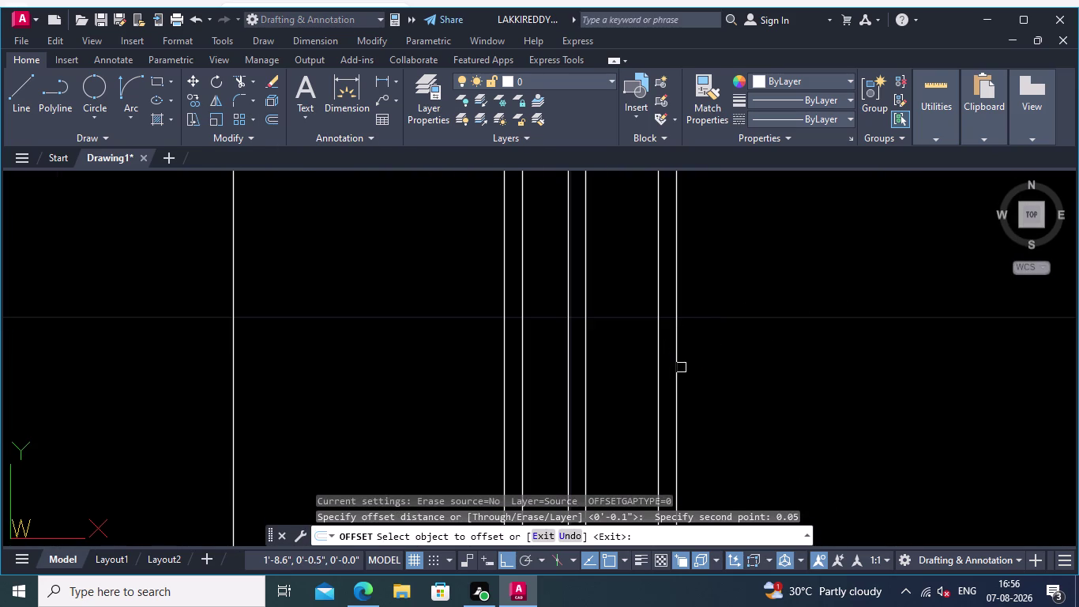
End the offset and select a vertical line of the door frame.
scroll(down, 3)
middle_drag(768, 356, 744, 328)
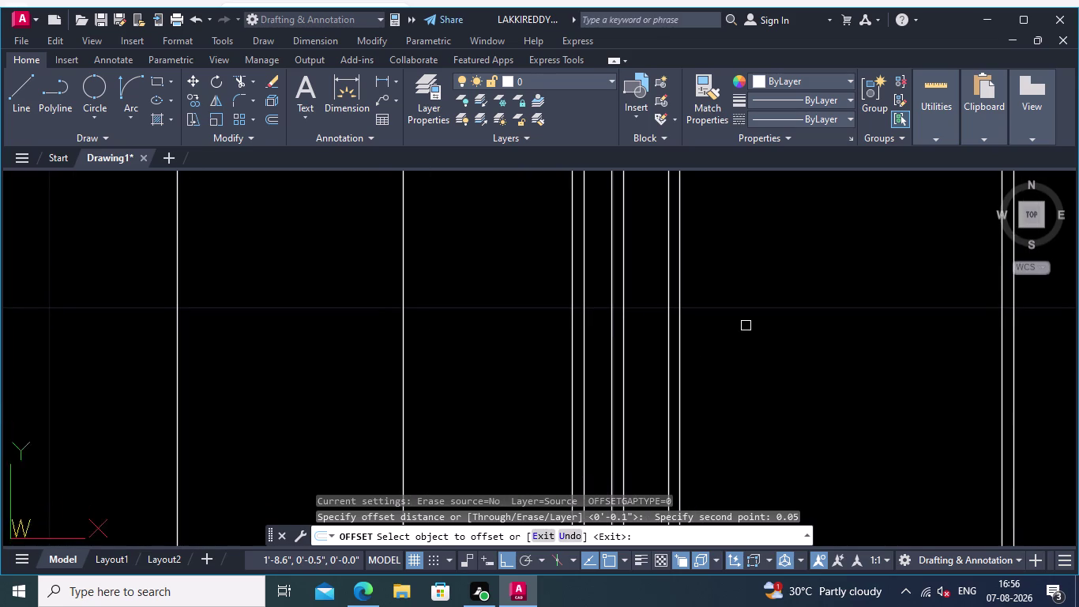
scroll(down, 3)
key(Return)
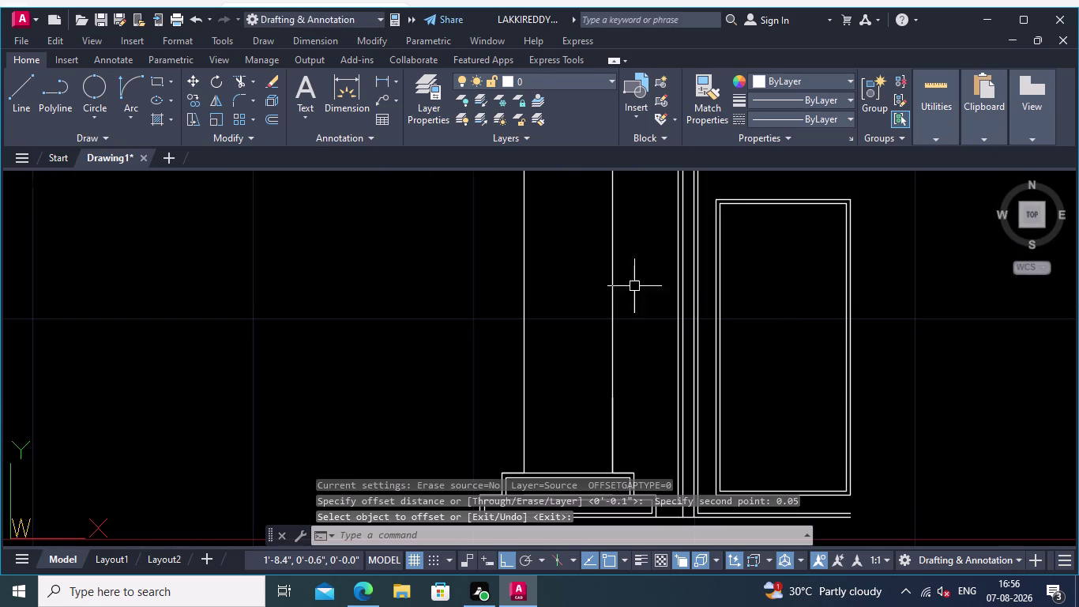
scroll(up, 3)
click(709, 301)
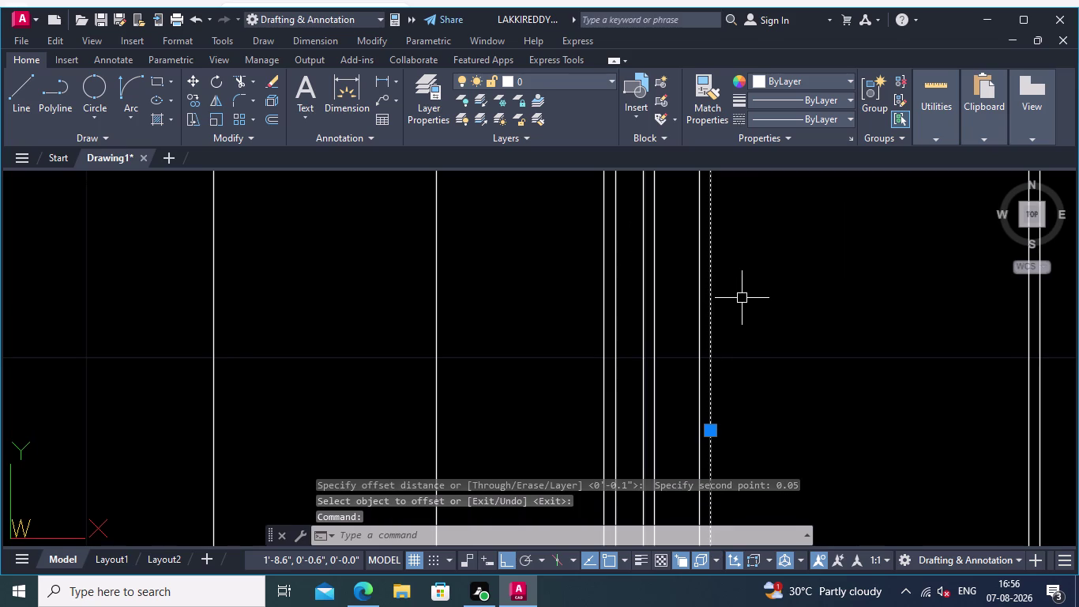
Copy the selected vertical line using the m2p midpoint-between-two-points snap.
right_click(749, 294)
click(806, 318)
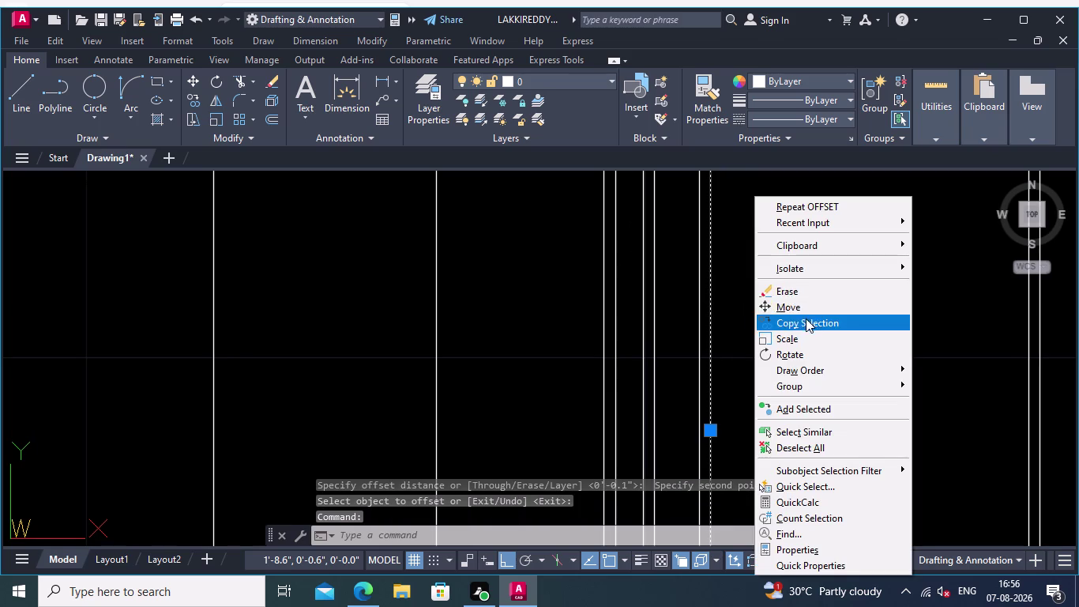
click(712, 383)
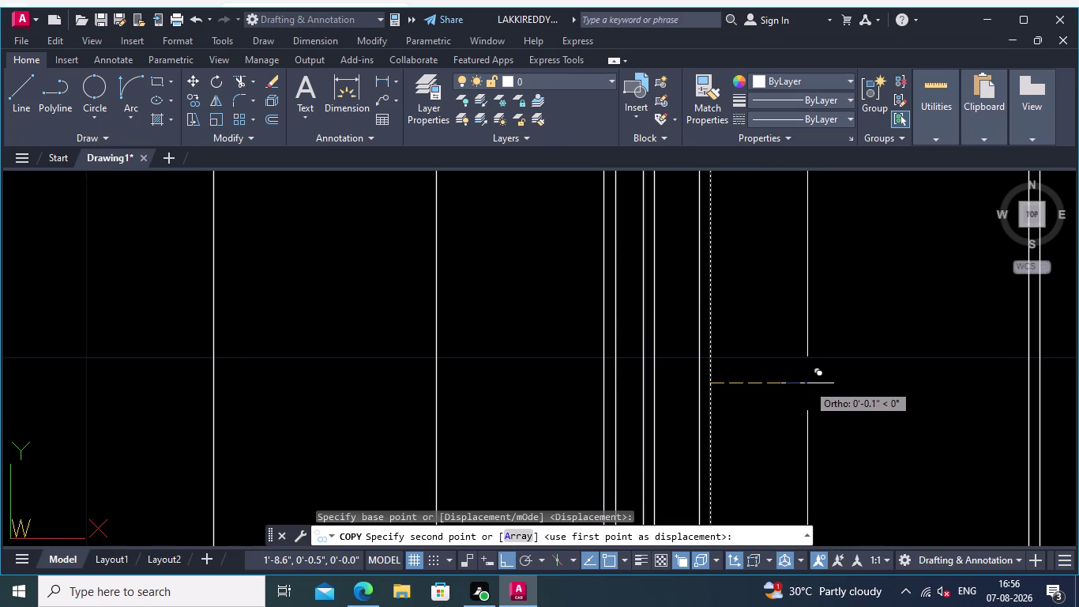
key(m)
text(2p)
key(Return)
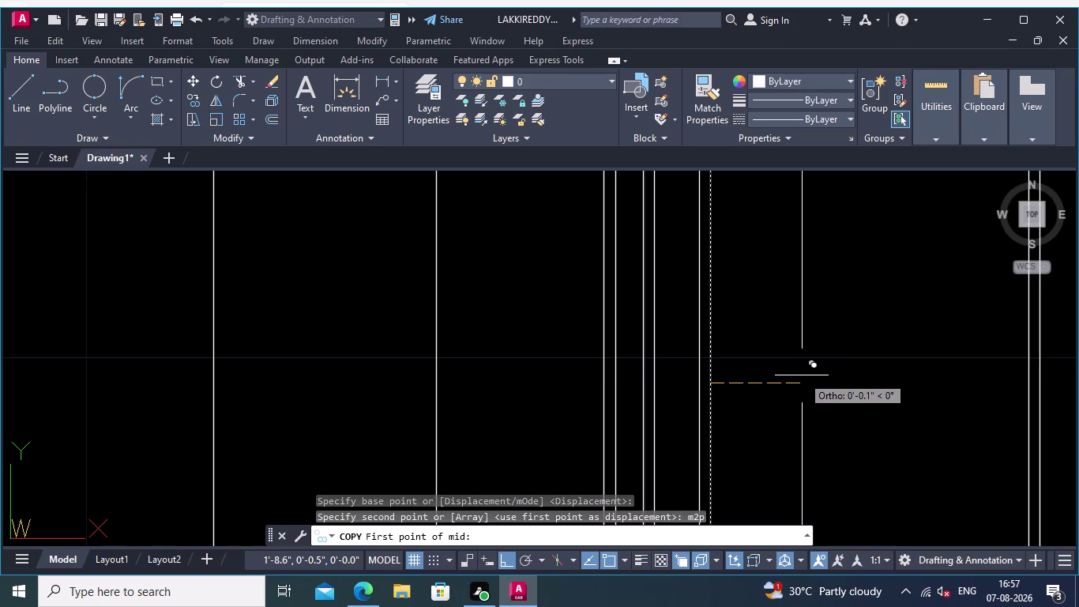
Pick the frame's top-left corner as the first m2p point.
middle_drag(808, 344, 814, 363)
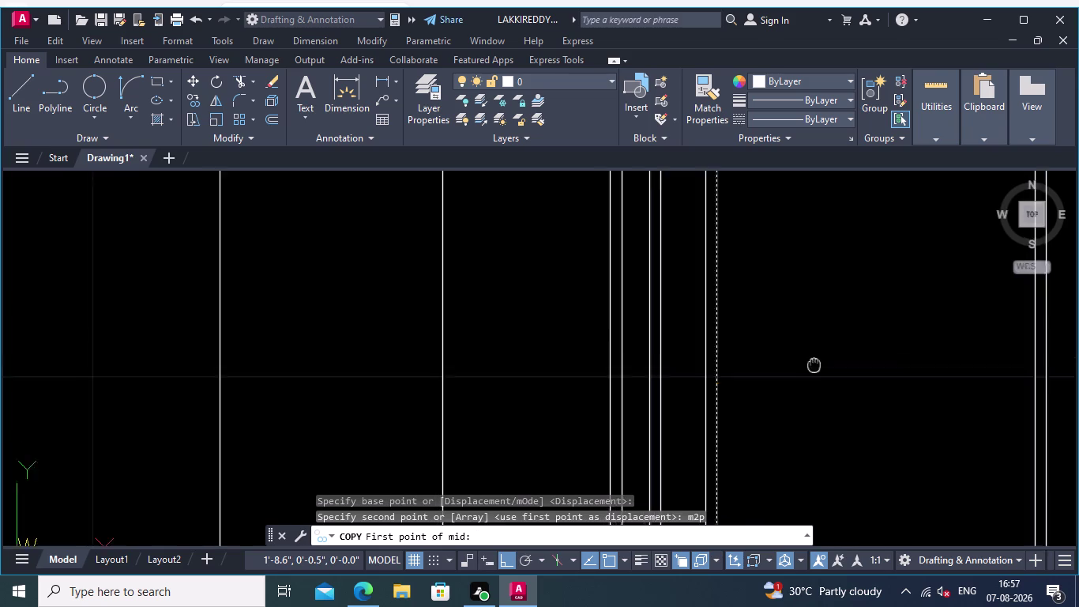
middle_drag(814, 364, 874, 508)
scroll(down, 3)
middle_drag(823, 357, 774, 391)
scroll(up, 3)
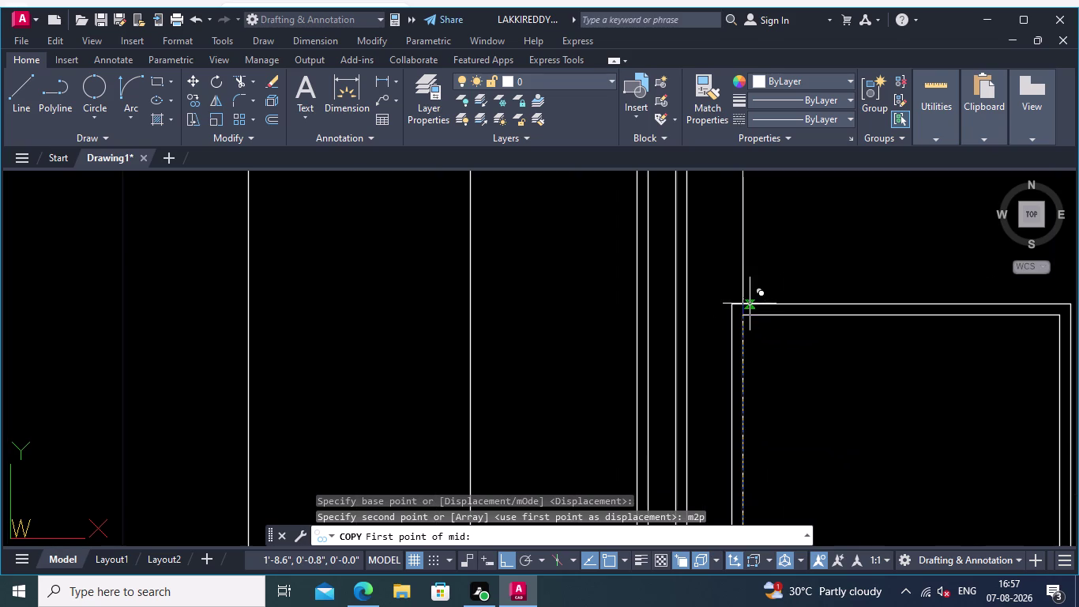
click(739, 316)
Place the copied line at the frame's top-right midpoint and finish copying.
middle_drag(824, 322, 664, 327)
scroll(up, 3)
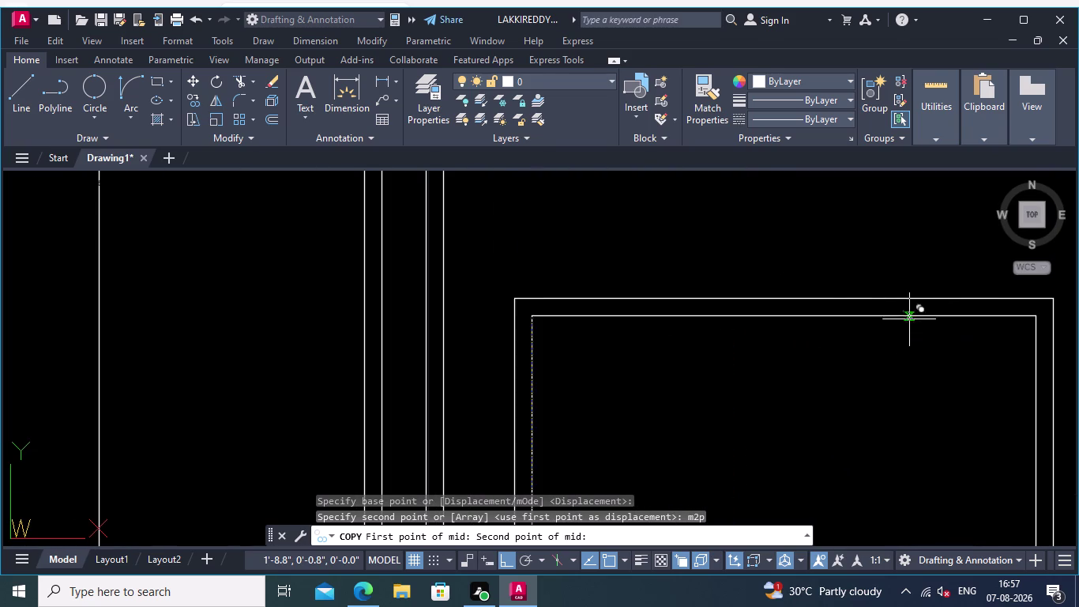
click(1036, 316)
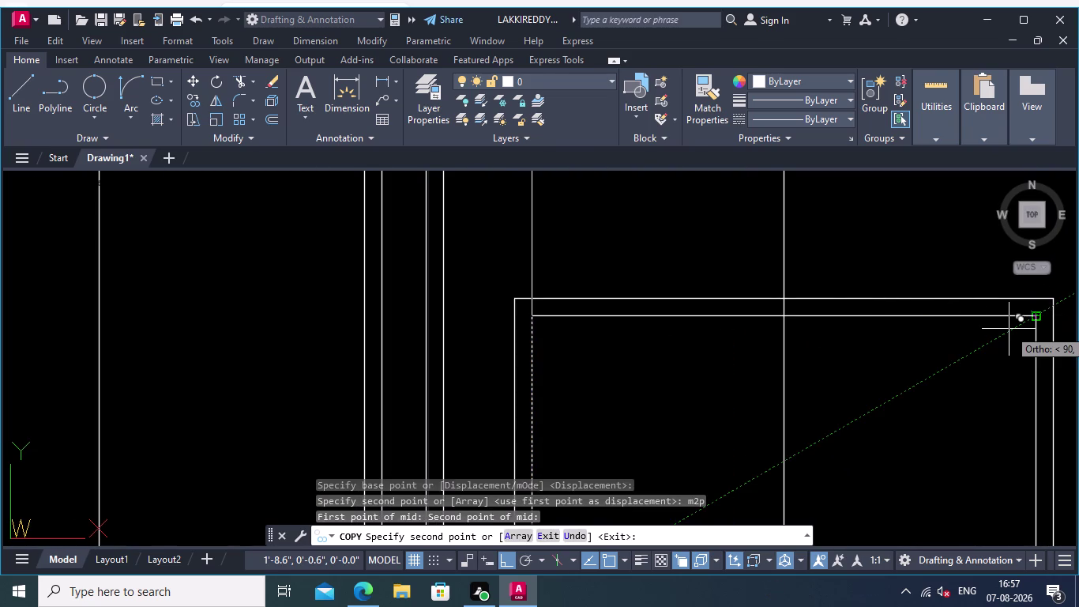
key(Return)
scroll(down, 3)
middle_drag(967, 403, 946, 380)
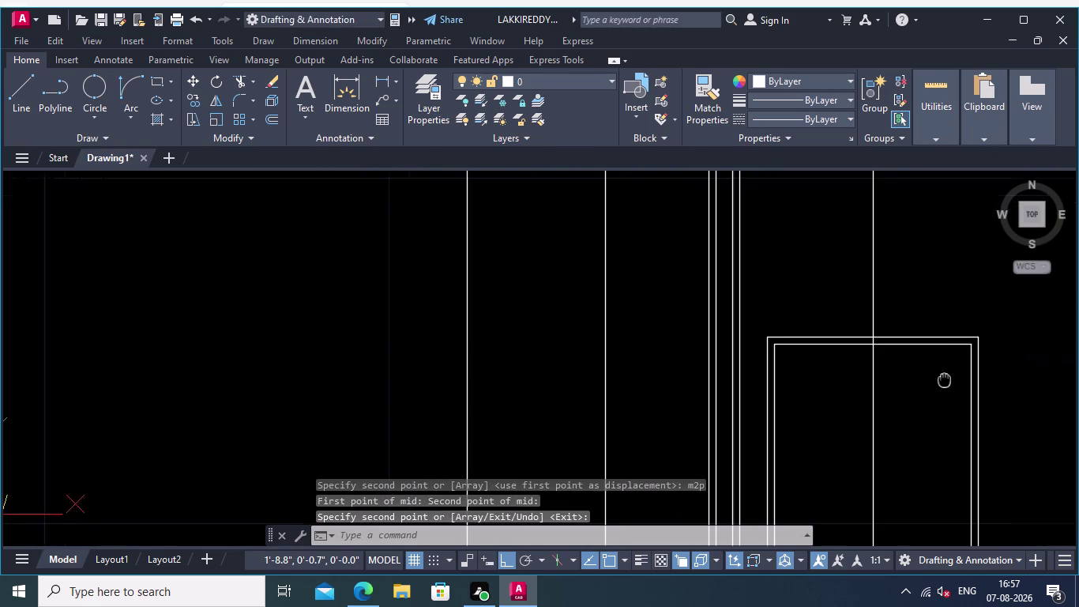
middle_drag(946, 380, 945, 377)
click(272, 114)
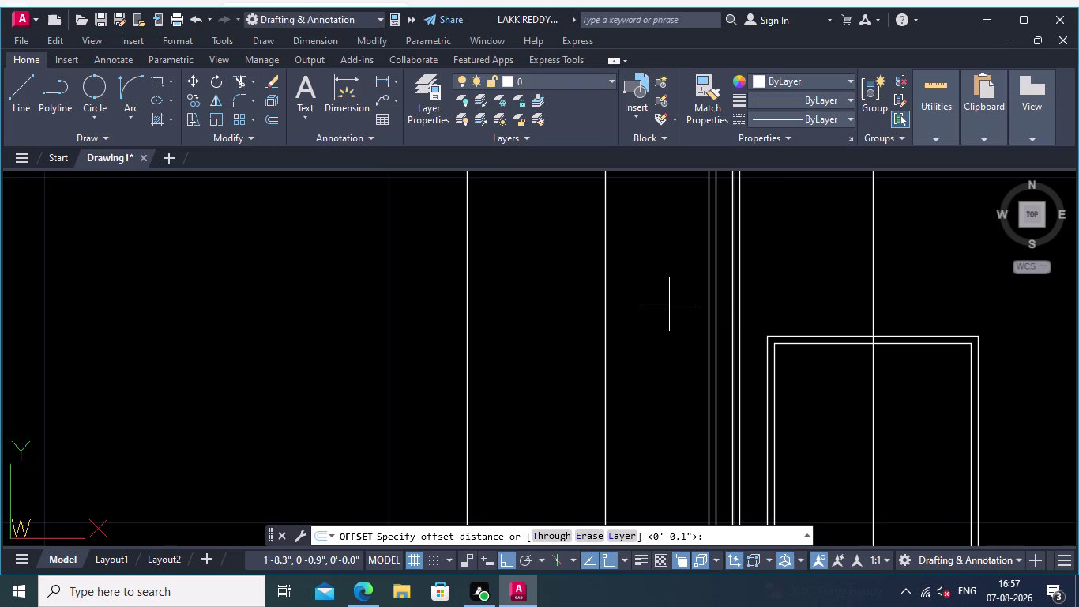
middle_drag(932, 422, 886, 381)
key(Return)
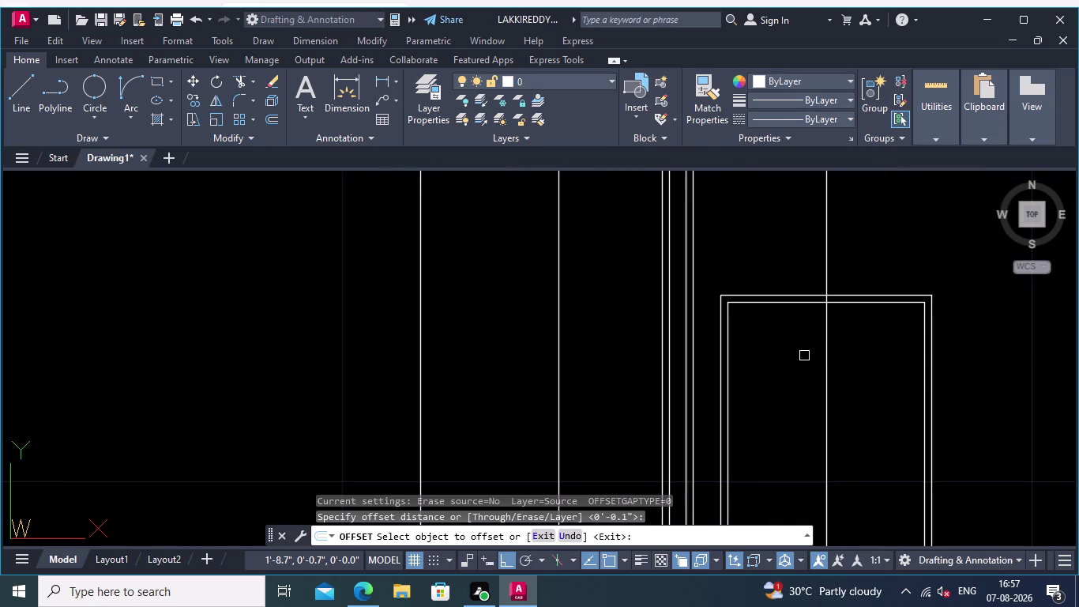
key(Return)
key(Return)
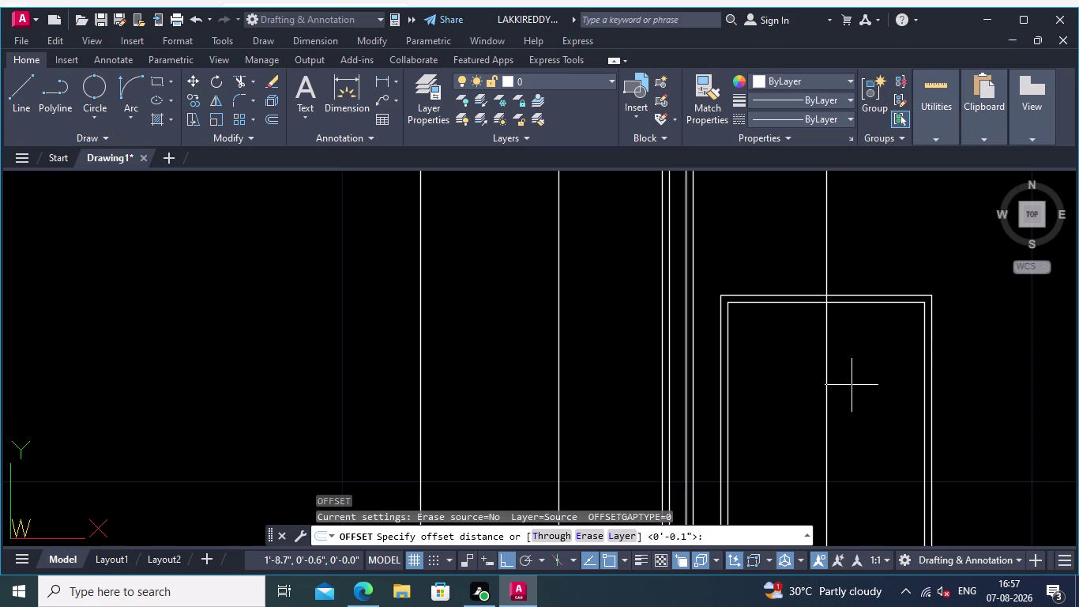
text(0.15)
key(Return)
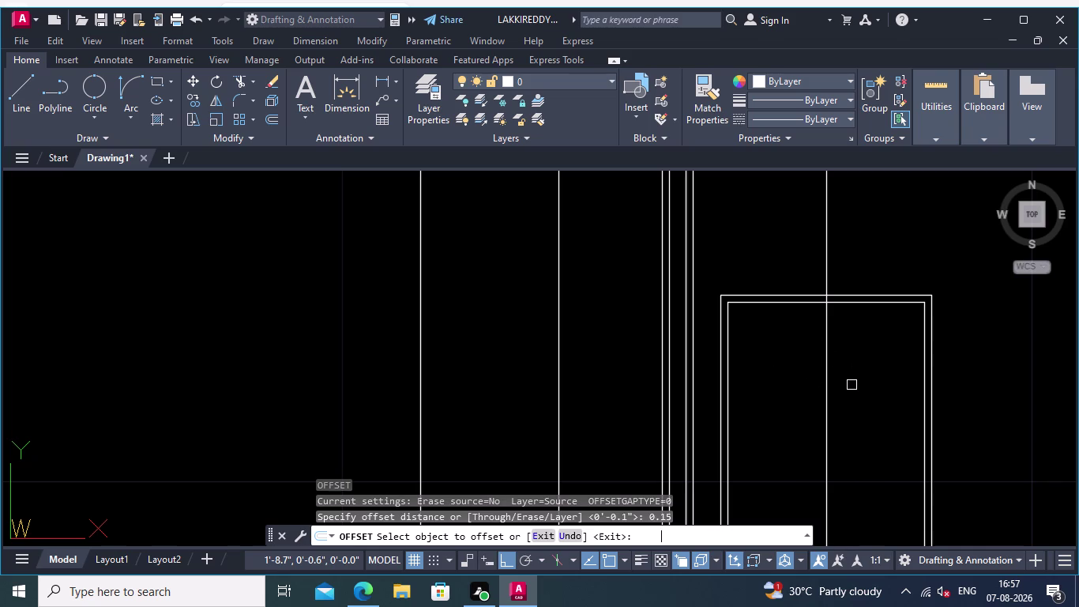
click(831, 403)
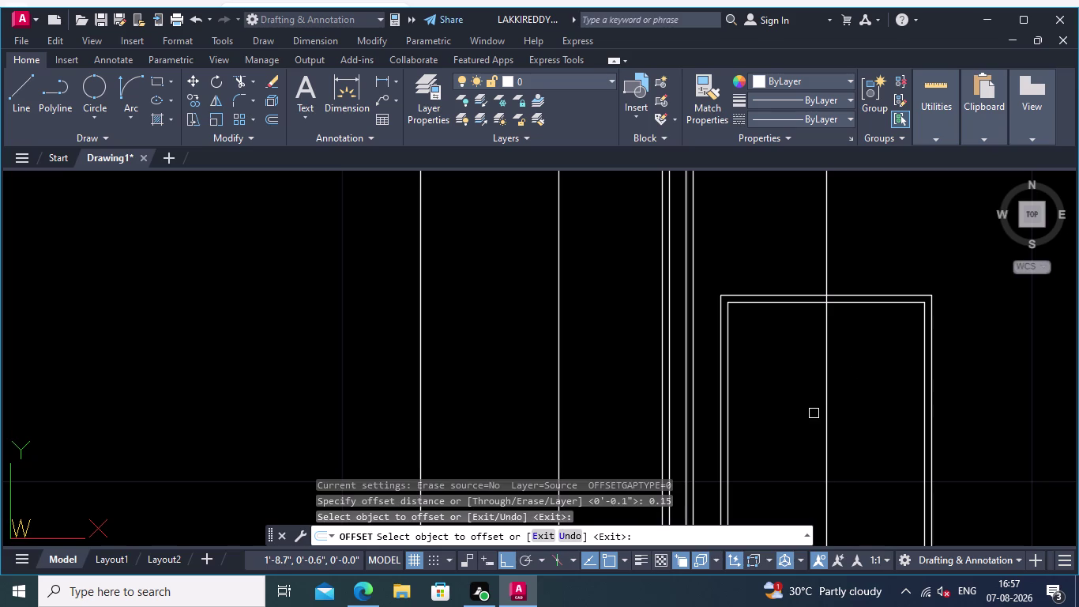
click(829, 413)
click(854, 409)
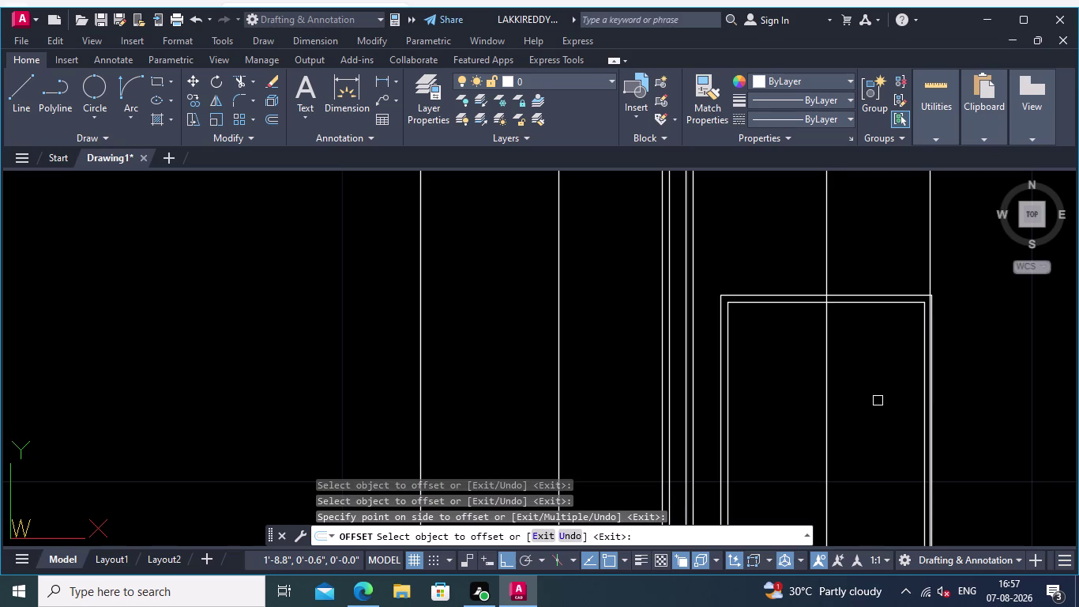
key(ctrl+z)
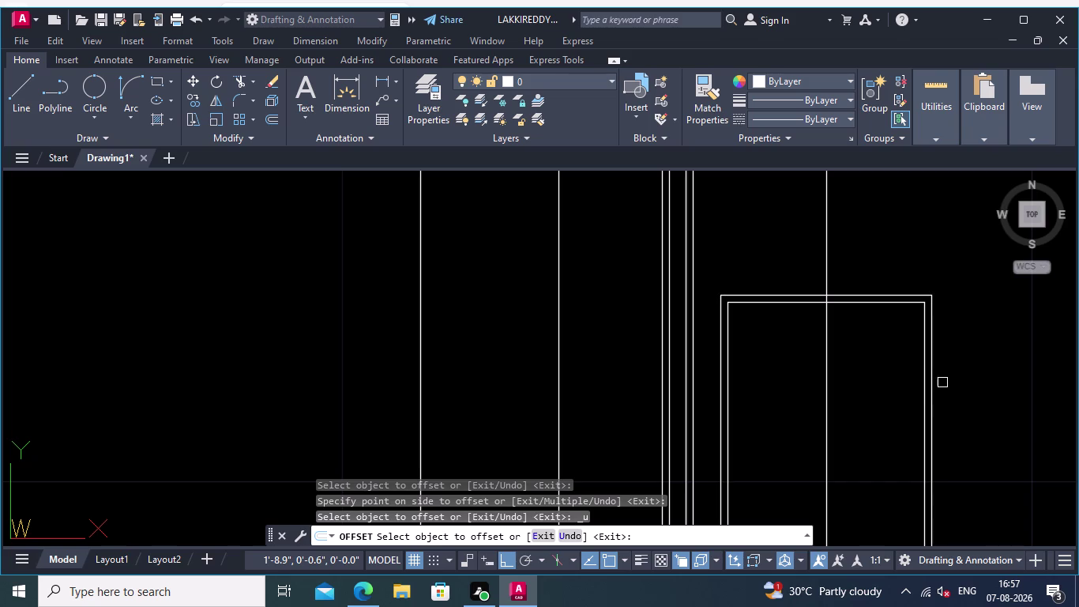
scroll(down, 3)
middle_drag(1000, 354, 879, 312)
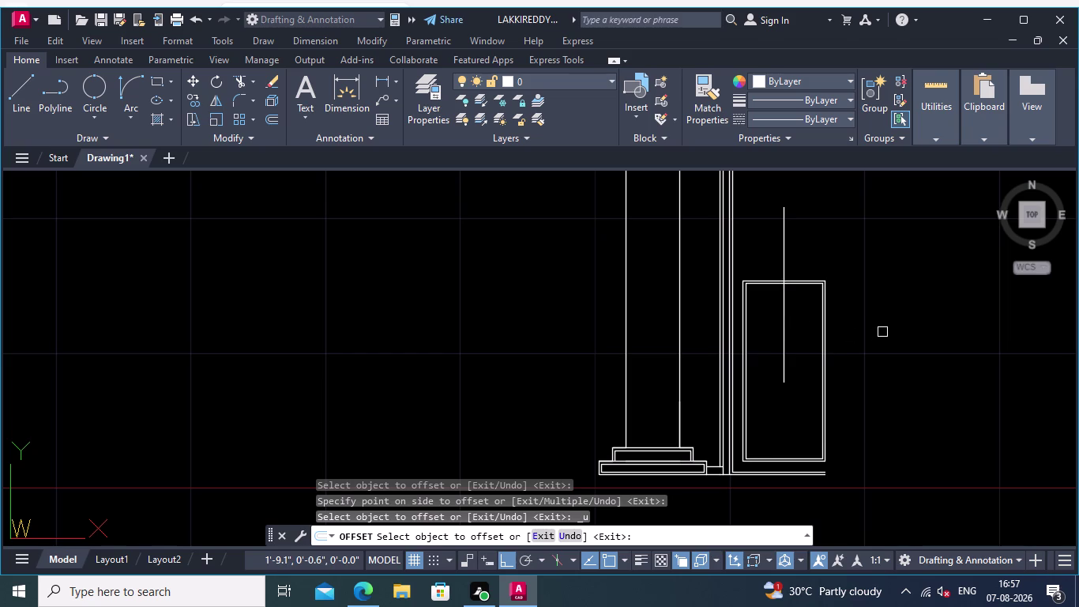
middle_drag(885, 329, 894, 372)
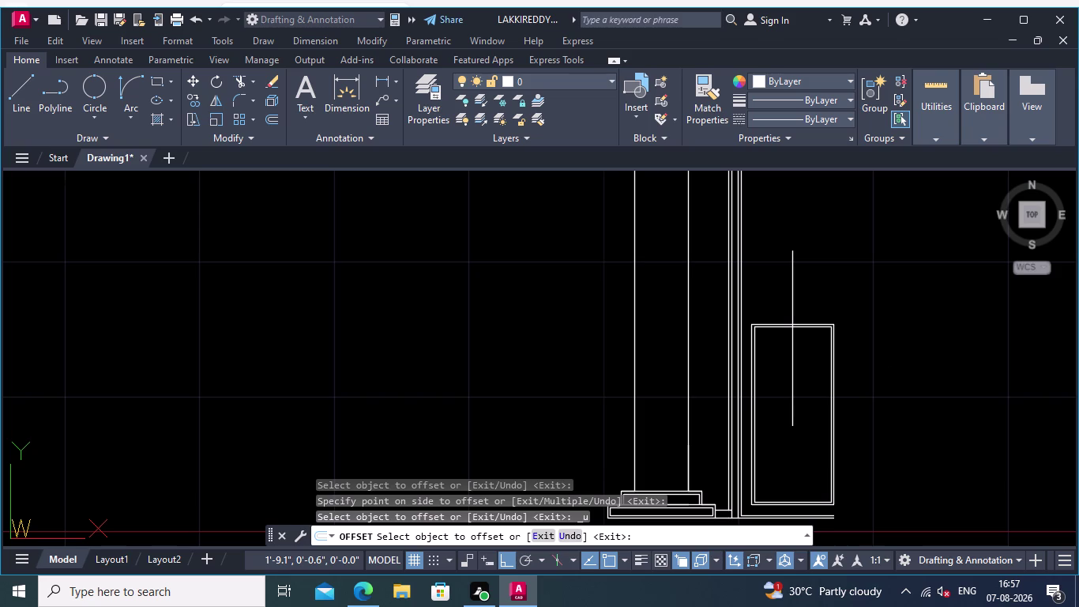
scroll(up, 3)
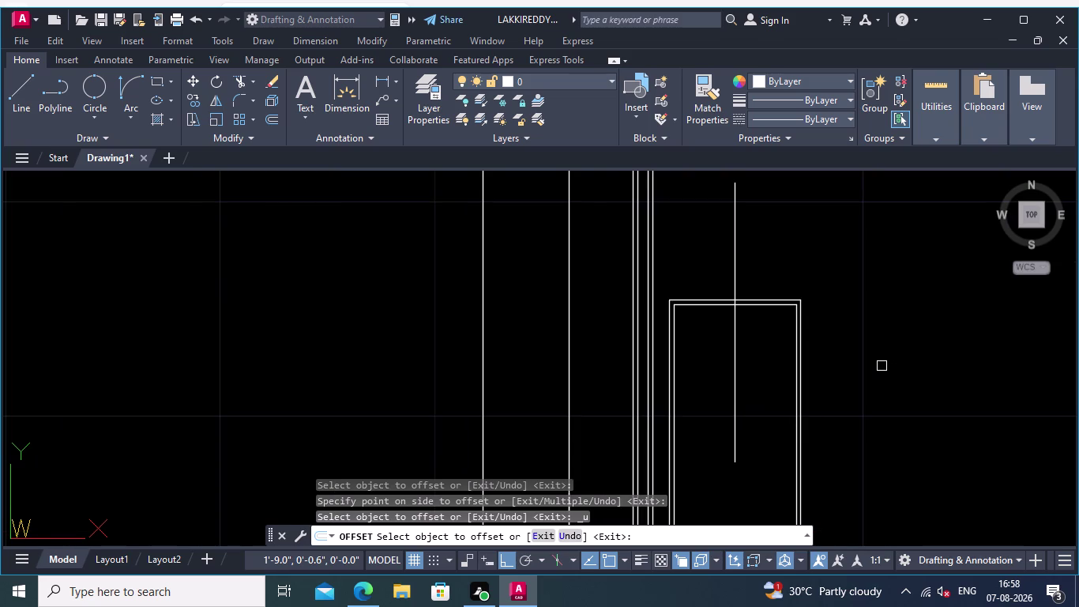
scroll(down, 3)
key(space)
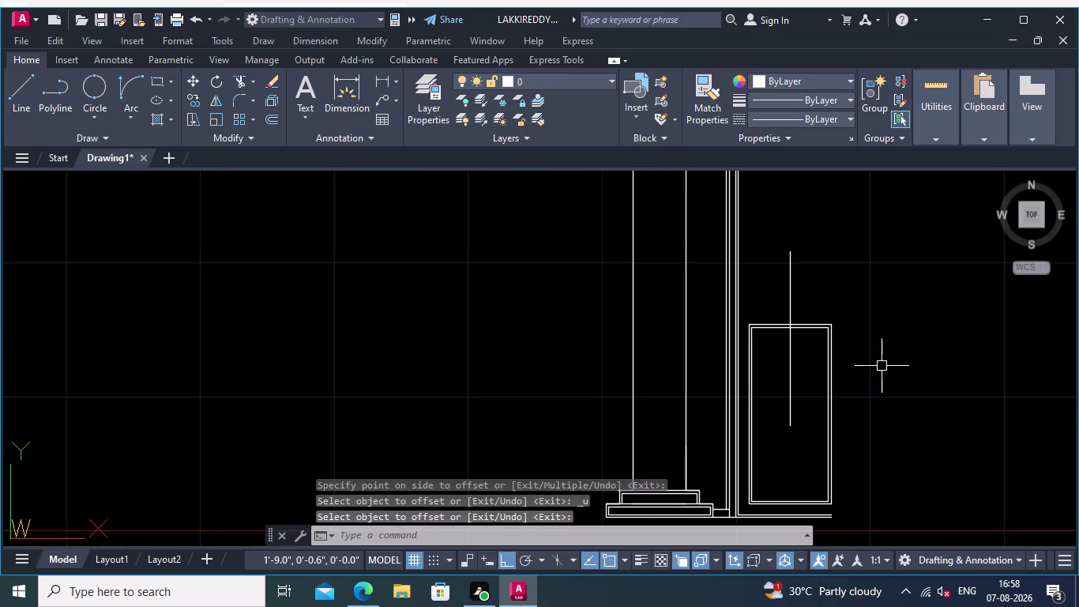
key(space)
text(0.)
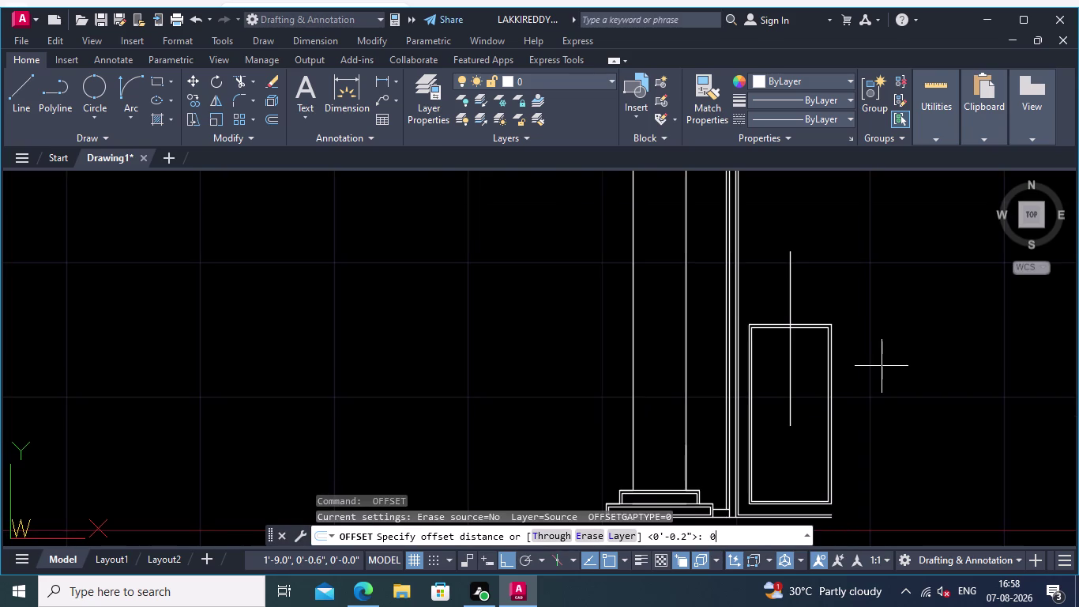
text(15)
key(Return)
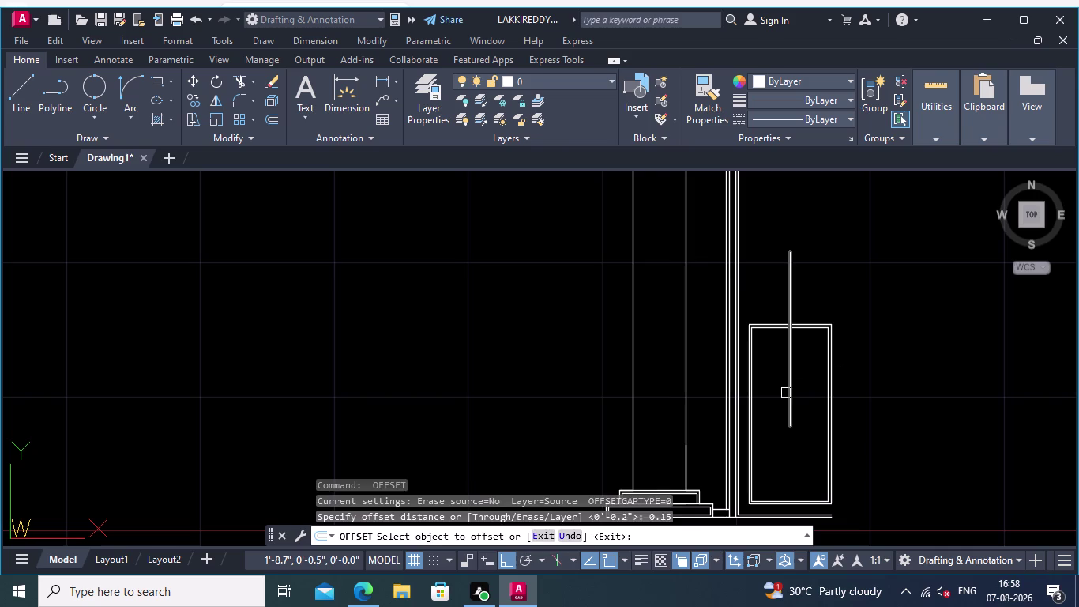
click(786, 393)
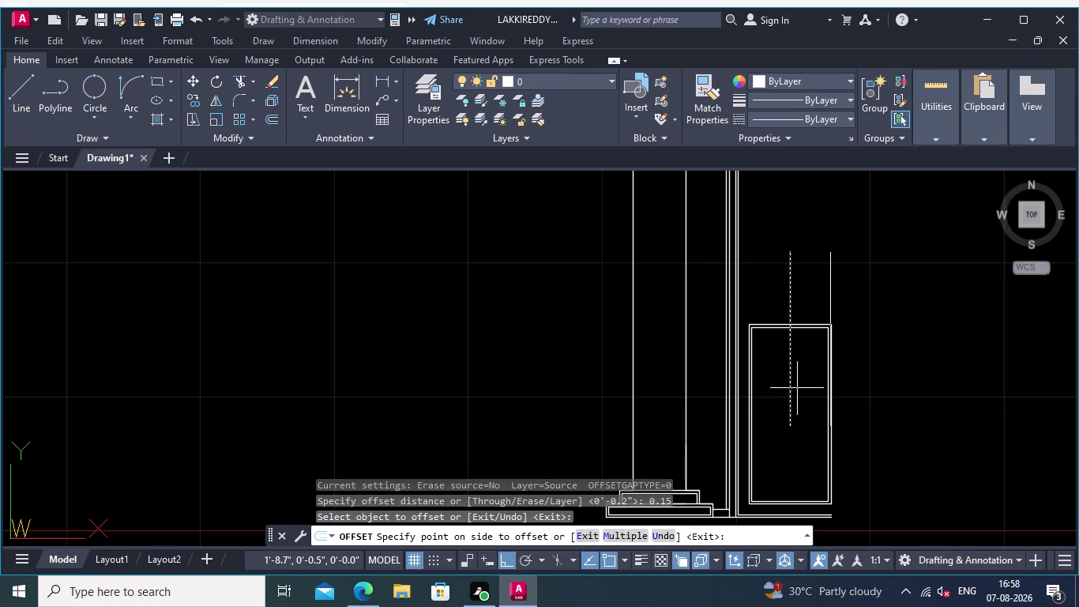
middle_drag(798, 388, 821, 307)
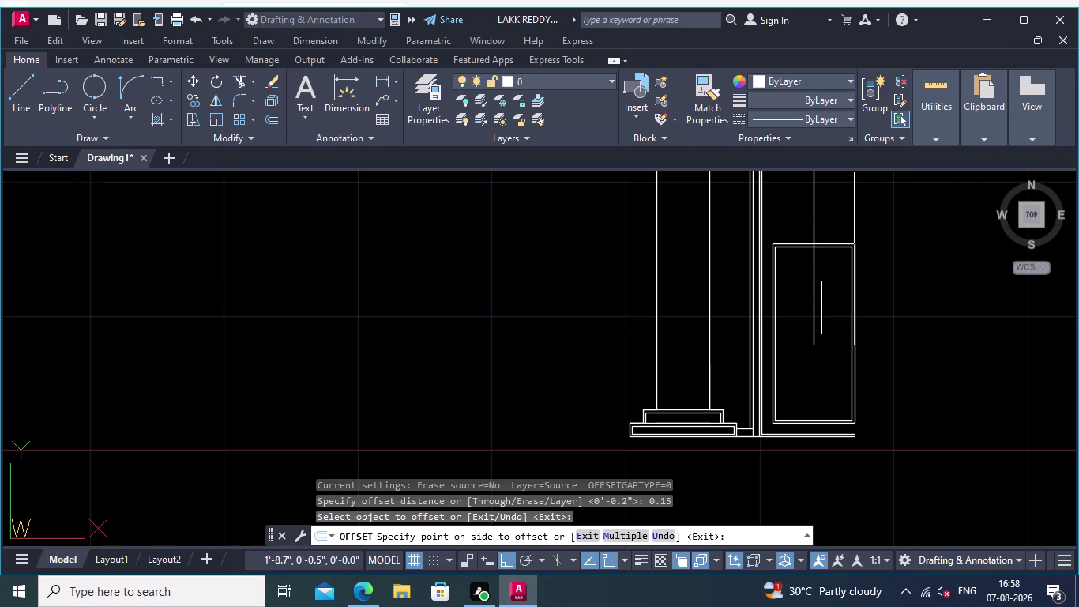
key(Escape)
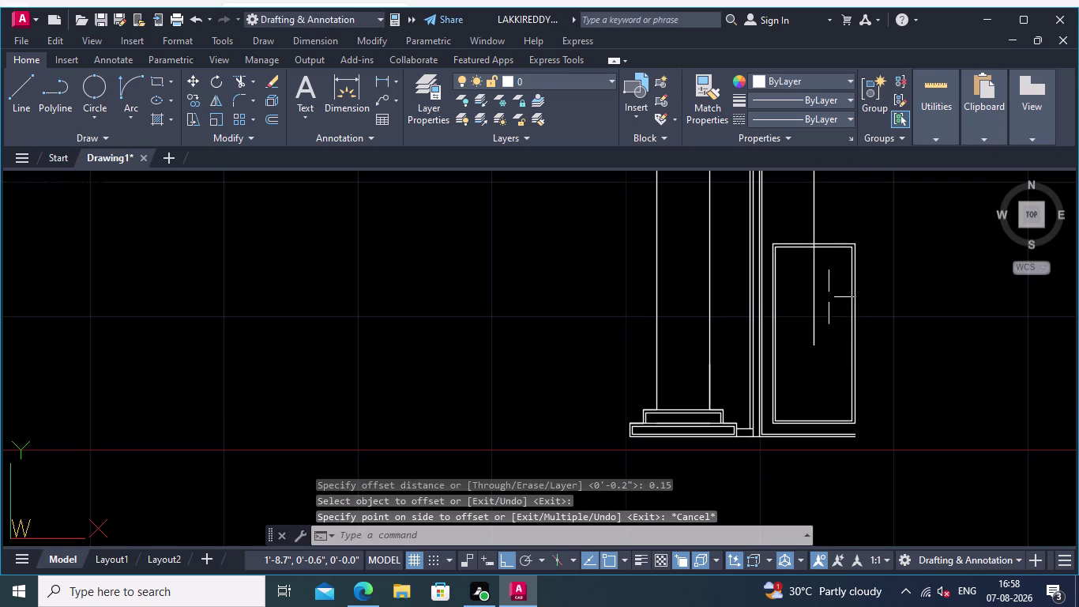
click(811, 218)
right_click(818, 207)
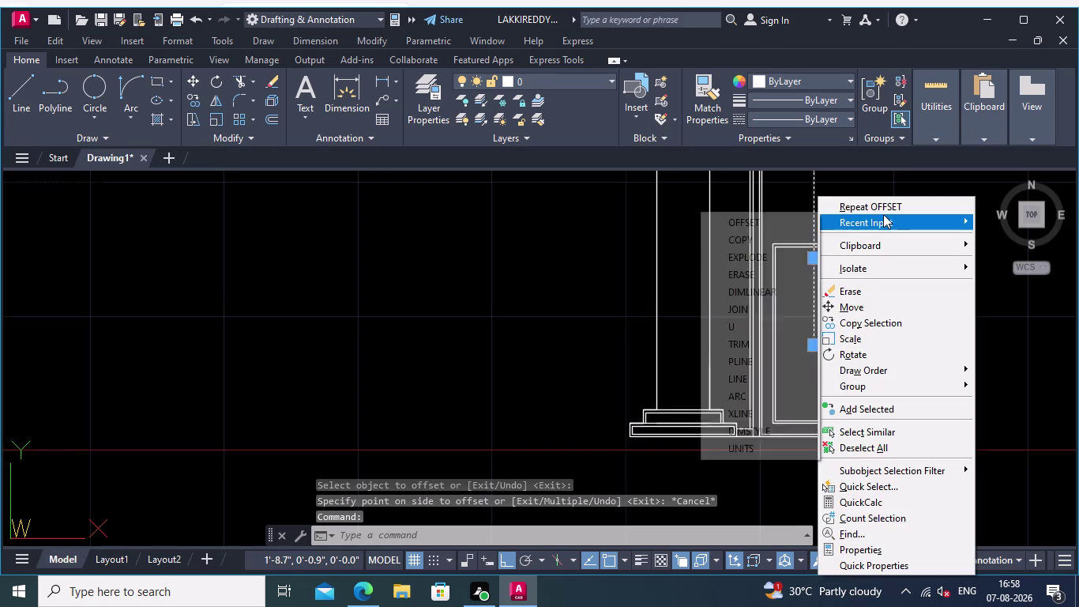
Cancel the repeated offset and delete the vertical centre line.
click(883, 207)
scroll(up, 3)
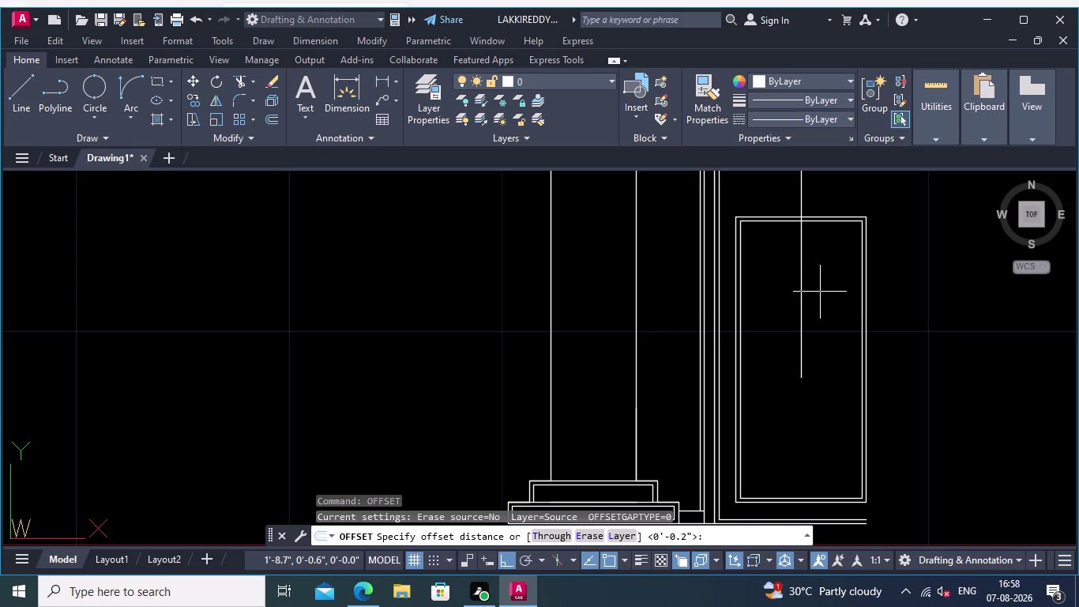
key(Escape)
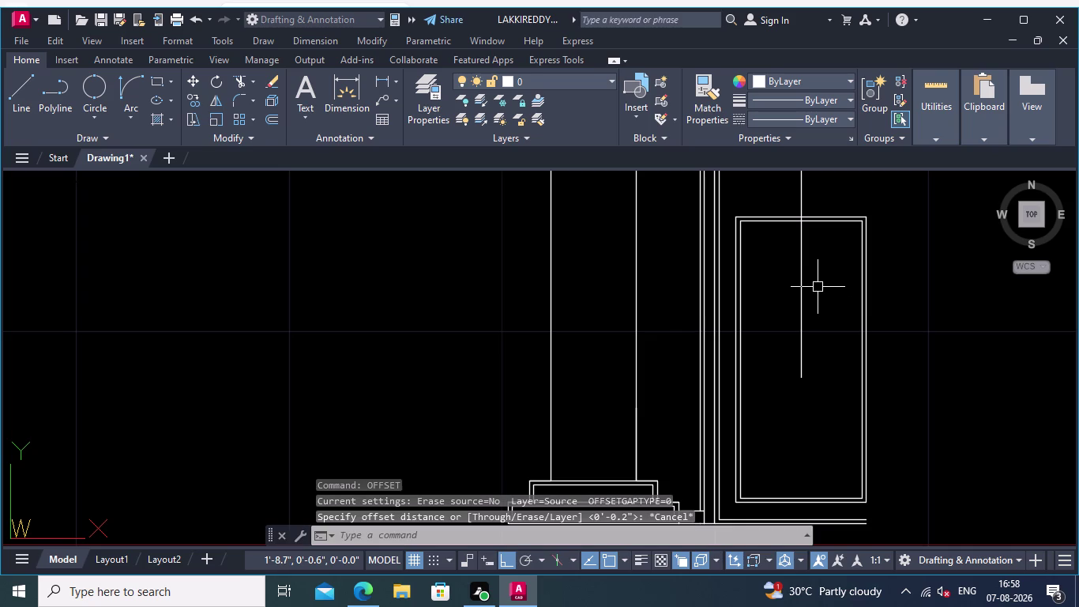
click(803, 310)
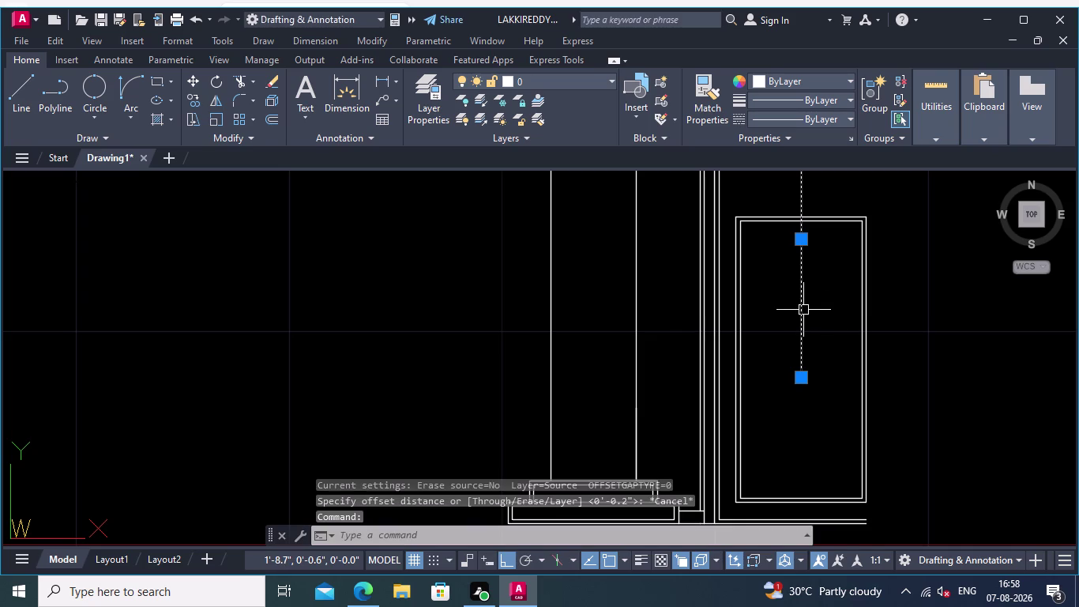
key(Delete)
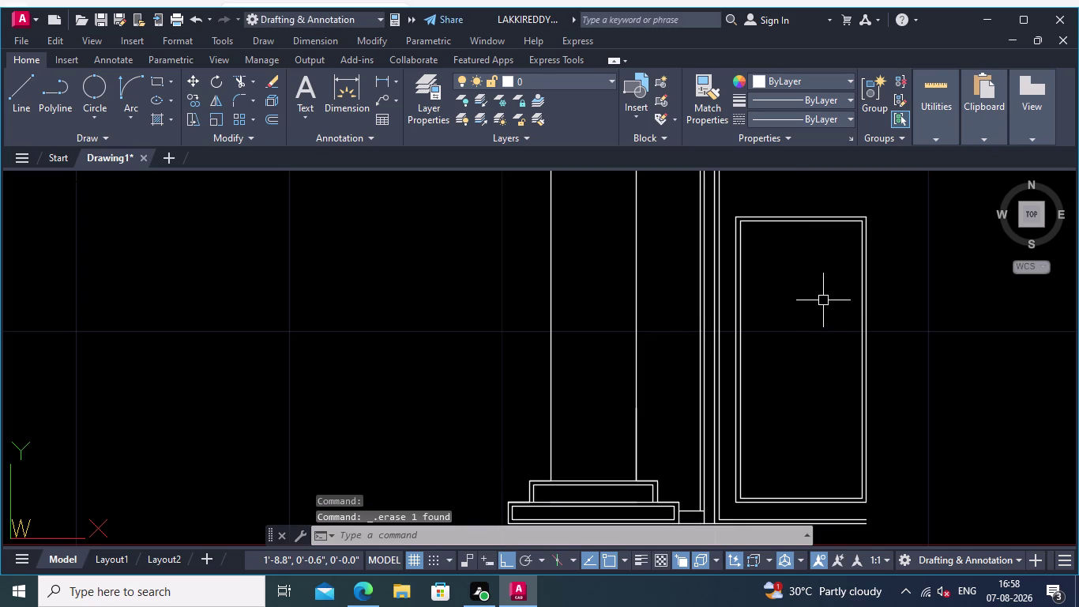
Begin a linear dimension at the door frame's top.
click(382, 72)
middle_drag(629, 208, 654, 318)
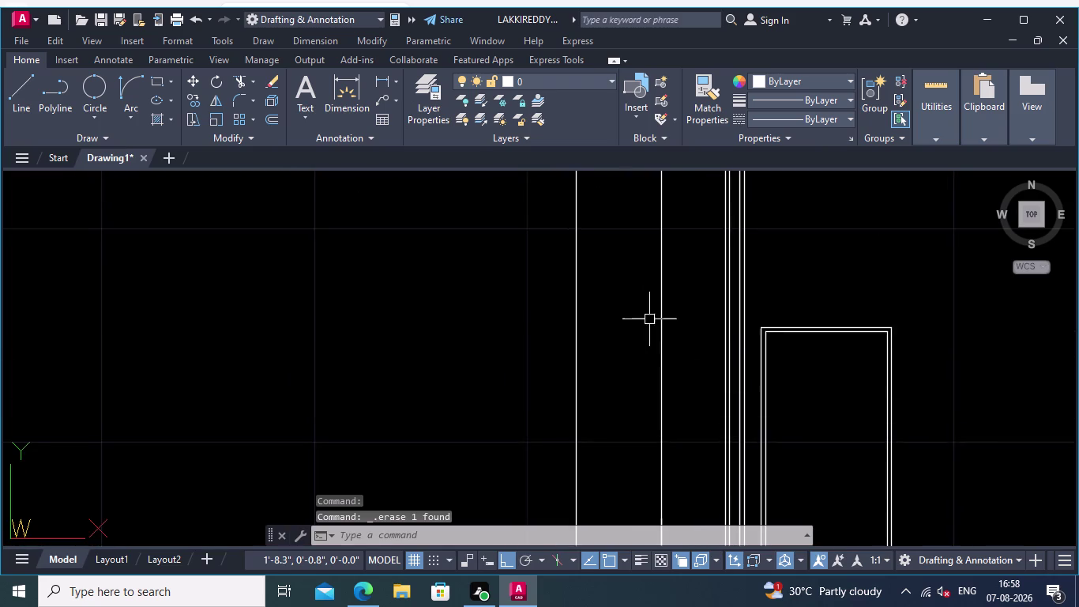
scroll(up, 3)
scroll(up, 3)
middle_drag(803, 347, 731, 337)
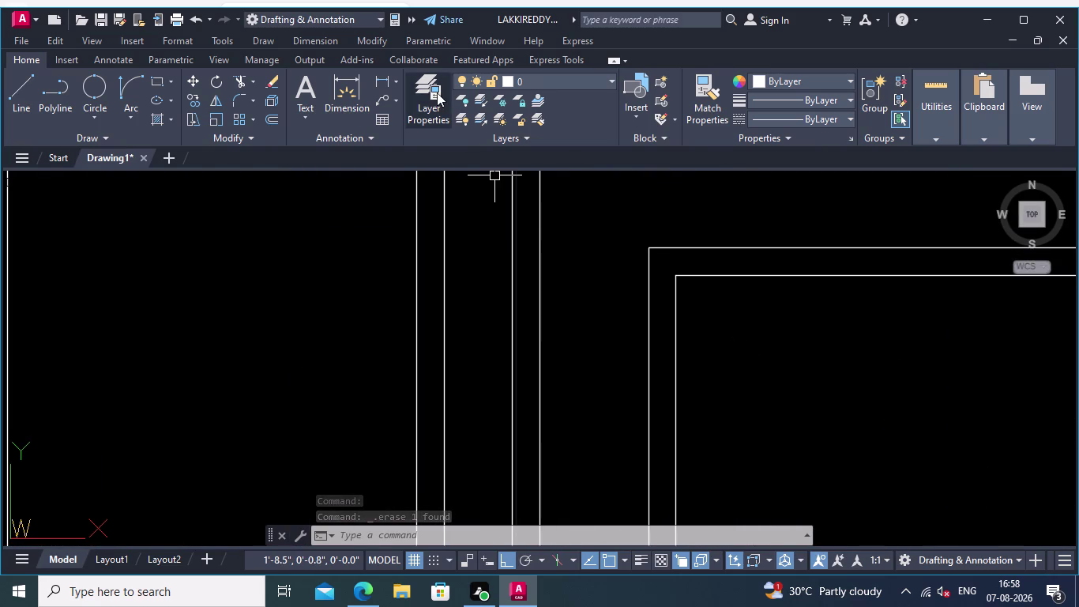
click(381, 73)
click(676, 274)
middle_drag(761, 278, 307, 275)
scroll(down, 3)
scroll(up, 3)
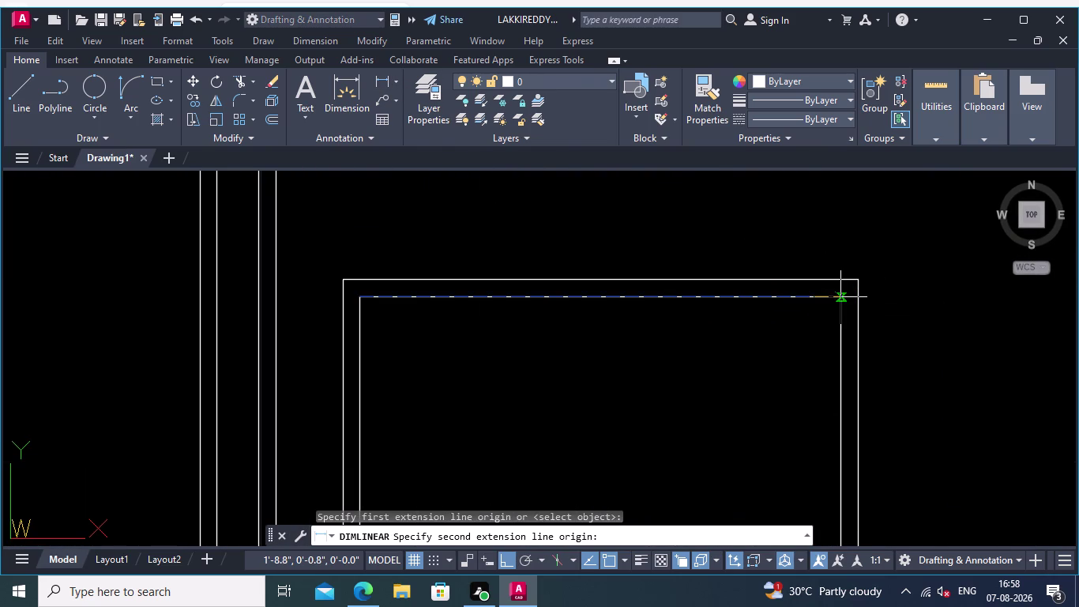
Dimension the frame top between its inner top-left and top-right corners.
click(841, 298)
key(Return)
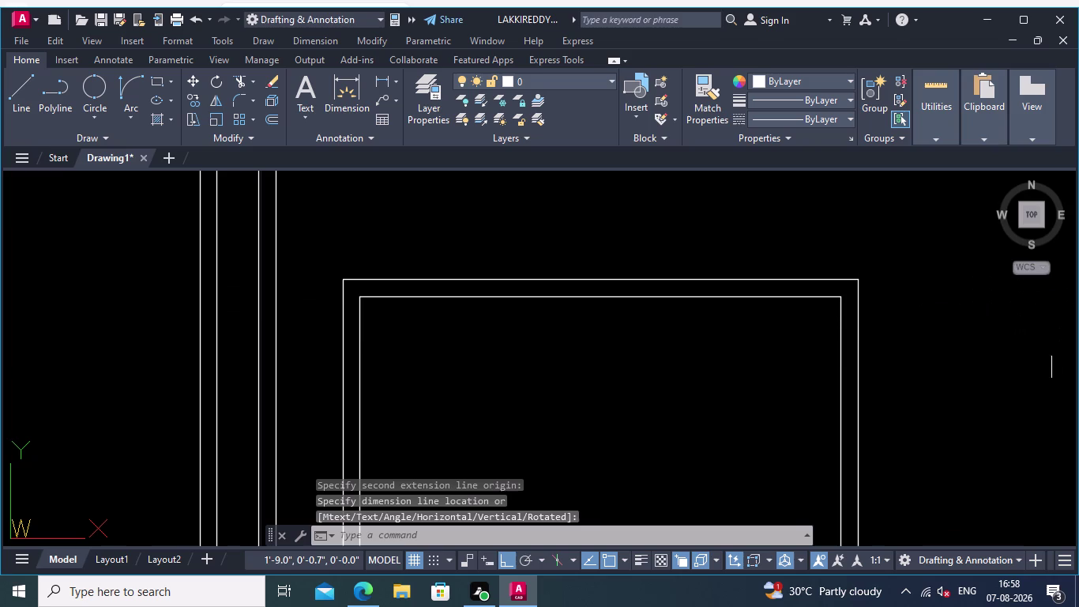
right_click(901, 338)
click(983, 52)
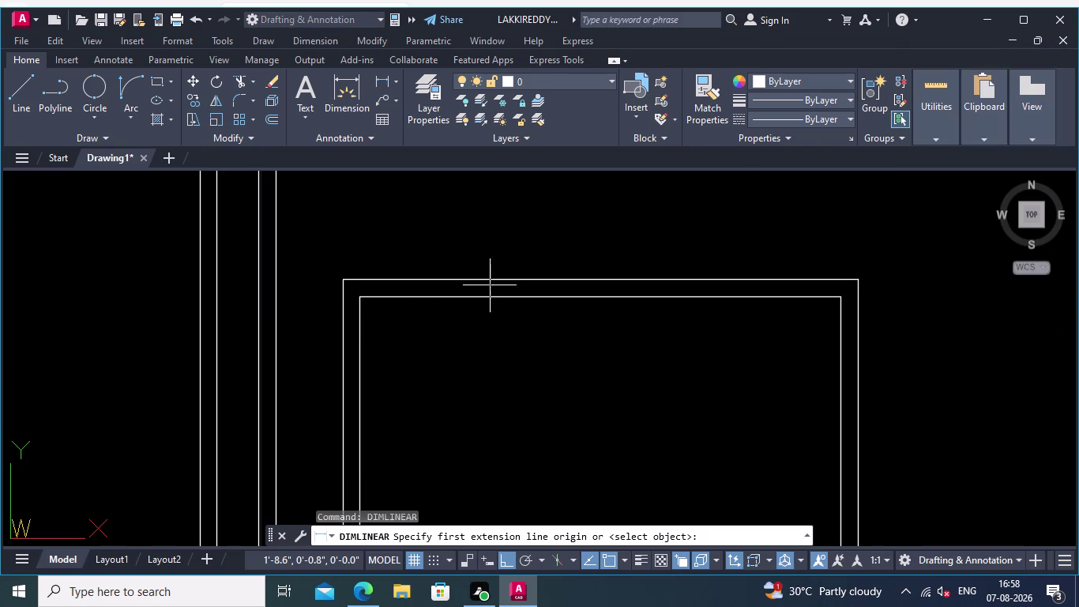
click(357, 295)
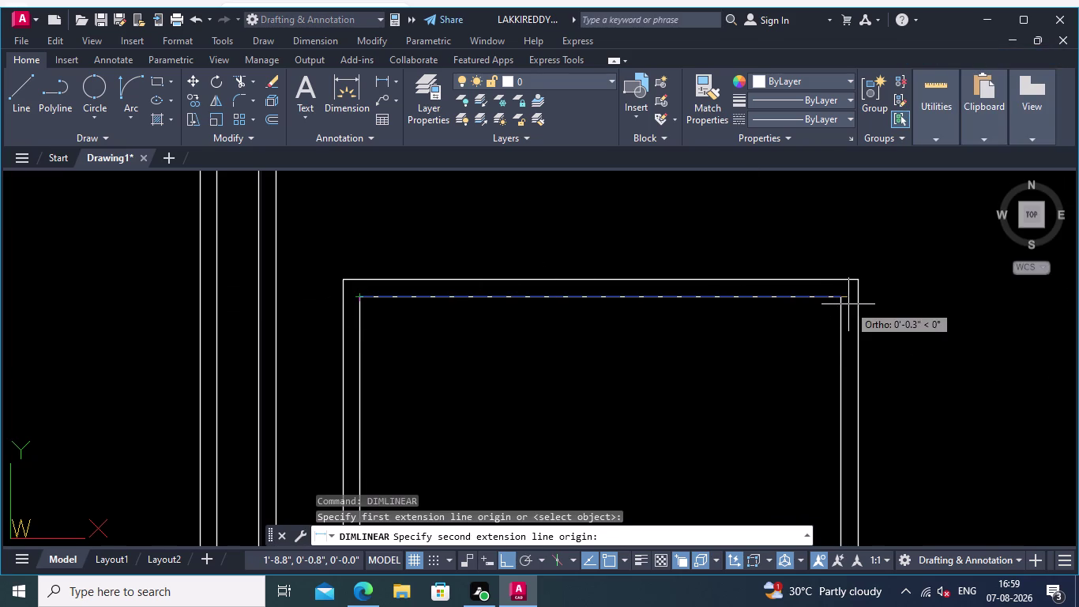
click(843, 300)
click(843, 301)
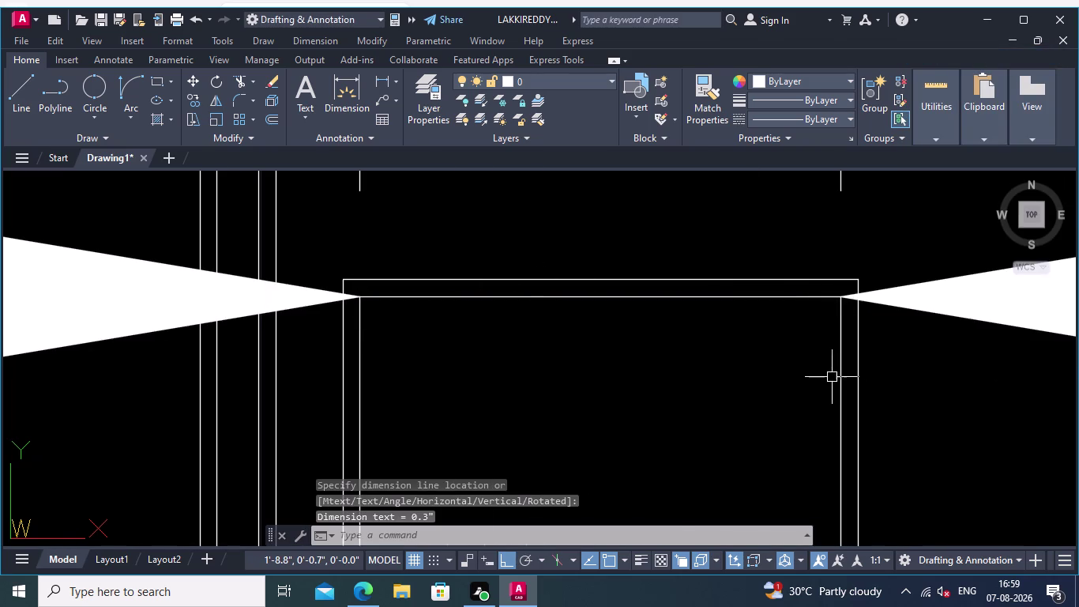
Find the oversized 0.3" dimension and undo it with Ctrl+Z.
scroll(down, 3)
scroll(down, 3)
middle_drag(941, 400, 605, 360)
middle_drag(851, 378, 814, 381)
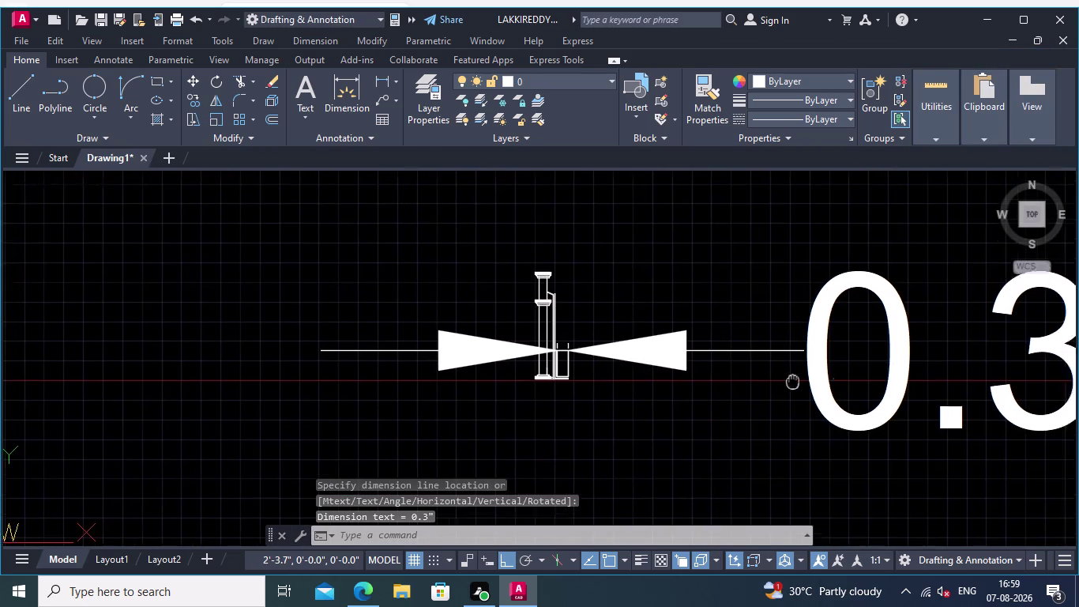
middle_drag(814, 382, 601, 382)
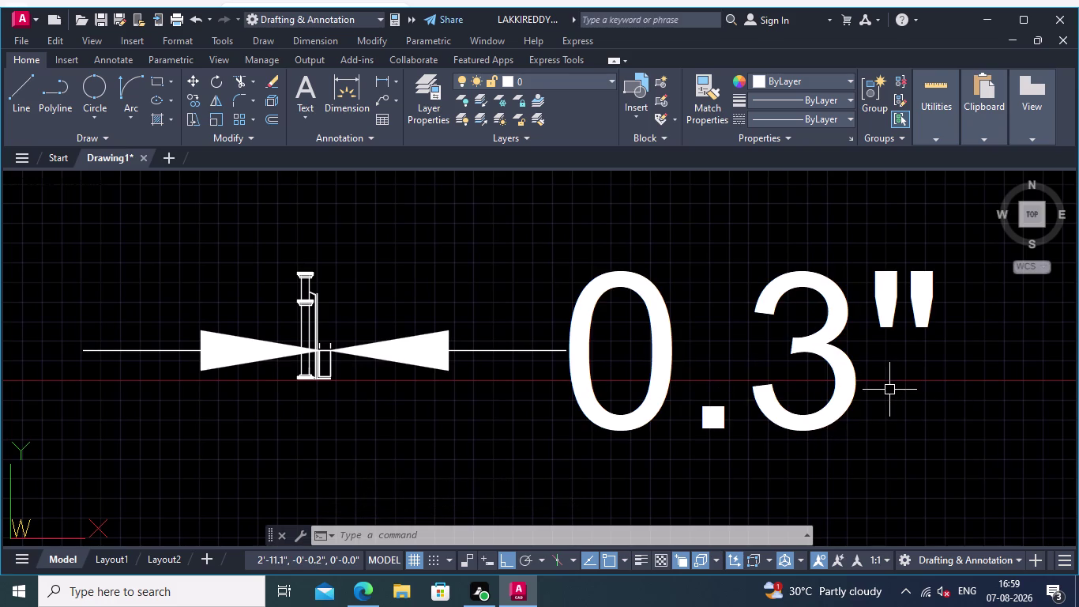
scroll(up, 3)
scroll(down, 3)
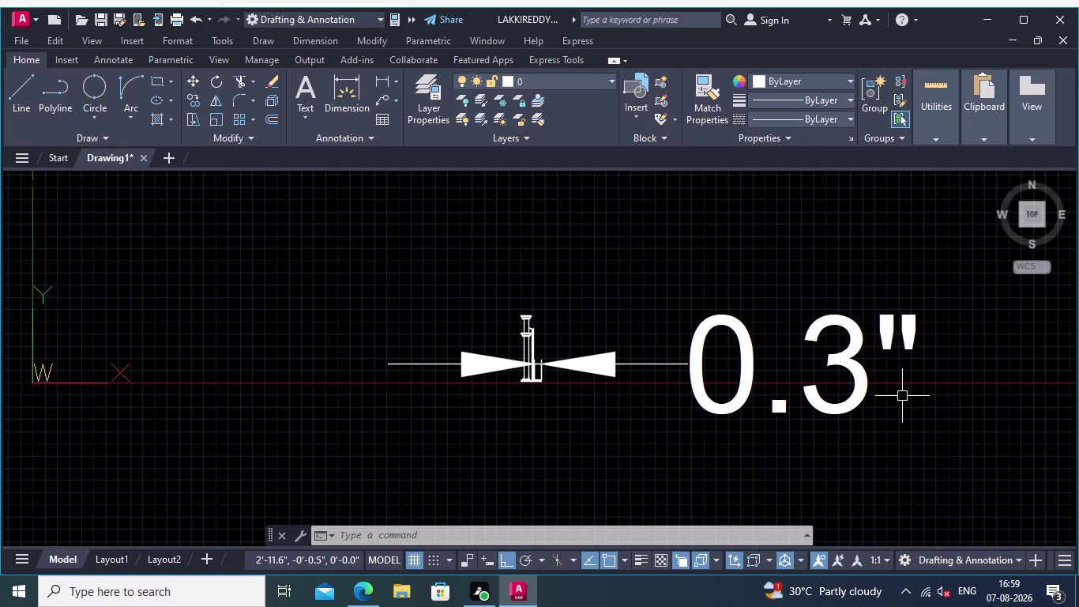
key(ctrl+z)
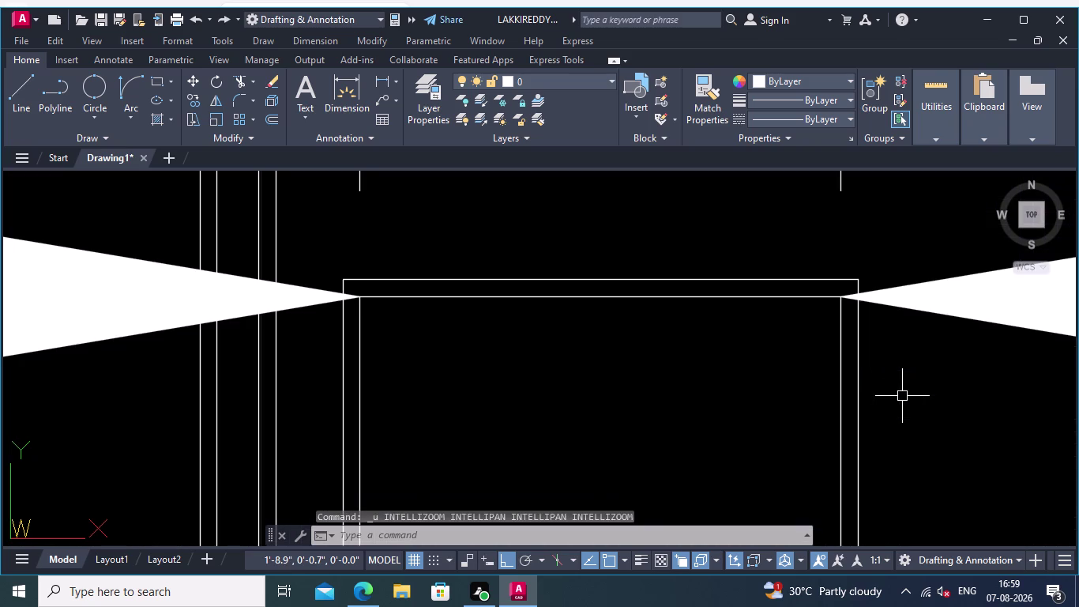
key(ctrl+z)
scroll(down, 3)
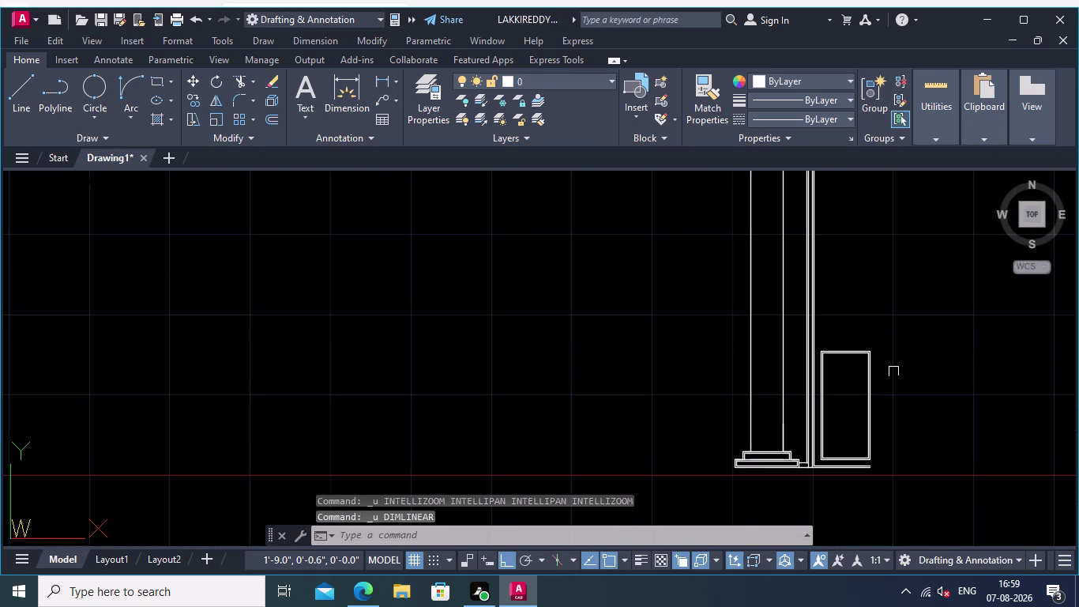
middle_drag(894, 370, 746, 290)
scroll(up, 3)
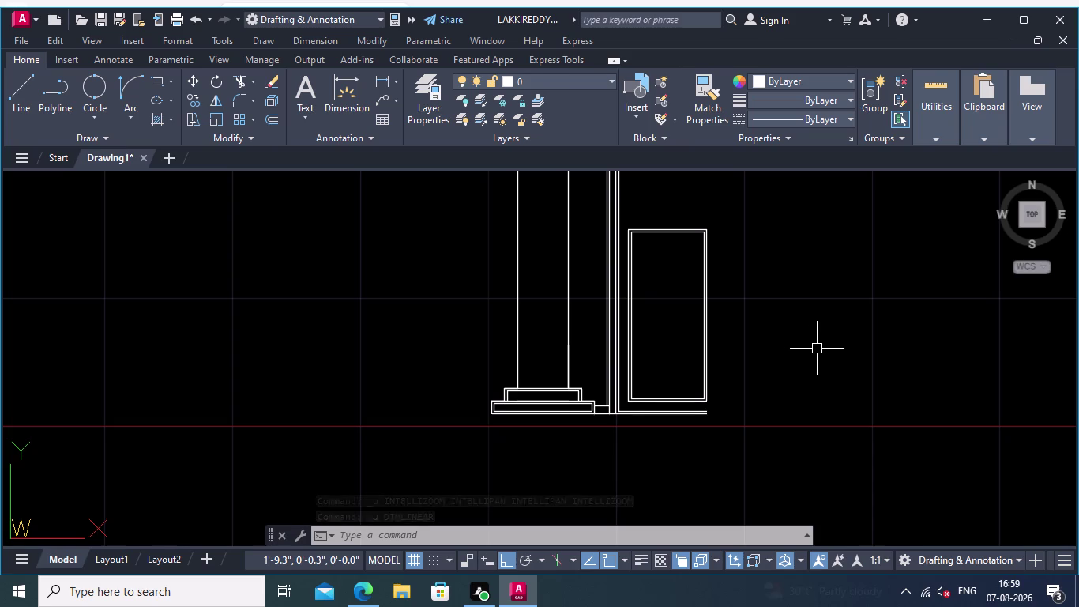
scroll(up, 3)
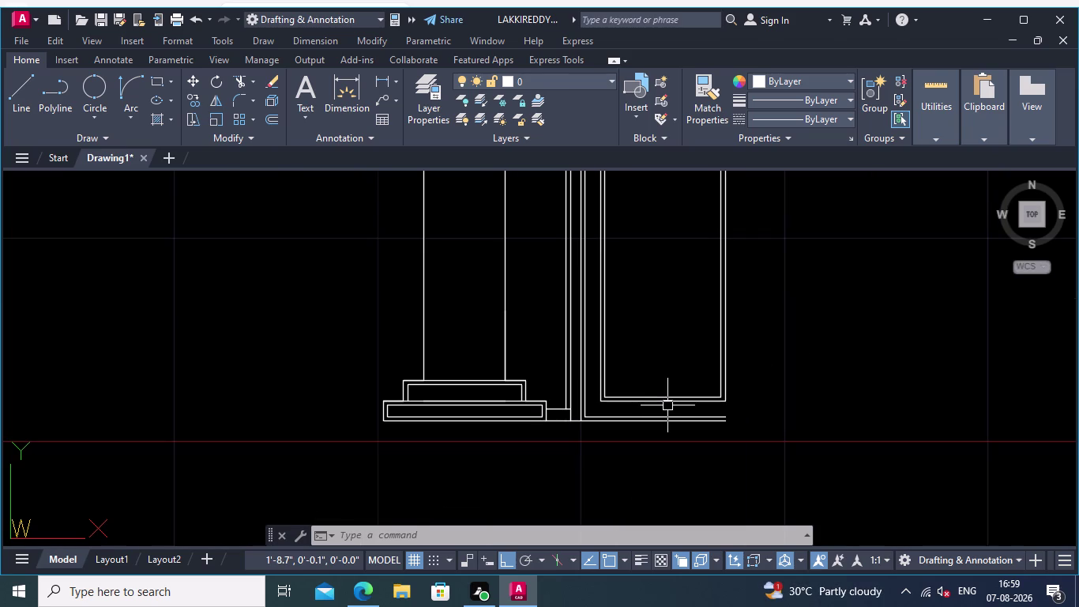
scroll(up, 3)
scroll(down, 3)
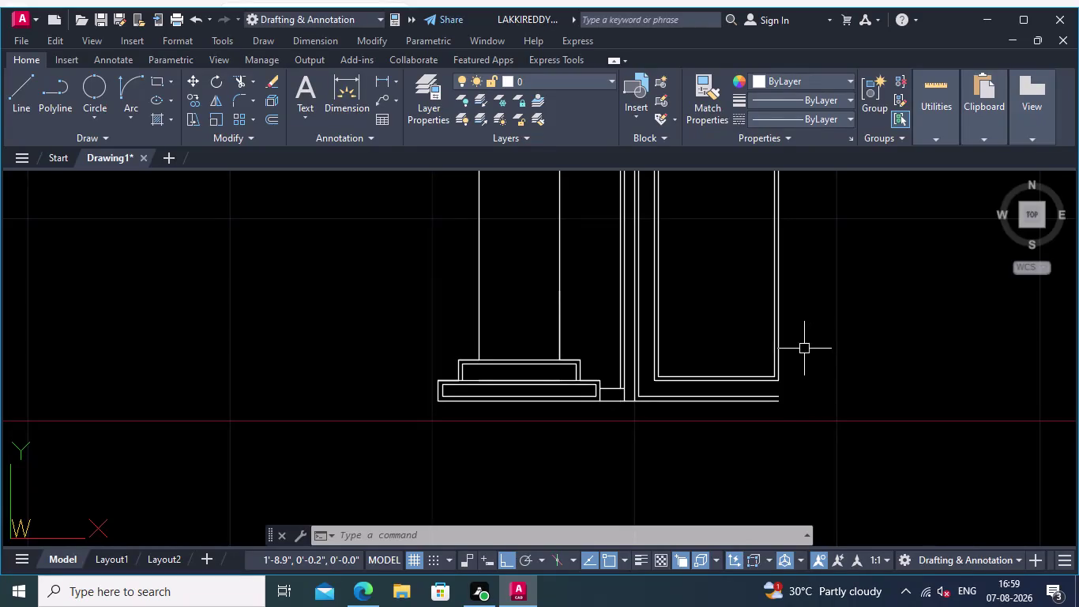
scroll(down, 3)
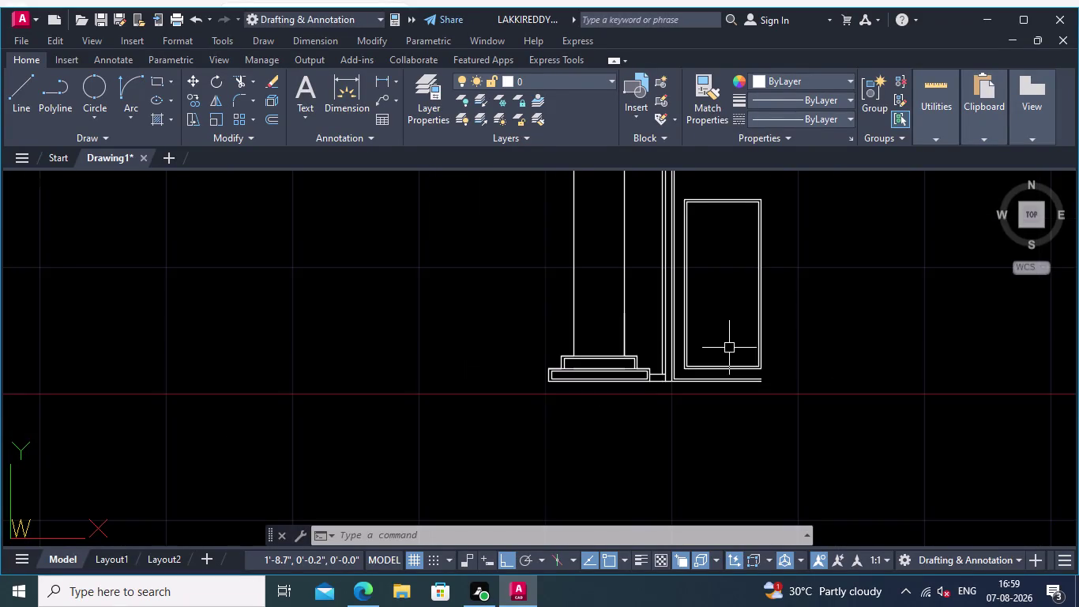
middle_drag(727, 348, 724, 395)
scroll(up, 3)
middle_drag(725, 388, 693, 369)
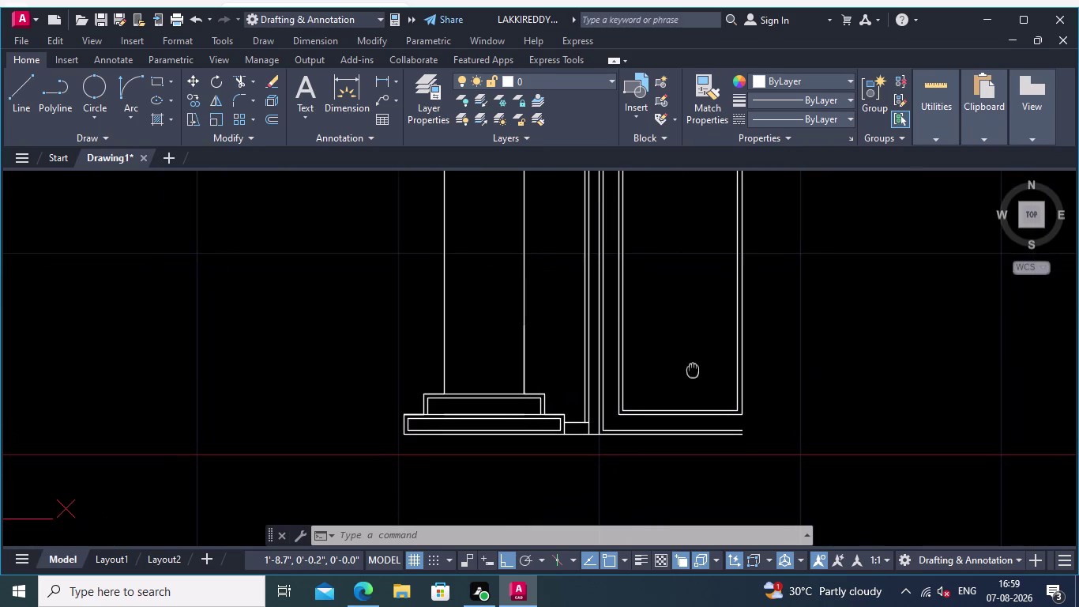
middle_drag(693, 368, 693, 370)
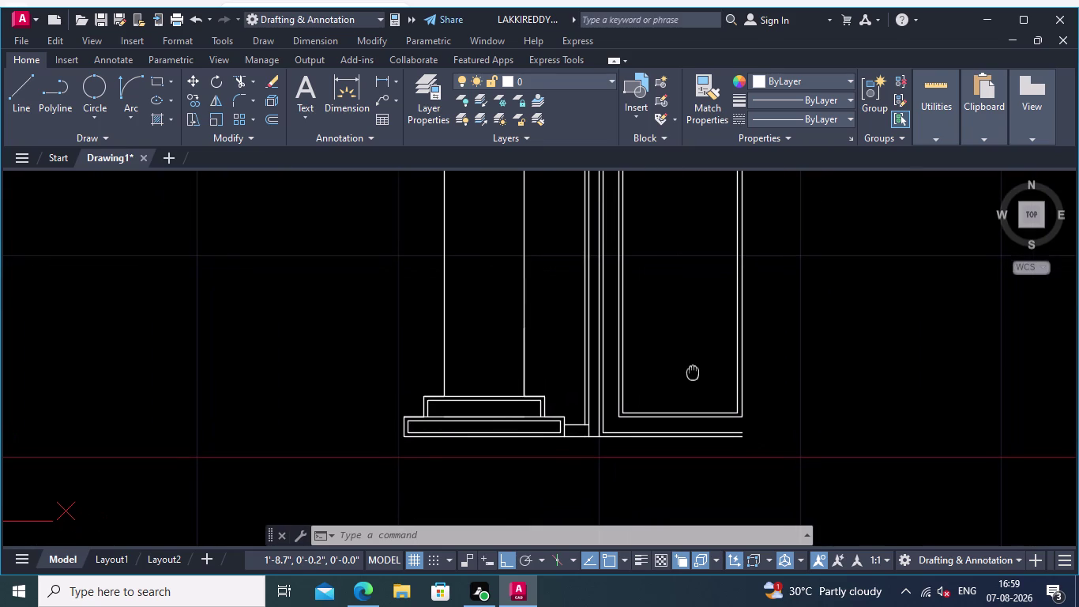
middle_drag(693, 371, 692, 393)
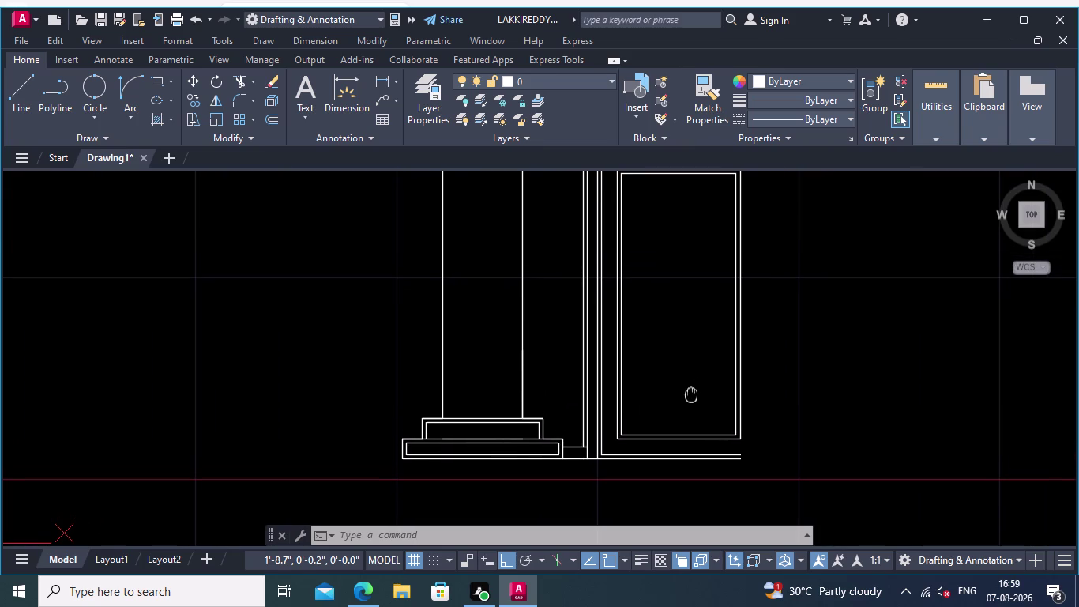
middle_drag(691, 393, 691, 399)
middle_drag(702, 339, 688, 401)
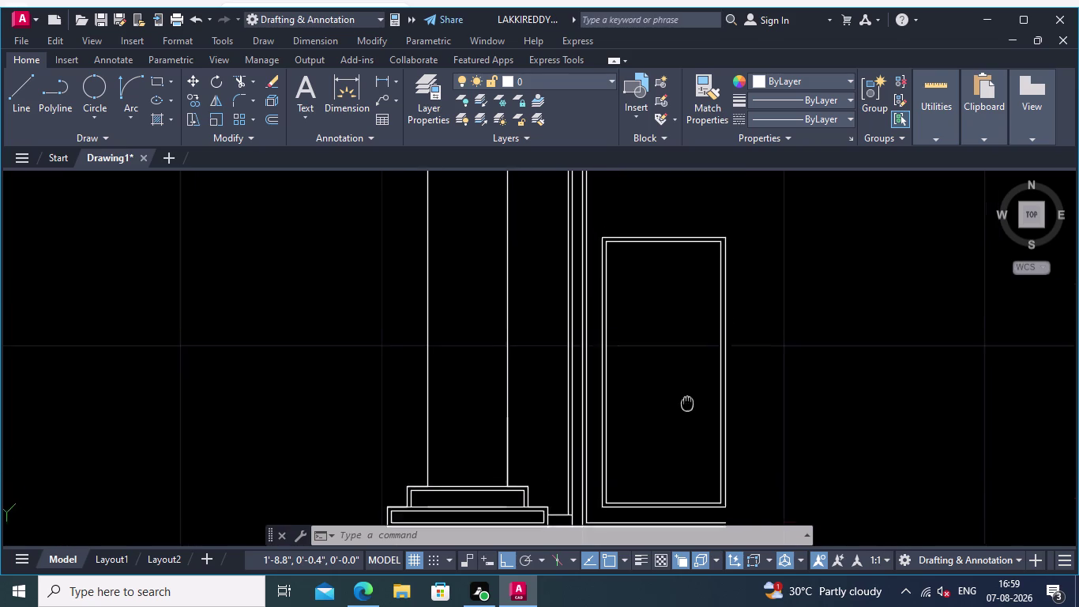
middle_drag(688, 402, 684, 422)
scroll(up, 3)
middle_drag(671, 303, 675, 361)
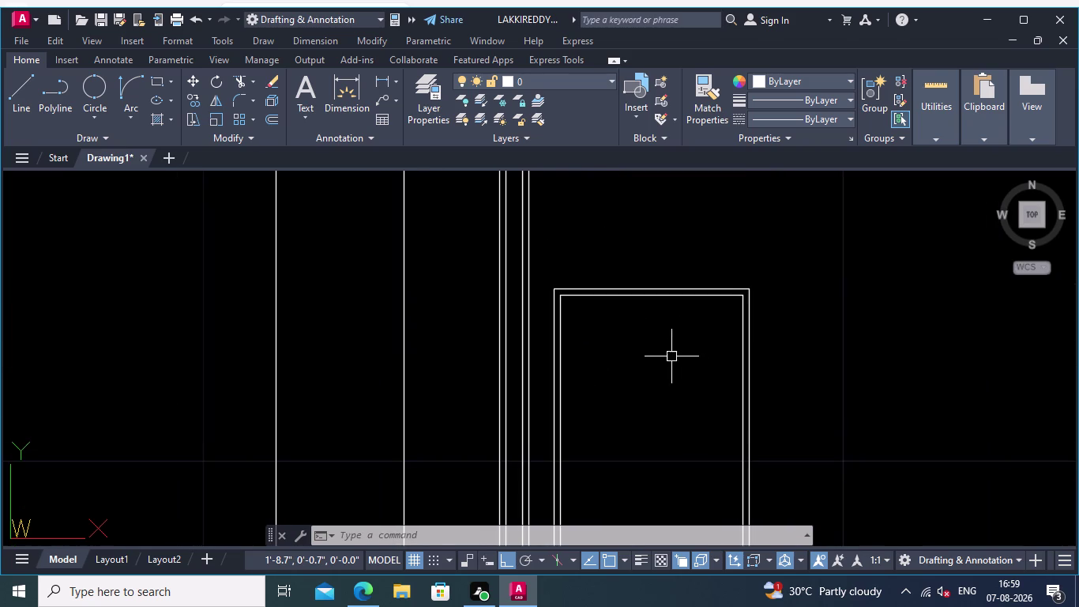
click(240, 77)
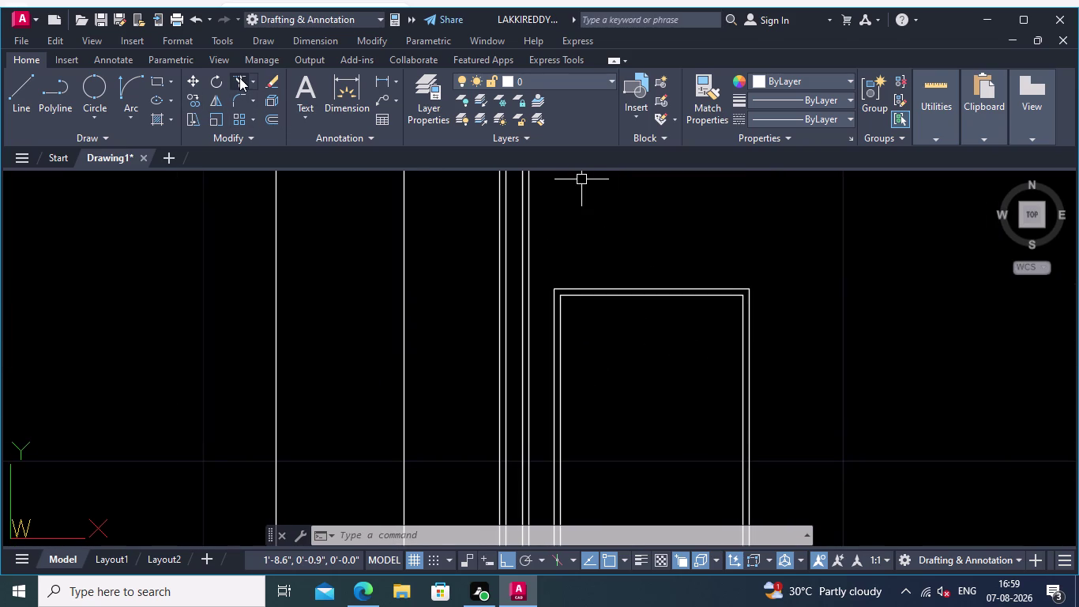
Fence-trim the door frame's doubled top edges and lower lines.
drag(642, 380, 640, 363)
click(634, 257)
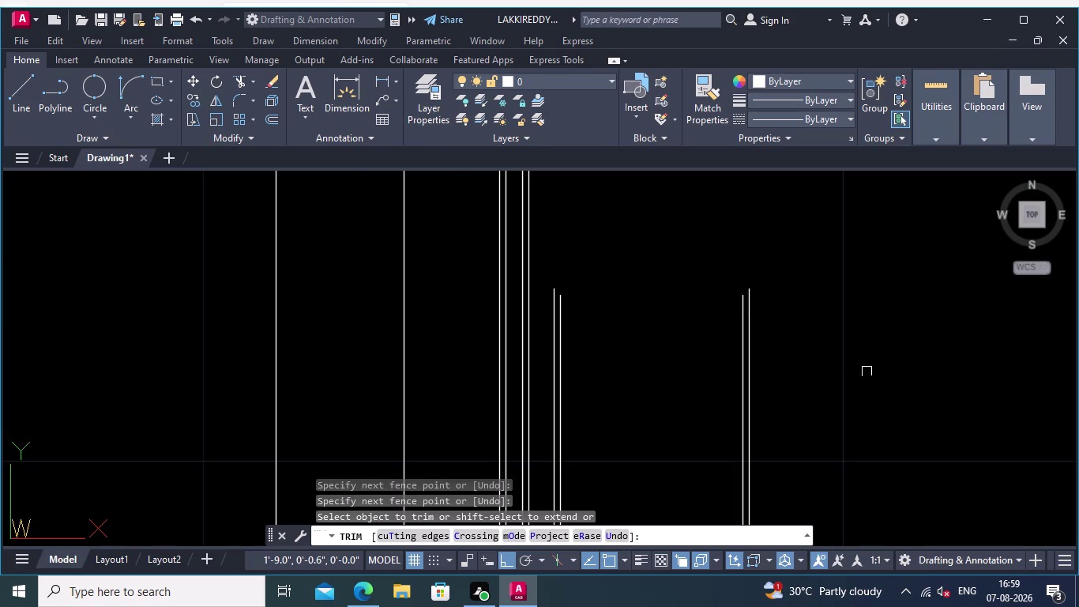
middle_drag(867, 371, 776, 199)
click(772, 330)
click(586, 301)
scroll(down, 3)
middle_drag(664, 314, 695, 270)
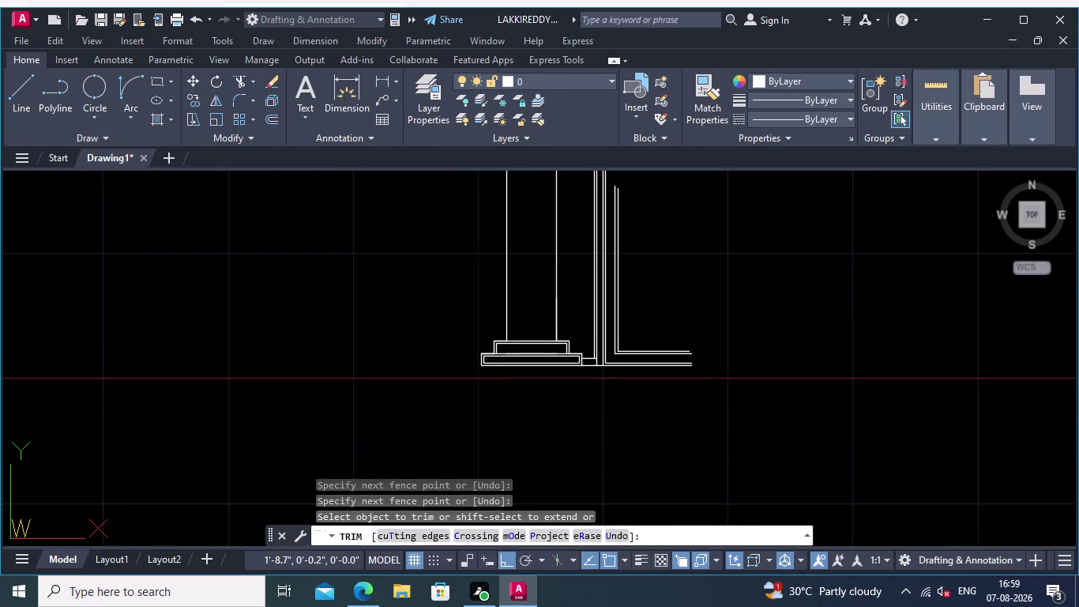
scroll(up, 3)
Trim the remaining frame lines, leaving short vertical lines beside the column.
click(631, 385)
click(633, 342)
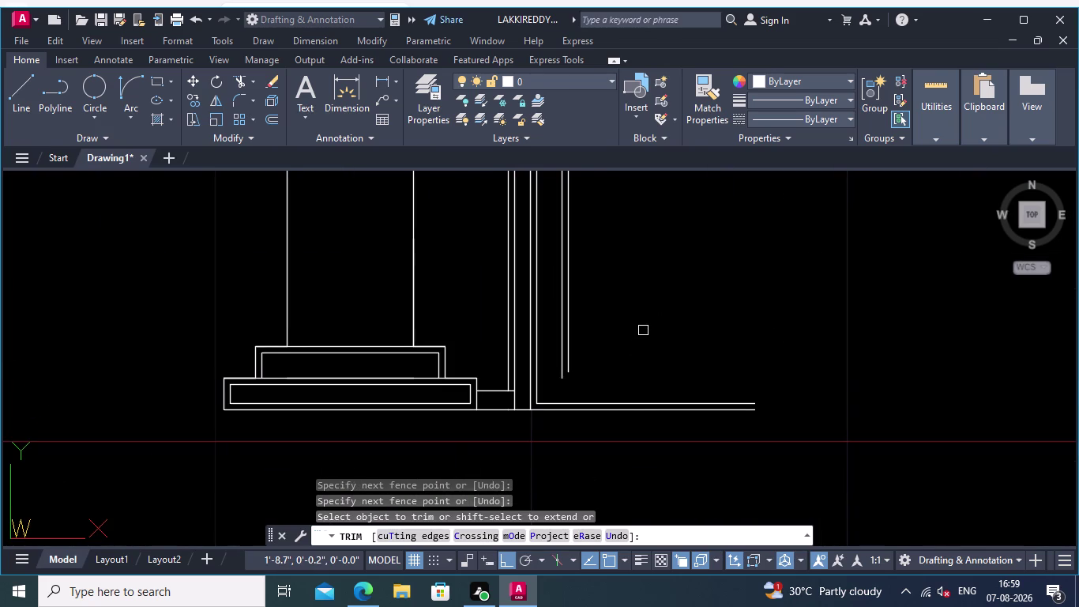
middle_drag(645, 326, 648, 375)
scroll(up, 3)
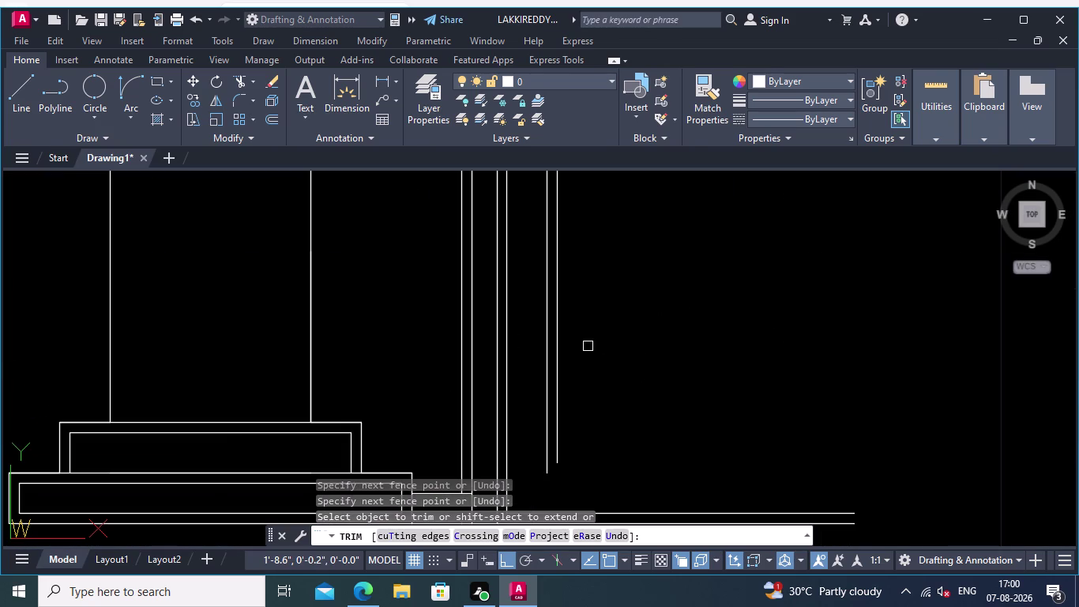
click(561, 369)
scroll(down, 3)
middle_drag(648, 335, 641, 372)
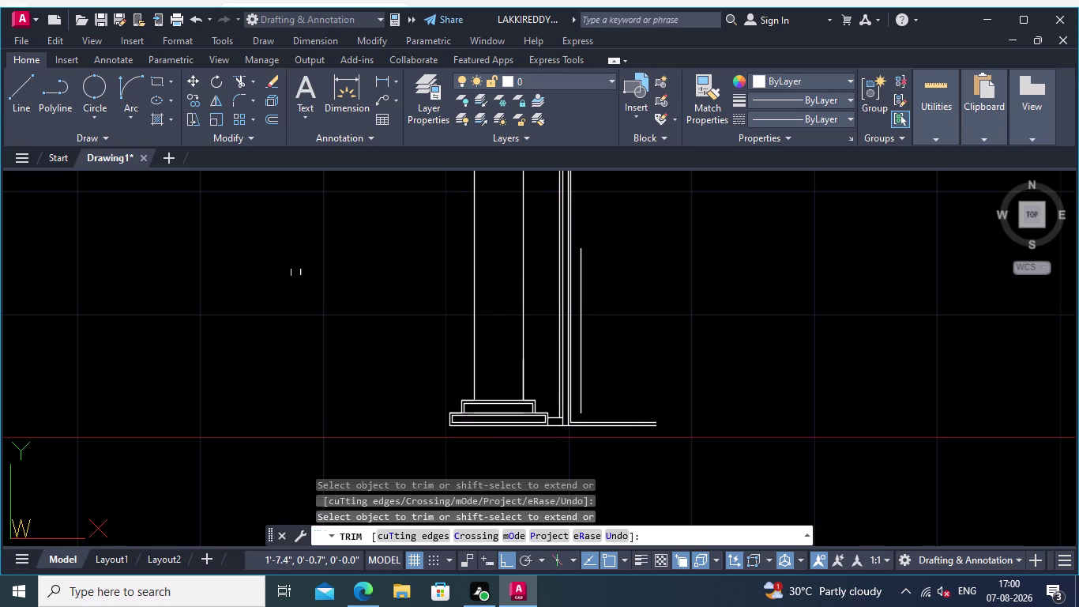
click(267, 116)
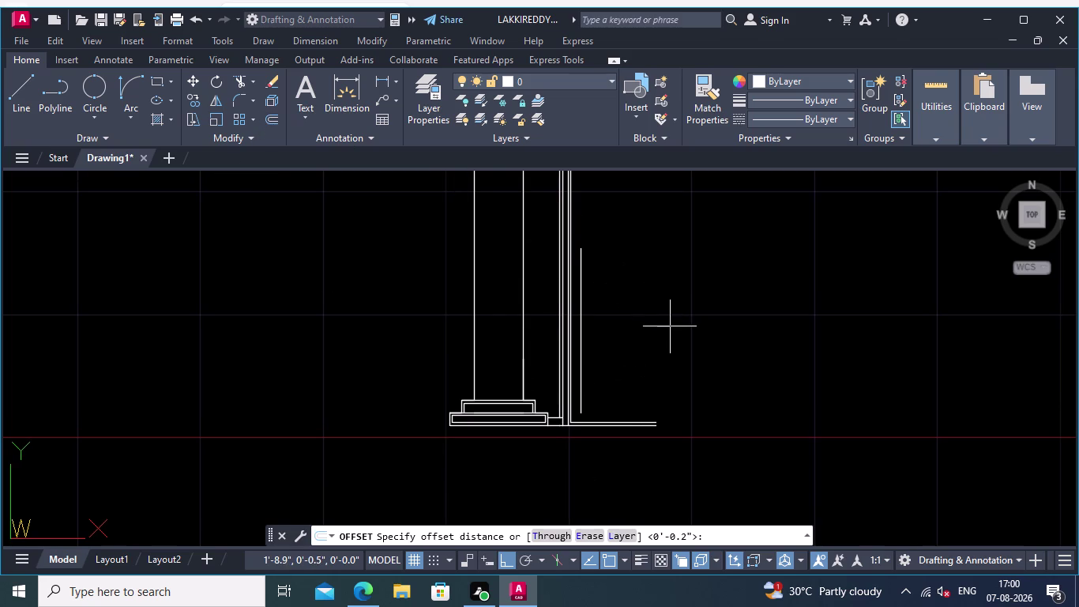
Start Offset with a 0.043 distance.
middle_drag(672, 327, 604, 335)
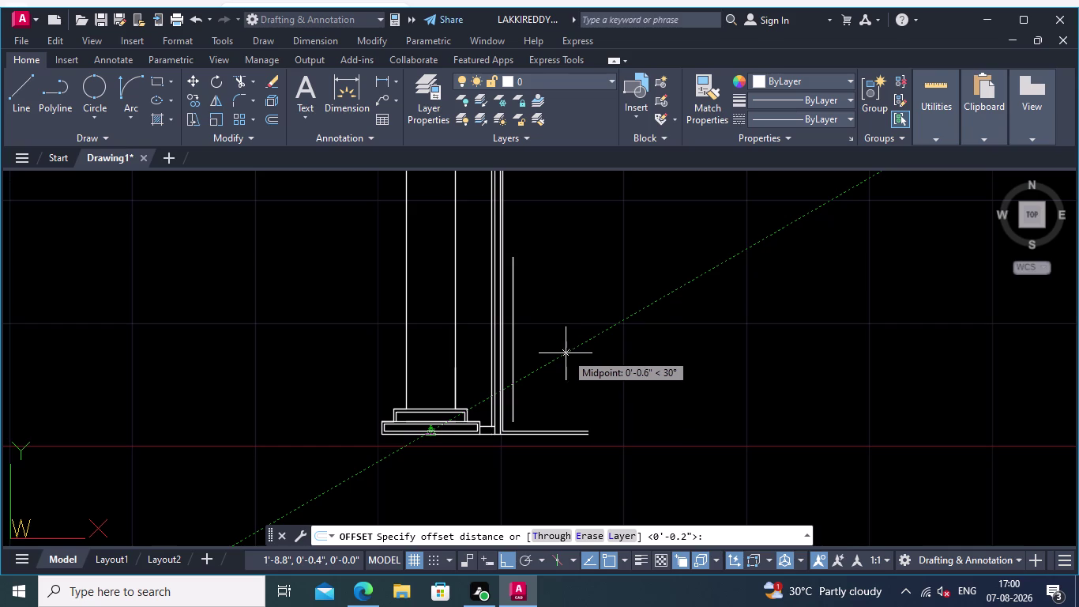
middle_drag(577, 363, 659, 411)
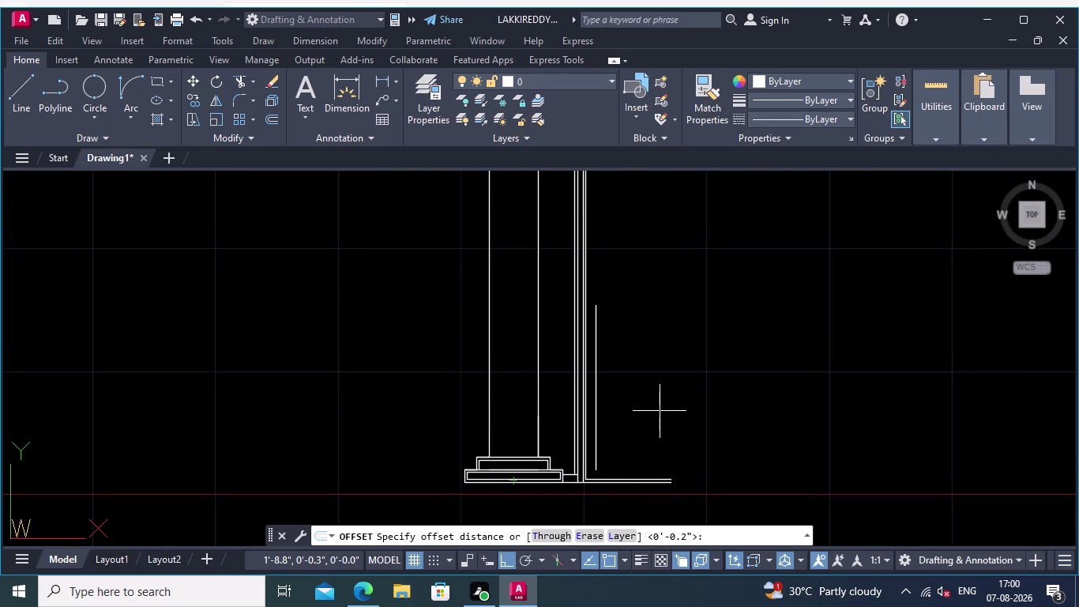
click(269, 113)
scroll(up, 3)
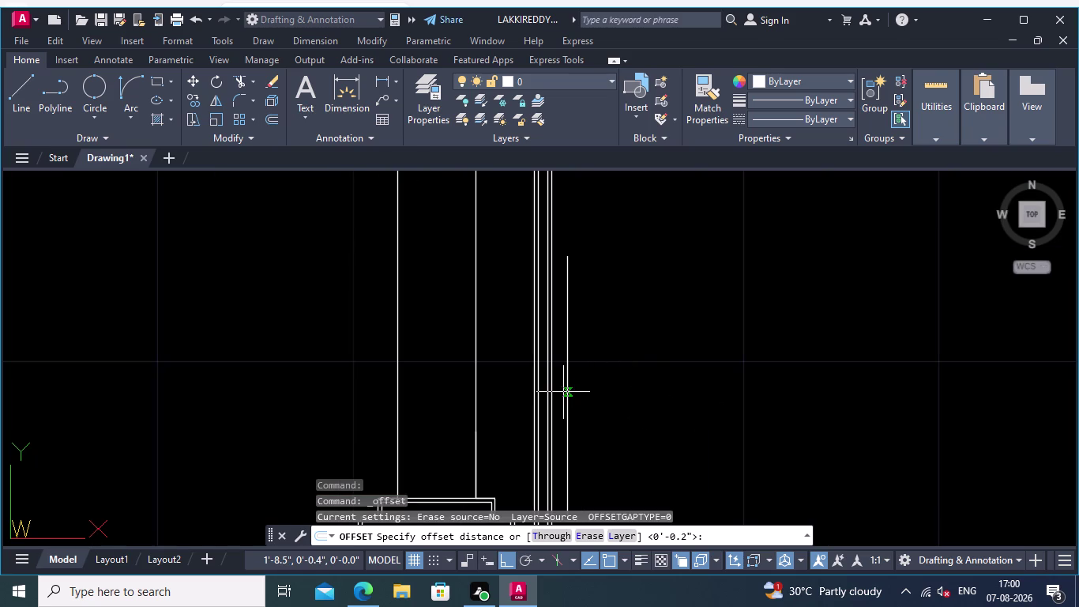
click(566, 392)
text(0)
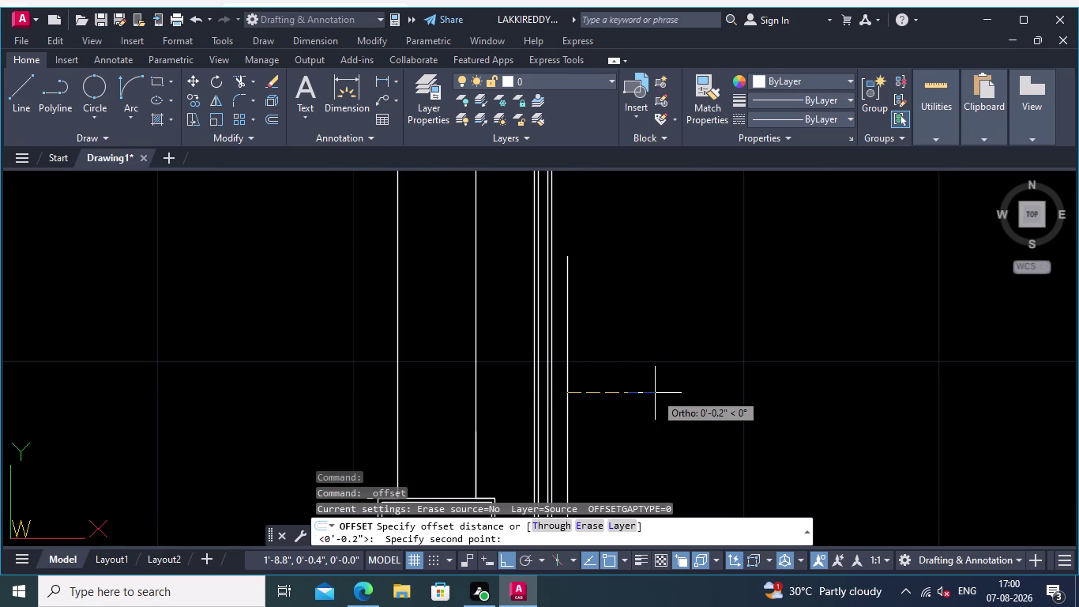
text(.043)
key(Return)
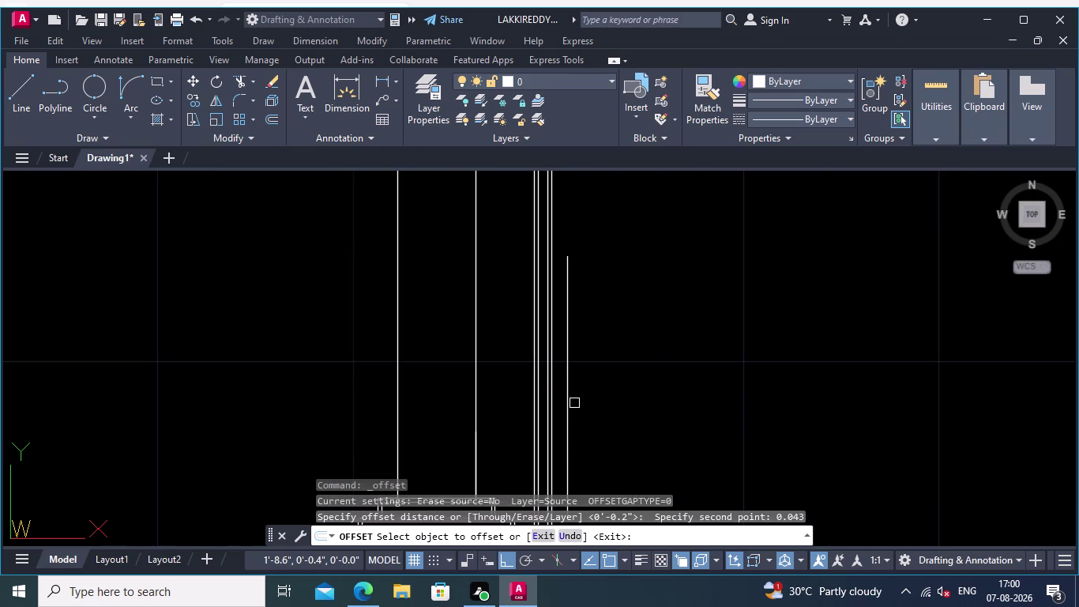
Offset the remaining vertical frame line 0.043 to one side, then finish.
drag(567, 410, 574, 410)
click(726, 407)
scroll(up, 3)
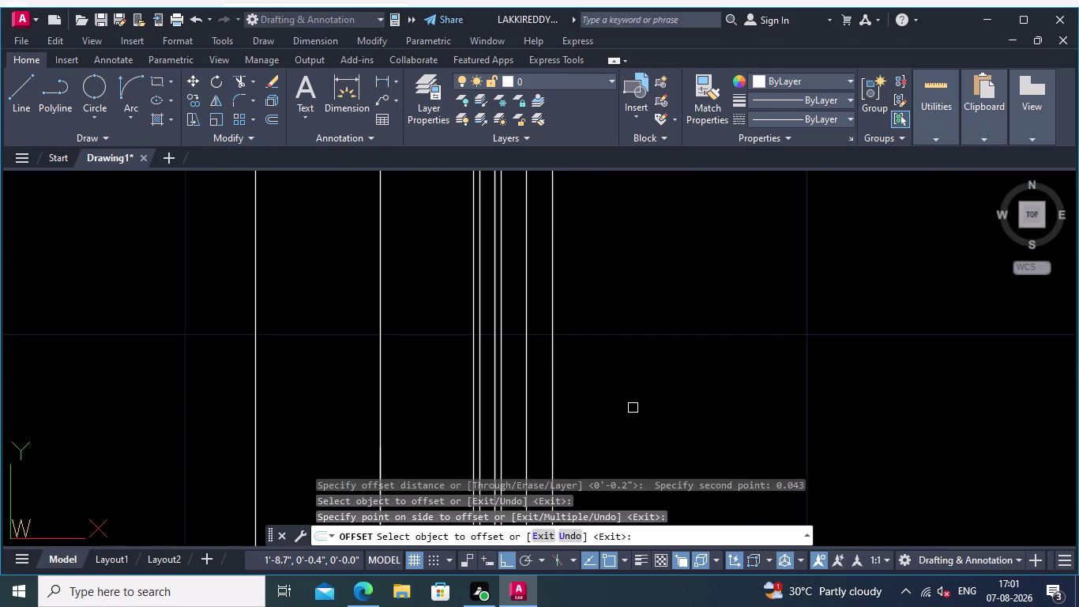
middle_drag(629, 408, 663, 335)
scroll(down, 3)
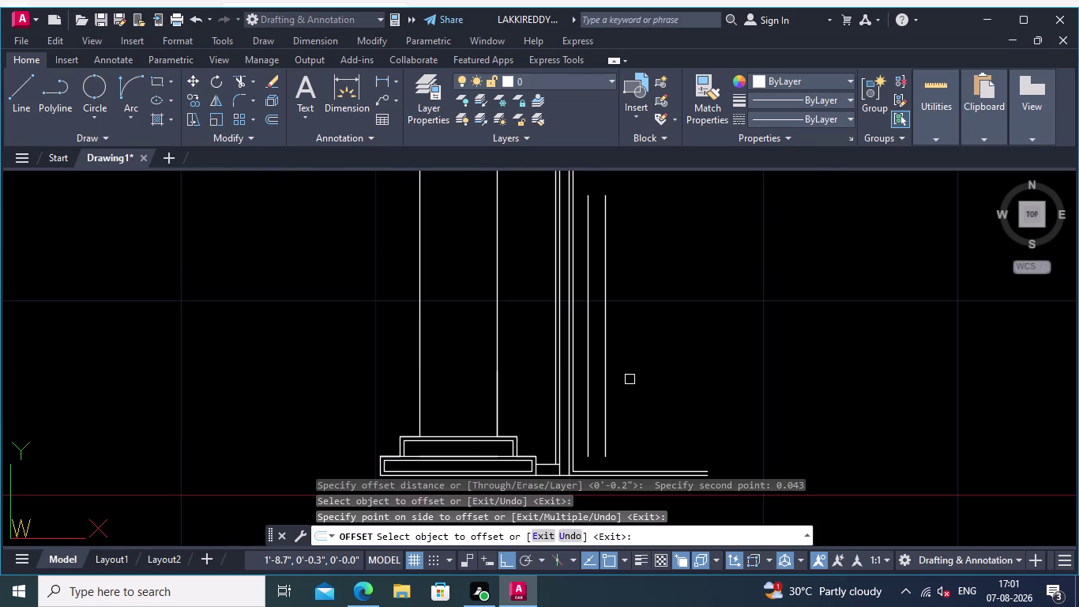
key(Escape)
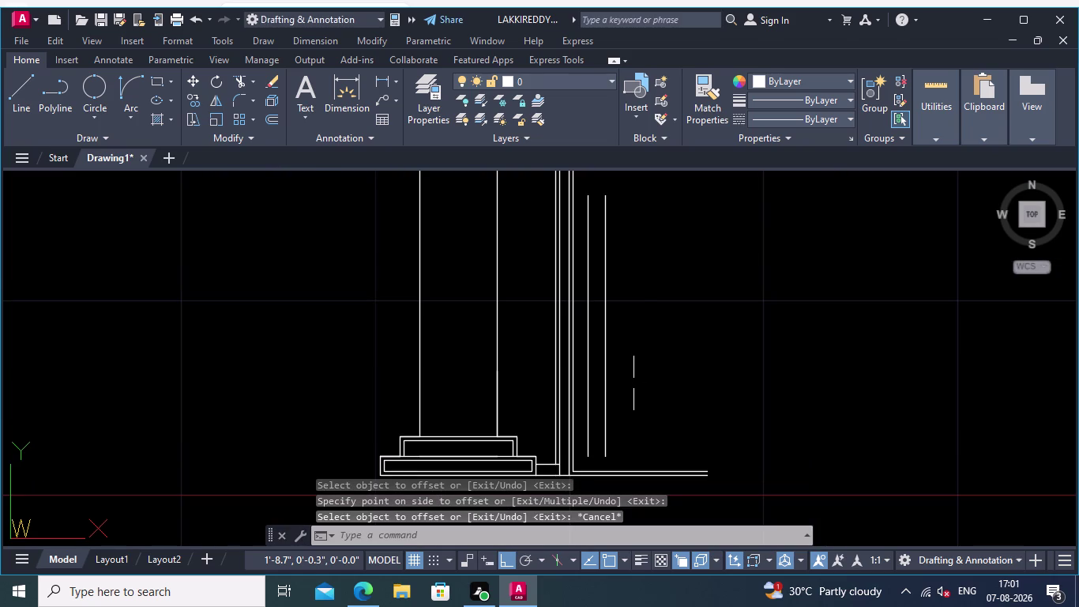
Delete the extra vertical line beside the column.
click(605, 385)
key(Delete)
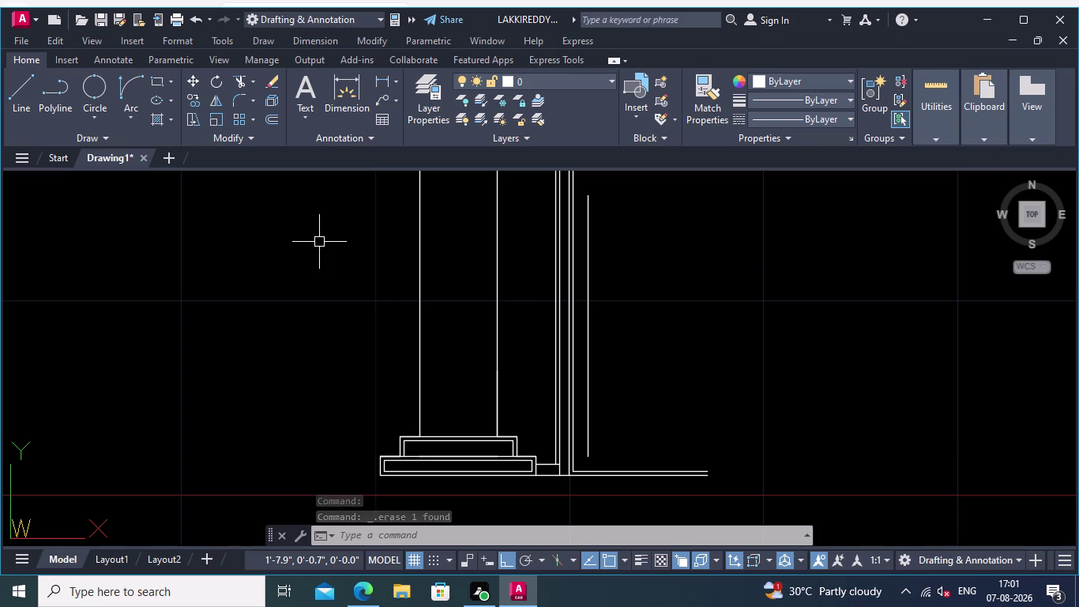
middle_drag(643, 276, 591, 298)
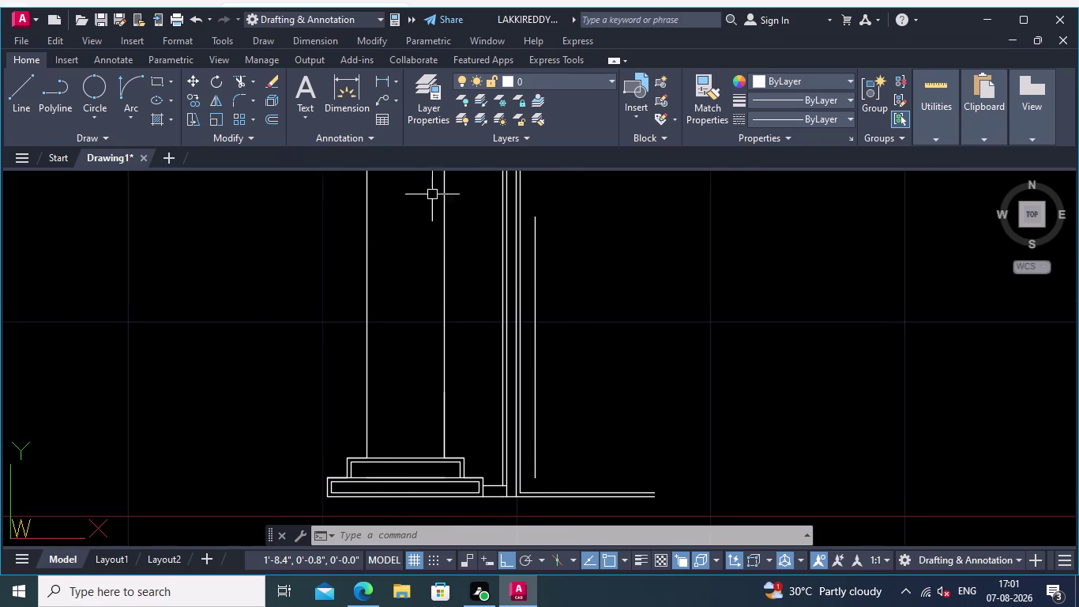
Draw a 0.40 horizontal head line from the top of the frame line.
click(27, 83)
middle_drag(706, 277, 761, 353)
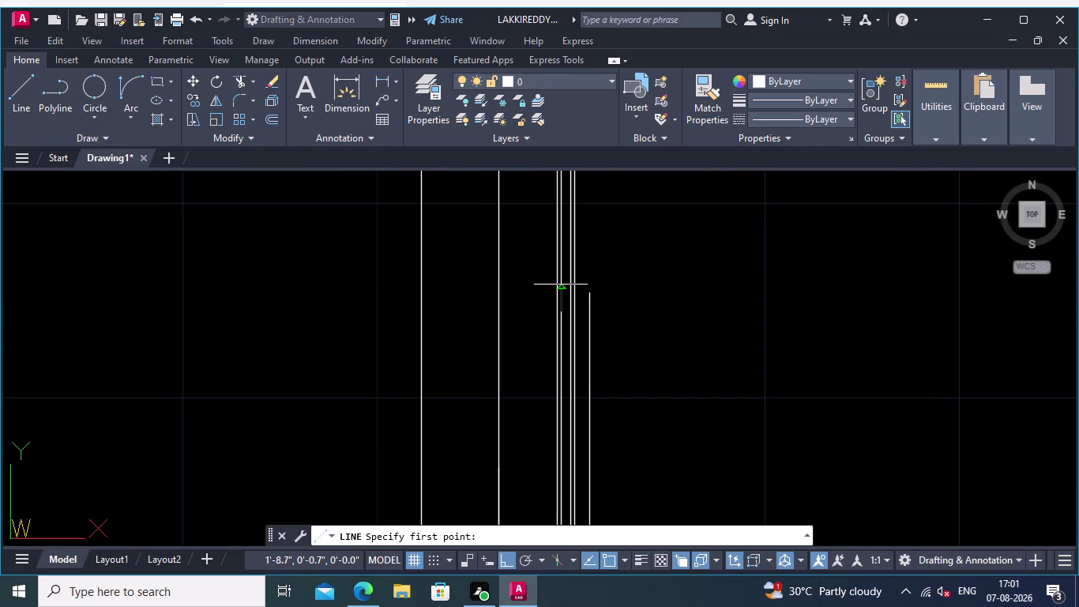
scroll(up, 3)
scroll(up, 3)
click(636, 324)
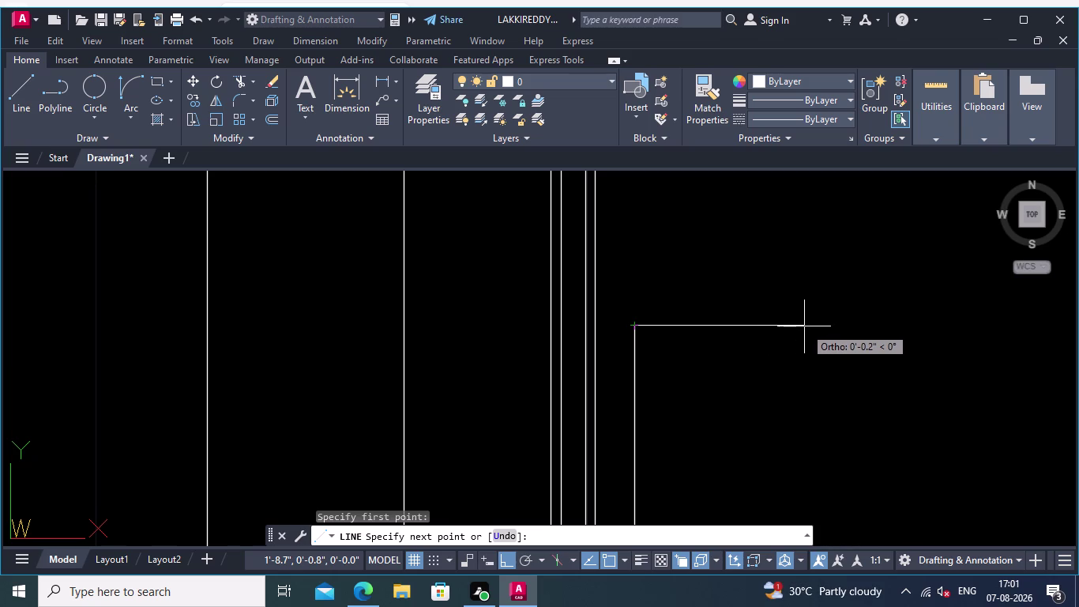
text(0.4)
key(0)
key(Return)
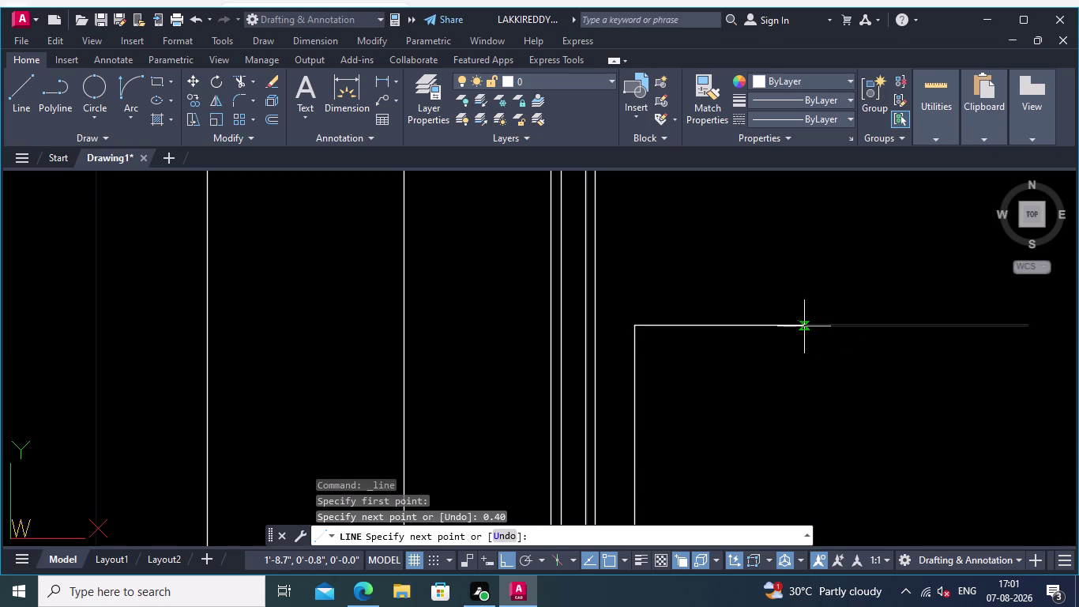
key(Return)
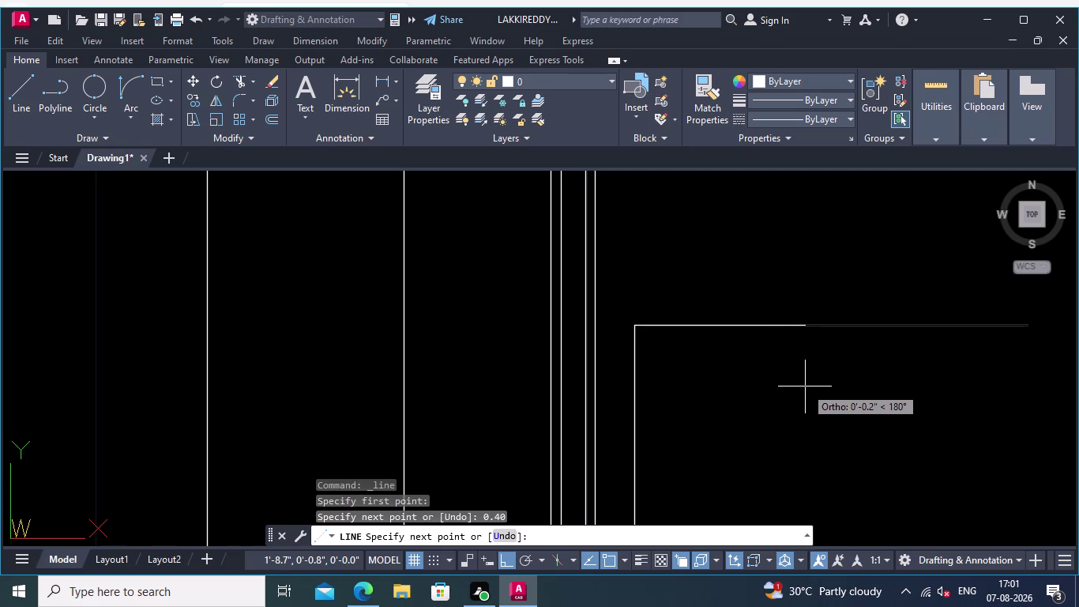
Pan along the column to check the new door-frame outline.
scroll(down, 3)
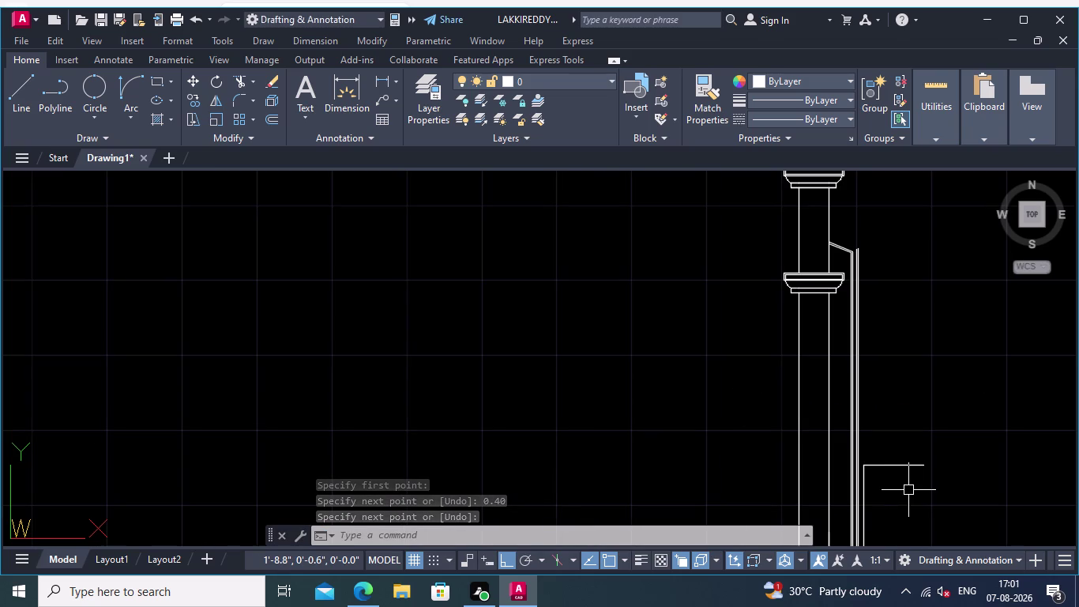
middle_drag(912, 546, 922, 462)
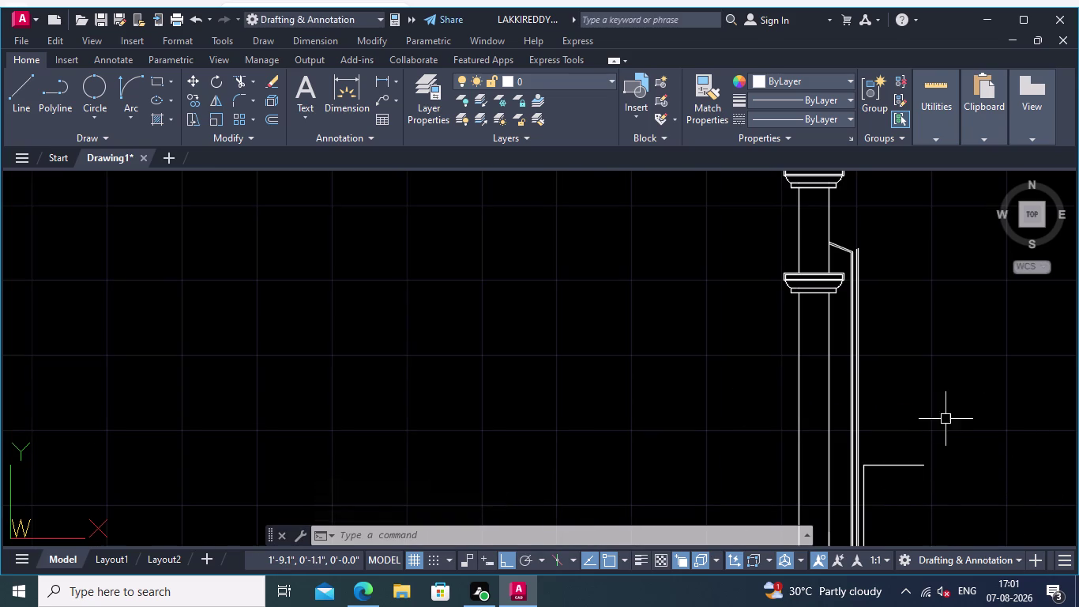
middle_drag(945, 421, 862, 105)
middle_drag(845, 198, 847, 314)
scroll(up, 3)
middle_drag(836, 303, 828, 331)
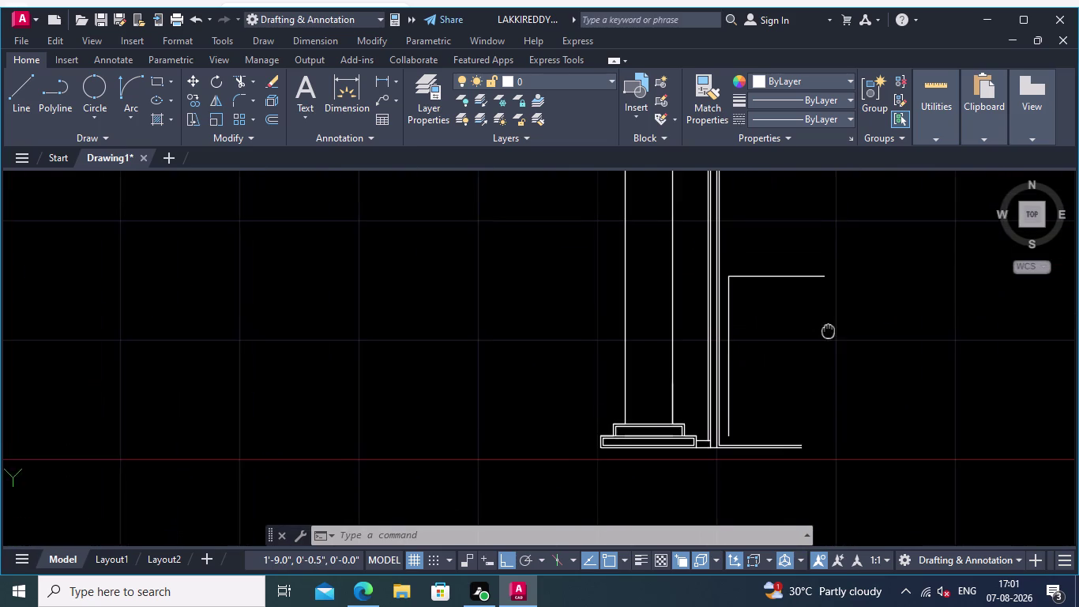
middle_drag(828, 331, 823, 329)
scroll(up, 3)
middle_drag(786, 321, 786, 349)
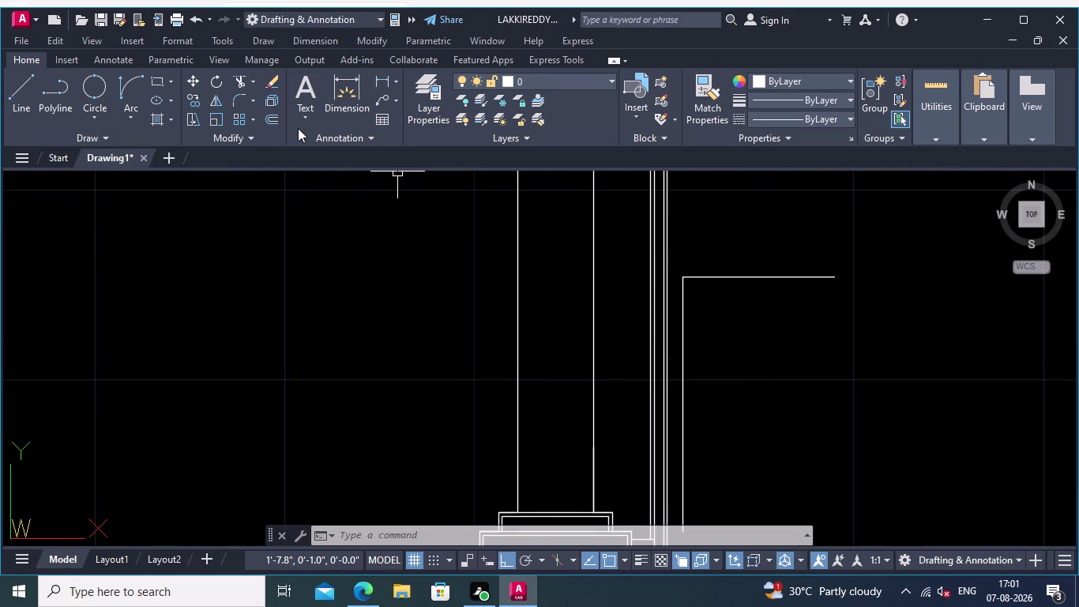
click(276, 116)
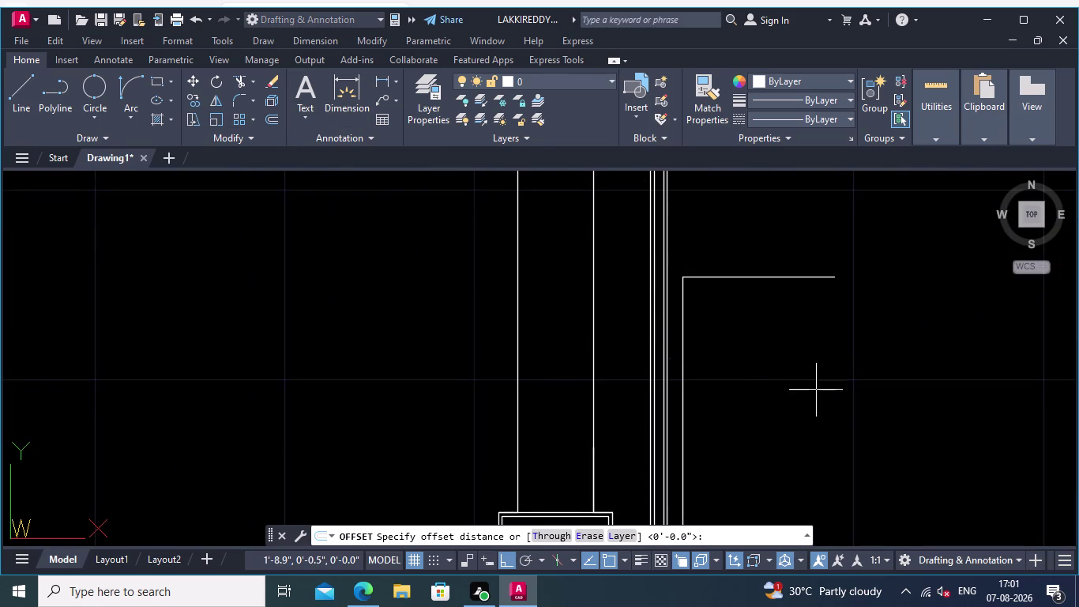
Offset the vertical door jamb 0.40 to the right to form the second jamb.
click(681, 421)
text(0.40)
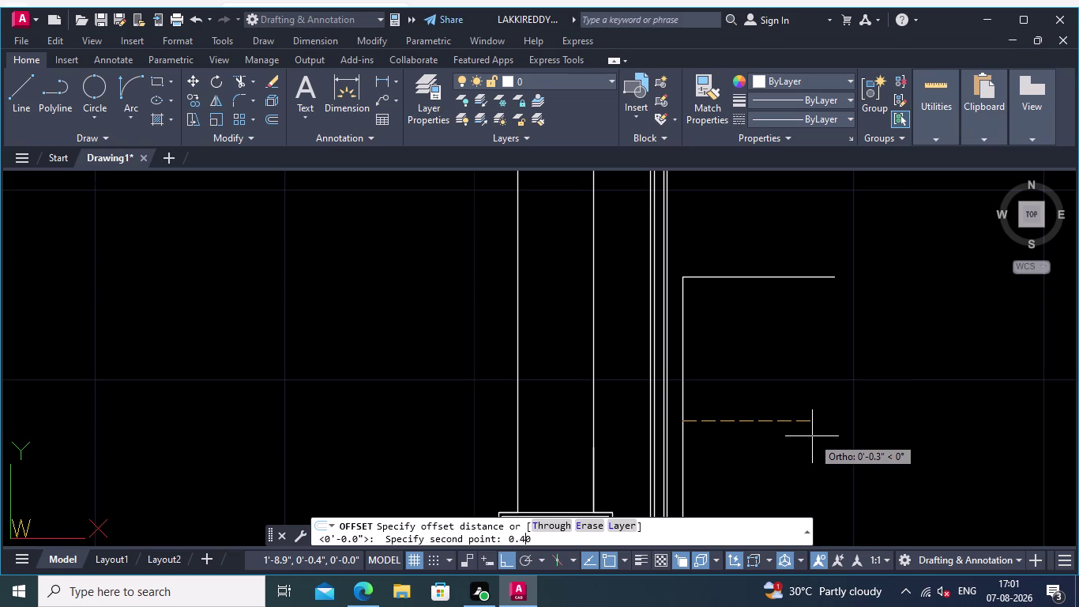
key(Return)
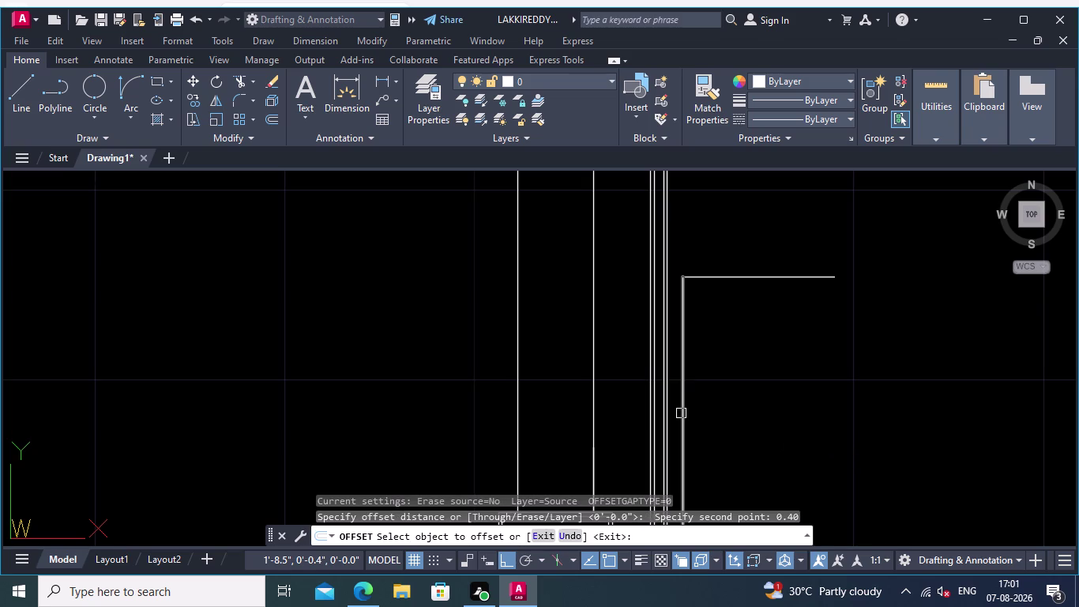
click(682, 416)
click(717, 425)
scroll(down, 3)
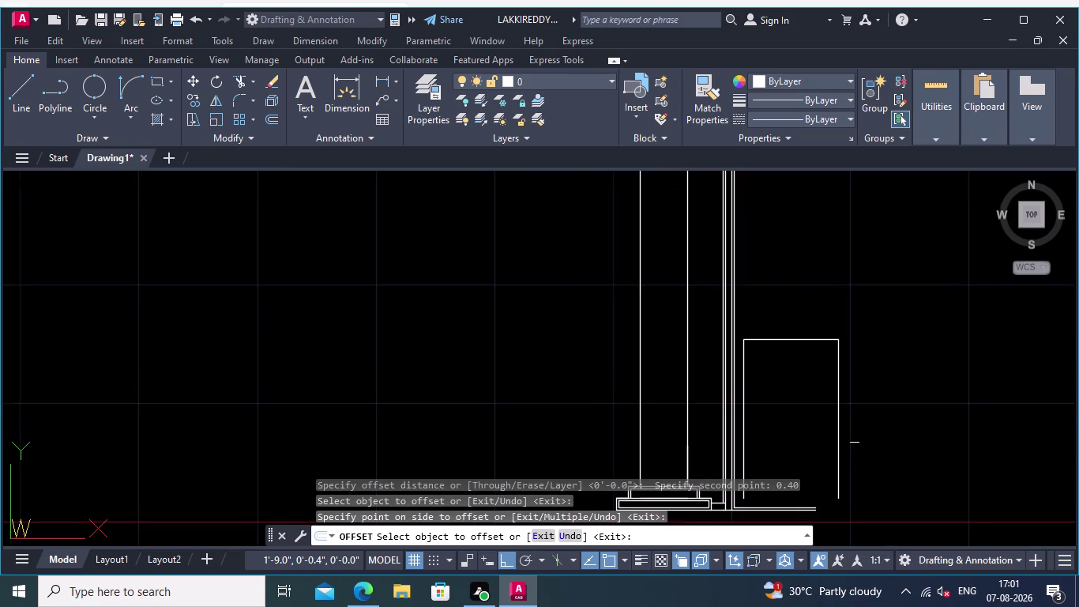
middle_drag(858, 435, 849, 379)
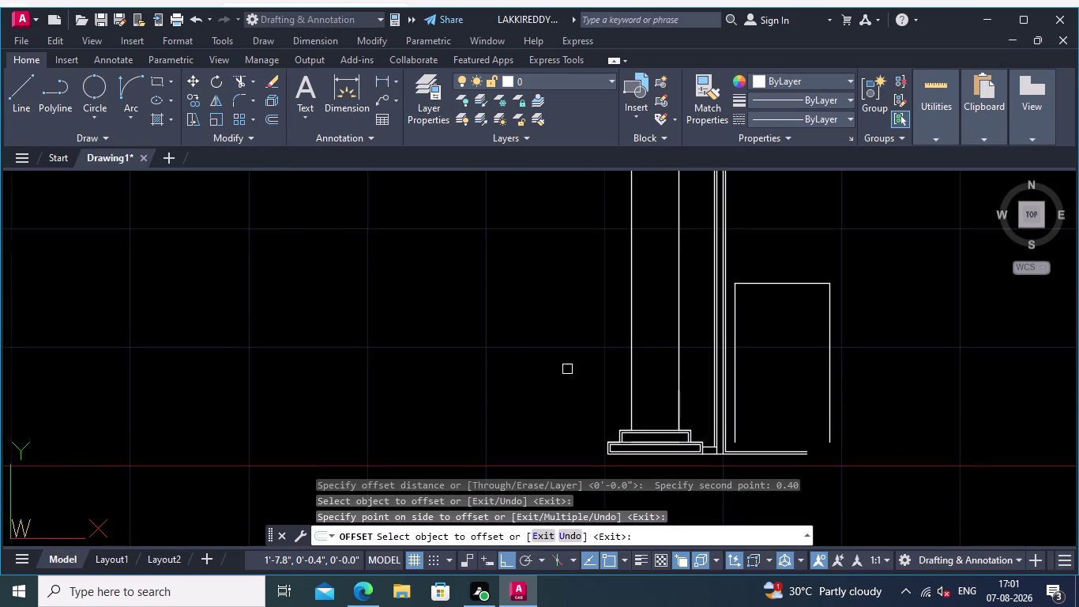
scroll(up, 3)
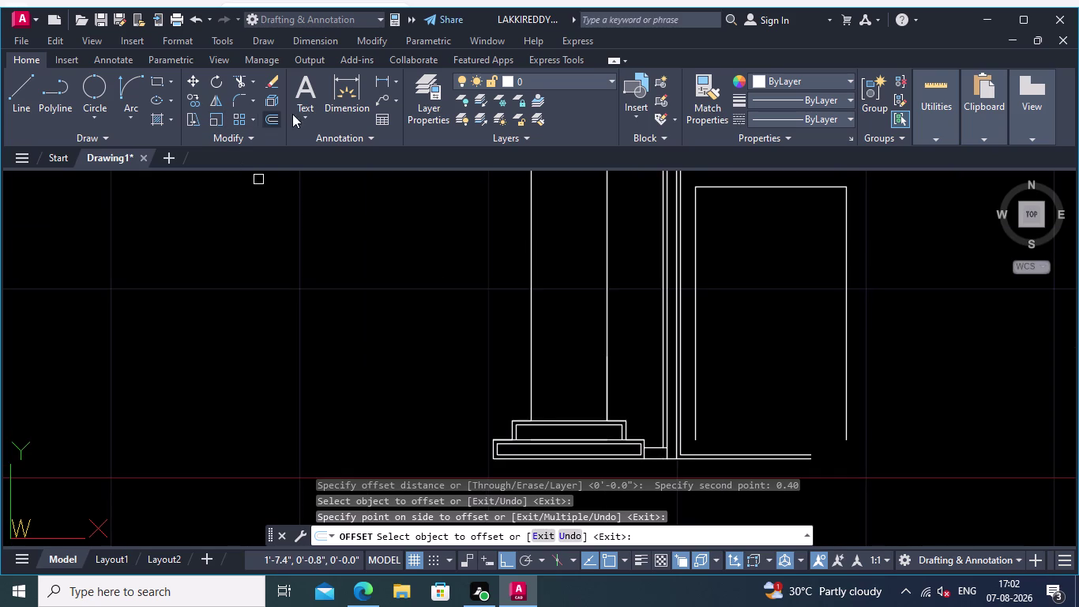
Copy the floor line 0.05 upward as a parallel line.
click(268, 117)
scroll(up, 3)
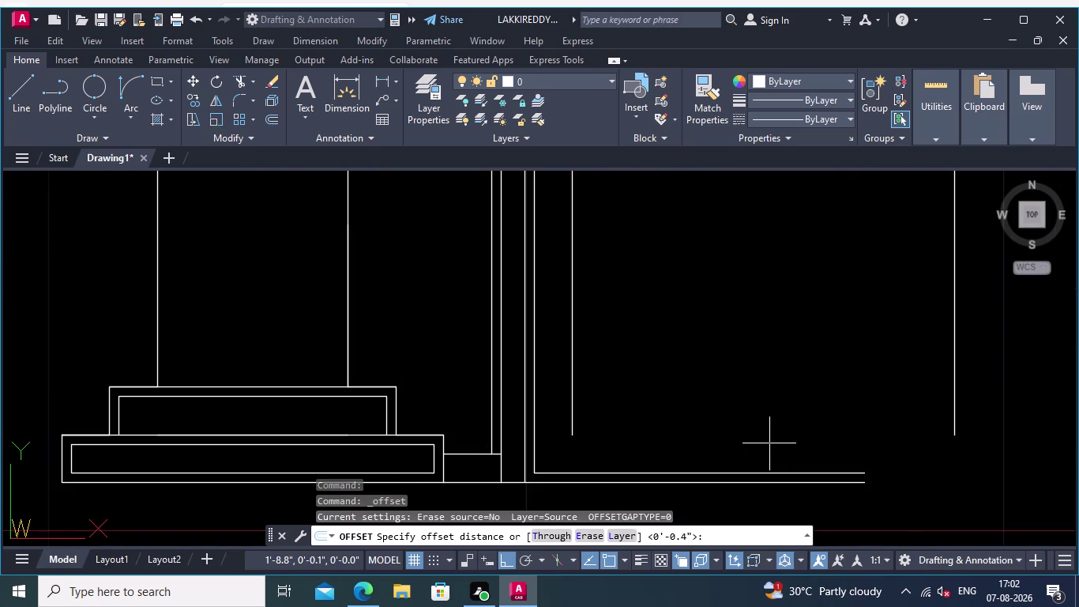
middle_drag(753, 441, 740, 408)
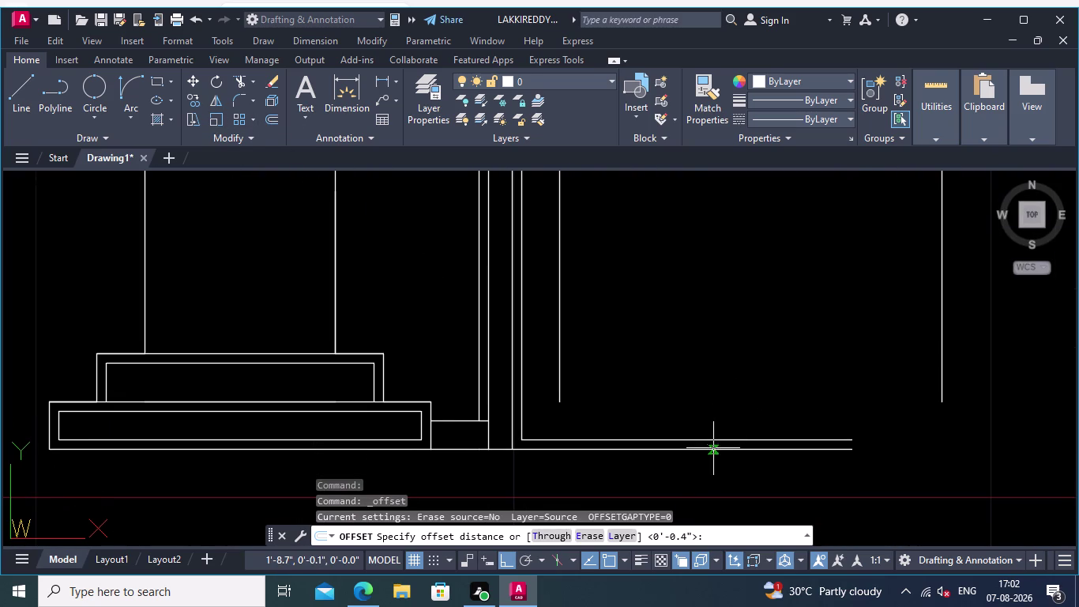
click(718, 437)
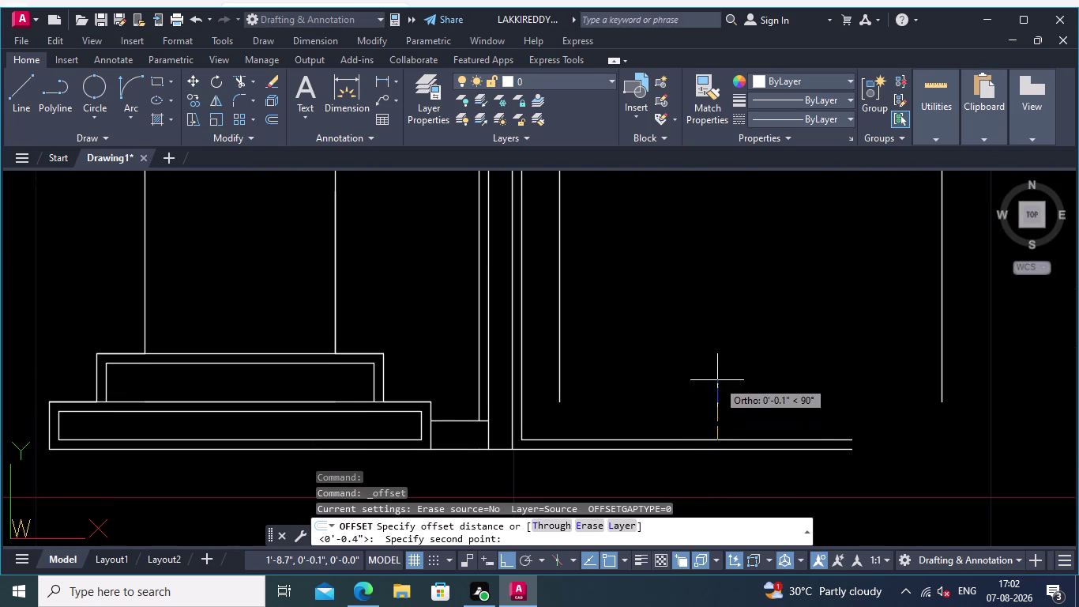
text(0.)
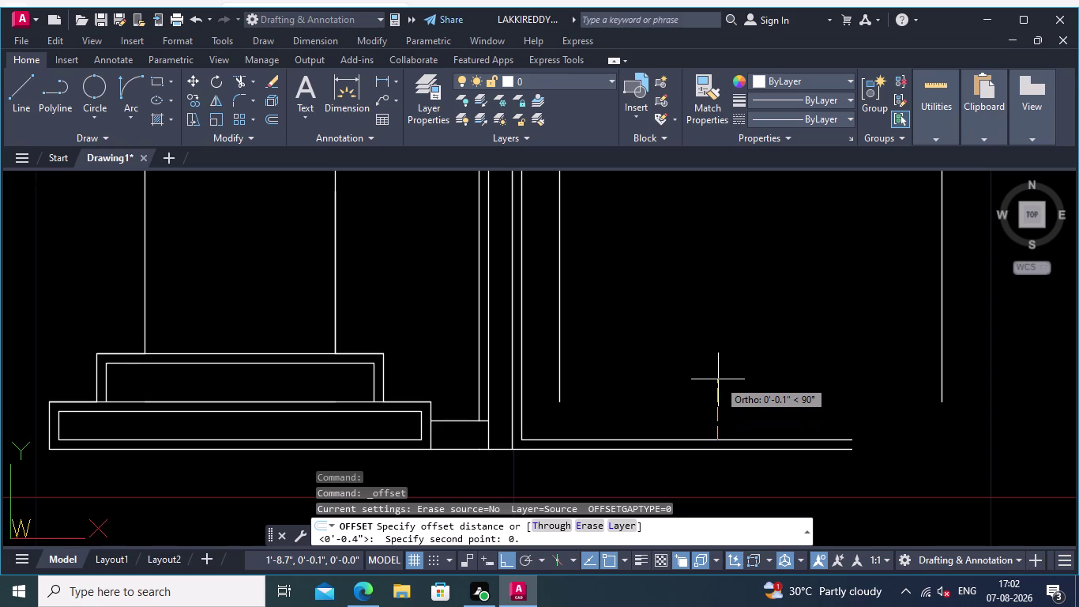
text(05)
key(Return)
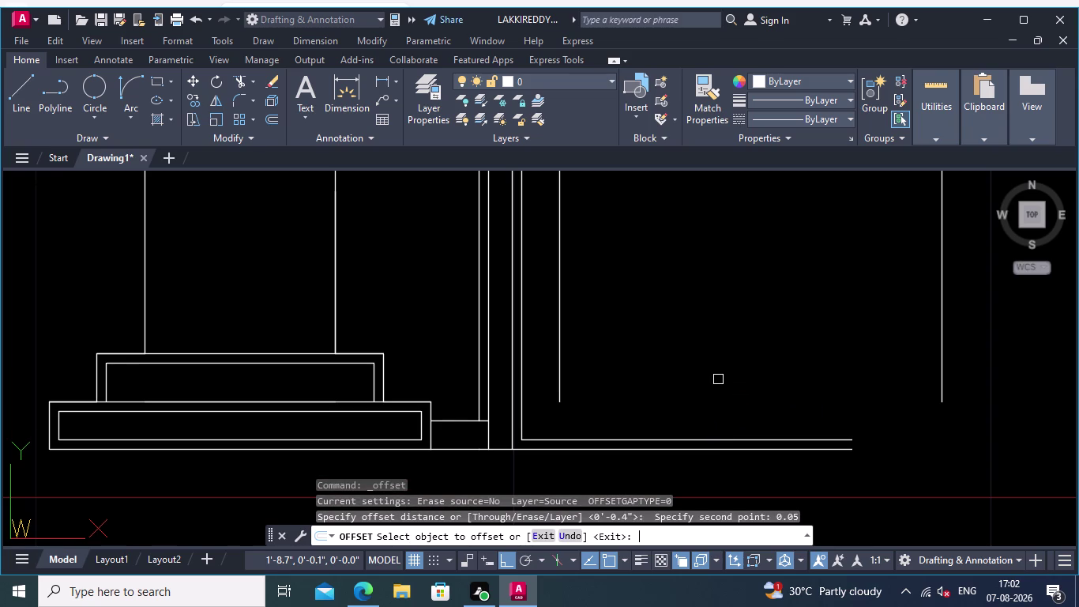
click(713, 438)
click(713, 407)
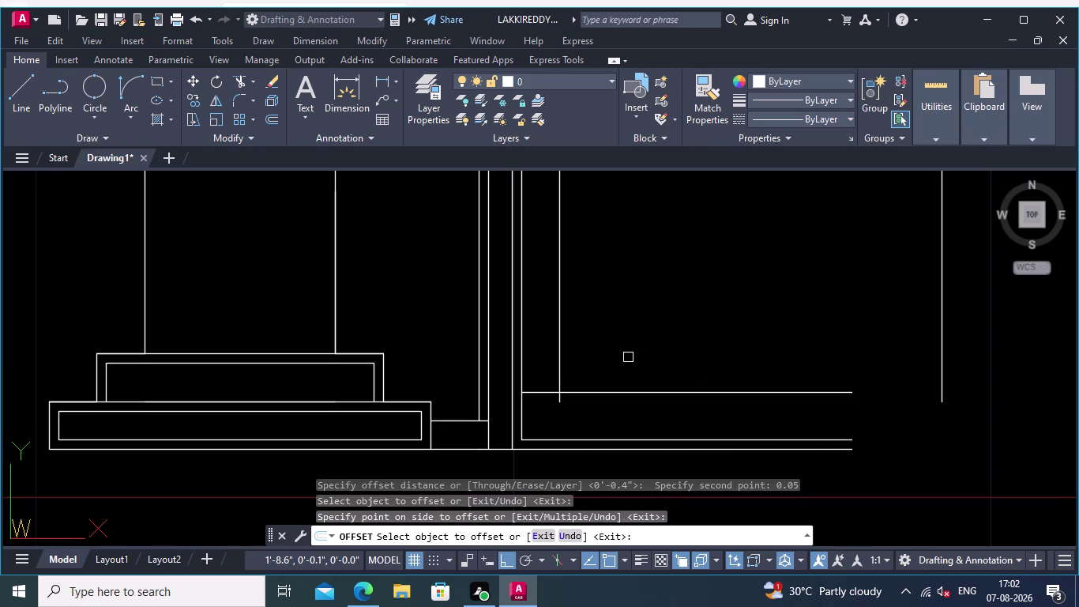
scroll(down, 3)
middle_drag(625, 343, 632, 400)
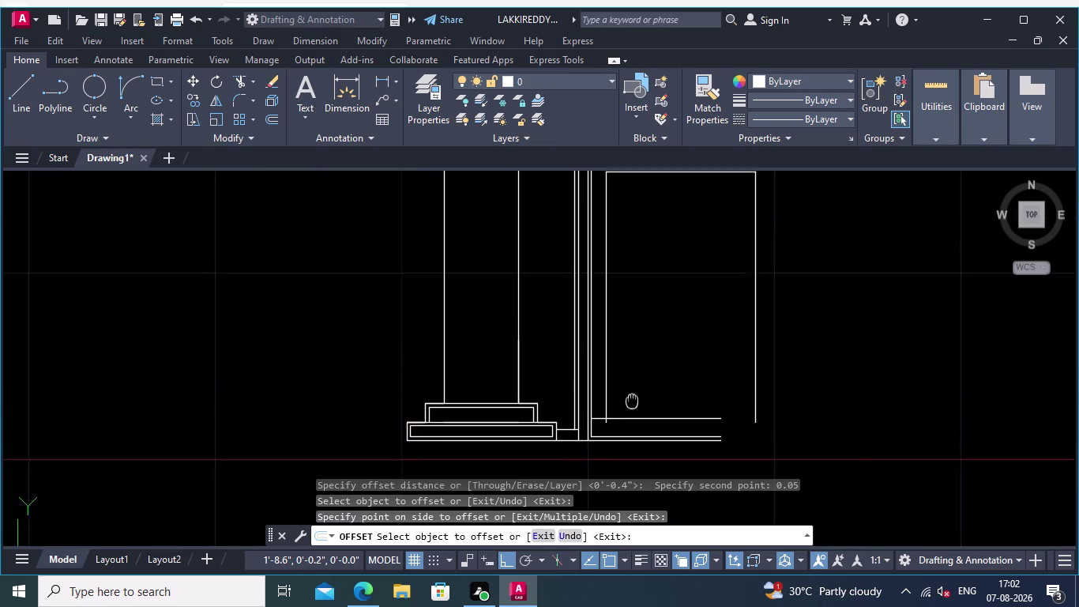
middle_drag(632, 401, 606, 411)
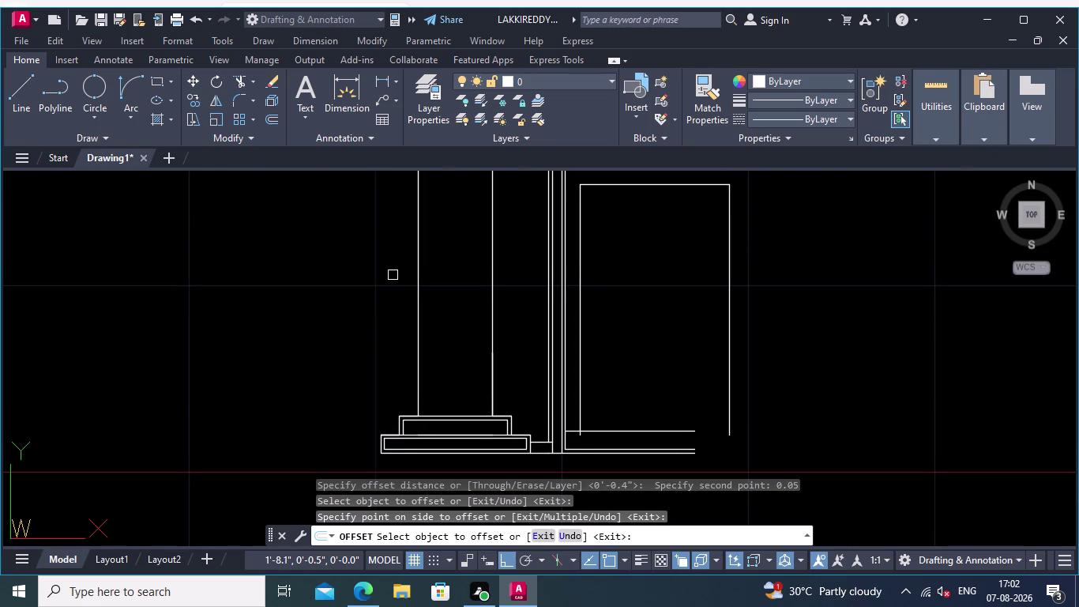
click(235, 79)
scroll(up, 3)
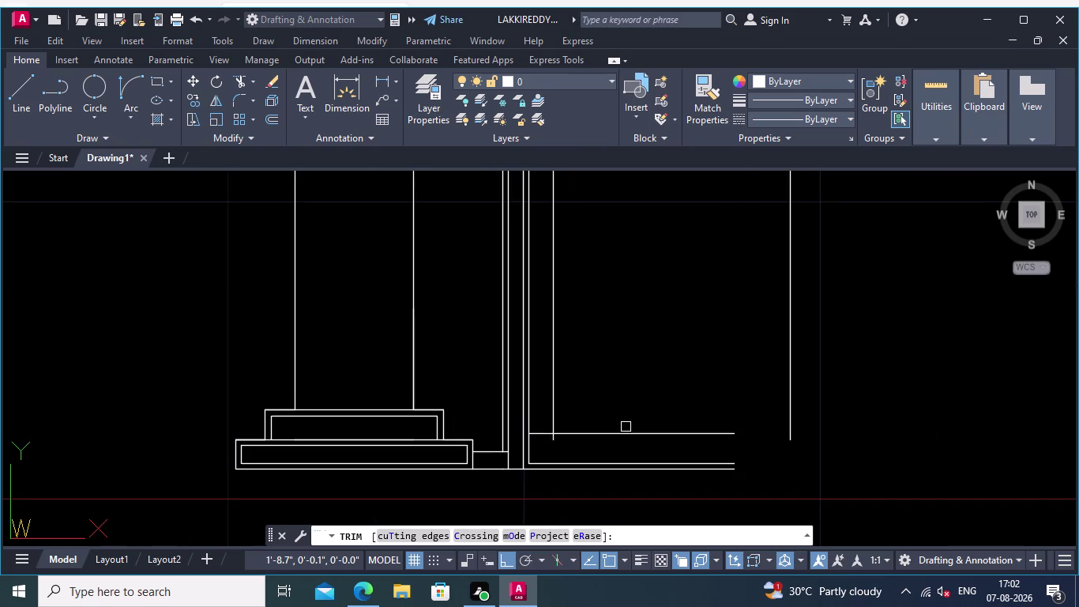
Cancel trimming and erase the stray 0.05 line inside the door opening.
middle_drag(629, 388, 614, 363)
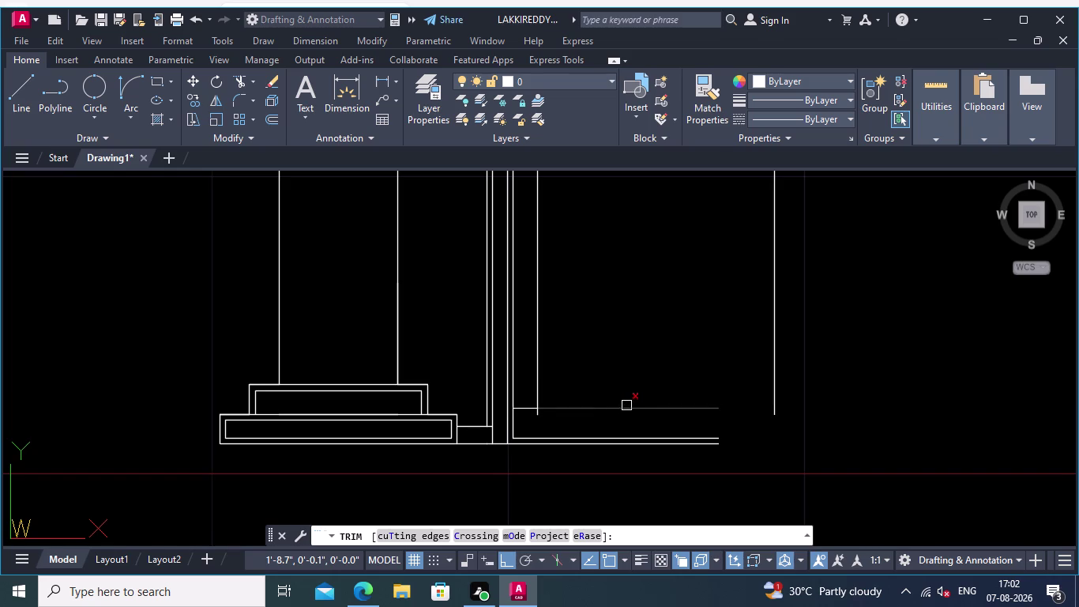
key(Escape)
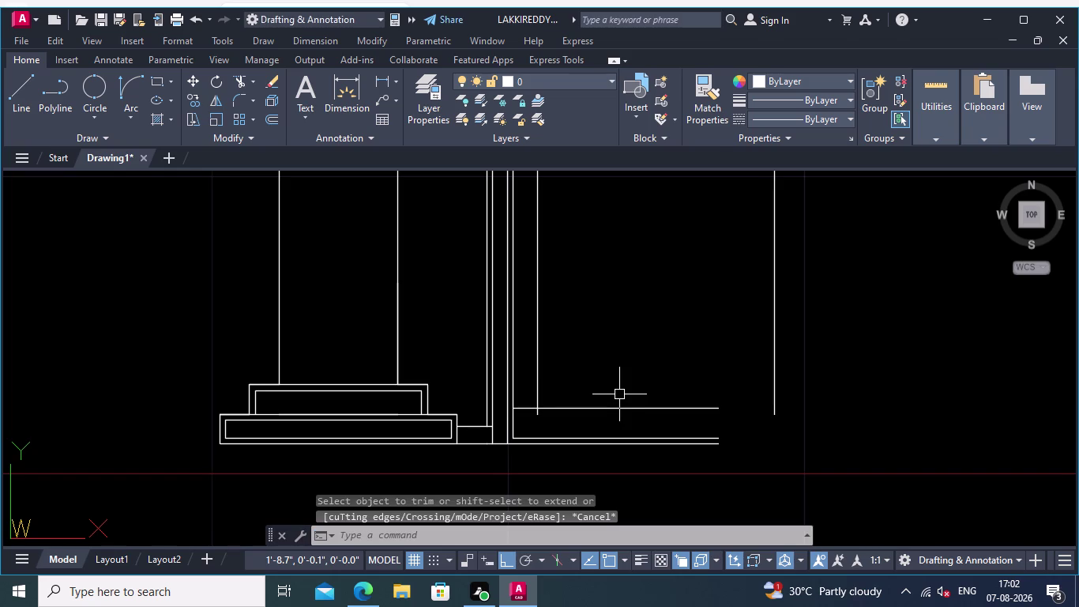
click(620, 407)
right_click(635, 373)
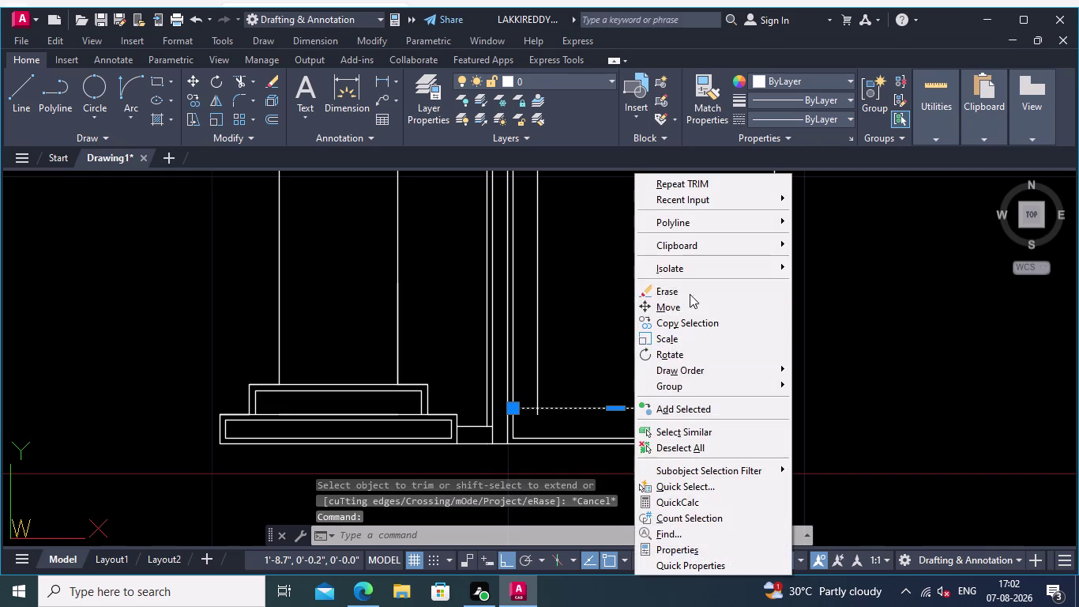
click(689, 289)
click(271, 110)
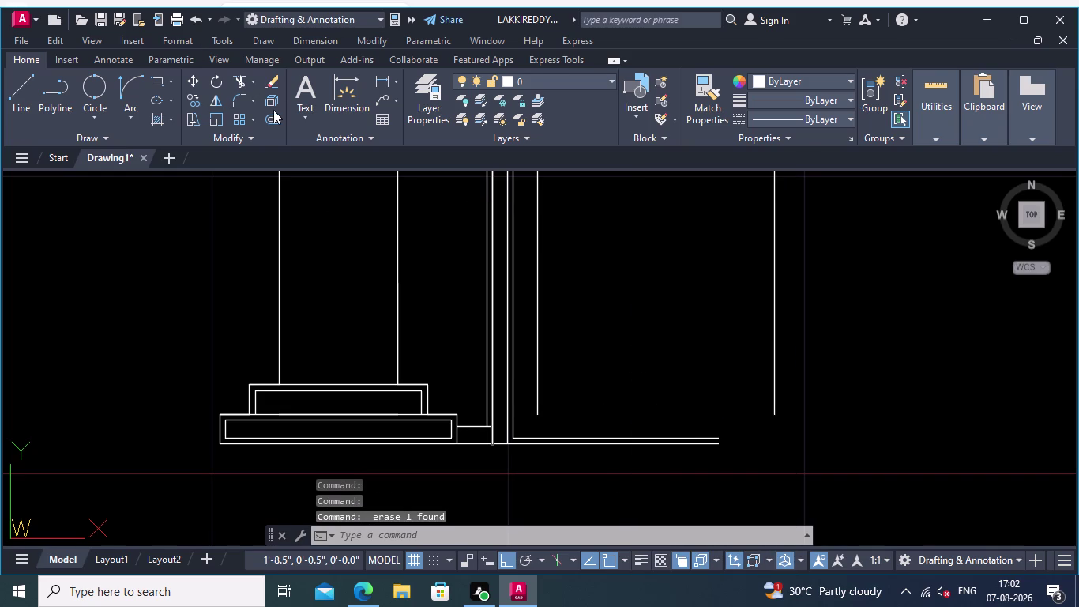
scroll(up, 3)
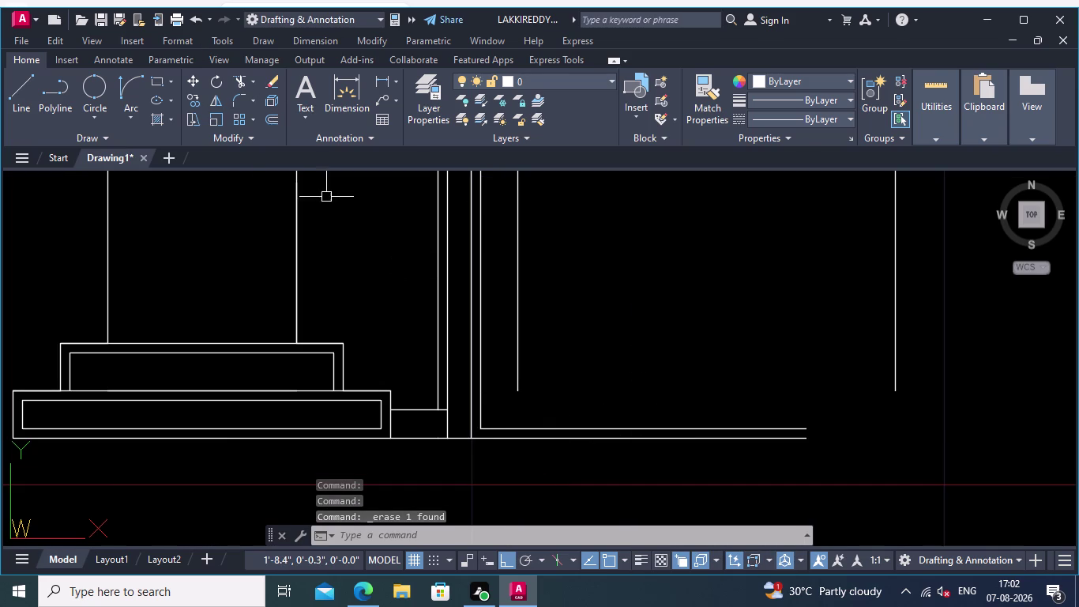
click(271, 122)
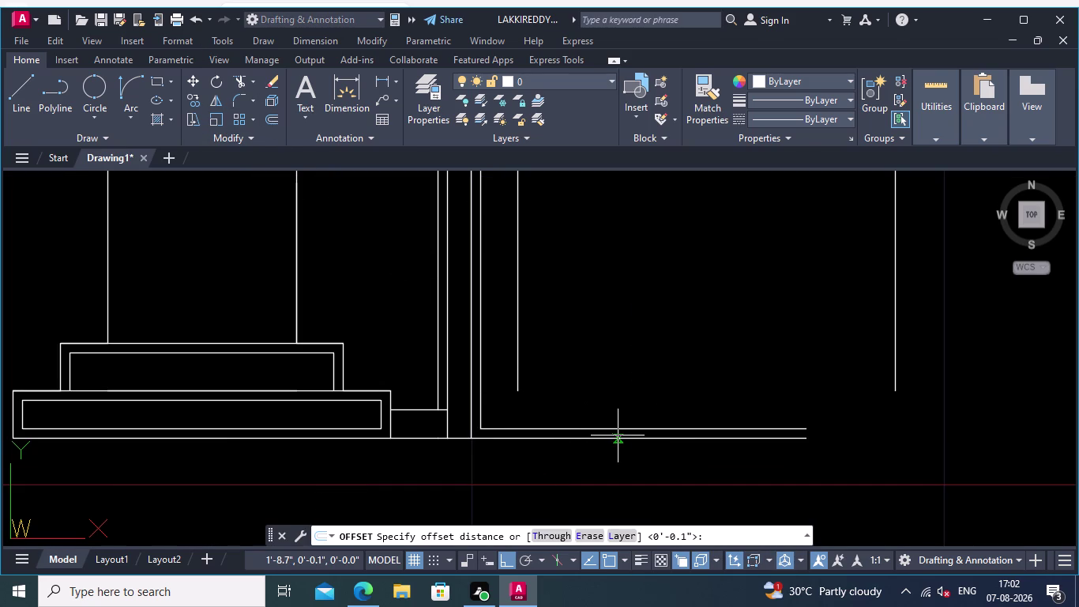
Offset the floor line 0.05 upward again, right of the door frame.
click(616, 438)
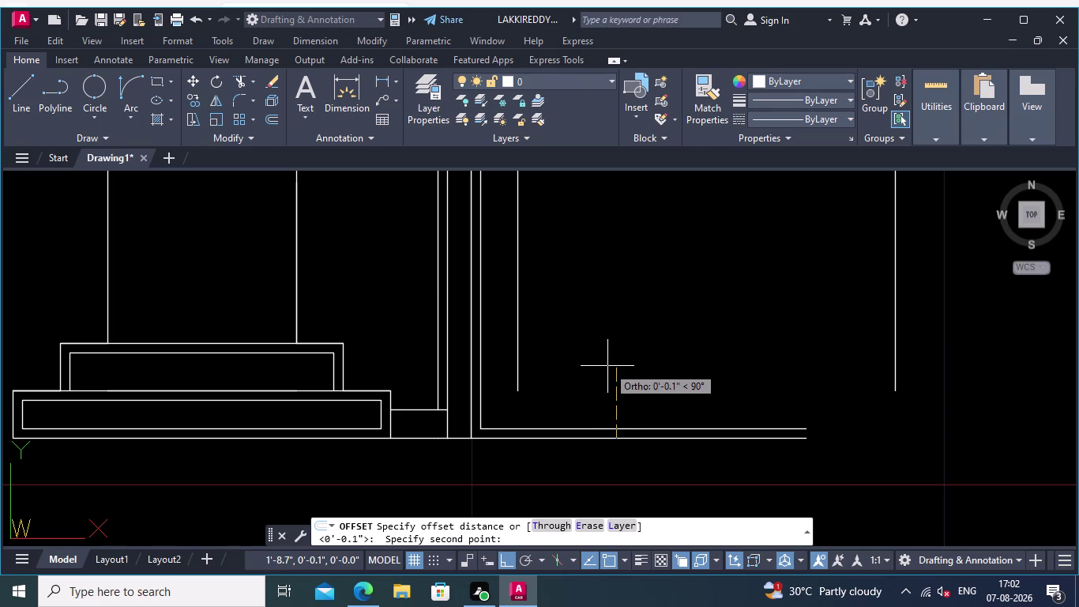
text(0.05)
key(Return)
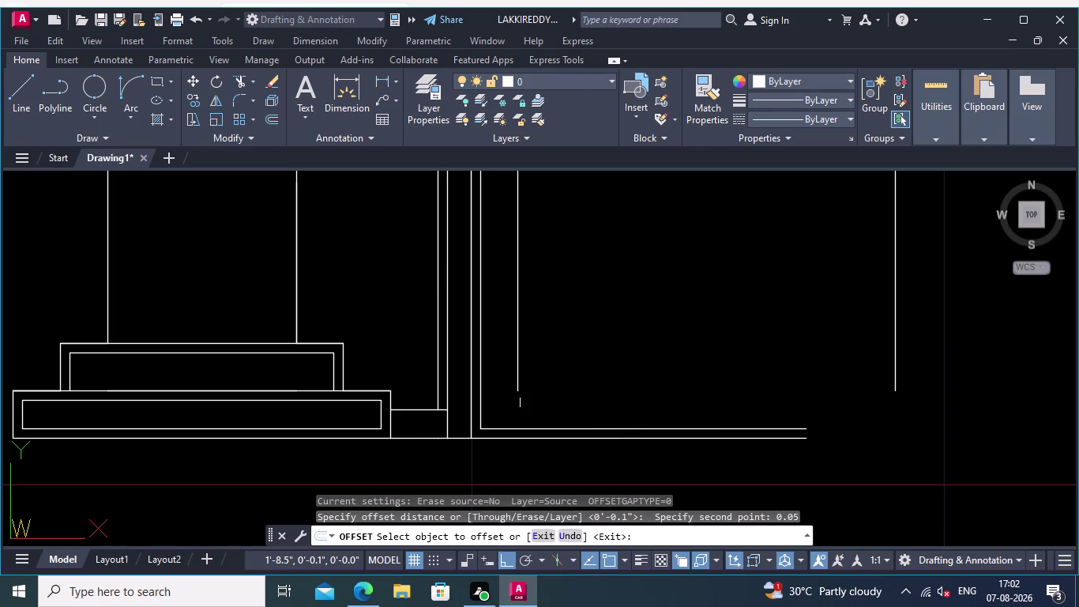
click(625, 440)
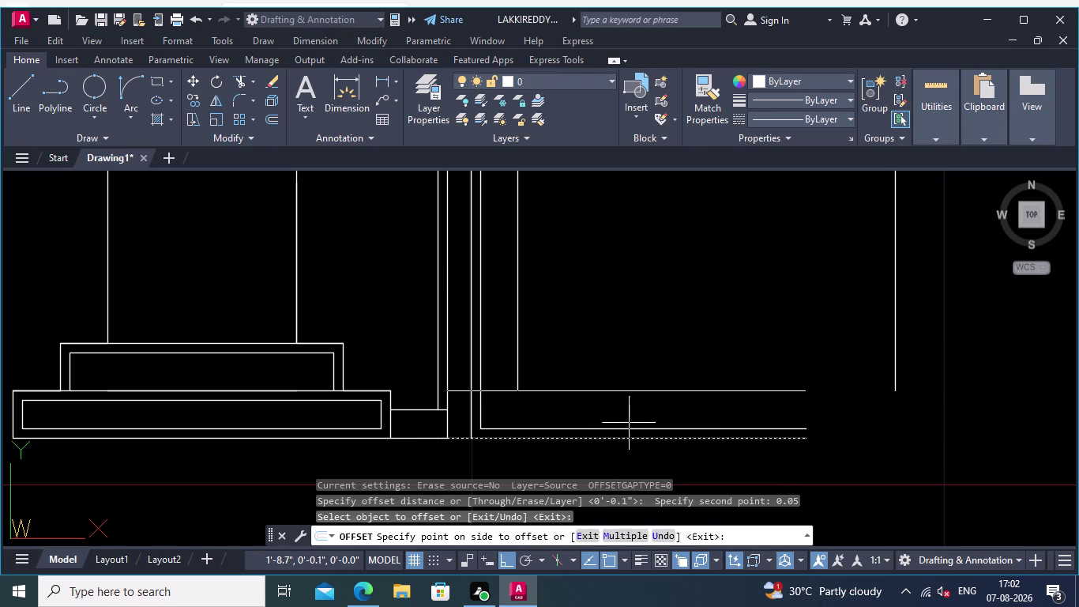
click(629, 420)
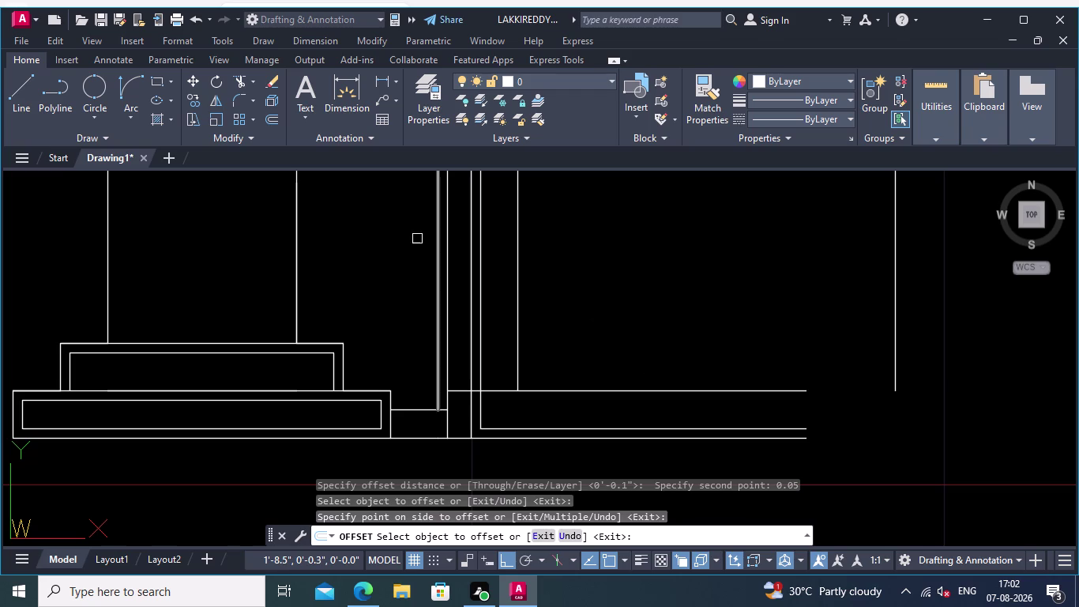
Trim the leftover line ends at the column base and door jambs.
click(239, 77)
scroll(up, 3)
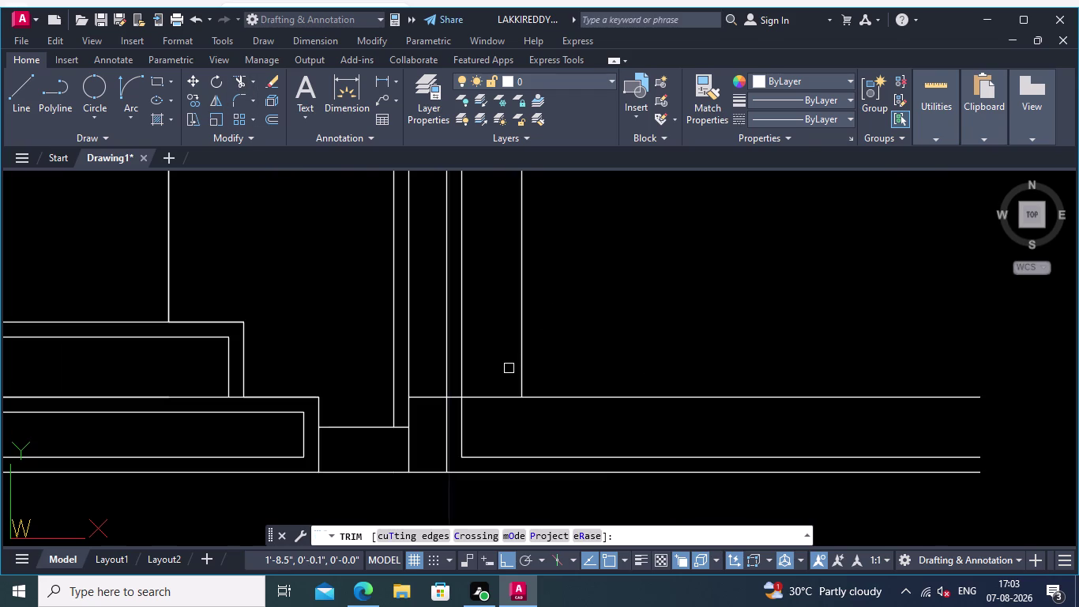
click(508, 366)
click(500, 420)
scroll(up, 3)
click(424, 353)
click(414, 448)
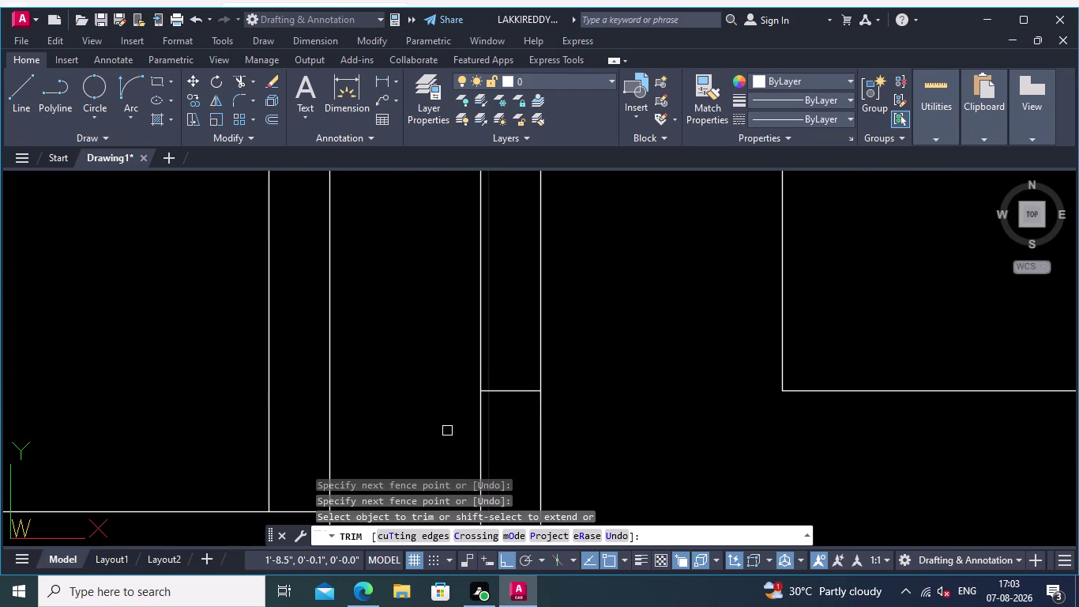
click(520, 360)
click(518, 434)
scroll(down, 3)
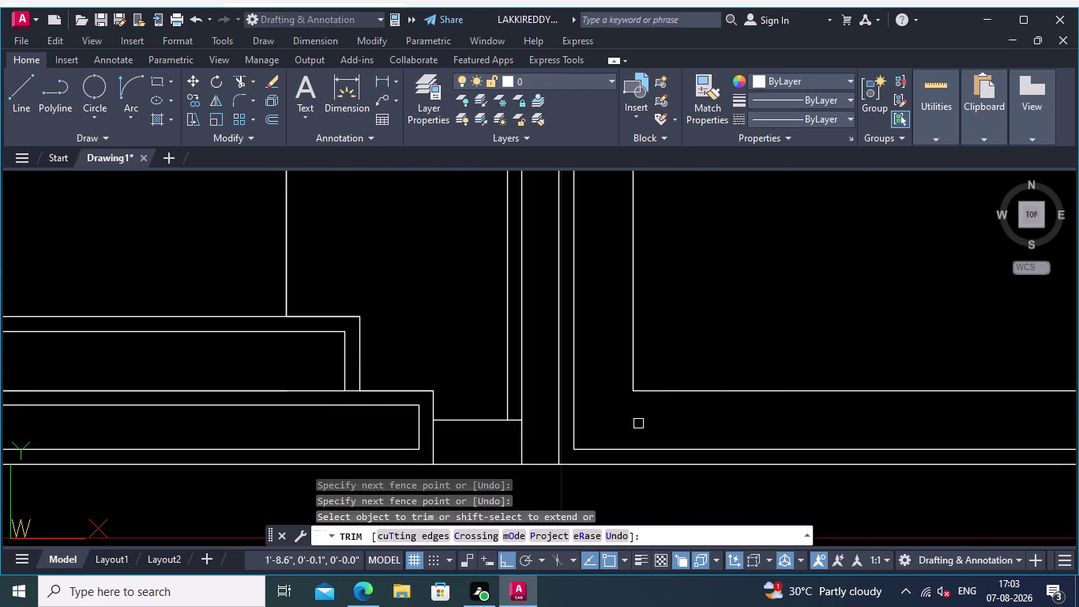
scroll(down, 3)
middle_click(707, 375)
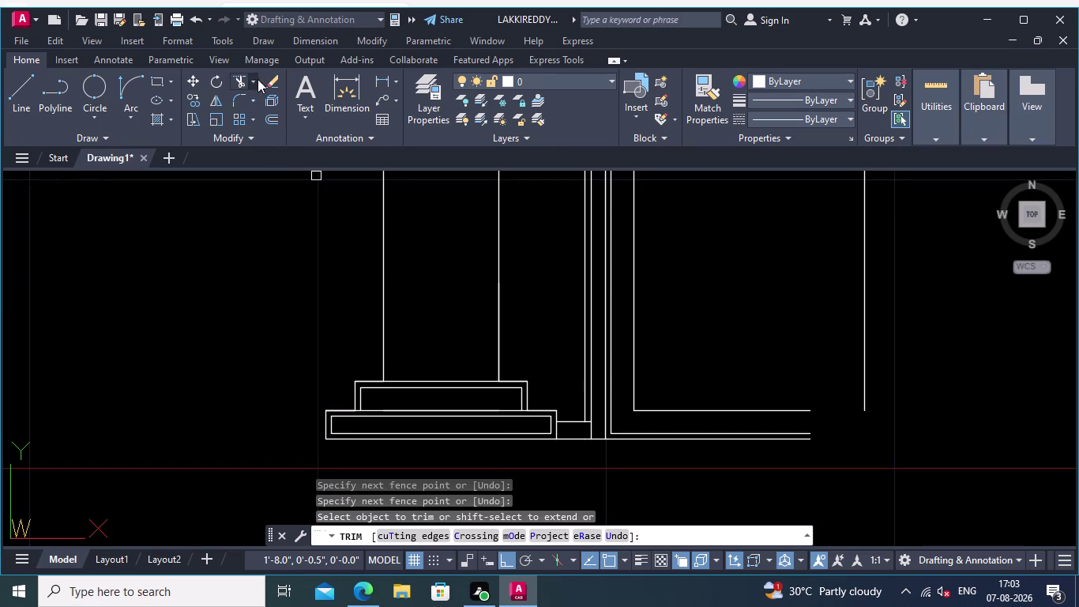
click(251, 78)
click(271, 139)
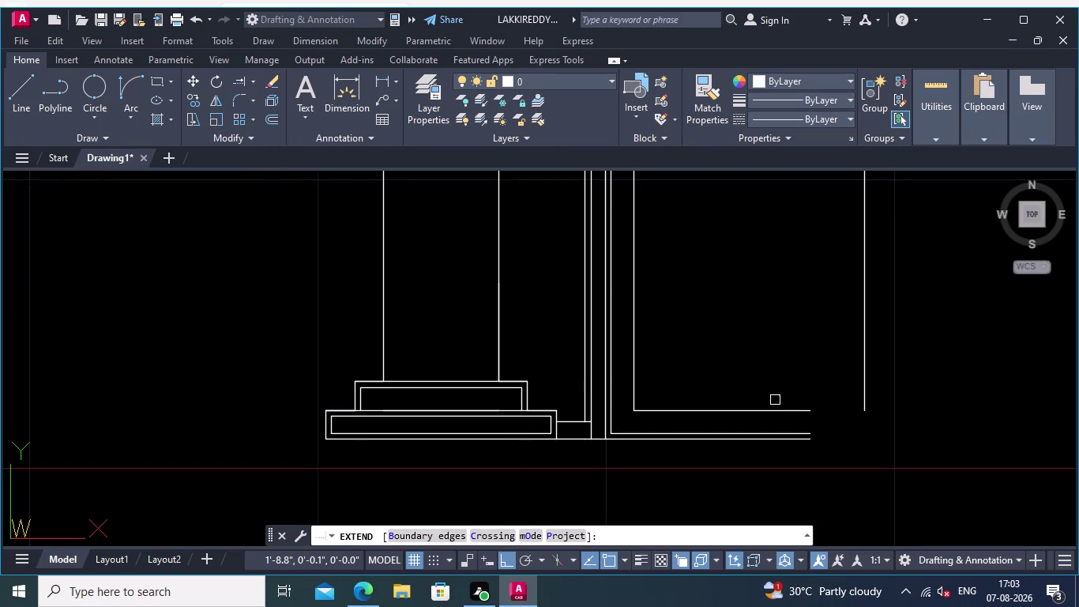
click(772, 409)
scroll(down, 3)
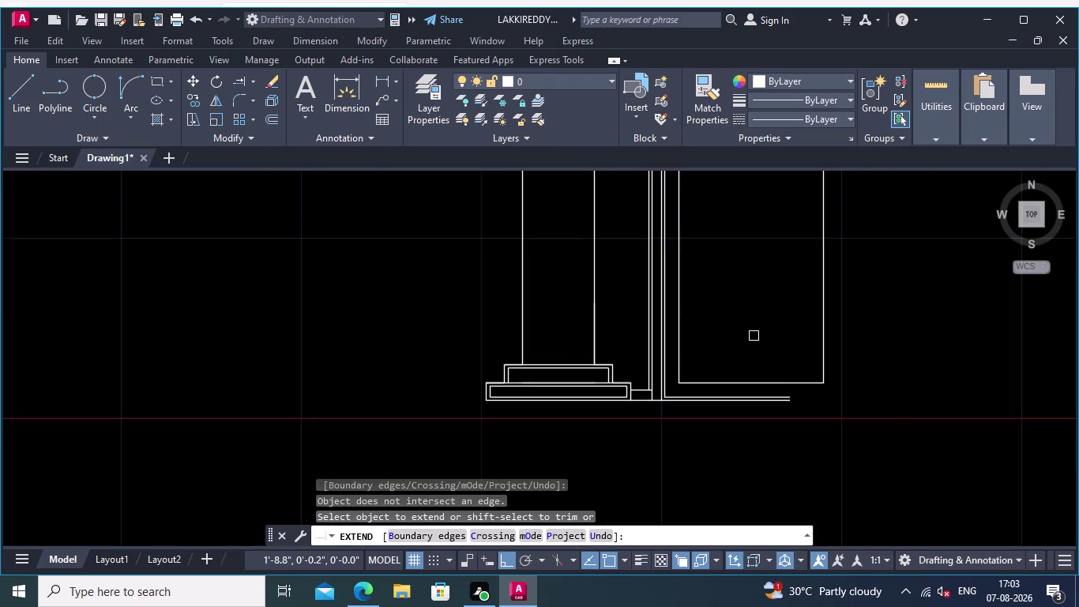
middle_drag(753, 336, 756, 388)
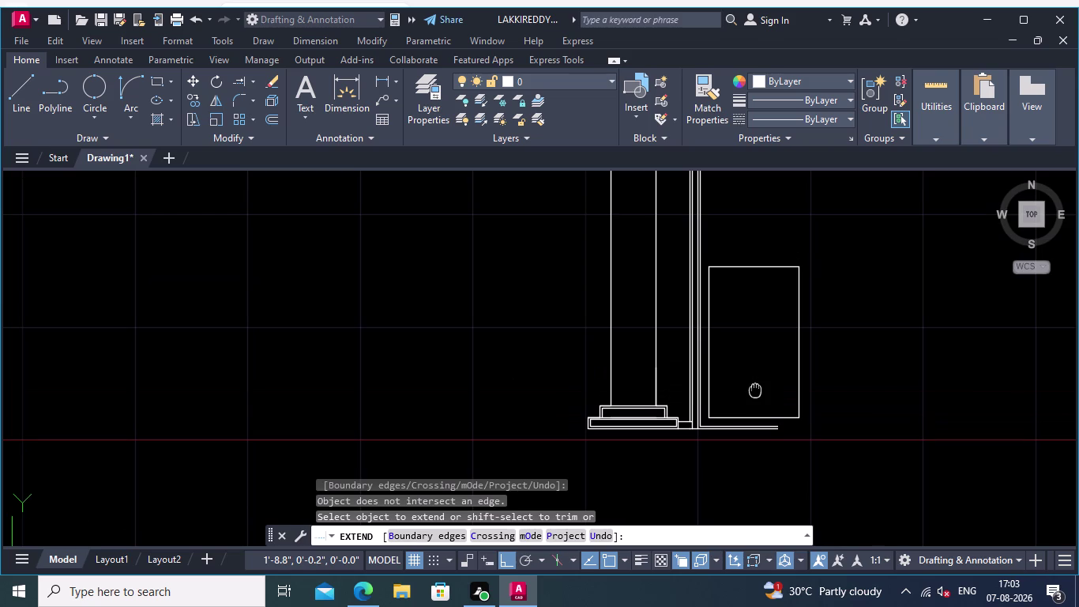
middle_drag(755, 388, 755, 389)
scroll(up, 3)
scroll(down, 3)
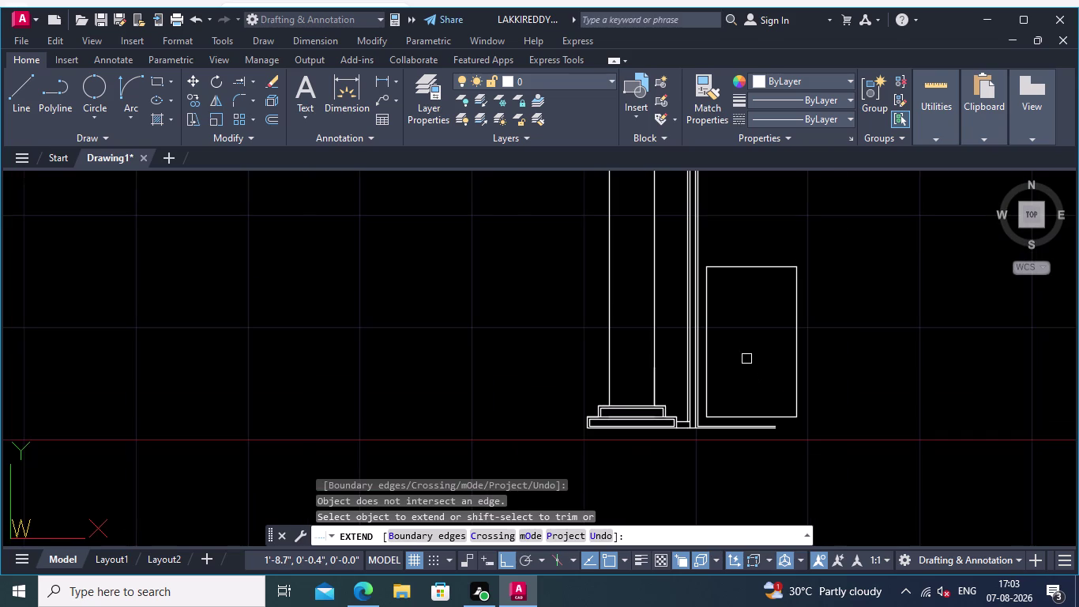
scroll(up, 3)
key(Return)
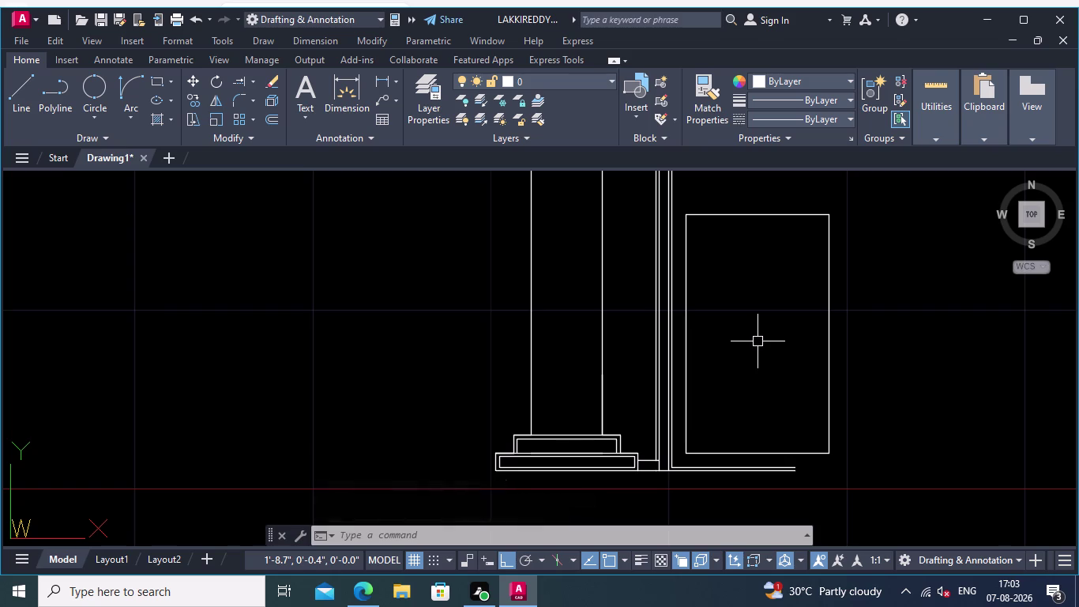
scroll(down, 3)
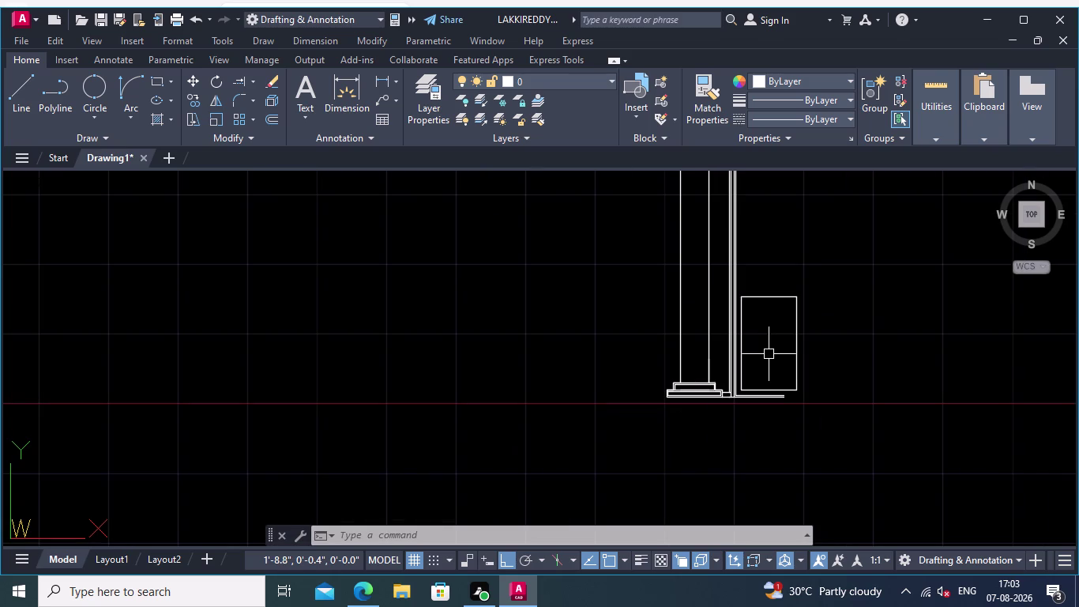
middle_drag(769, 354, 721, 349)
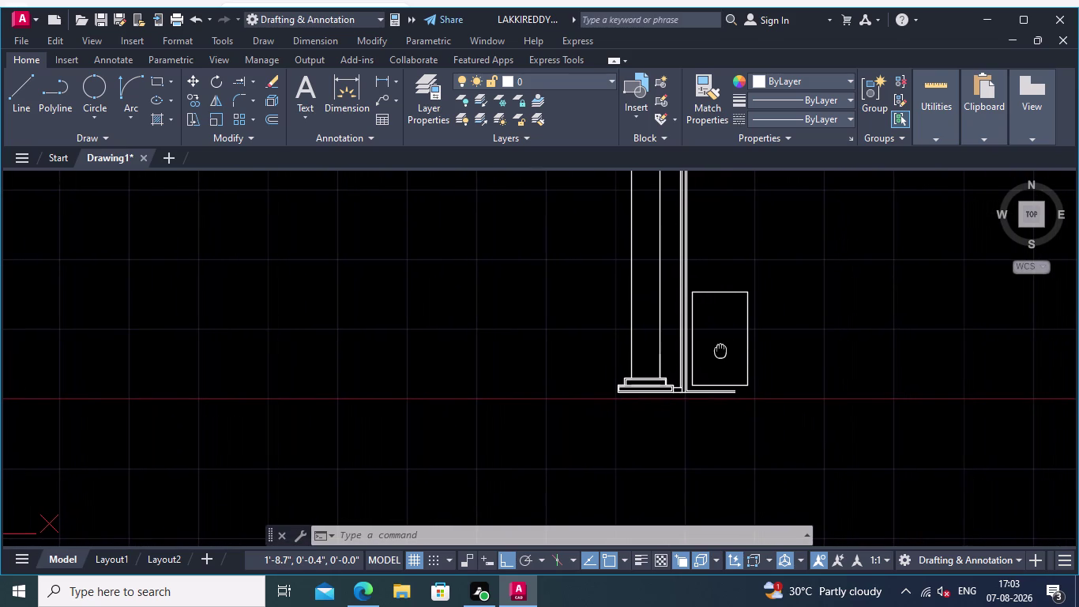
middle_drag(720, 349, 722, 350)
scroll(up, 3)
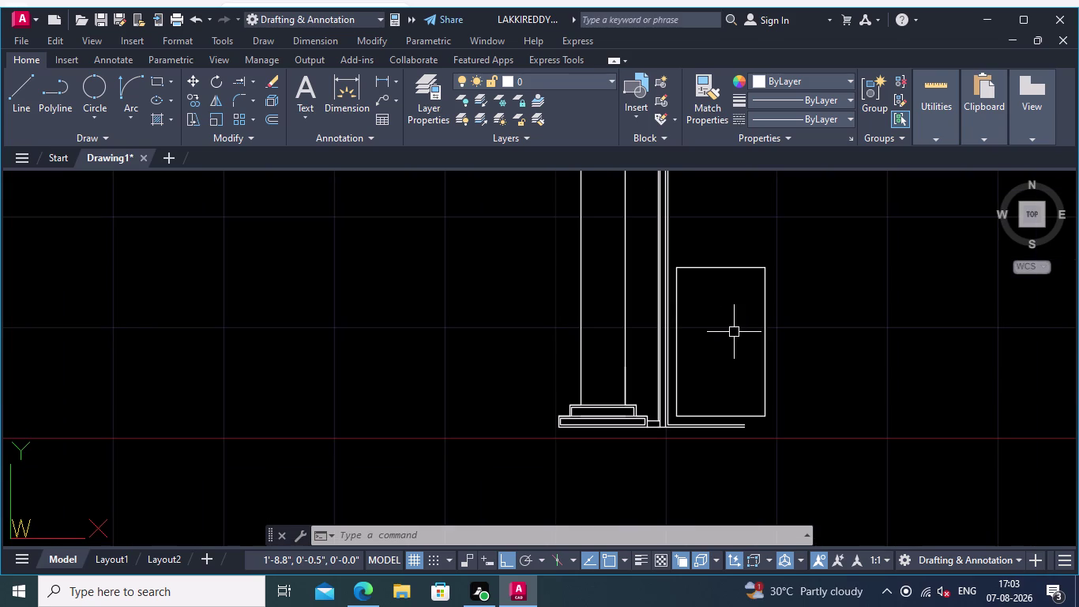
Use JOIN on the window-selected door rectangle lines to make one polyline.
text(joi)
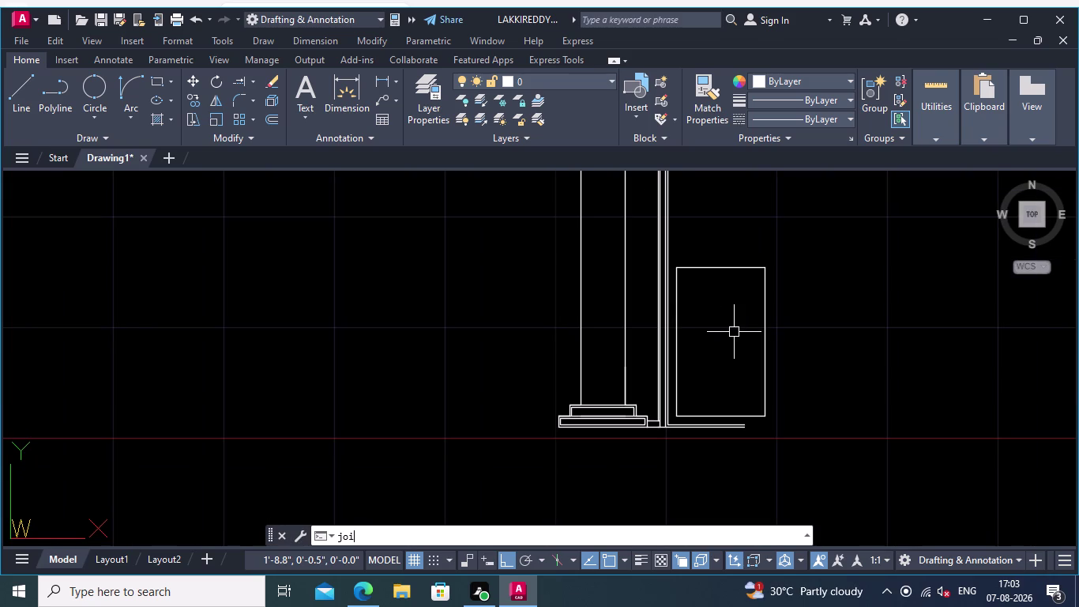
text(n)
key(Return)
click(848, 425)
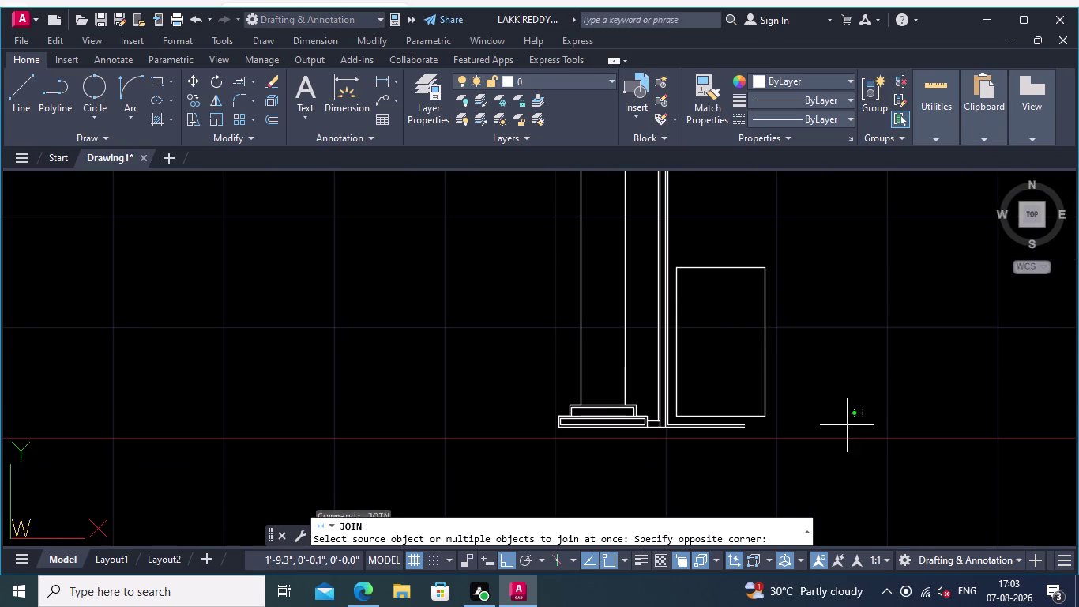
click(723, 264)
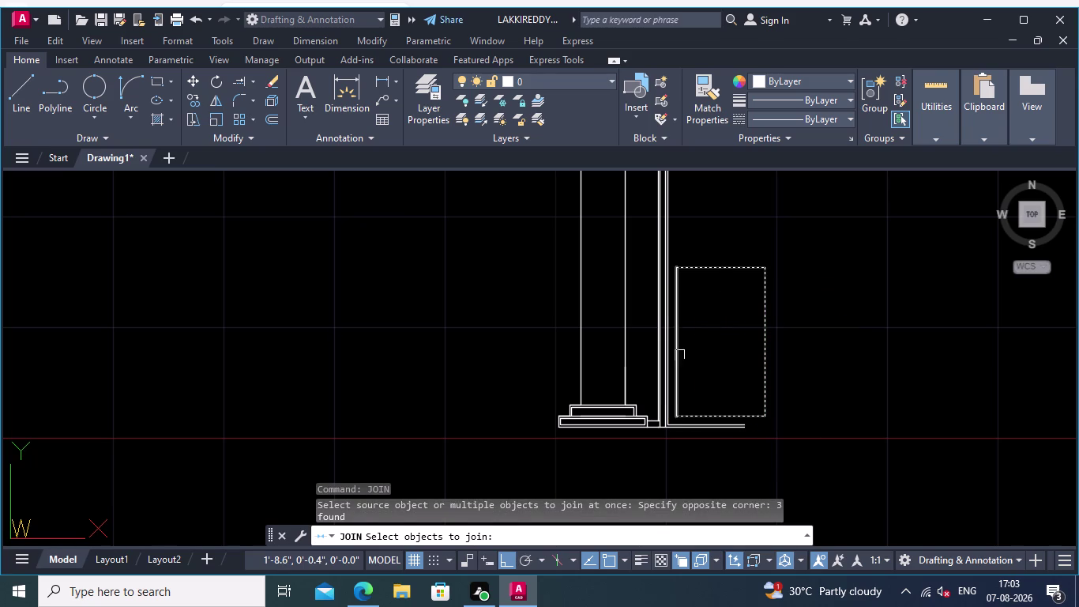
click(679, 358)
key(Return)
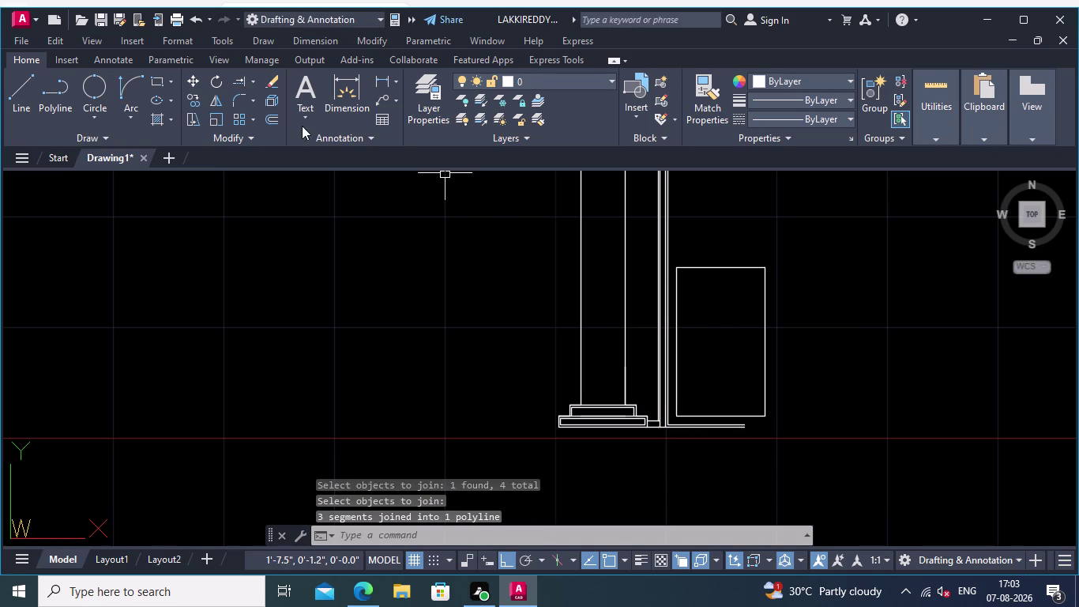
click(272, 117)
Make a trial inner offset of the door rectangle, then undo the too-wide copy.
click(711, 268)
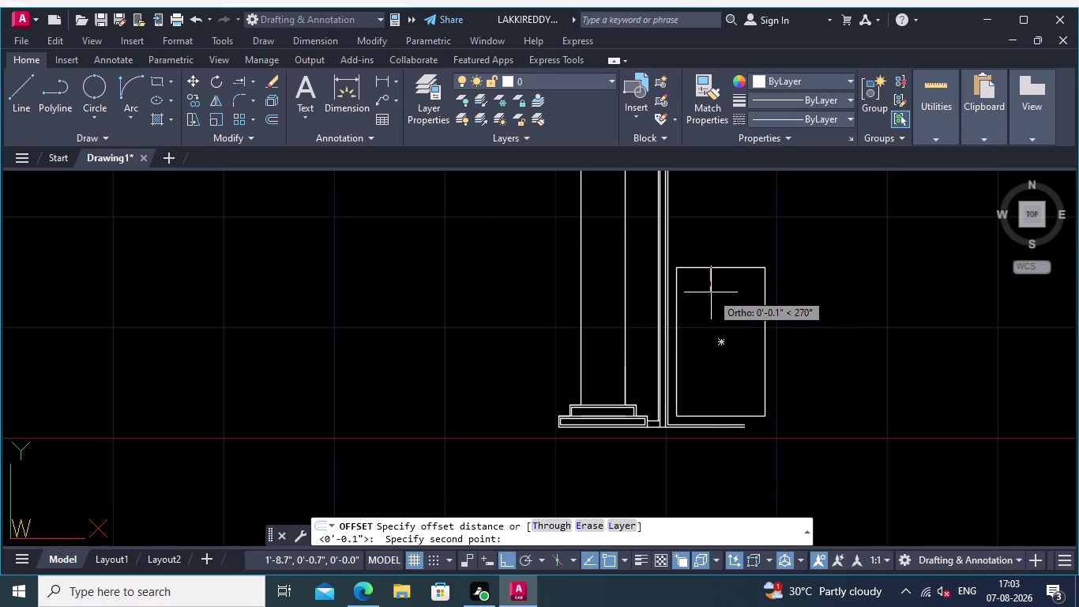
text(0.01.)
key(Return)
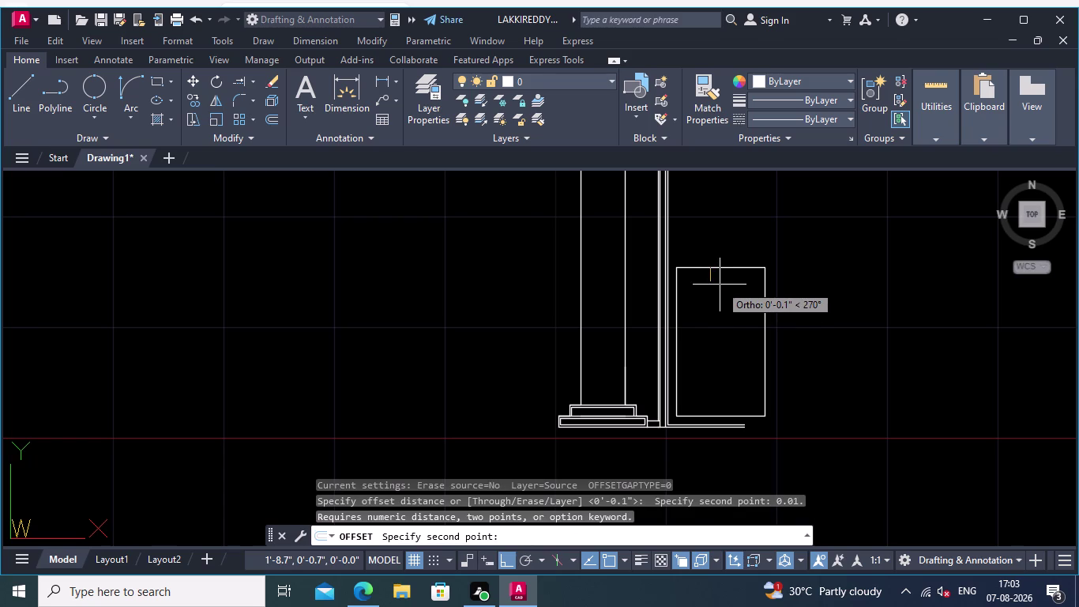
key(Return)
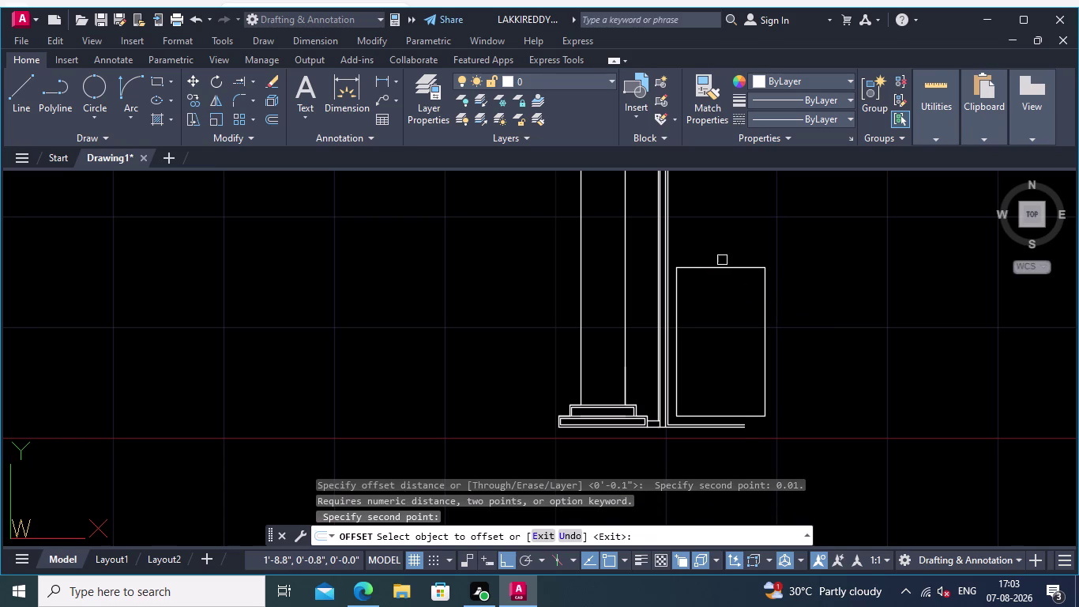
click(723, 270)
click(719, 313)
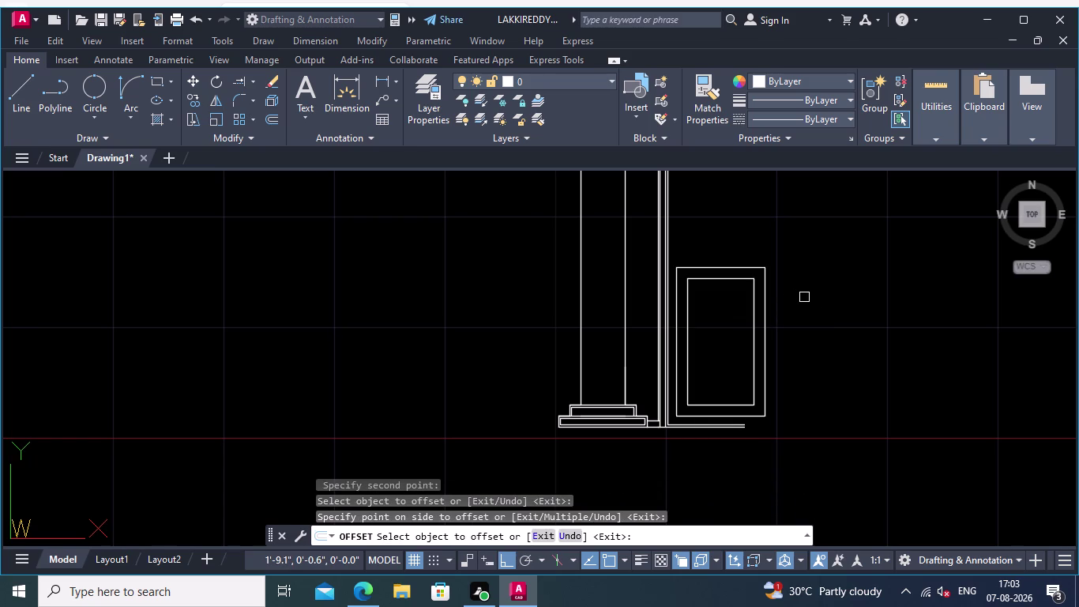
middle_drag(871, 342, 828, 342)
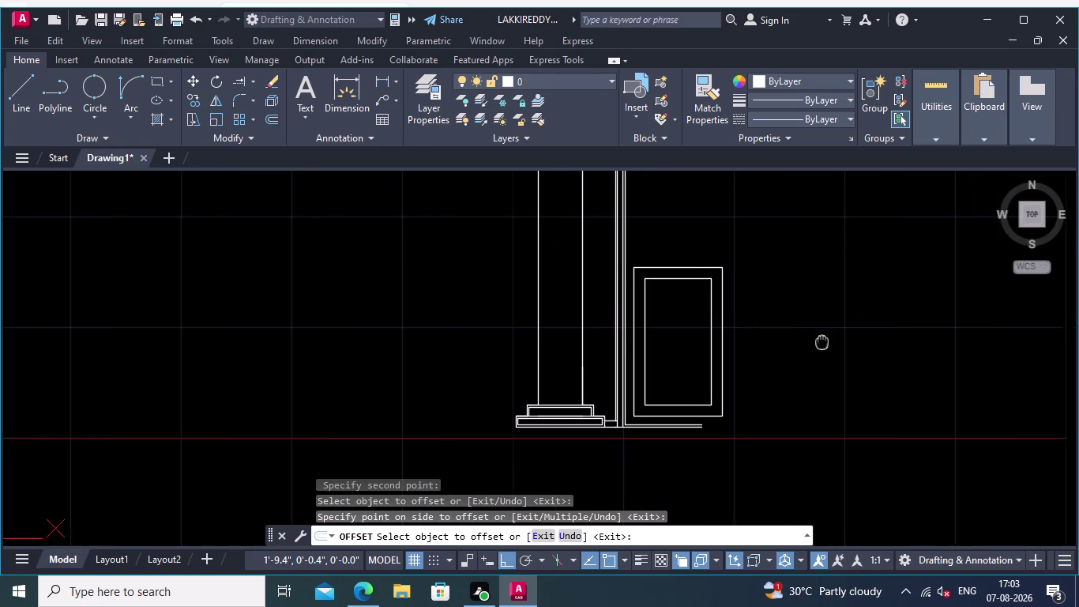
middle_drag(828, 342, 781, 344)
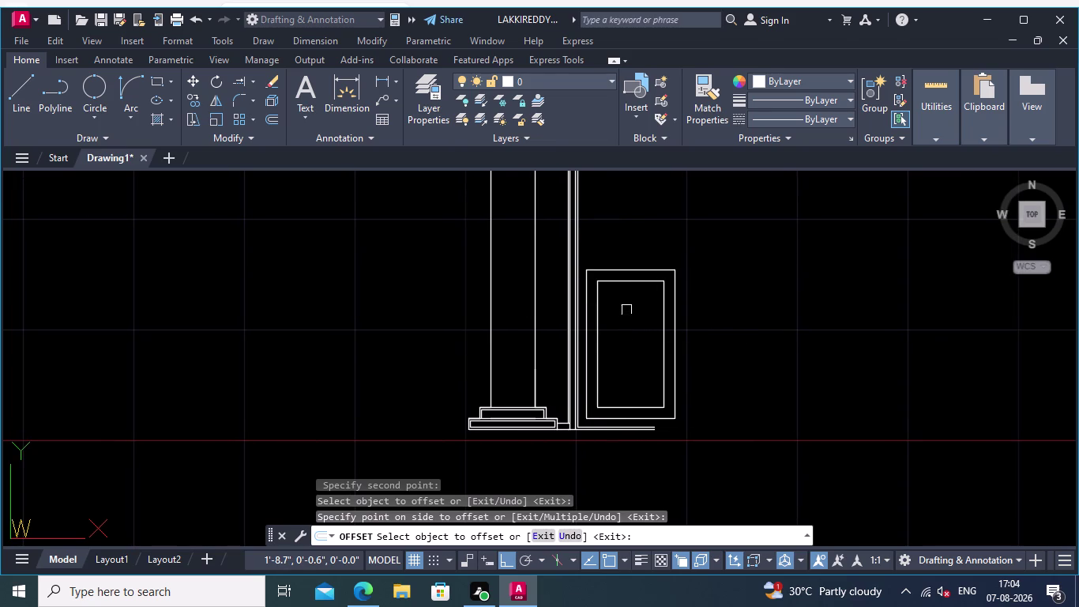
key(ctrl+z)
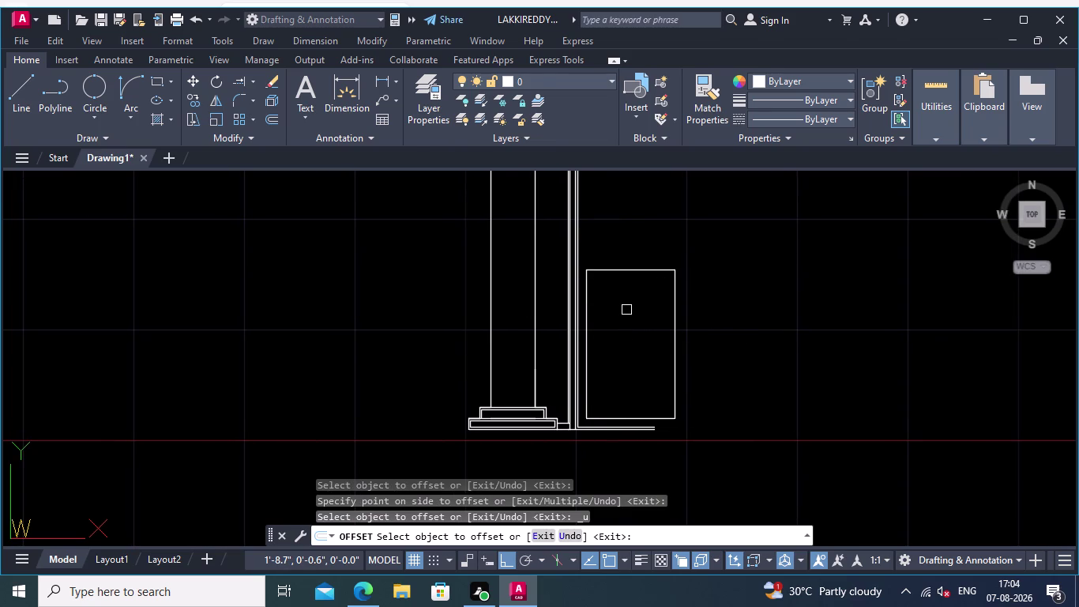
key(Return)
Offset the door rectangle 0.01 inward as a thin inner copy.
click(270, 118)
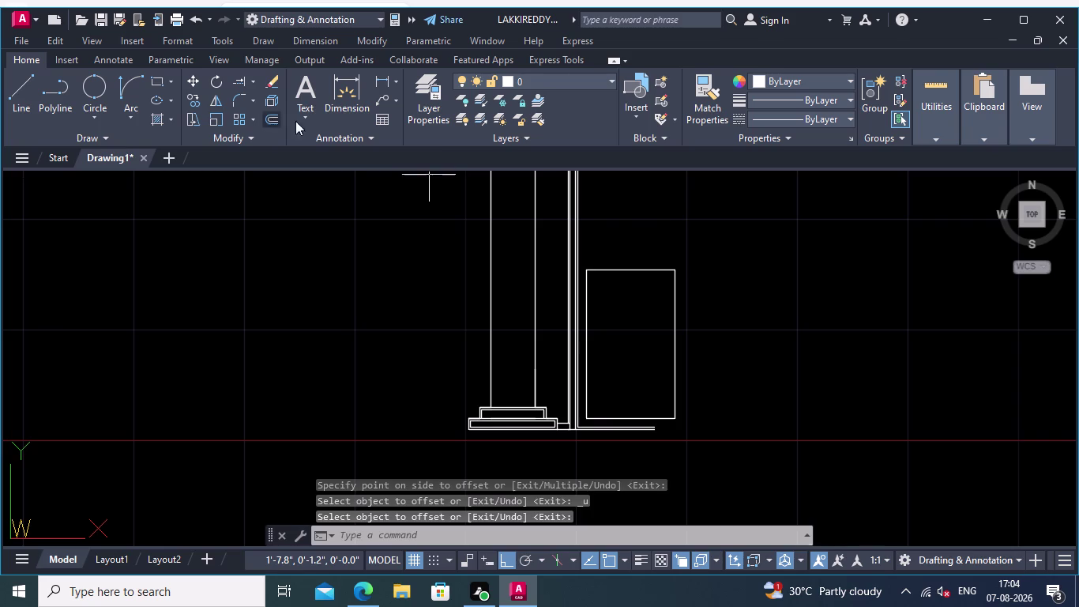
text(0.01)
key(Return)
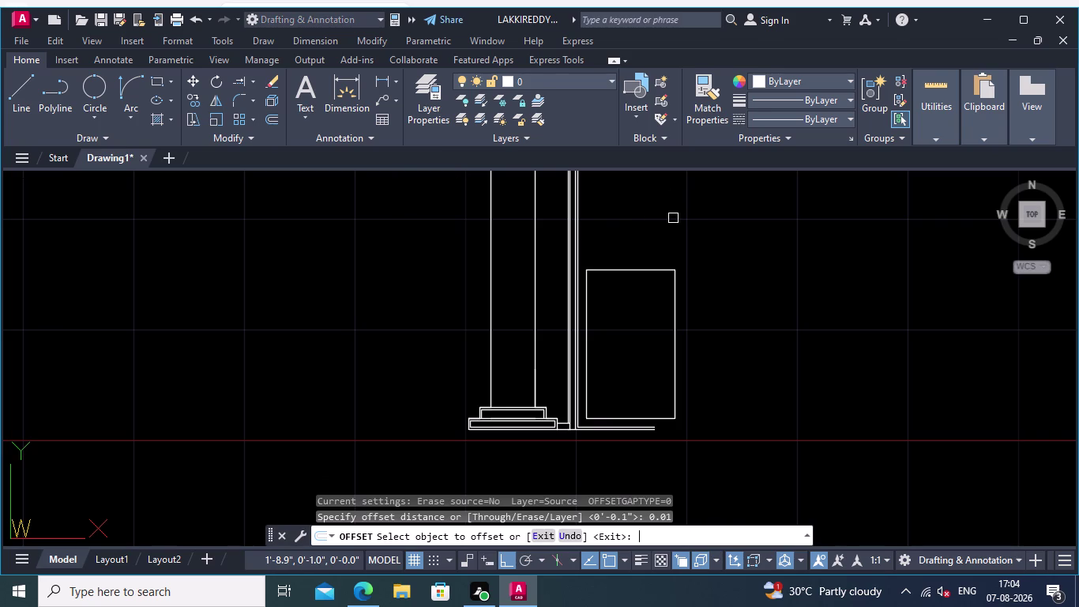
click(615, 268)
click(617, 289)
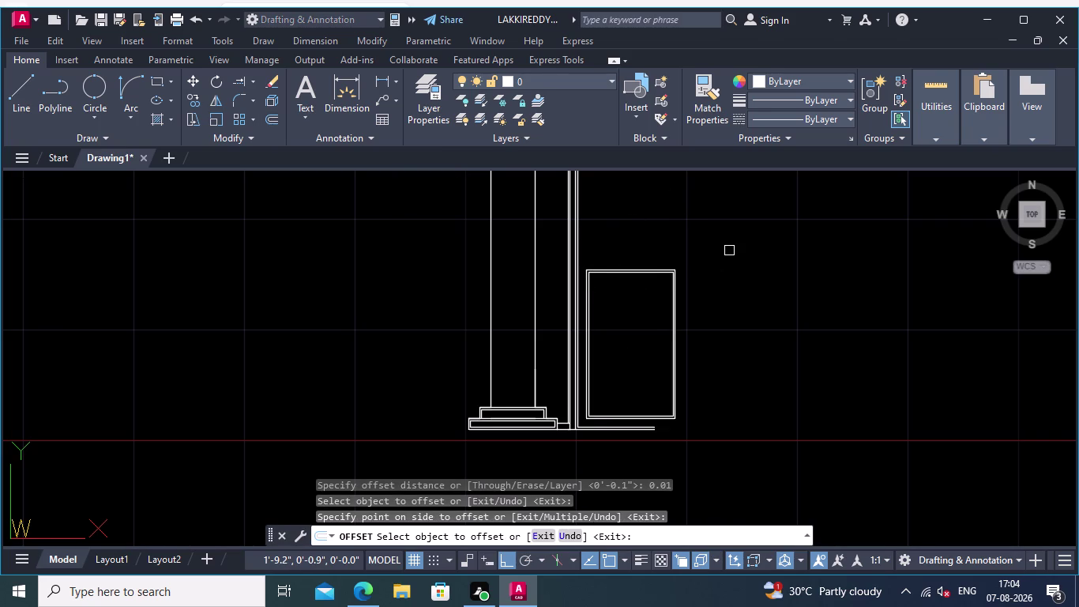
middle_drag(730, 250, 784, 249)
scroll(up, 3)
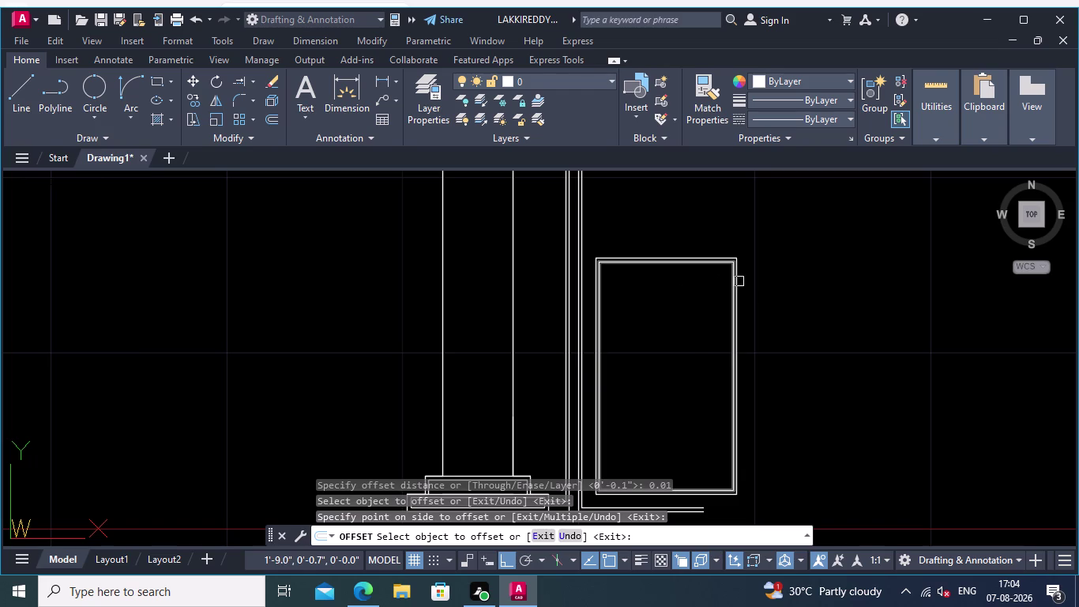
key(Return)
key(Return)
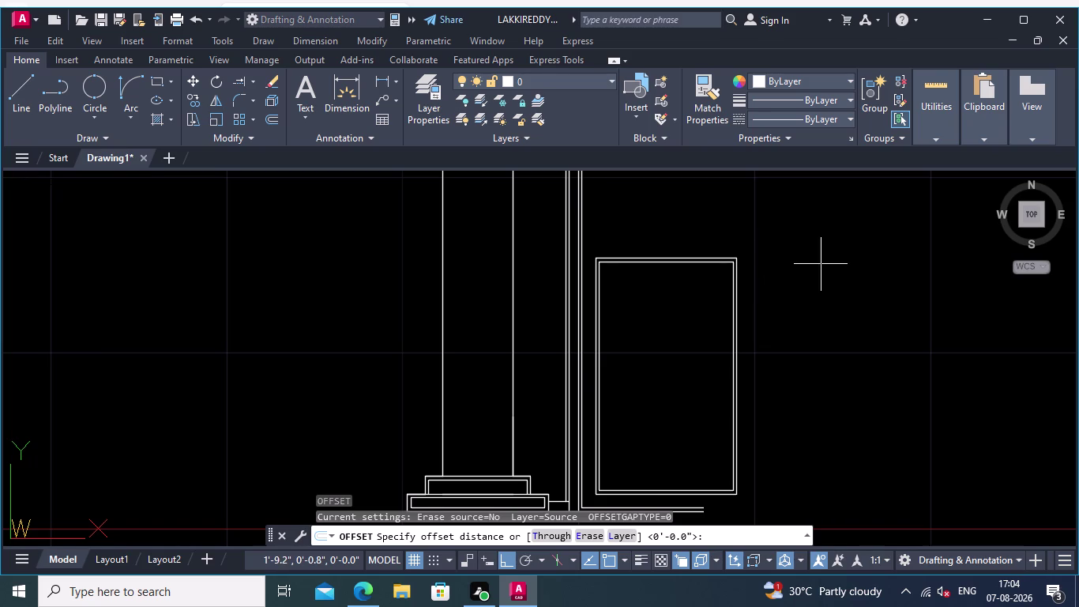
Offset the inner door frame outline 0.05 inward.
click(270, 119)
scroll(up, 3)
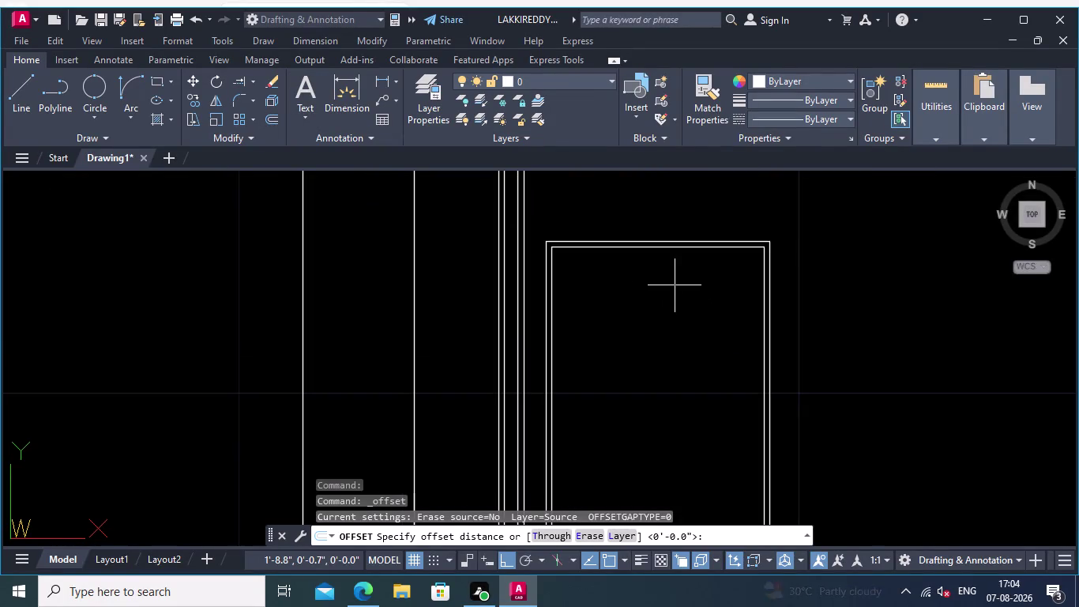
scroll(up, 3)
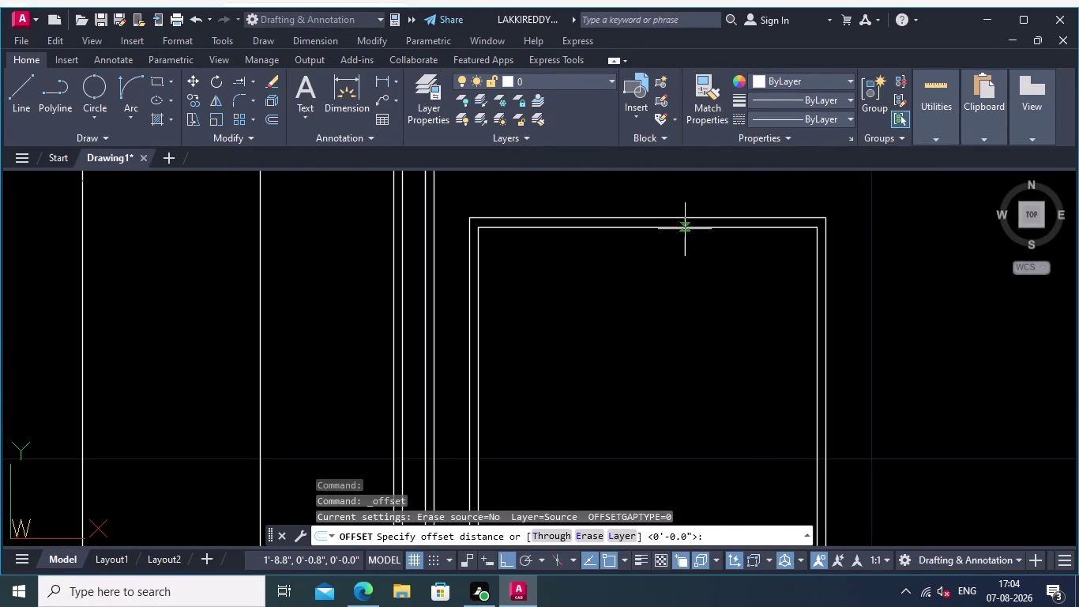
click(685, 230)
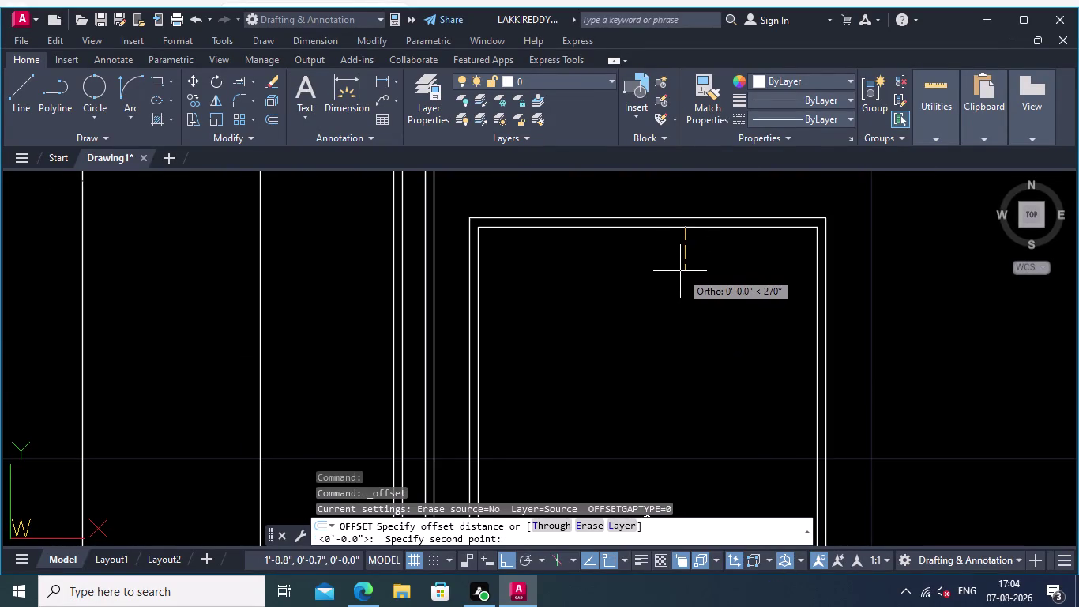
text(0.05)
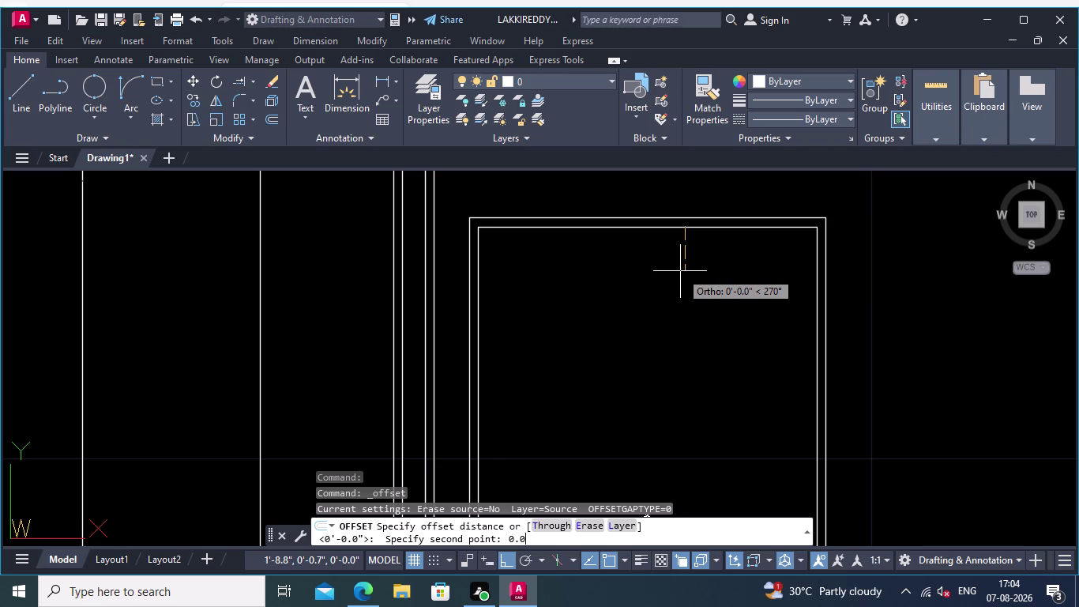
key(Return)
click(700, 229)
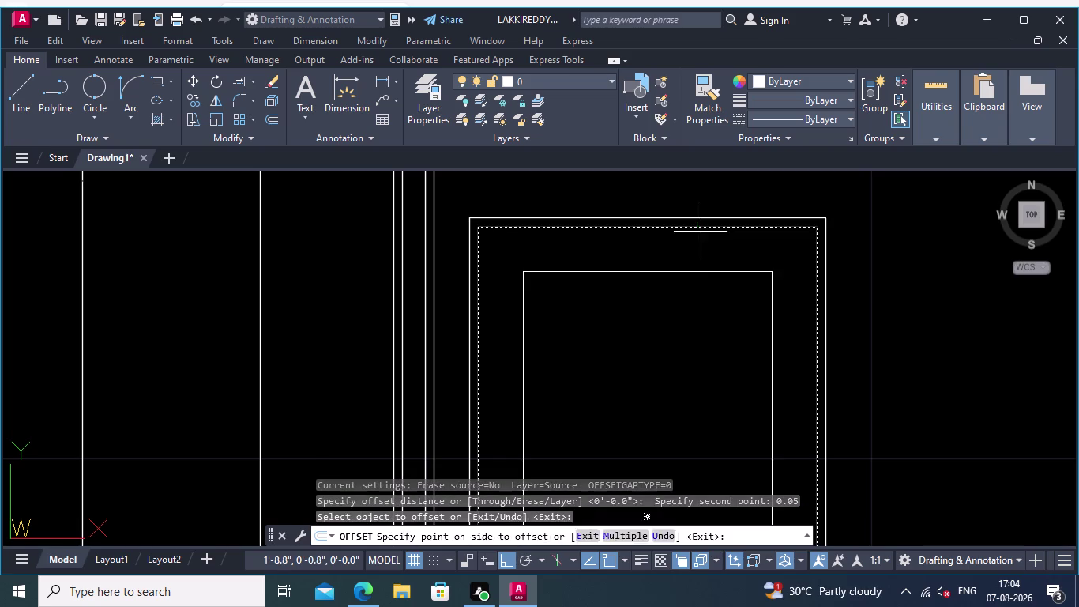
click(694, 287)
scroll(down, 3)
middle_drag(702, 334, 692, 306)
scroll(up, 3)
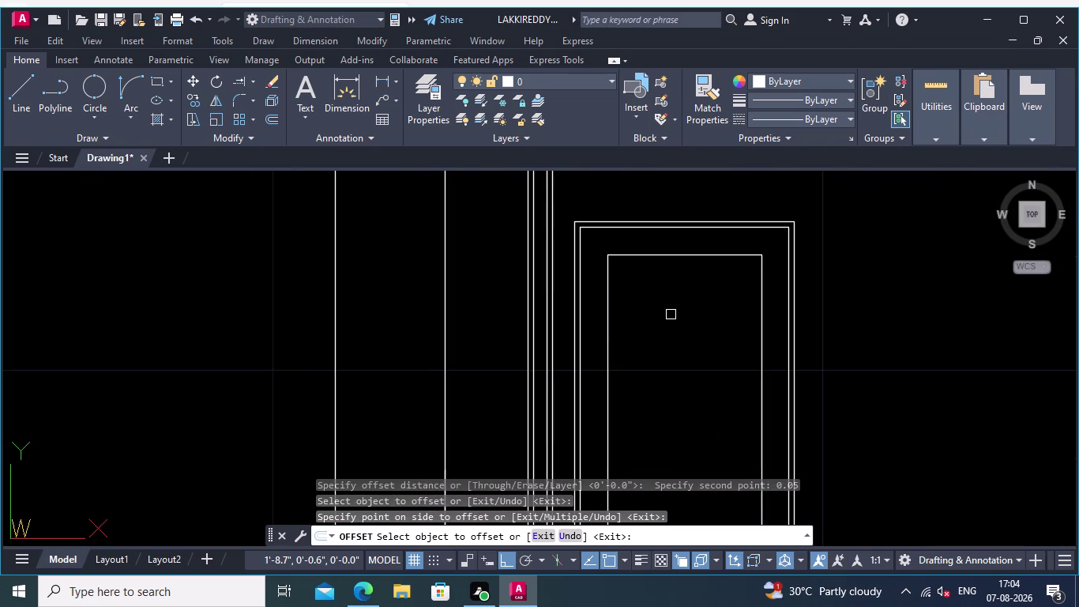
click(382, 76)
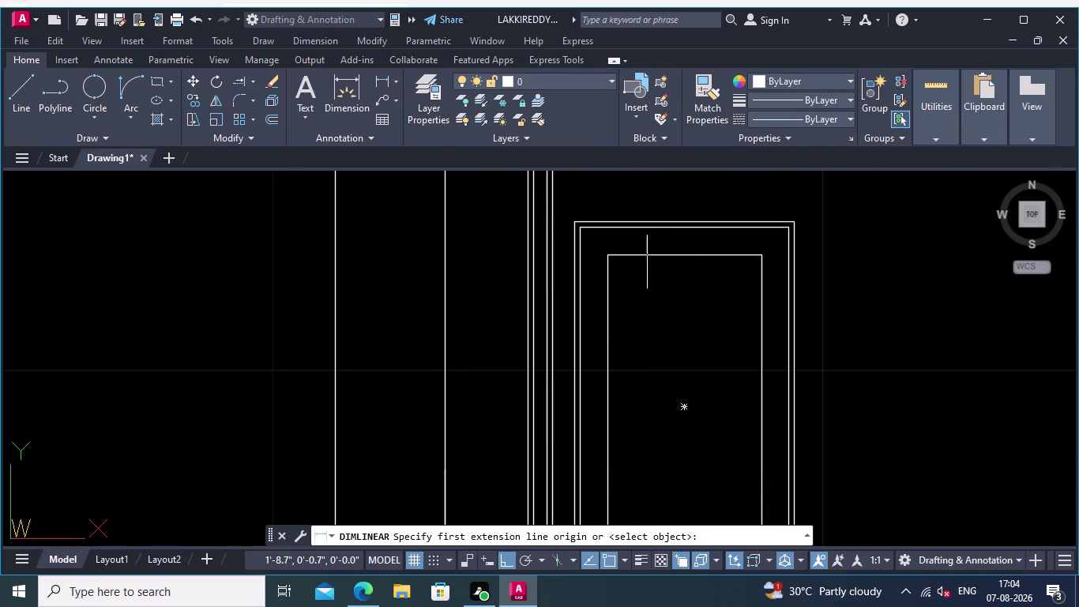
Place a trial 0.3" linear dimension across the inner frame top, then undo it.
click(608, 257)
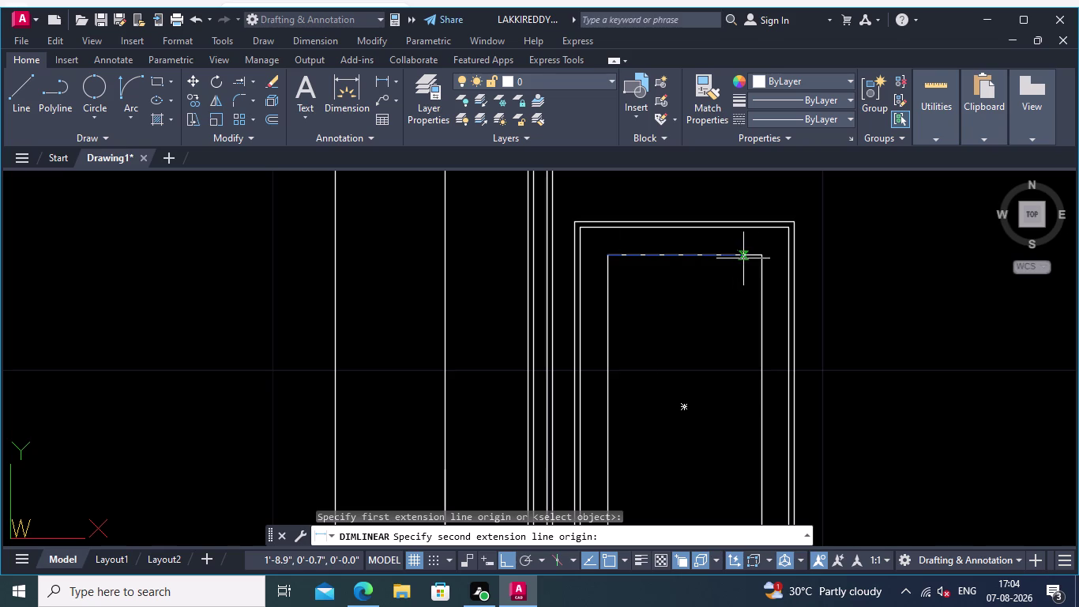
click(763, 257)
click(764, 254)
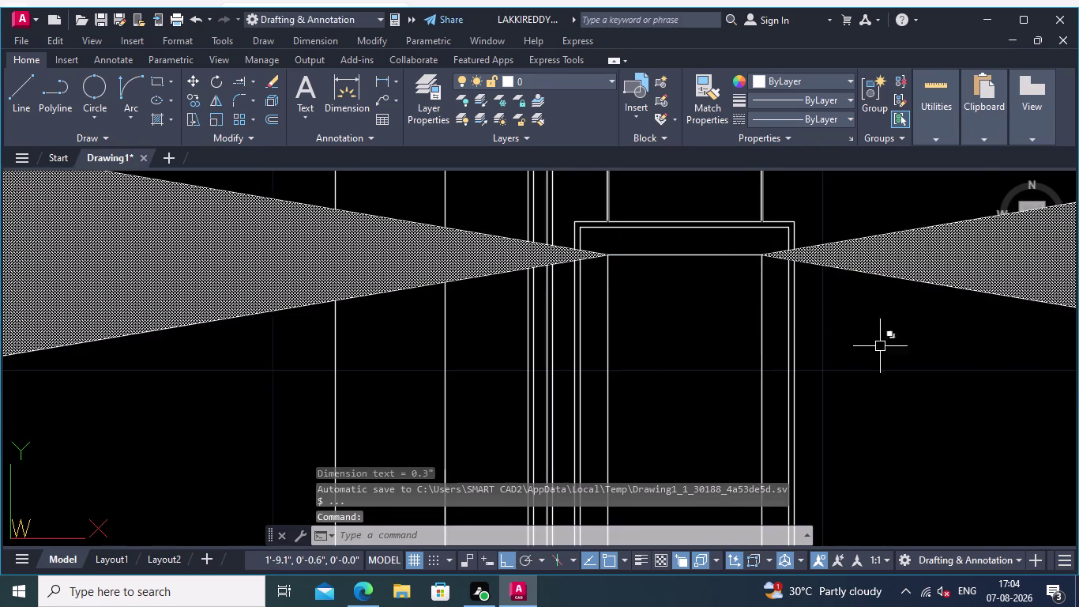
scroll(down, 3)
middle_drag(907, 382, 394, 267)
scroll(down, 3)
middle_drag(731, 318, 735, 317)
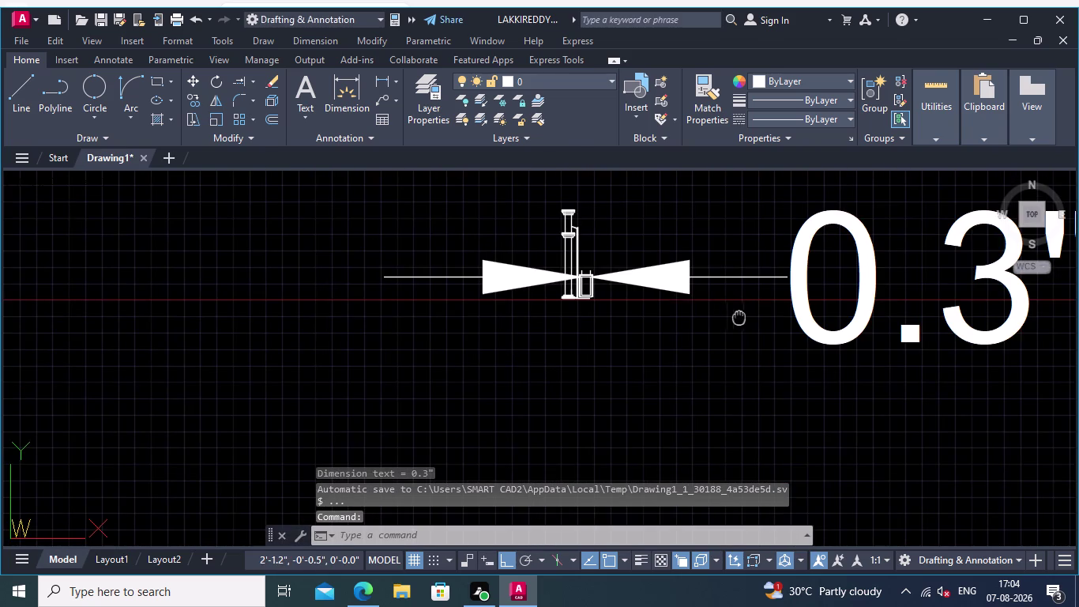
middle_drag(735, 318, 776, 318)
key(ctrl+z)
key(ctrl+z)
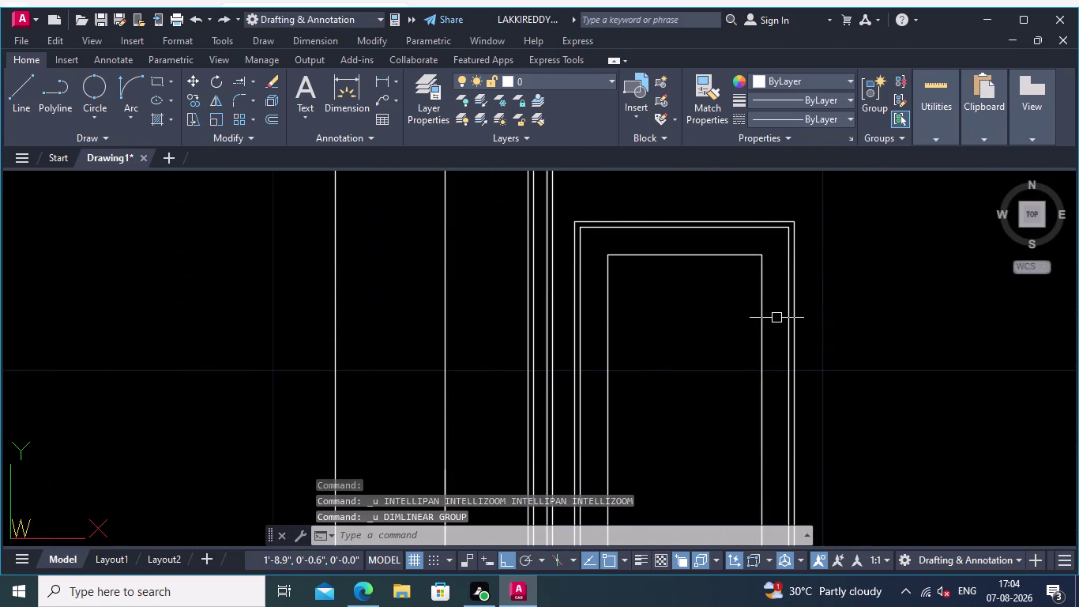
middle_drag(737, 308, 805, 322)
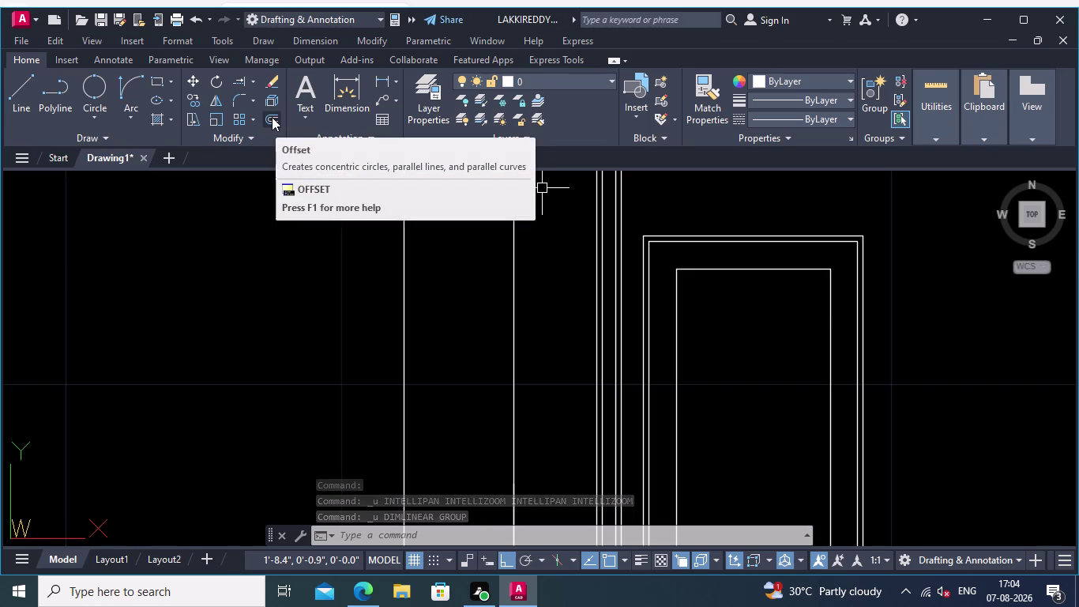
Offset the inner door frame 0.01 inward.
click(272, 117)
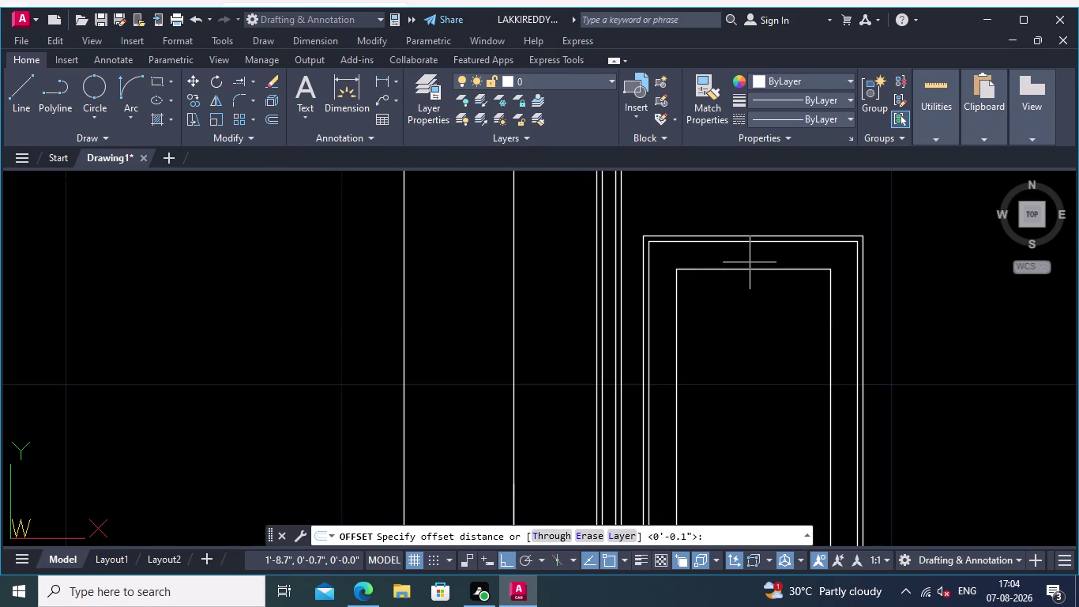
click(749, 267)
text(0.0)
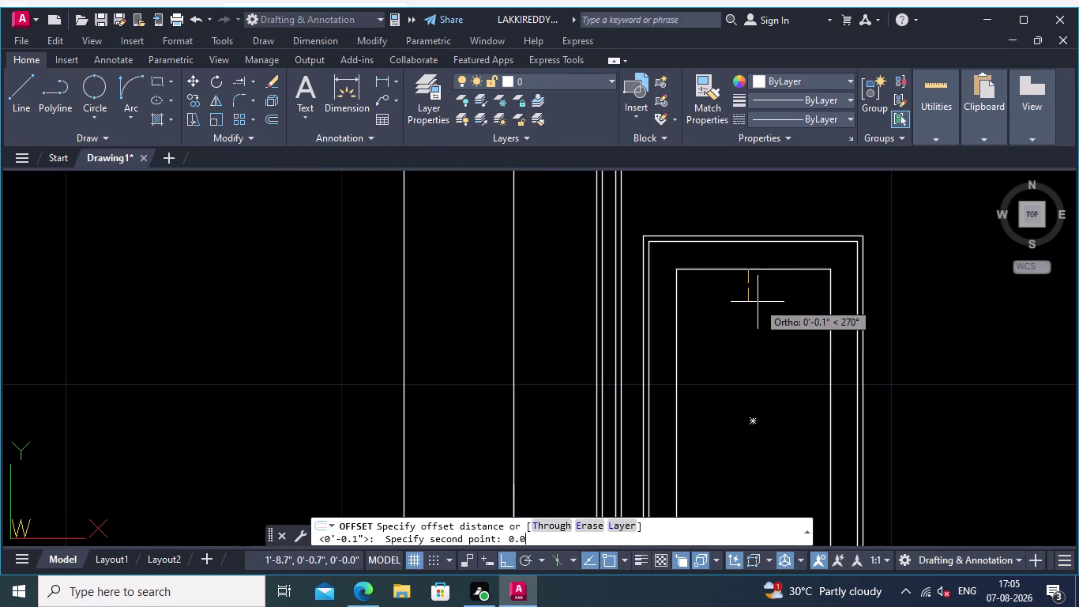
text(1)
key(Return)
click(748, 271)
click(734, 293)
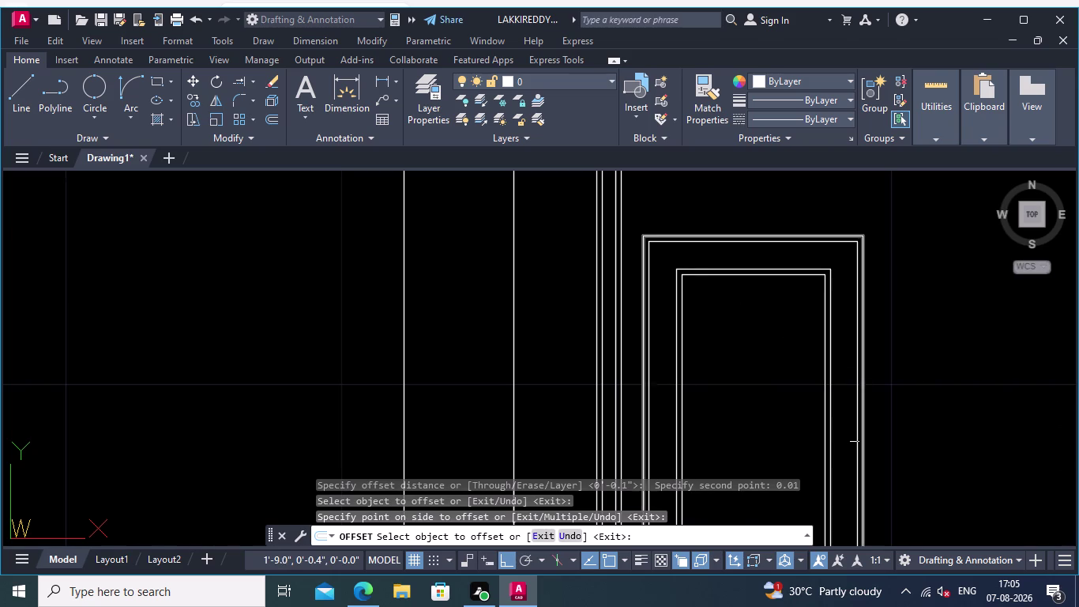
scroll(down, 3)
middle_drag(904, 425, 853, 360)
middle_drag(927, 388, 920, 376)
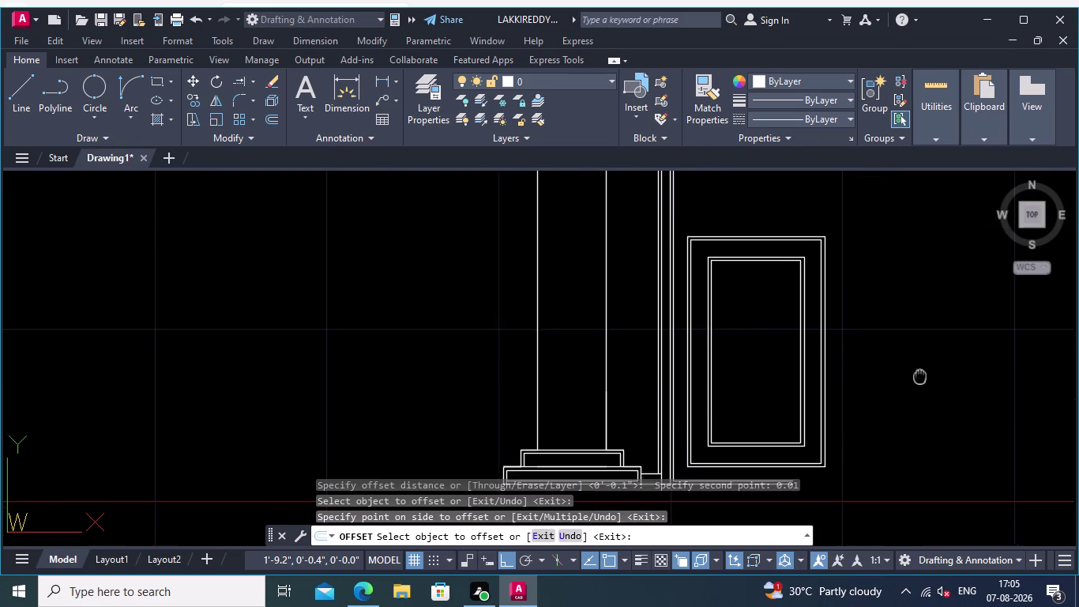
middle_drag(920, 376, 895, 335)
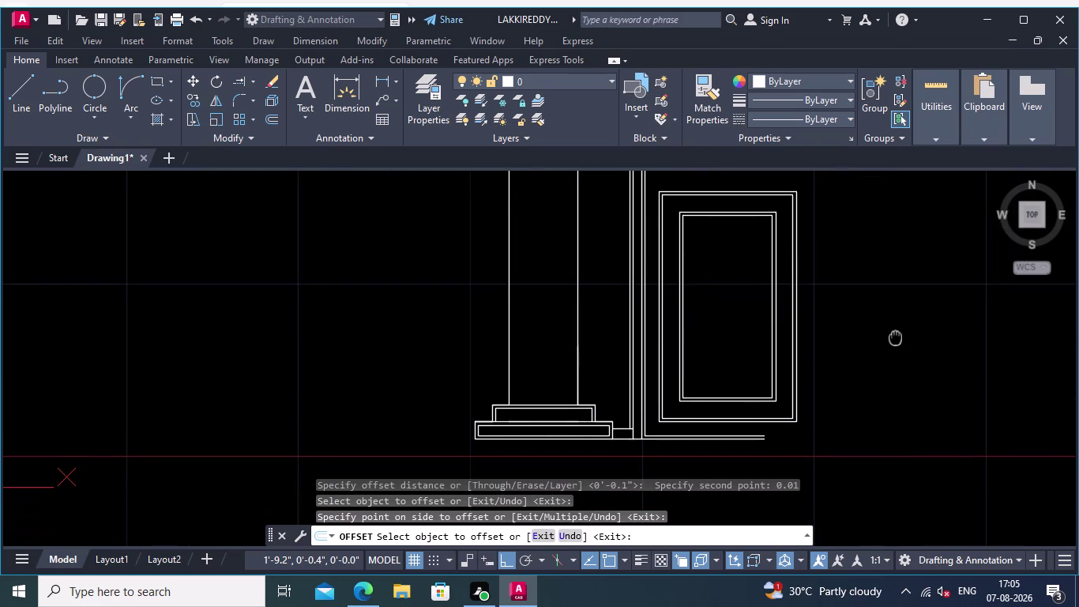
middle_drag(895, 336, 895, 335)
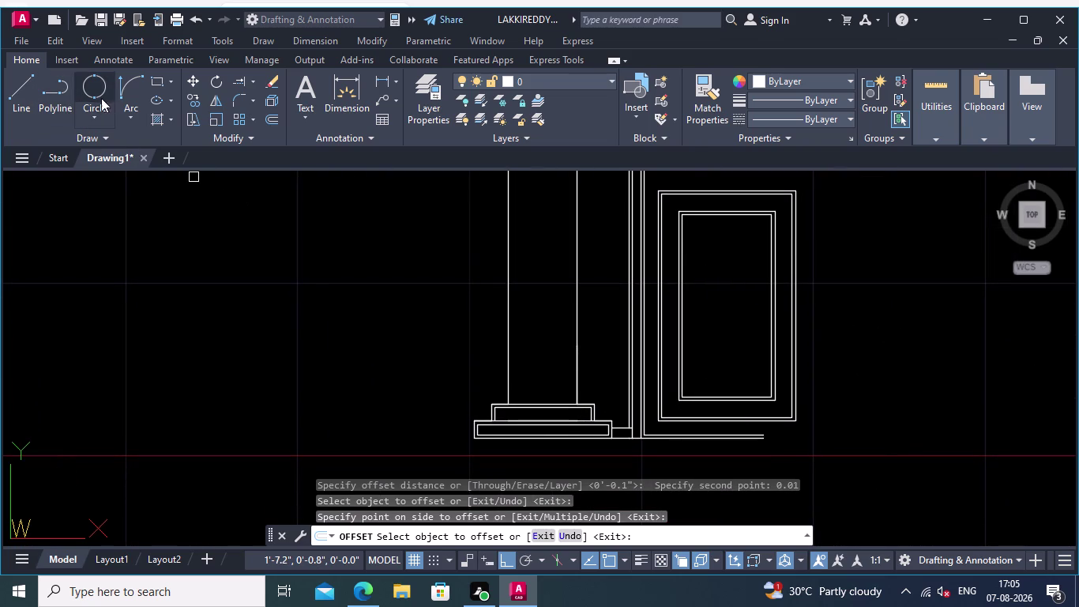
click(58, 88)
scroll(down, 3)
scroll(up, 3)
middle_drag(1040, 442, 715, 334)
scroll(up, 3)
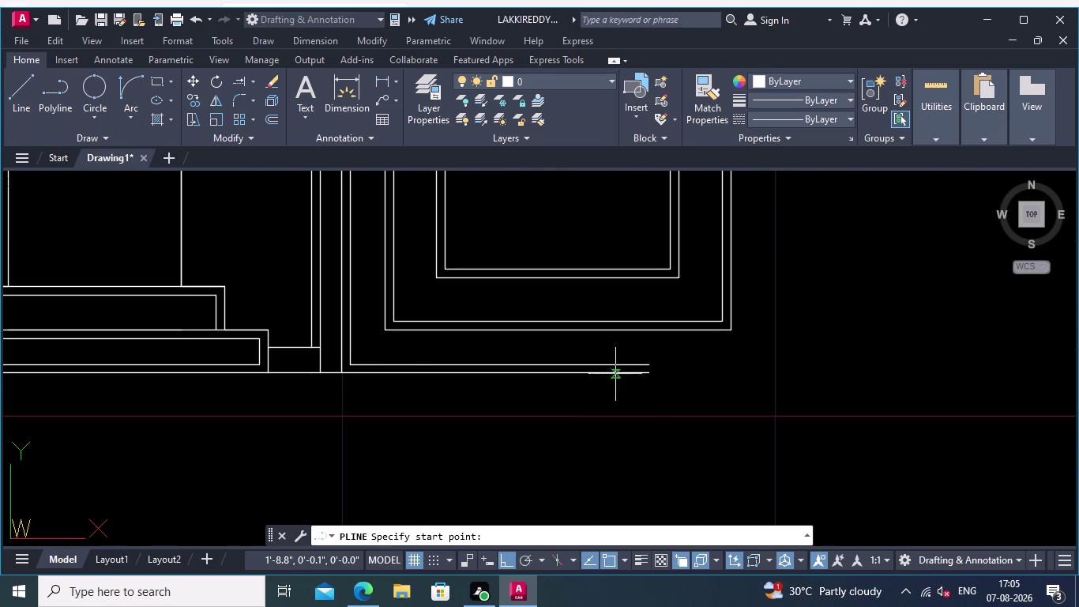
click(648, 365)
middle_drag(956, 375, 525, 359)
scroll(down, 3)
middle_drag(933, 337, 813, 333)
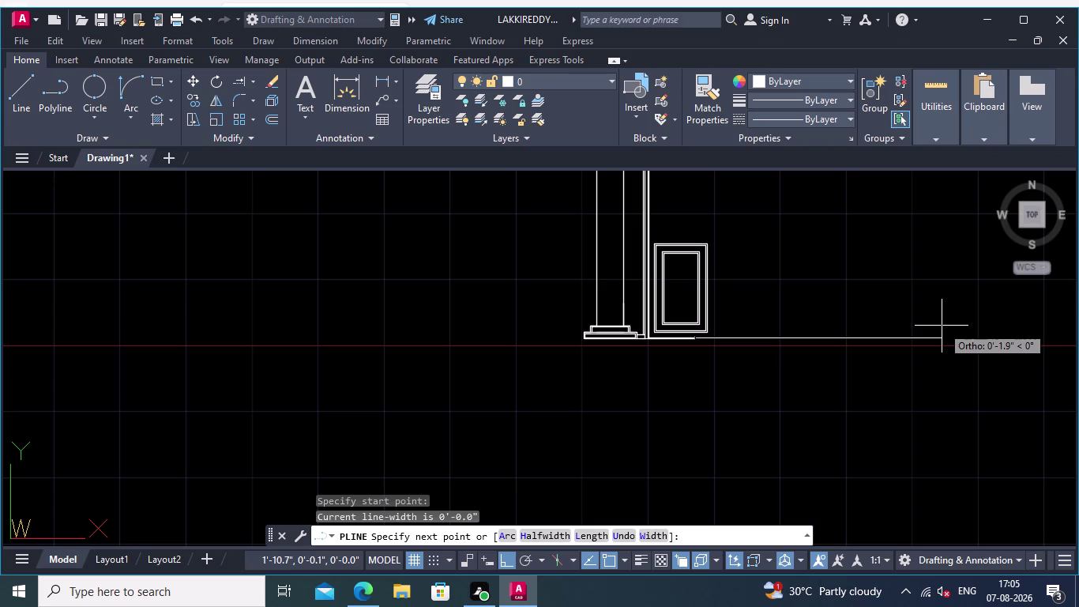
click(1018, 324)
key(Return)
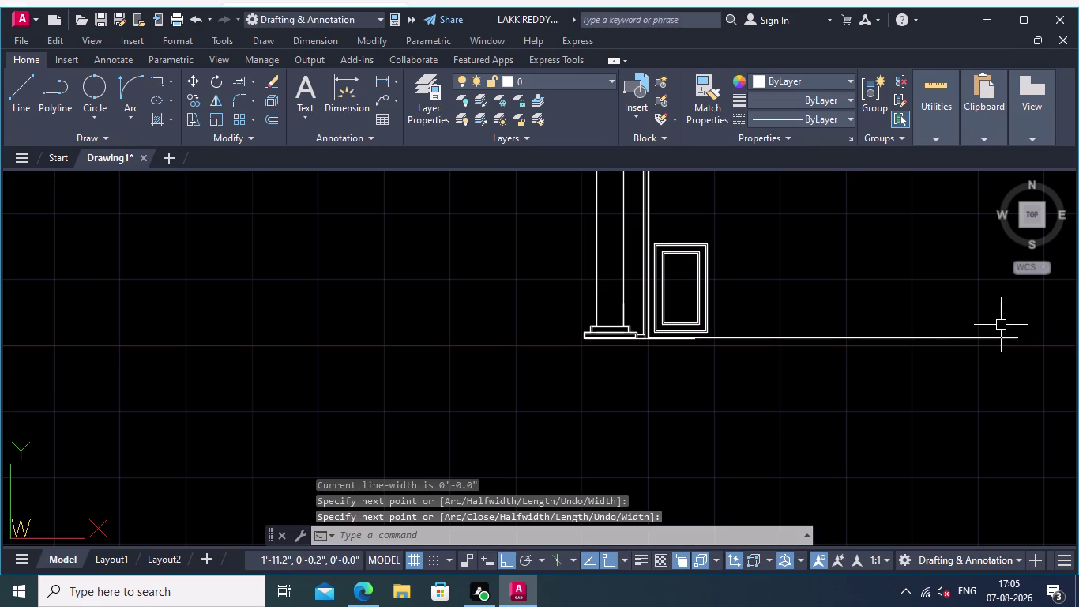
scroll(up, 3)
scroll(up, 3)
scroll(up, 3)
middle_drag(765, 329, 784, 335)
click(268, 115)
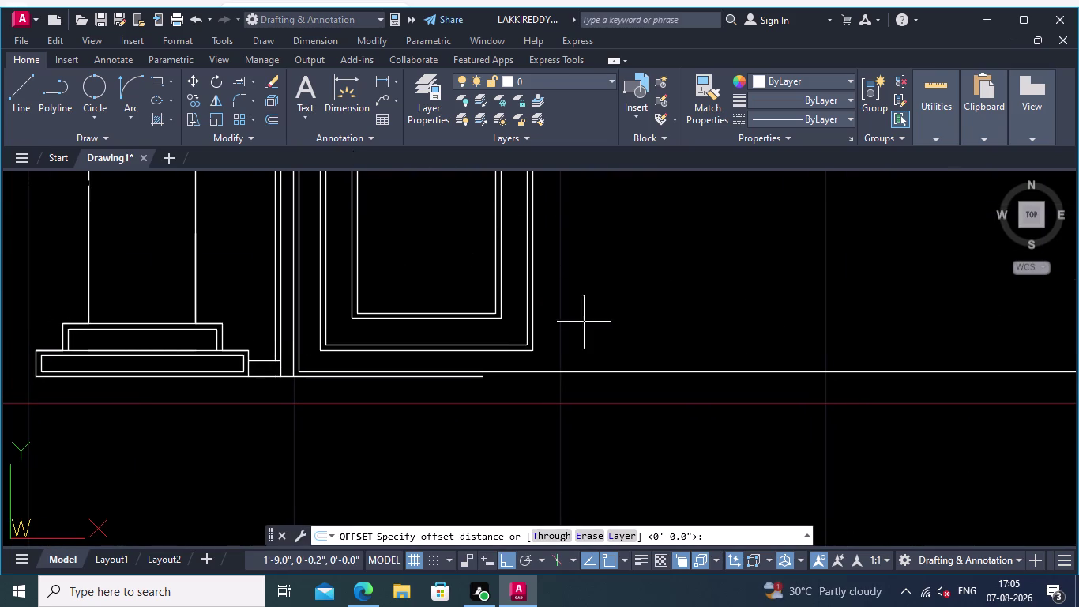
click(590, 371)
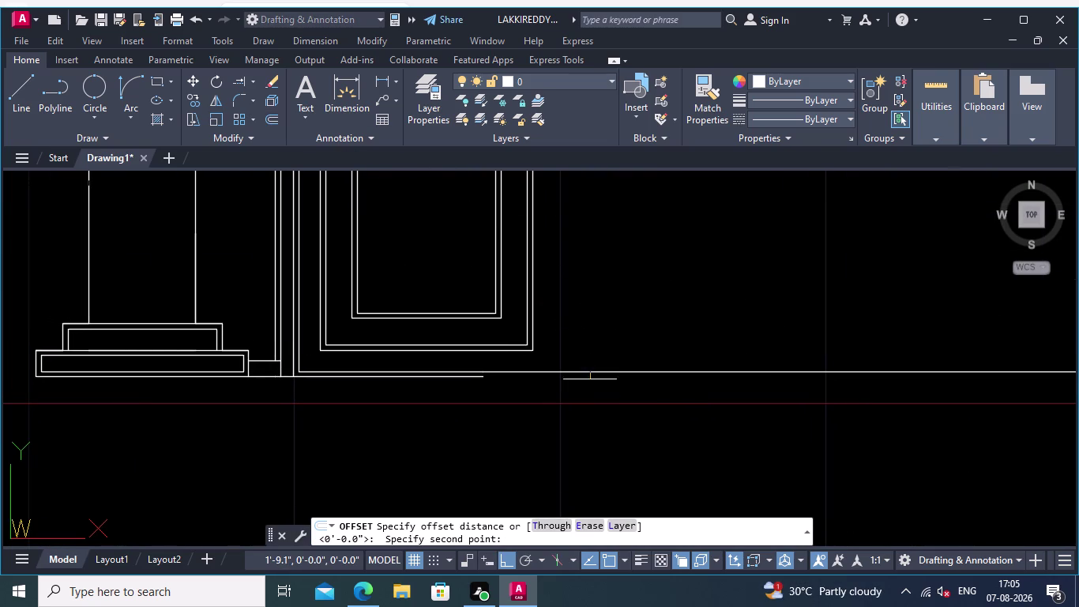
text(0.01)
key(Return)
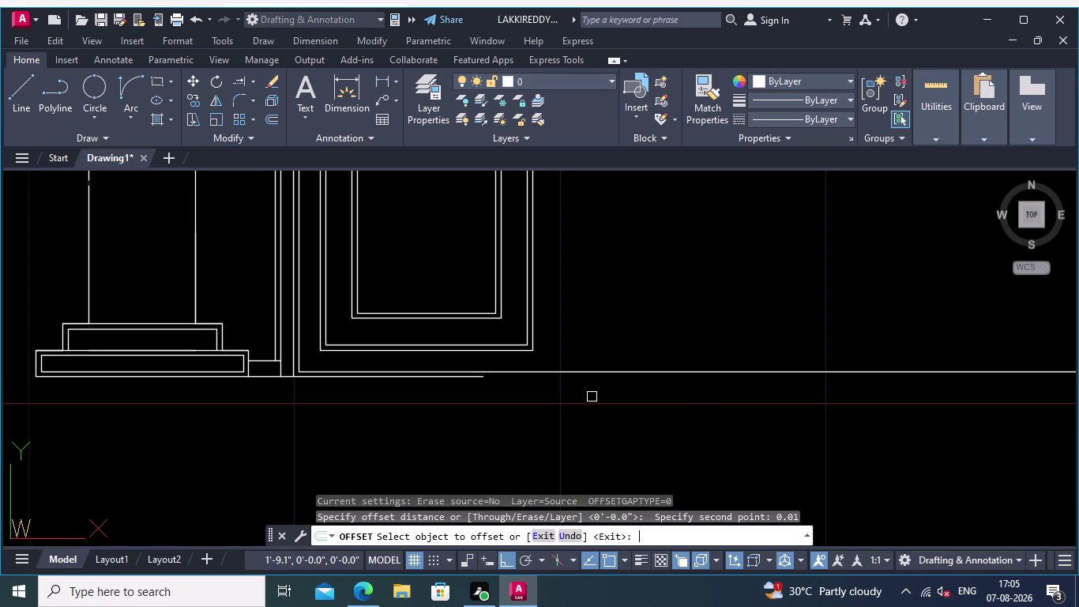
click(604, 370)
click(594, 405)
scroll(down, 3)
middle_drag(647, 335, 649, 372)
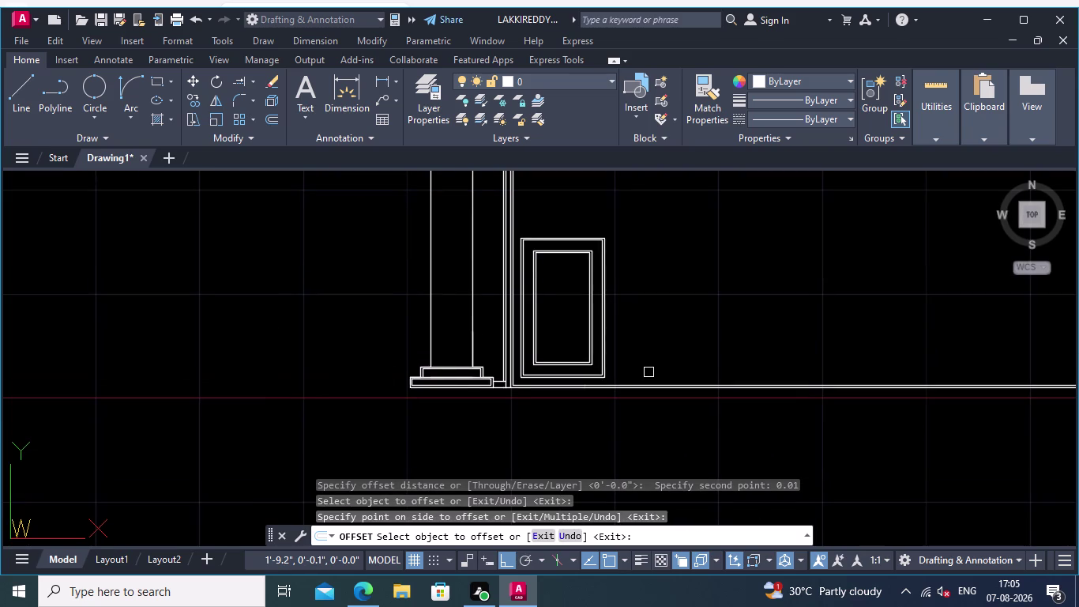
middle_drag(694, 322, 783, 469)
scroll(down, 3)
middle_drag(759, 245, 760, 260)
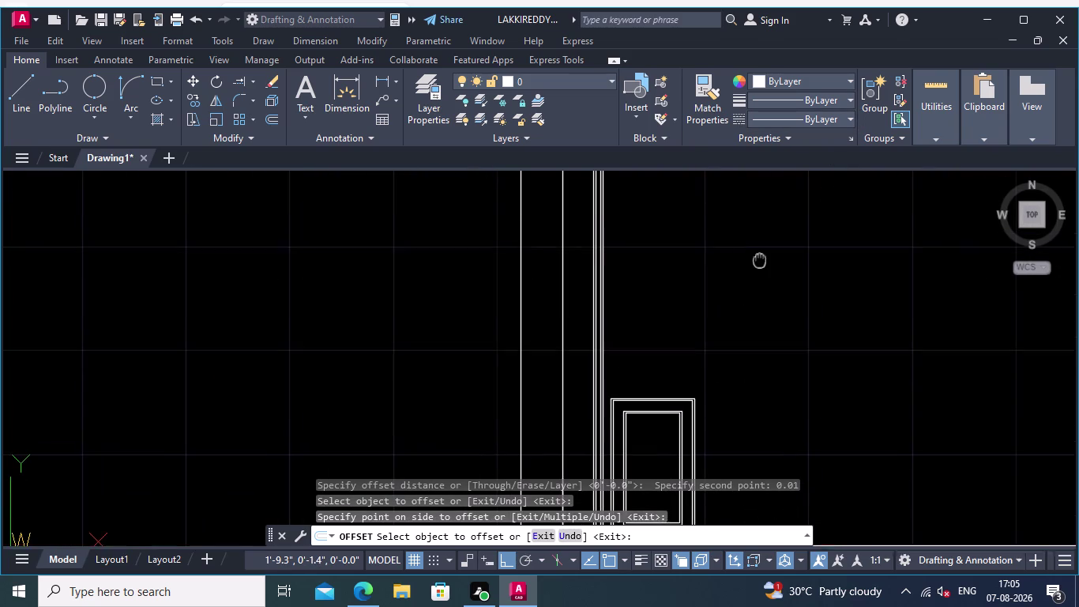
middle_drag(759, 260, 754, 267)
middle_drag(752, 264, 755, 391)
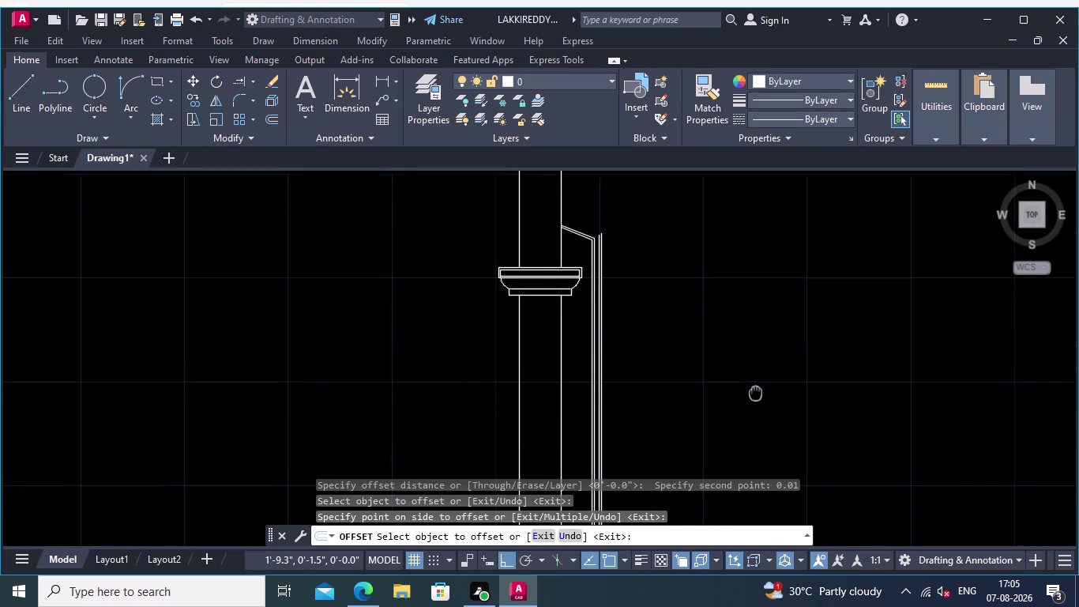
middle_drag(755, 392, 758, 401)
middle_drag(739, 341, 748, 373)
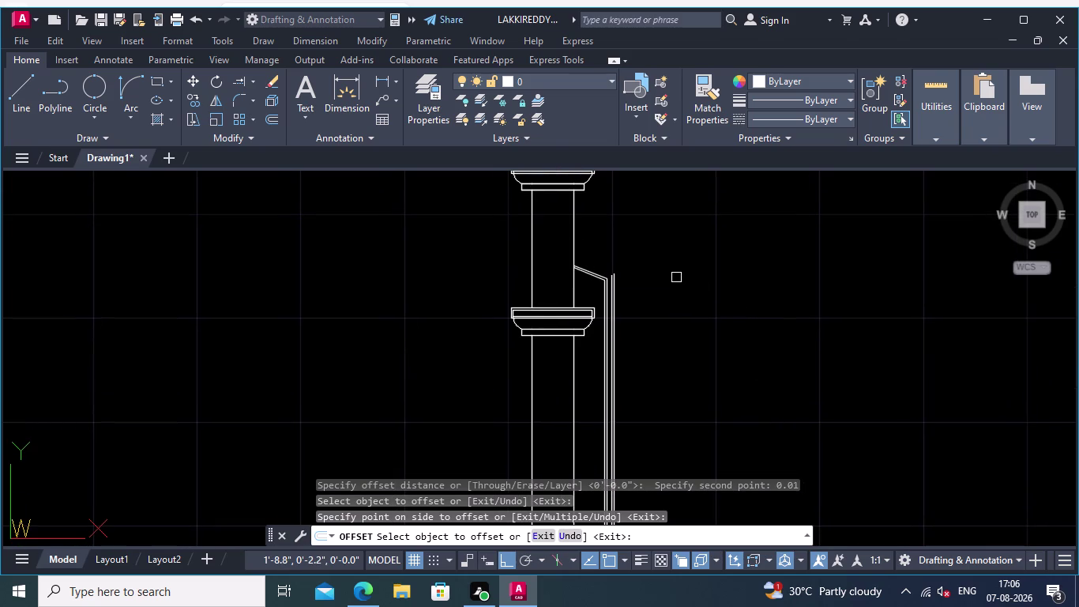
scroll(up, 3)
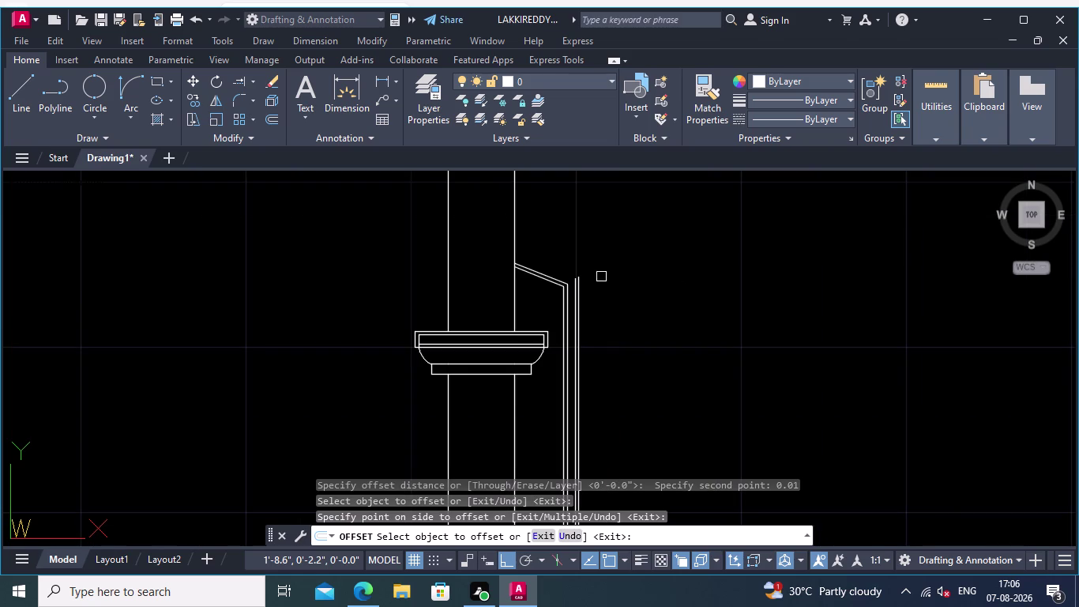
scroll(up, 3)
scroll(down, 3)
middle_drag(836, 392, 711, 269)
scroll(up, 3)
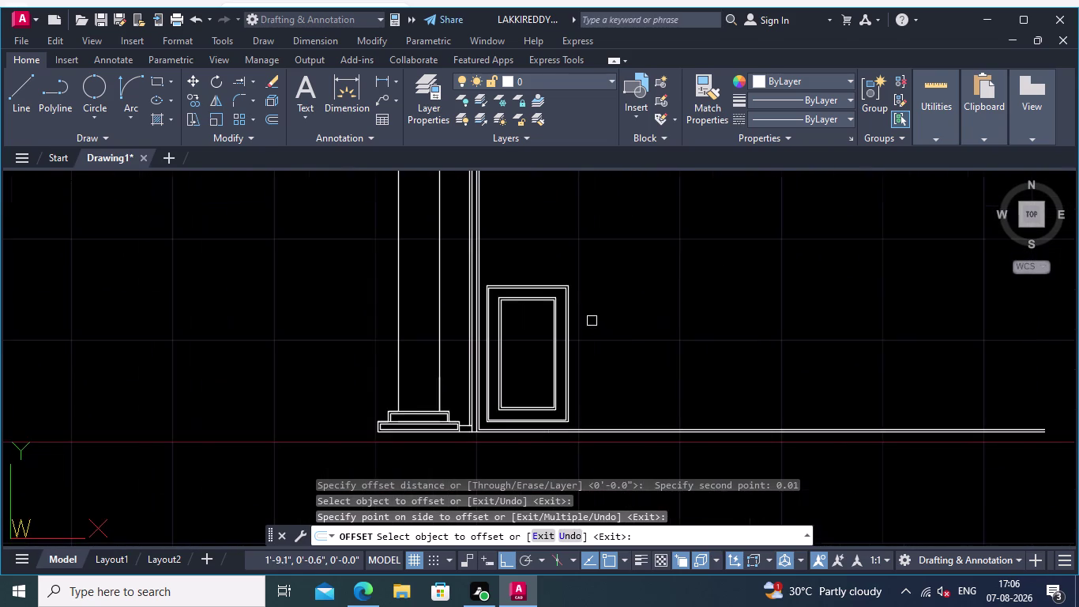
middle_drag(620, 326, 660, 291)
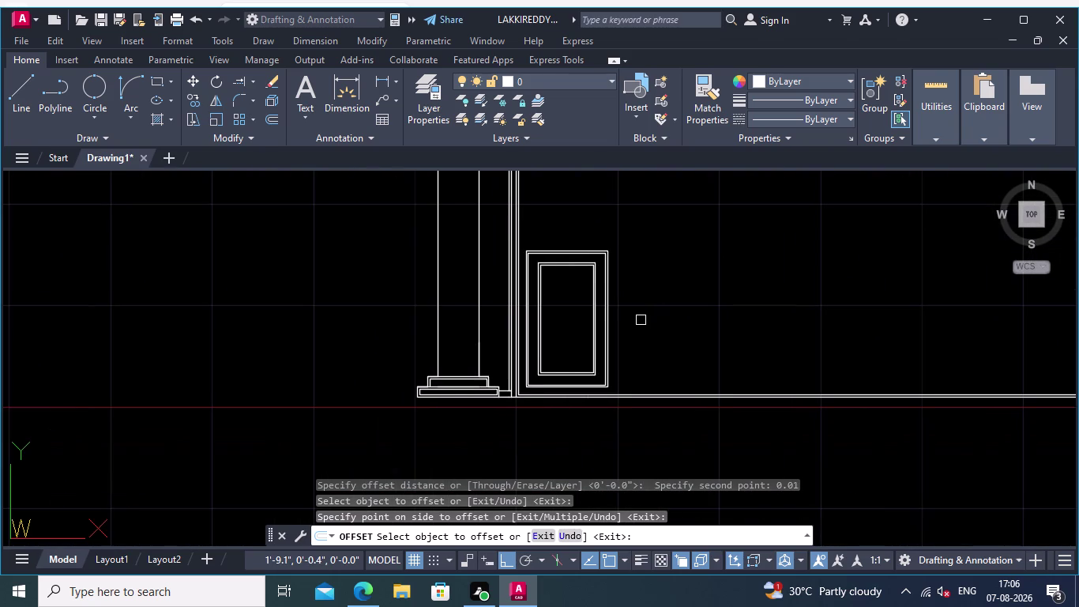
scroll(up, 3)
middle_drag(648, 343, 620, 338)
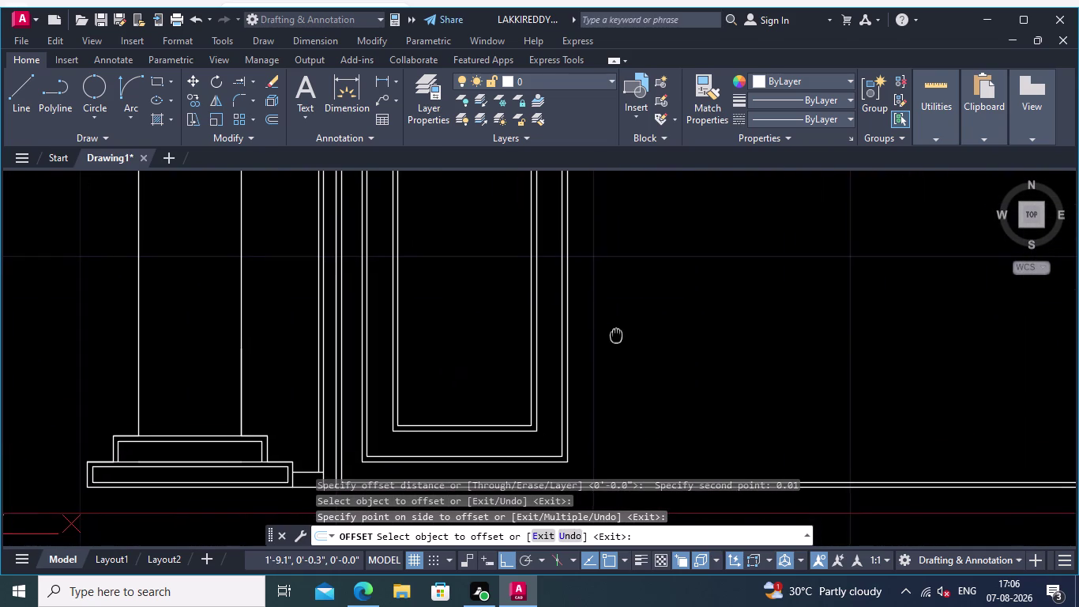
click(264, 118)
middle_drag(695, 358, 662, 357)
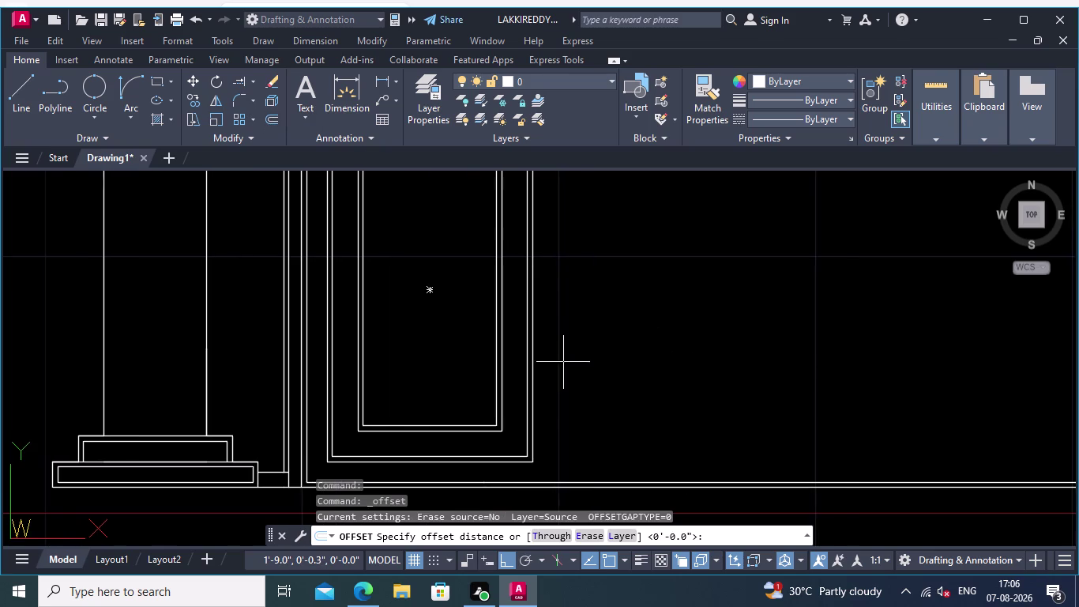
scroll(up, 3)
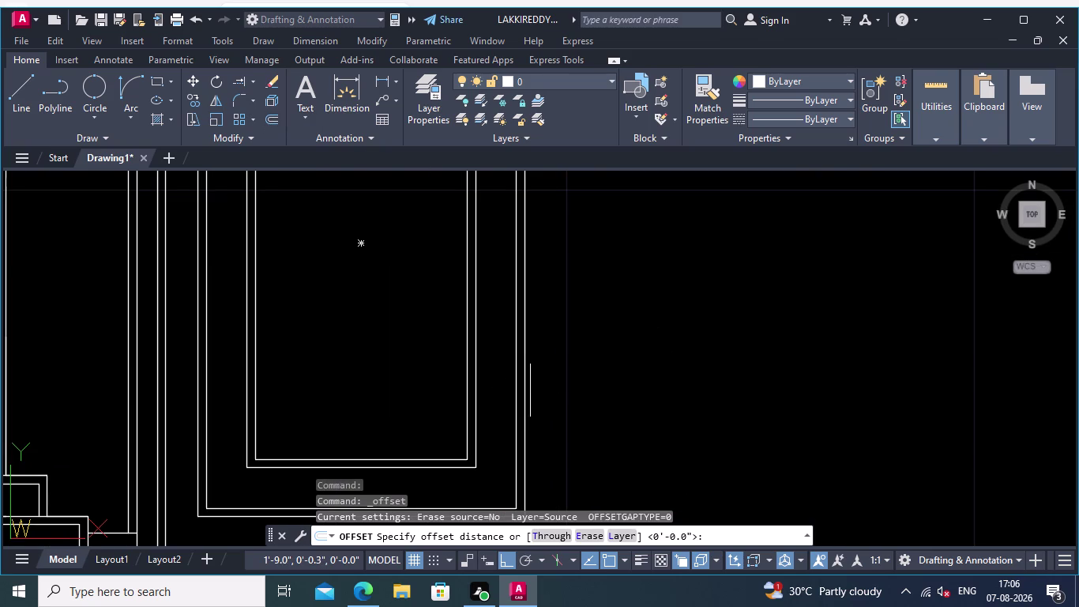
scroll(down, 3)
middle_drag(637, 381, 633, 344)
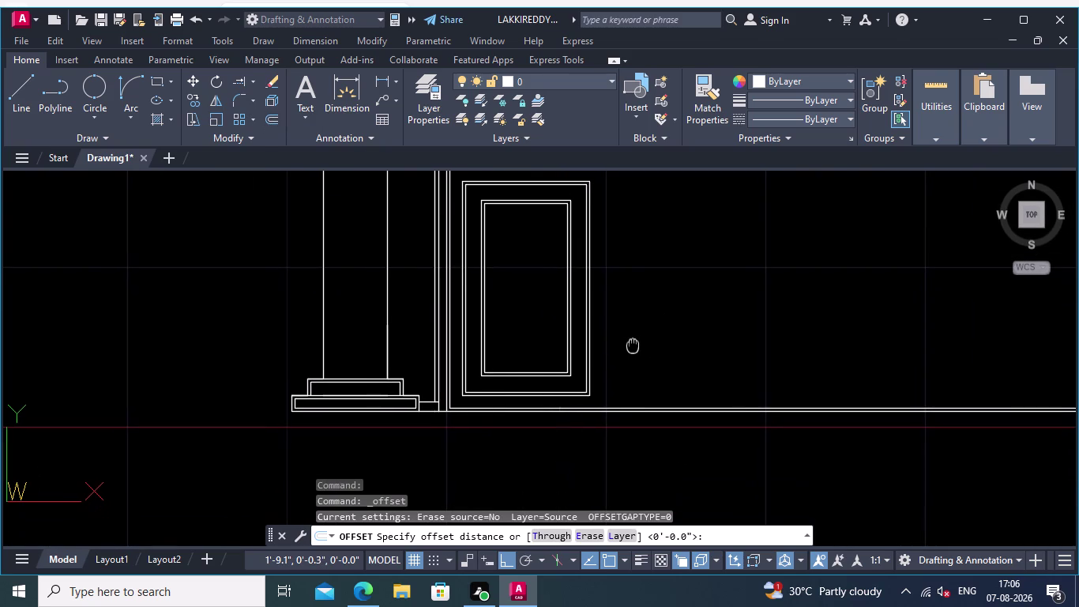
middle_drag(633, 344, 630, 359)
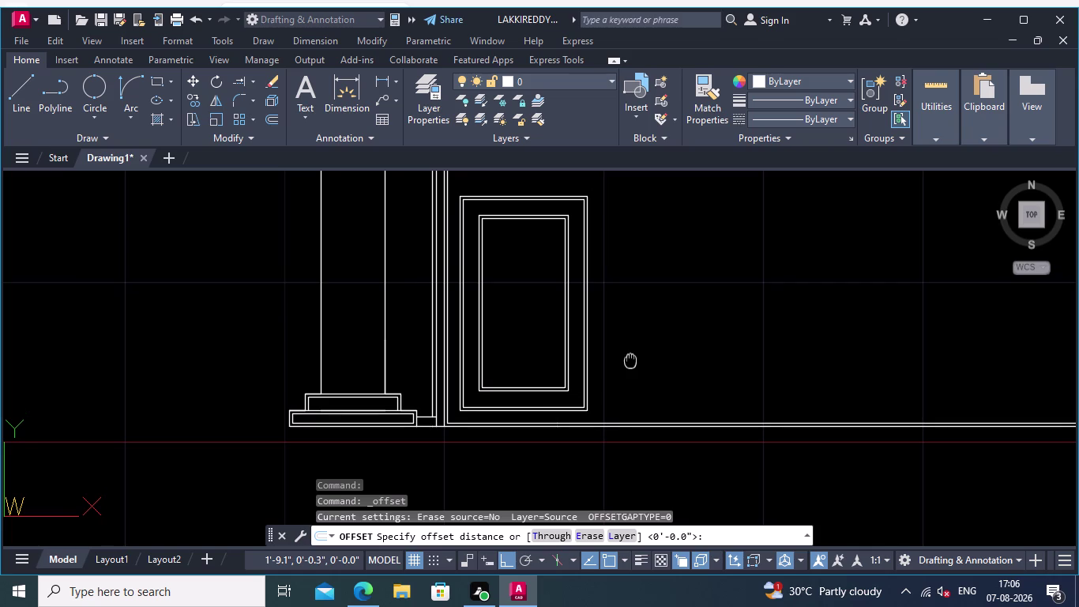
middle_drag(630, 359, 630, 359)
scroll(up, 3)
scroll(up, 3)
middle_drag(609, 363, 594, 328)
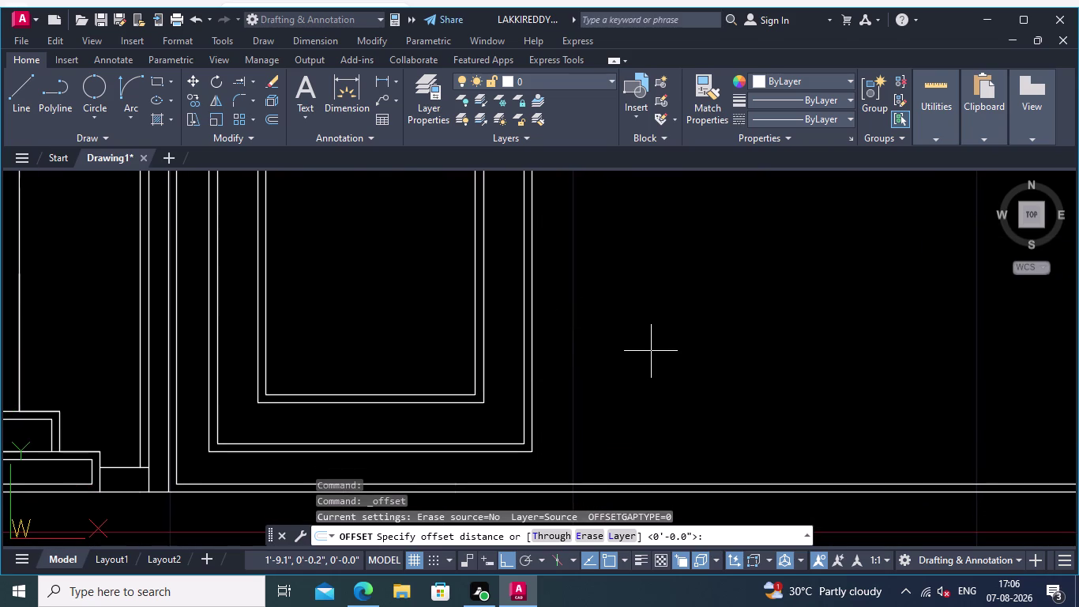
scroll(down, 3)
middle_drag(608, 286, 605, 396)
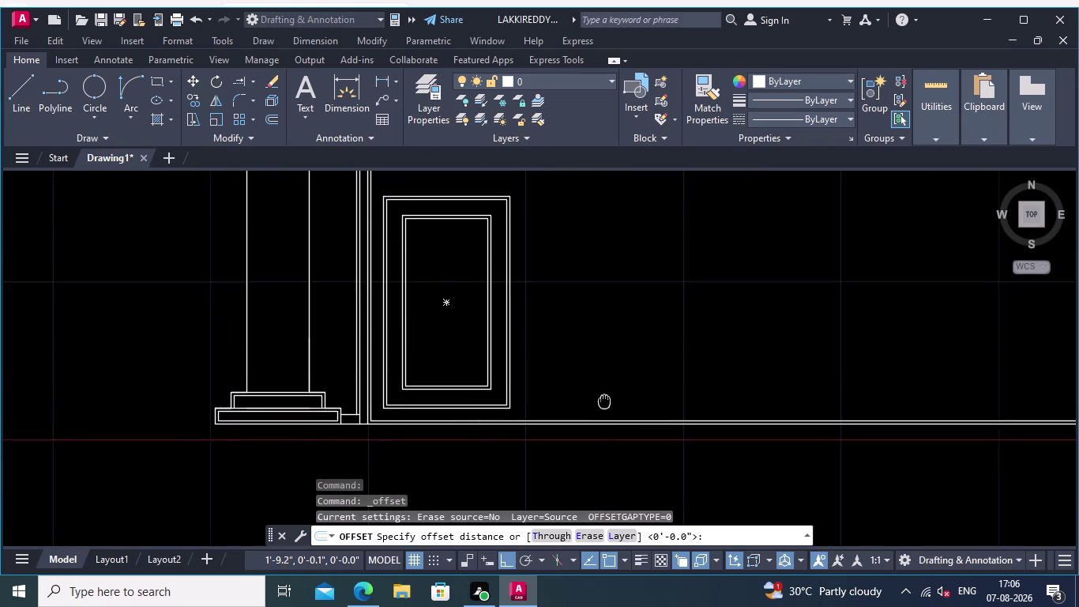
middle_drag(605, 397, 595, 448)
scroll(up, 3)
scroll(up, 3)
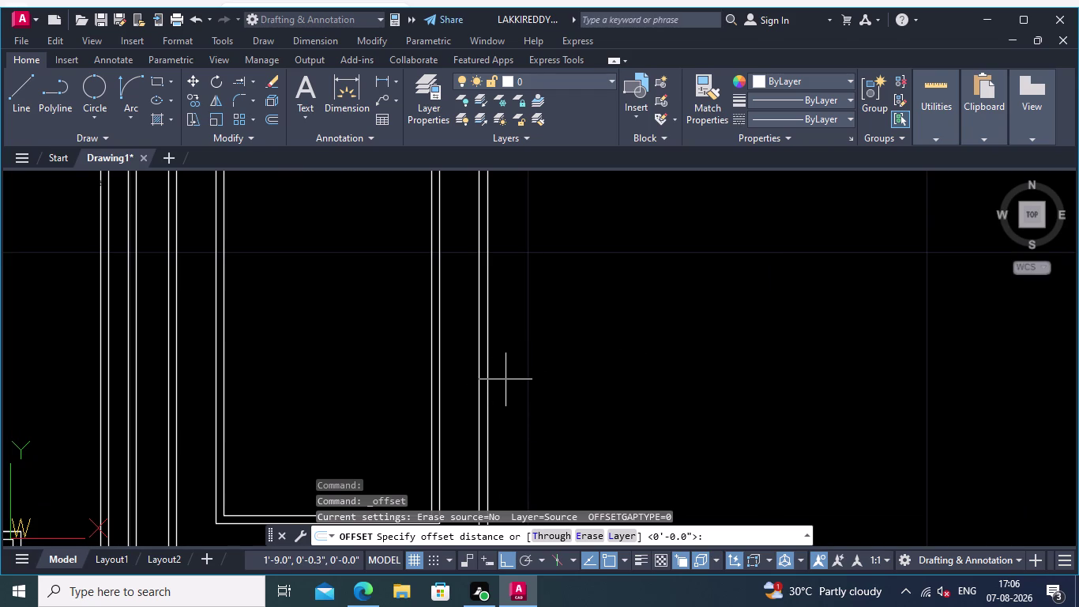
scroll(down, 3)
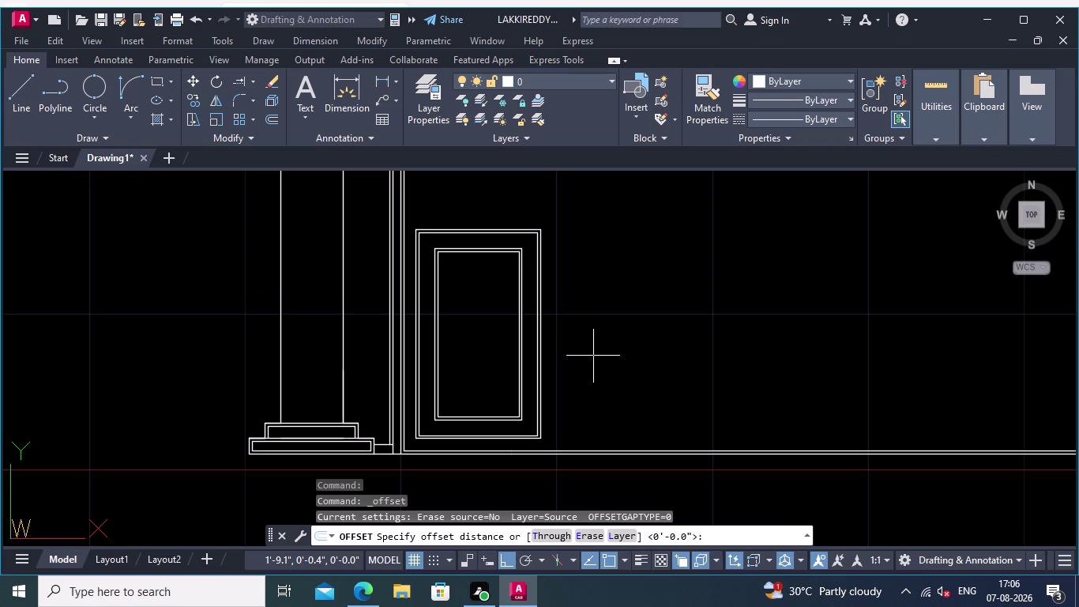
scroll(up, 3)
middle_drag(582, 343, 583, 358)
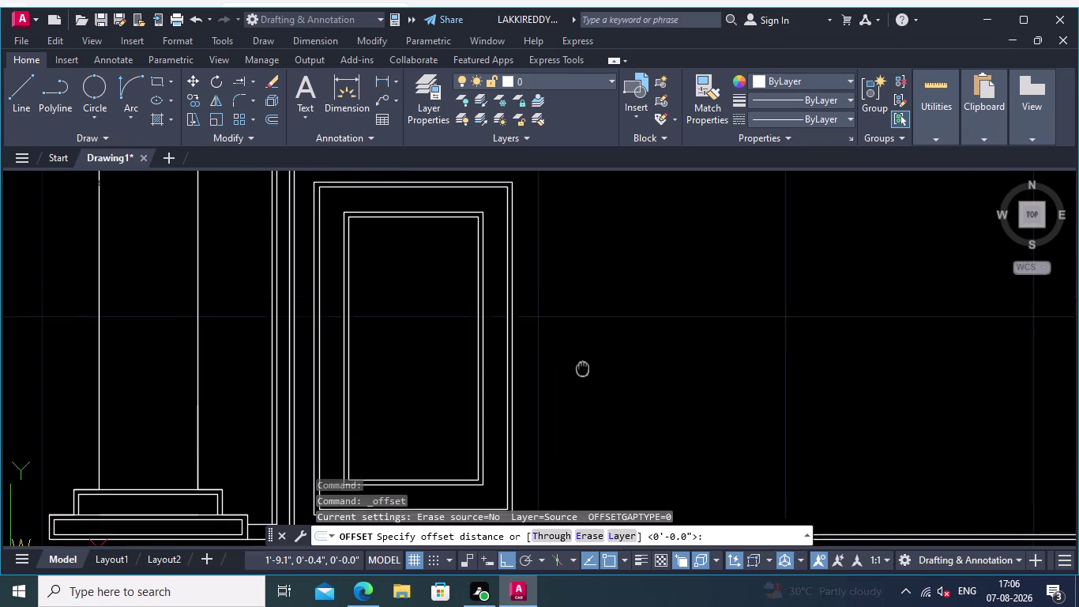
middle_drag(582, 359, 585, 383)
scroll(down, 3)
middle_drag(586, 362, 575, 282)
scroll(up, 3)
scroll(up, 3)
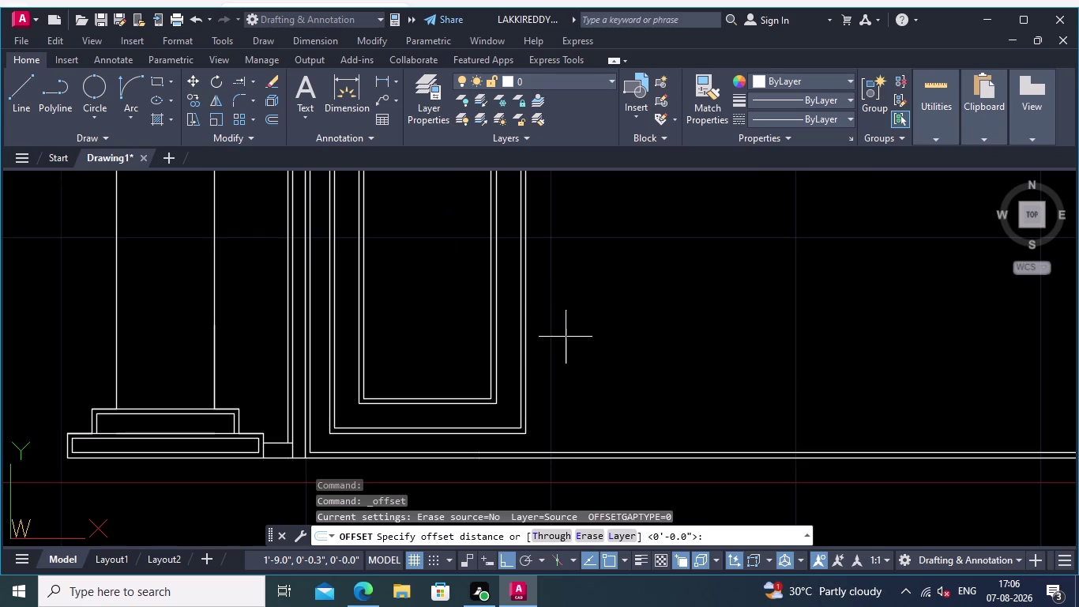
key(Escape)
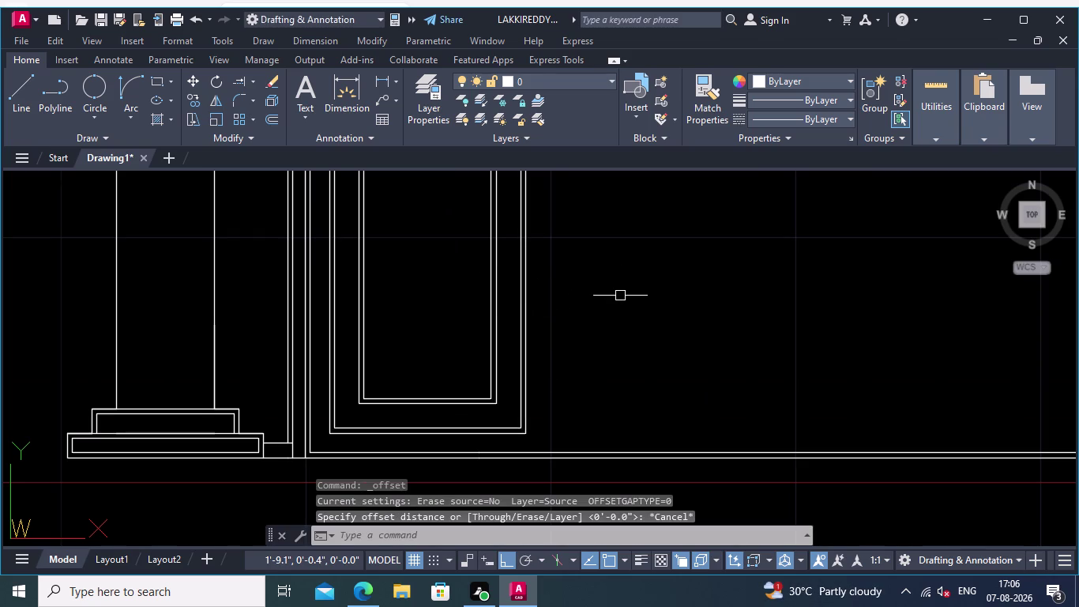
scroll(up, 3)
Offset the door frame's vertical edge by 0.05 to double it.
scroll(up, 3)
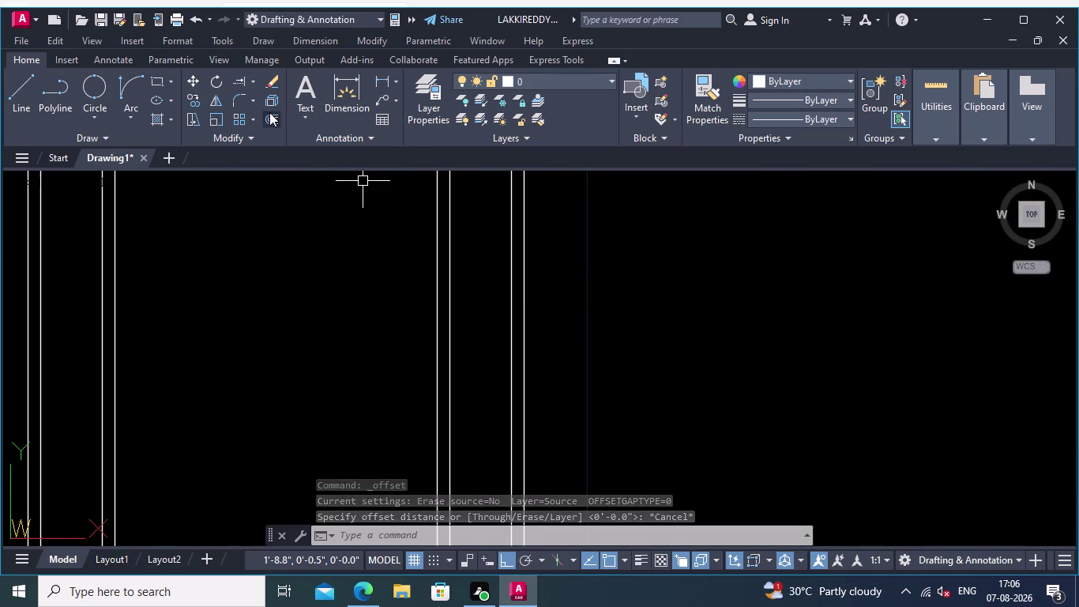
click(269, 112)
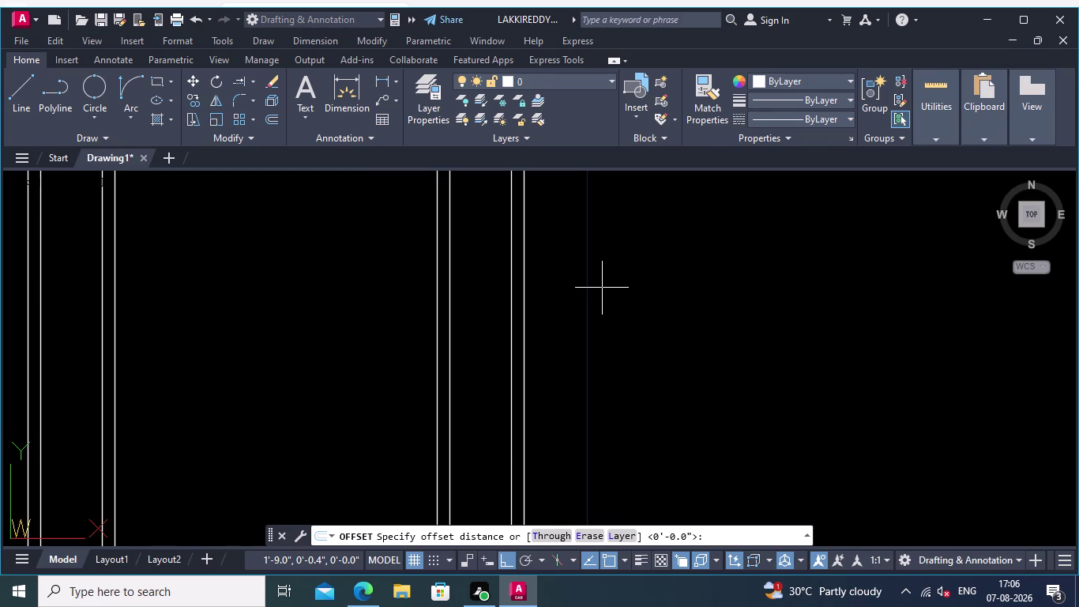
click(525, 340)
text(0)
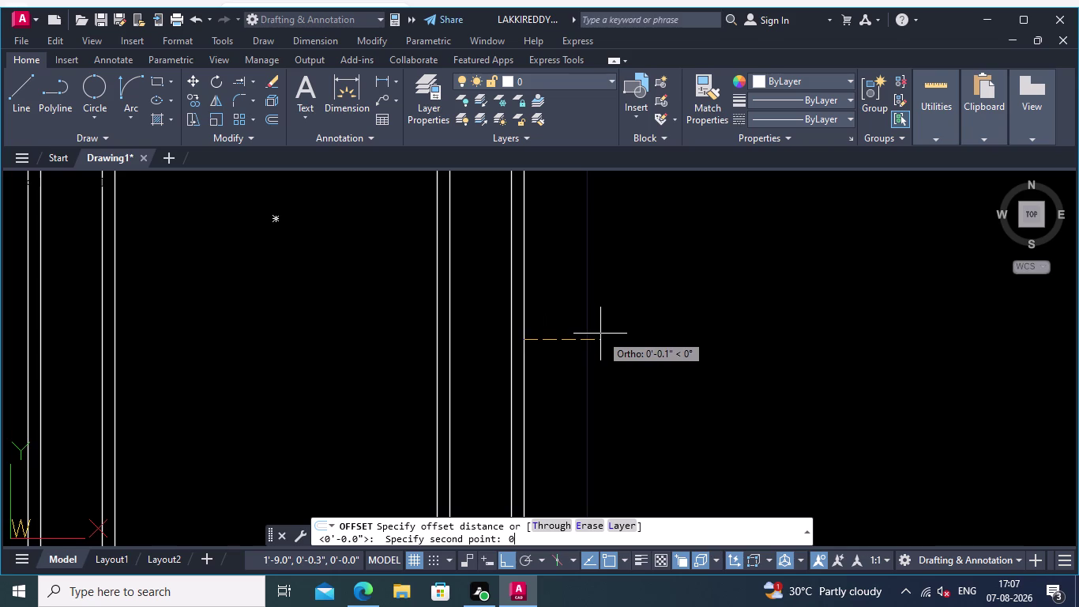
text(.05)
key(Return)
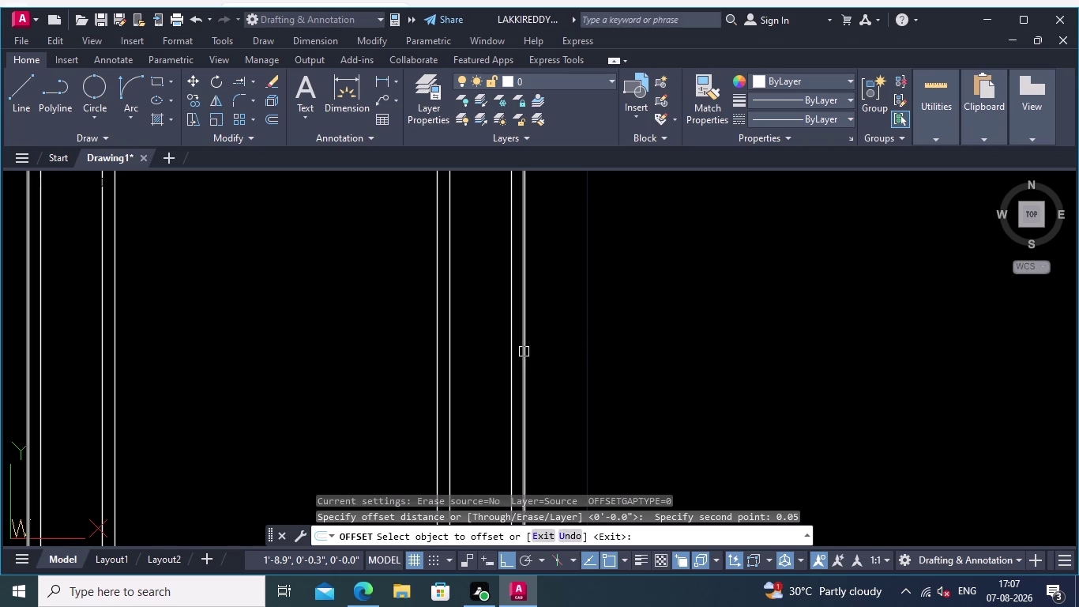
drag(524, 352, 539, 351)
click(591, 347)
scroll(down, 3)
middle_drag(630, 347, 642, 242)
middle_drag(657, 314, 656, 334)
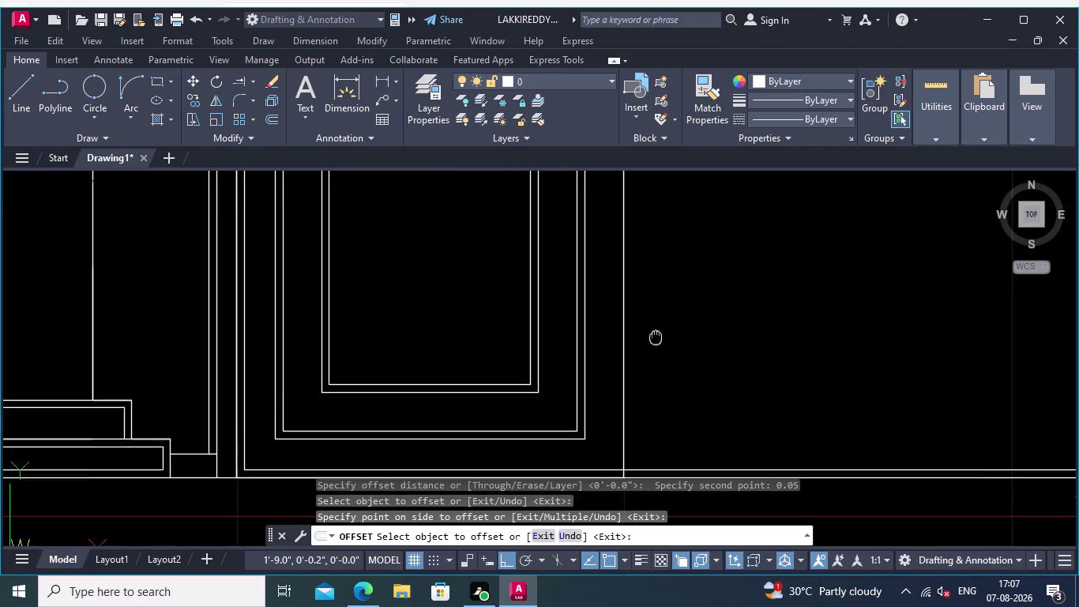
middle_drag(656, 334, 658, 382)
key(Return)
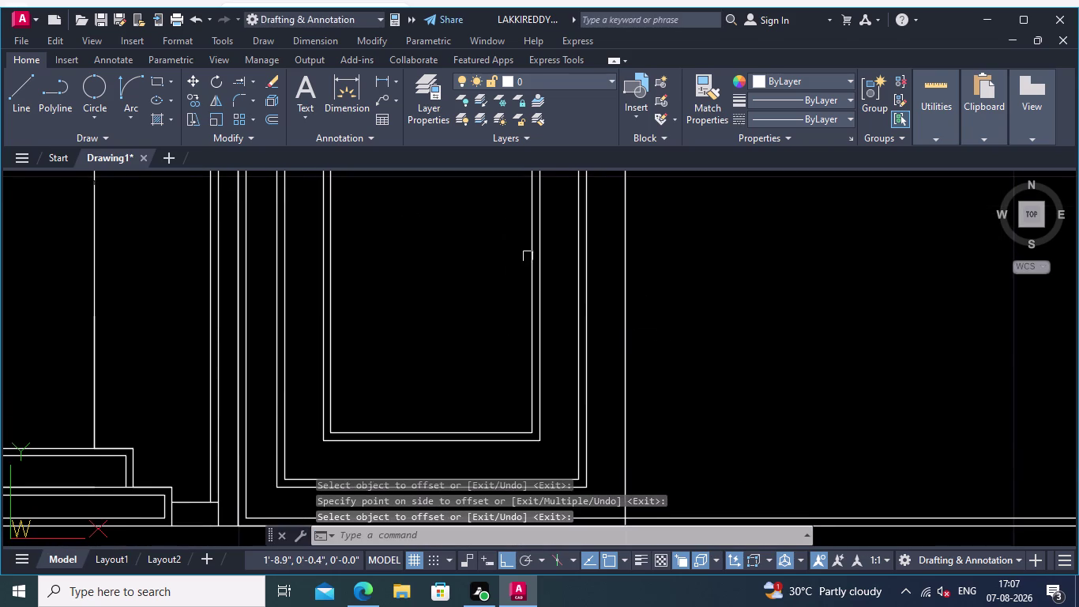
Select the outer door frame outline, then clear the selection.
click(626, 366)
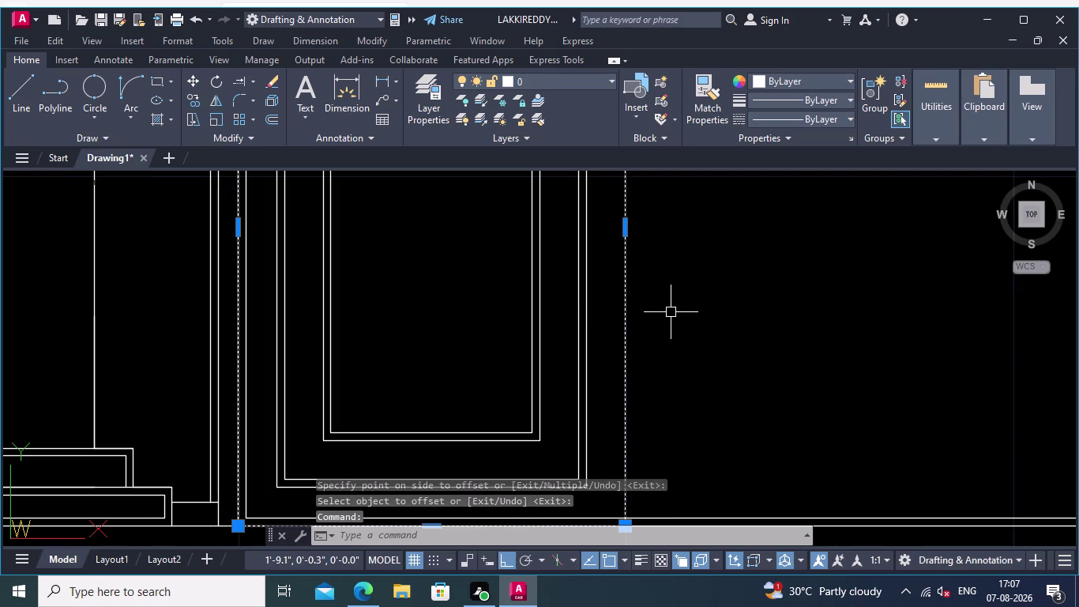
middle_click(689, 306)
key(Escape)
scroll(down, 3)
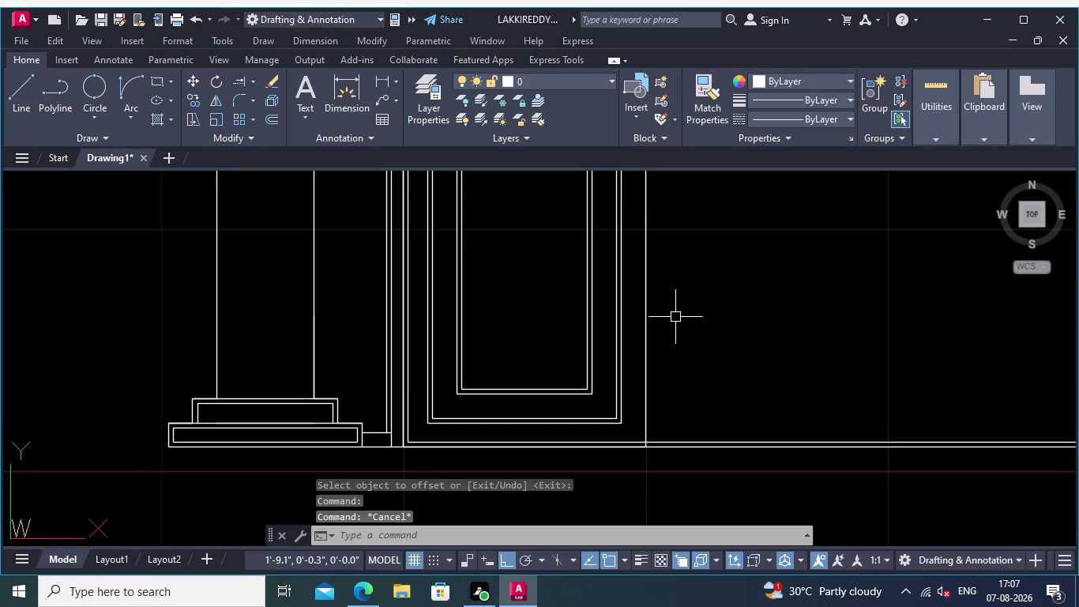
scroll(up, 3)
scroll(up, 3)
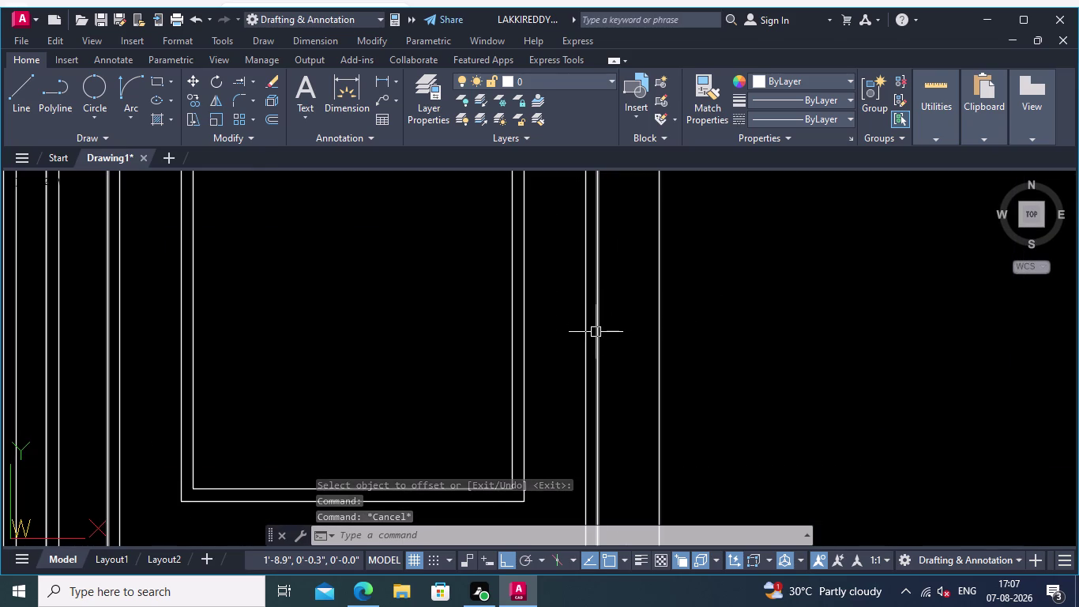
click(596, 332)
scroll(down, 3)
middle_drag(748, 296, 747, 303)
key(Escape)
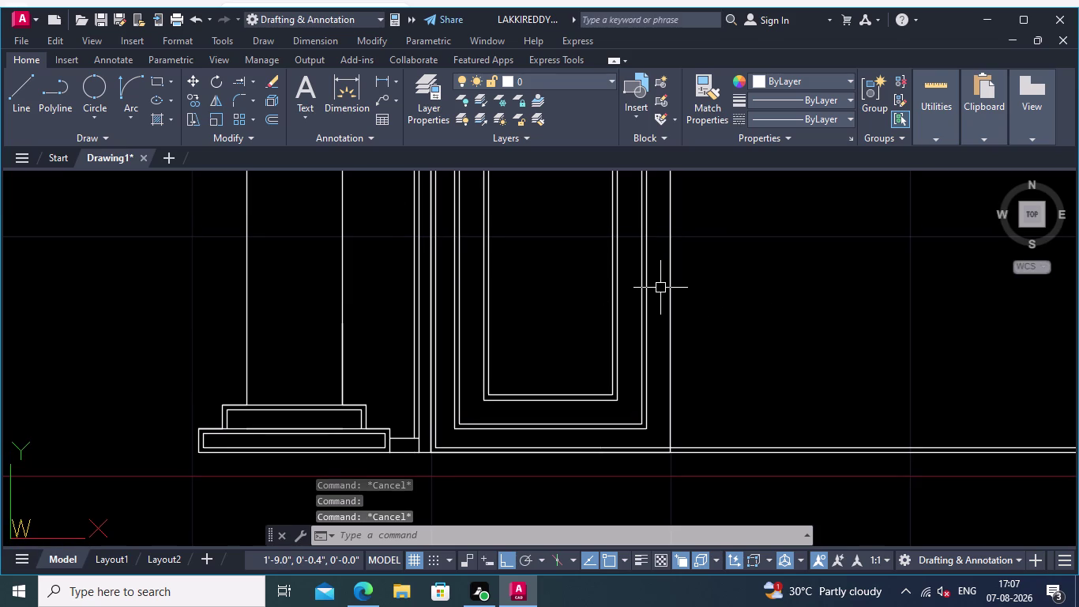
Explode the outer door frame polyline into separate lines.
click(273, 95)
scroll(up, 3)
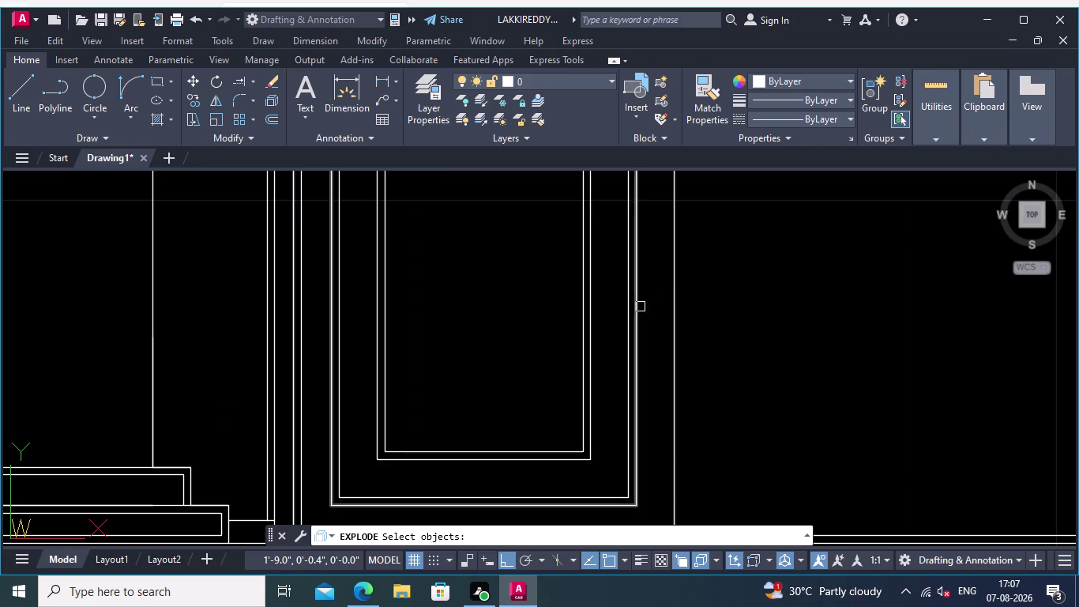
click(639, 323)
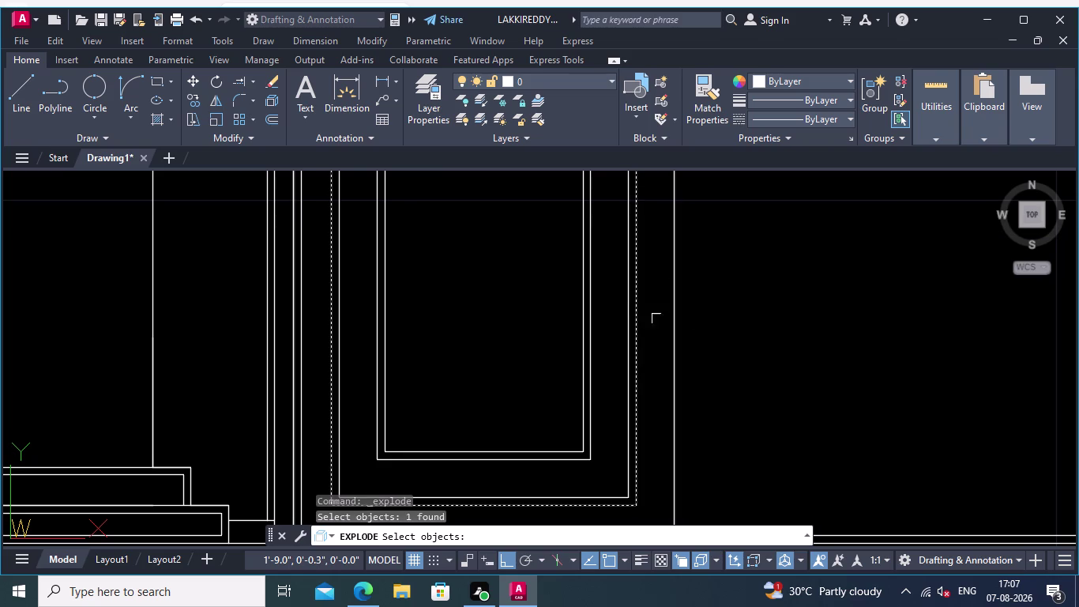
scroll(down, 3)
middle_drag(743, 300, 713, 306)
key(Return)
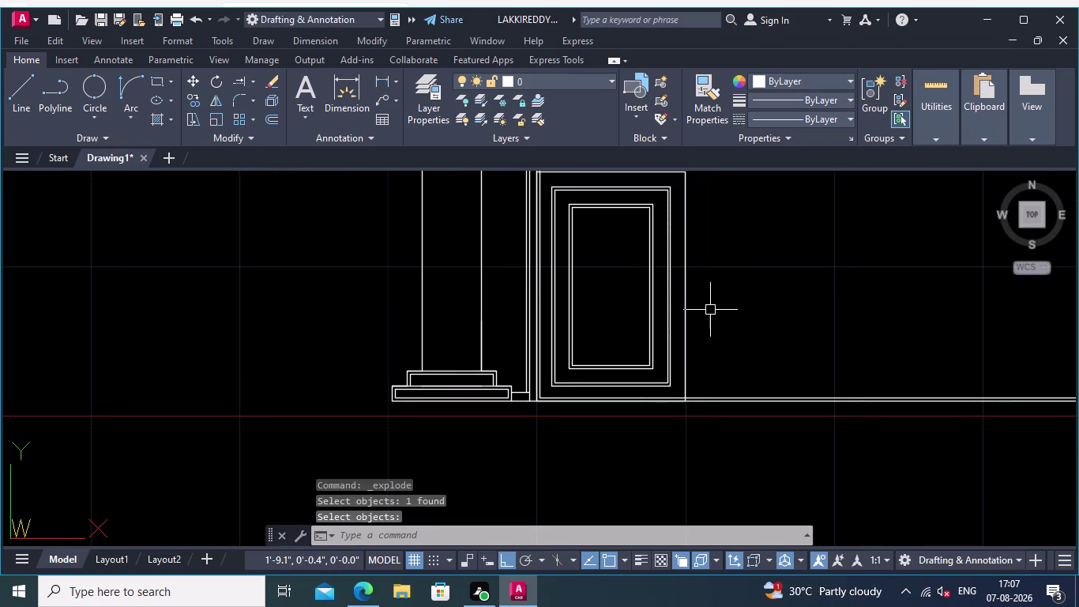
middle_drag(718, 324, 717, 363)
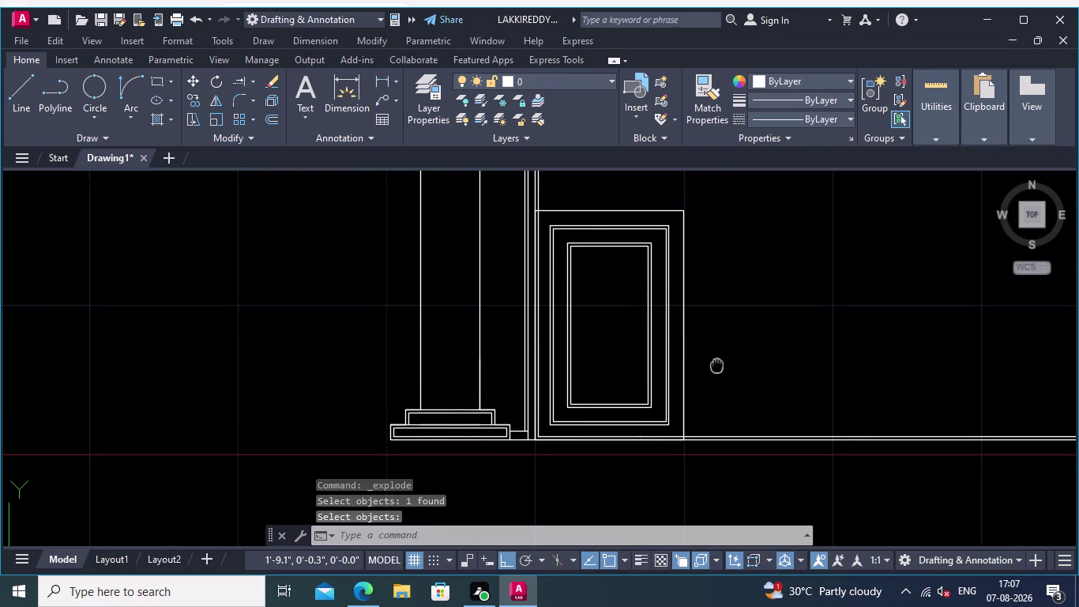
middle_drag(717, 363, 716, 367)
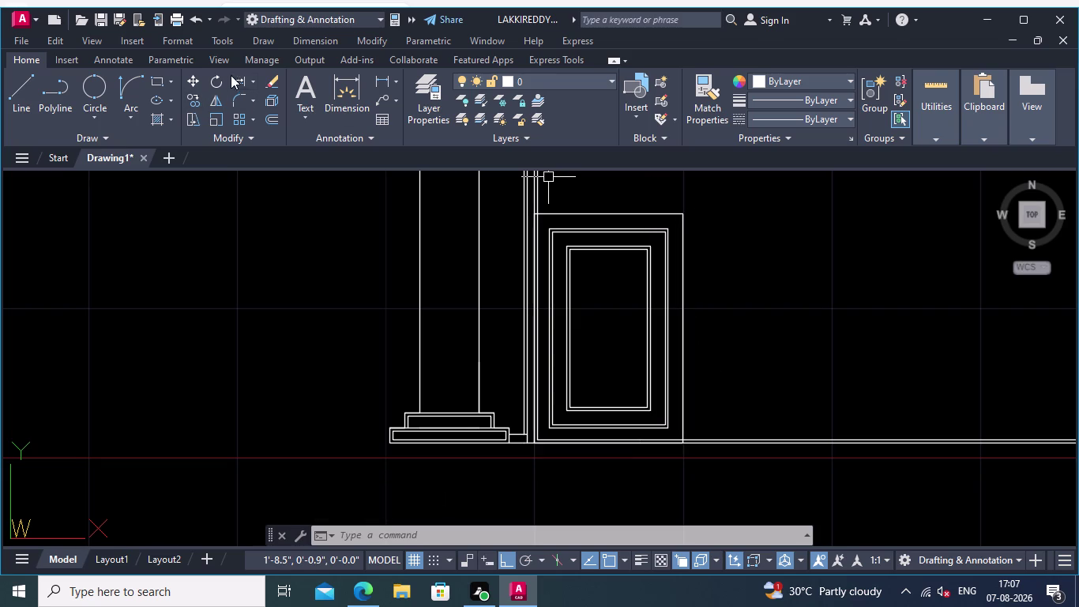
Trim the frame's top edge with a fence across it.
click(253, 80)
click(251, 109)
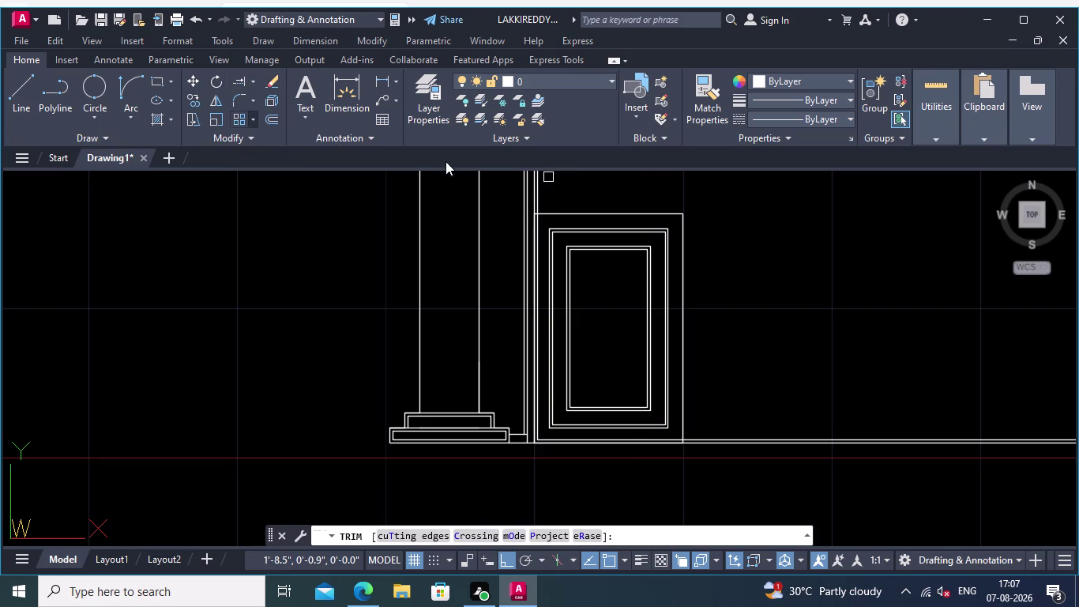
click(632, 184)
click(608, 221)
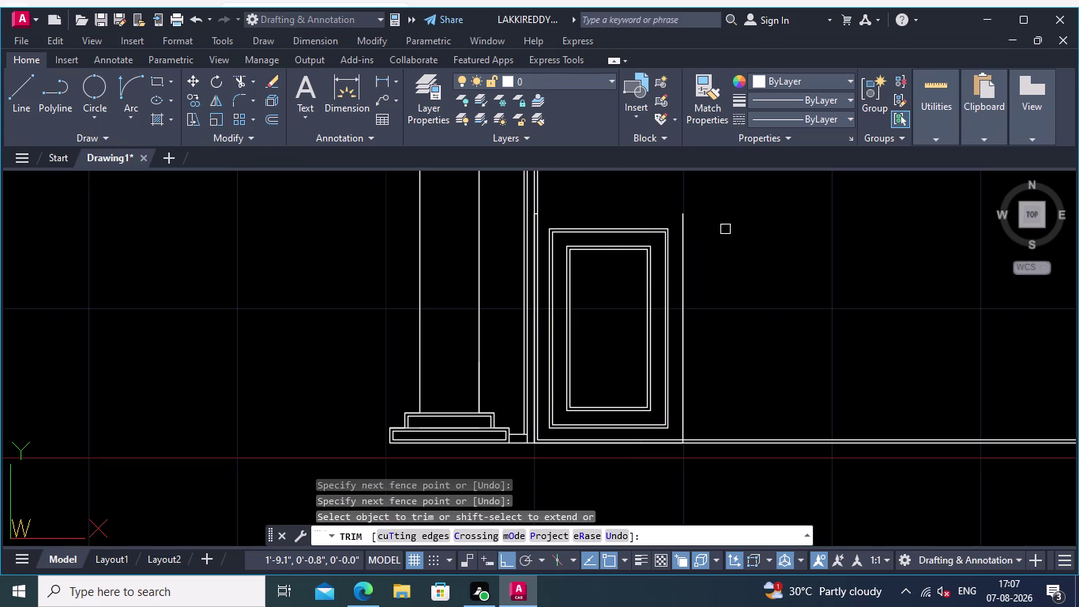
scroll(up, 3)
scroll(up, 3)
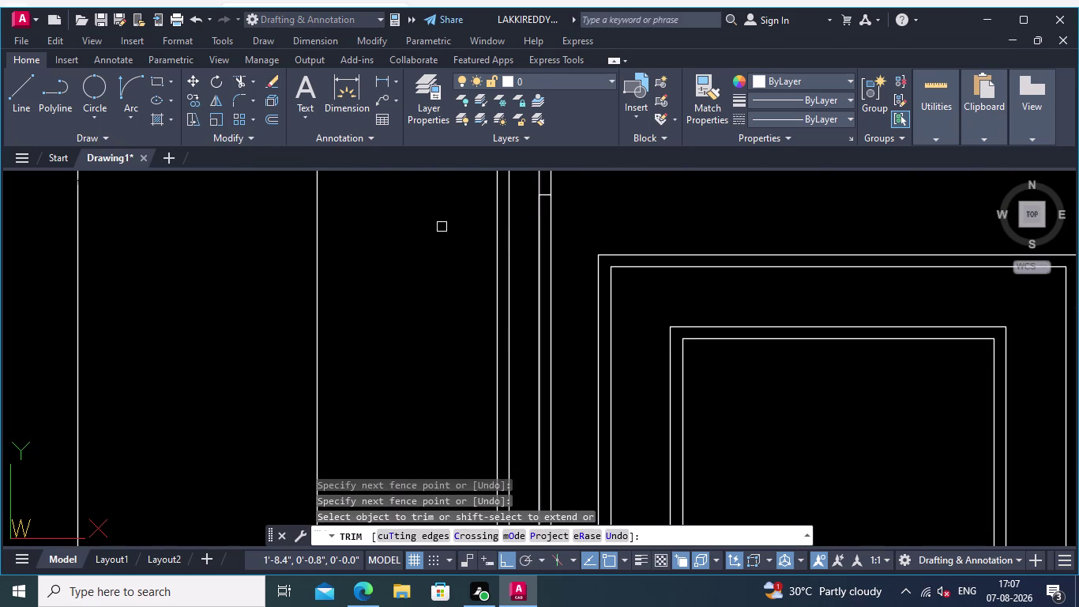
middle_drag(444, 228, 372, 331)
scroll(up, 3)
Trim the two leftover line pieces above the frame and finish trimming.
click(436, 254)
click(432, 325)
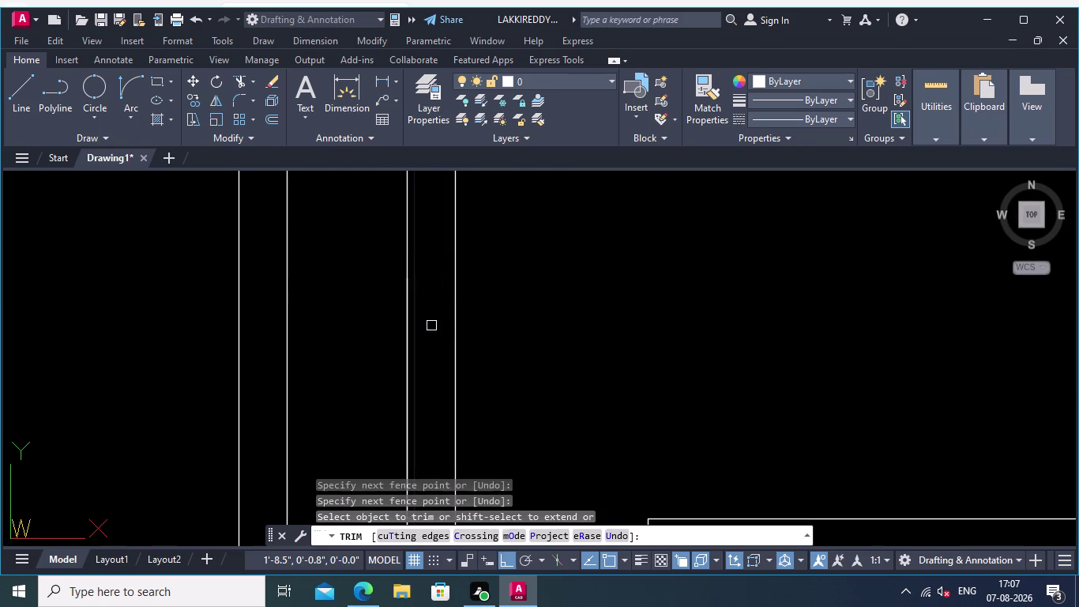
scroll(down, 3)
scroll(down, 3)
middle_drag(793, 266, 603, 251)
middle_drag(671, 247, 542, 230)
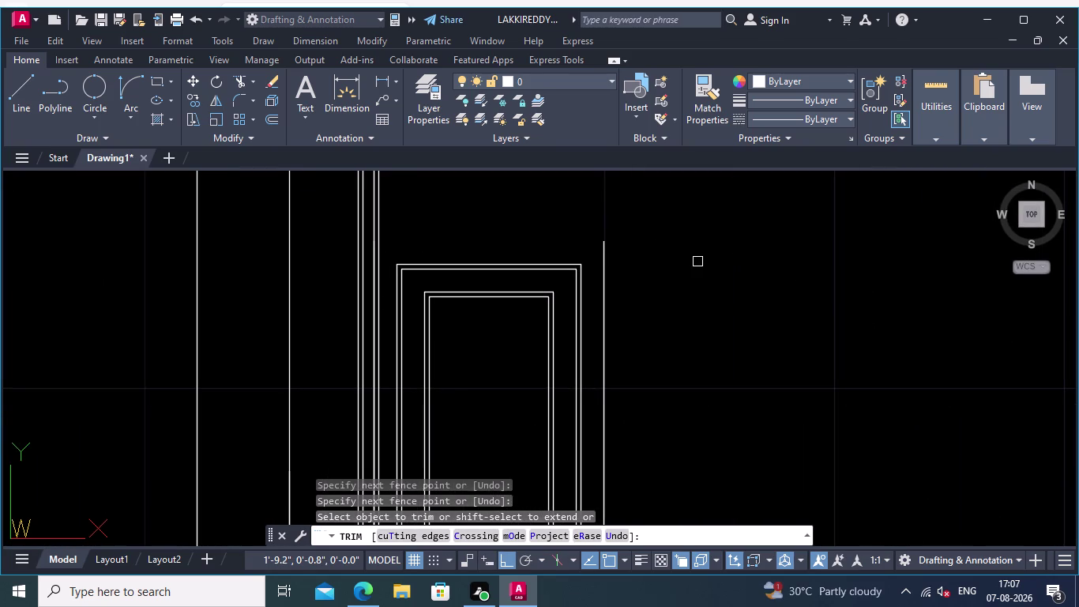
key(Return)
Review the trimmed door frame and select its outer frame lines.
middle_drag(656, 373, 648, 262)
scroll(down, 3)
scroll(up, 3)
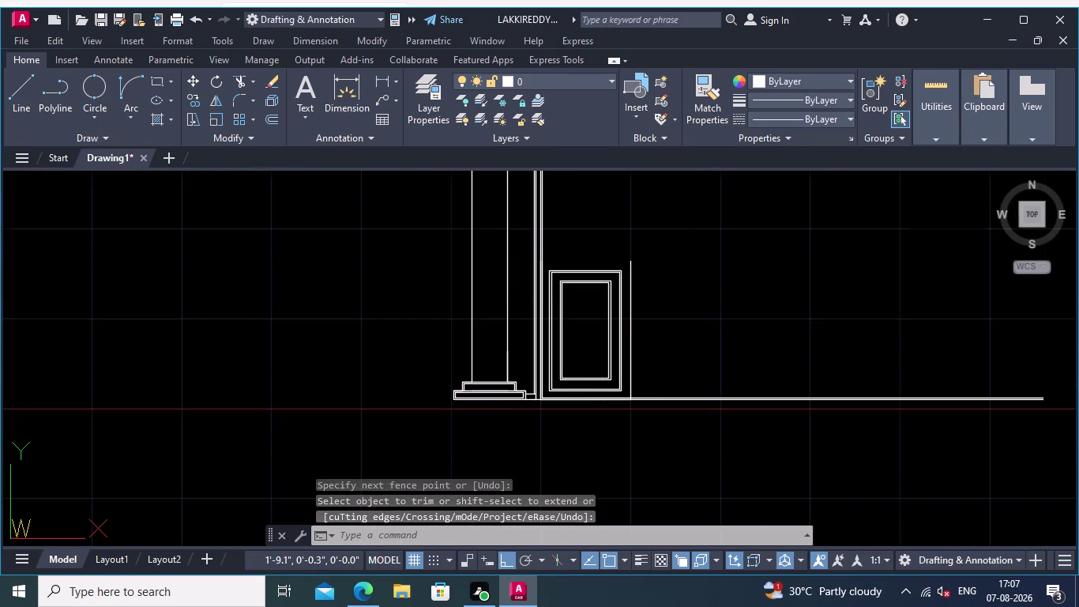
middle_drag(647, 359, 599, 346)
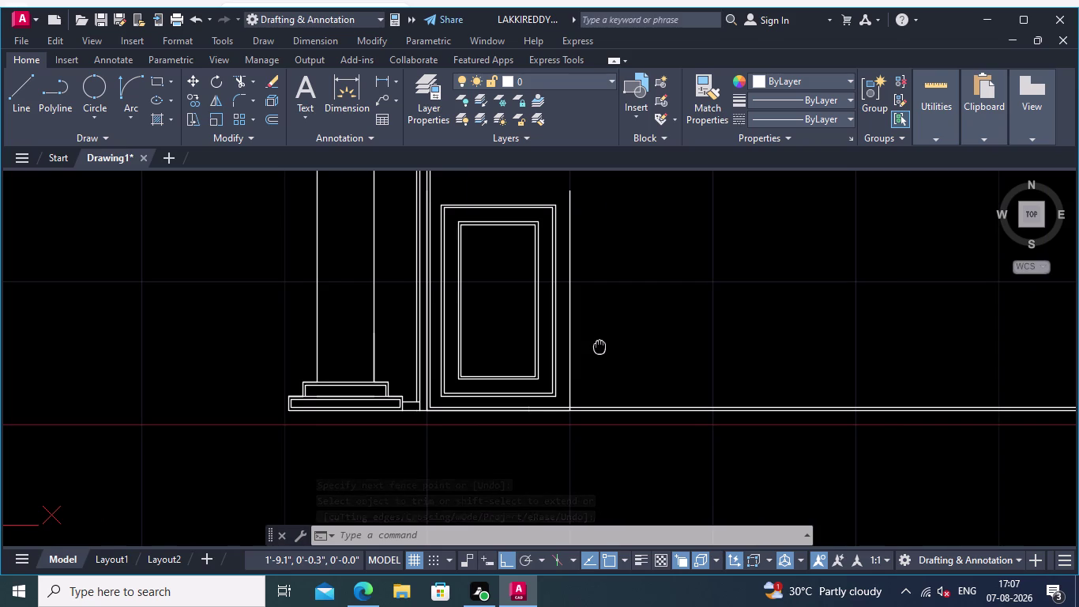
middle_drag(600, 345, 588, 351)
middle_drag(593, 362, 674, 366)
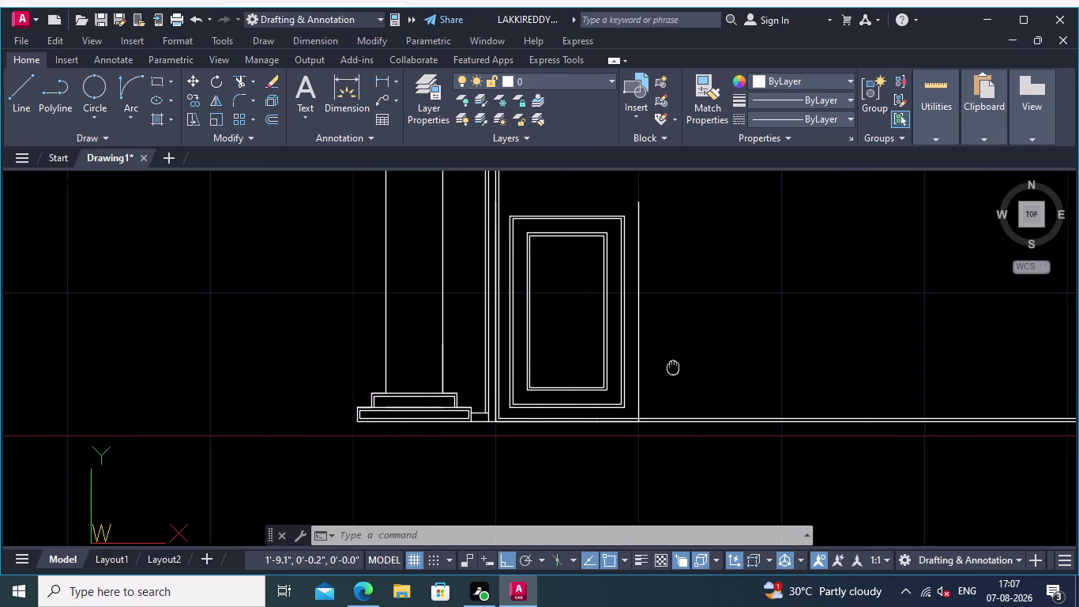
middle_drag(673, 366, 673, 367)
scroll(up, 3)
click(603, 411)
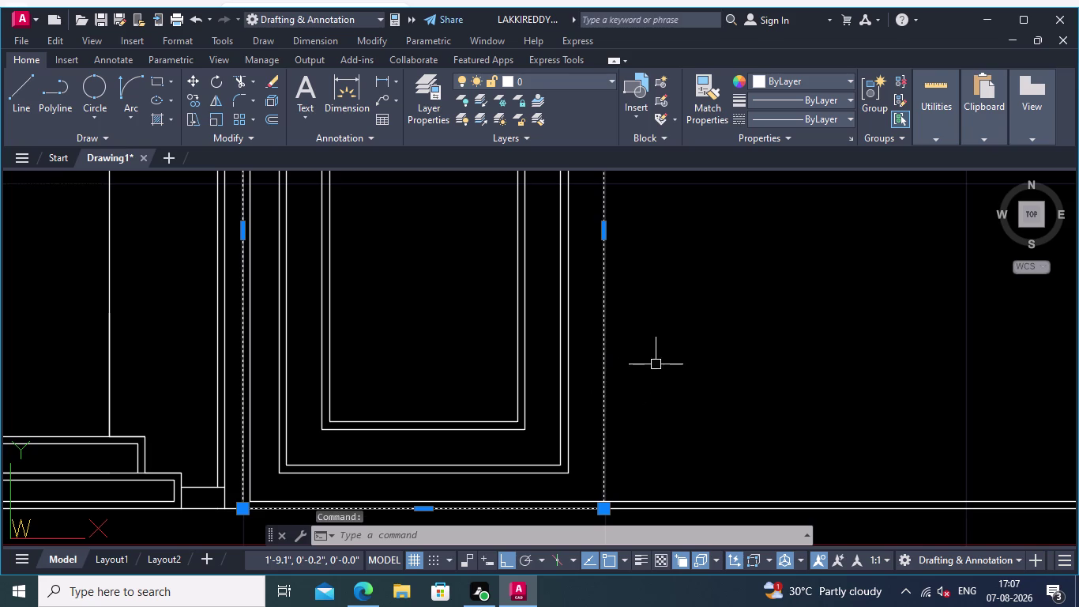
Clear the selection and explode the door frame into separate lines.
key(Escape)
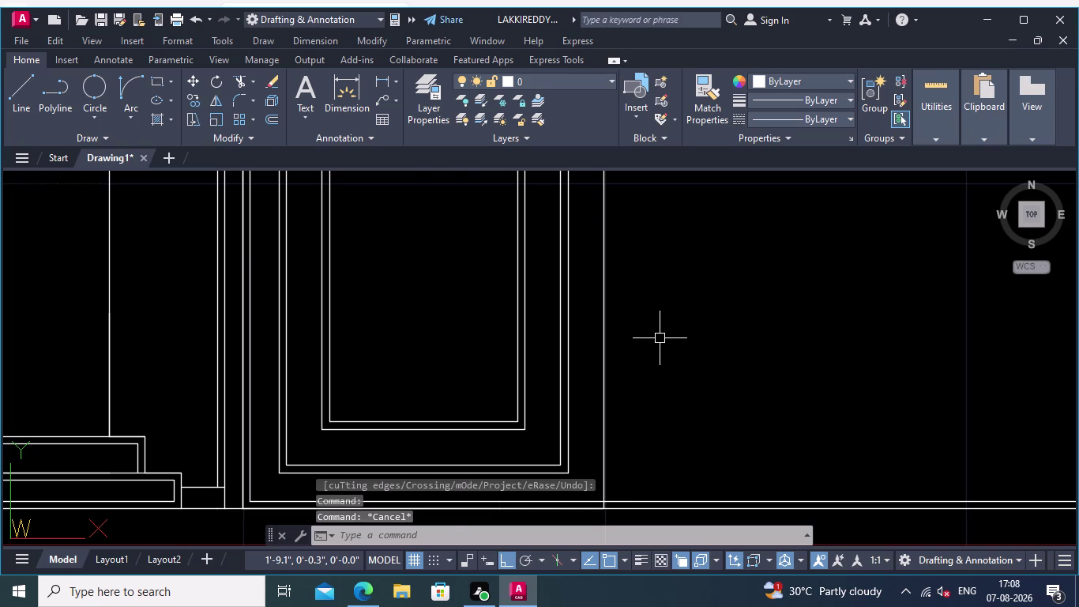
scroll(down, 3)
scroll(down, 3)
middle_drag(677, 367, 651, 369)
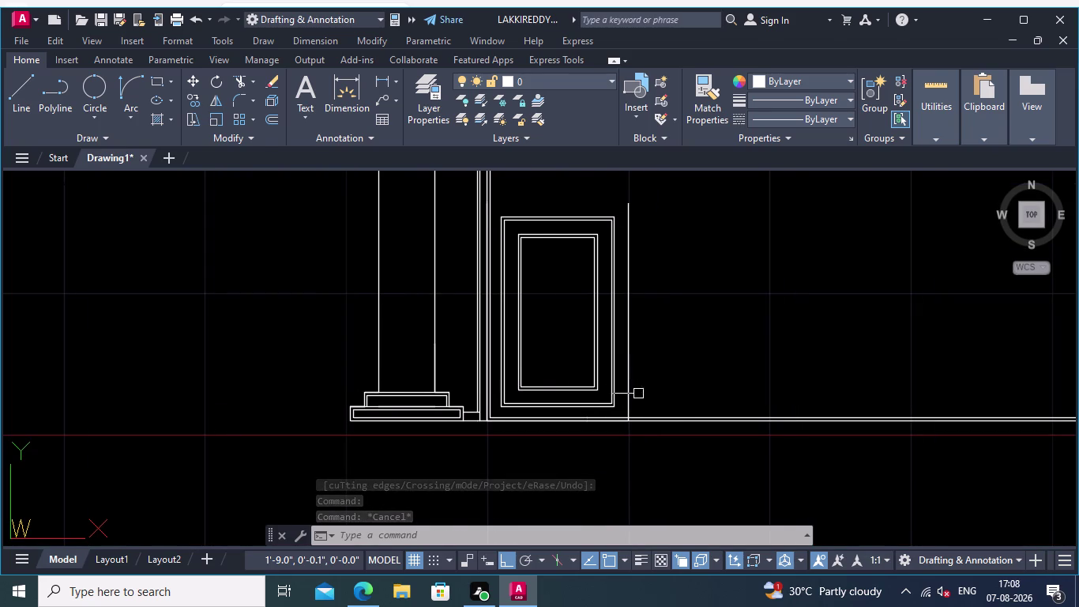
scroll(up, 3)
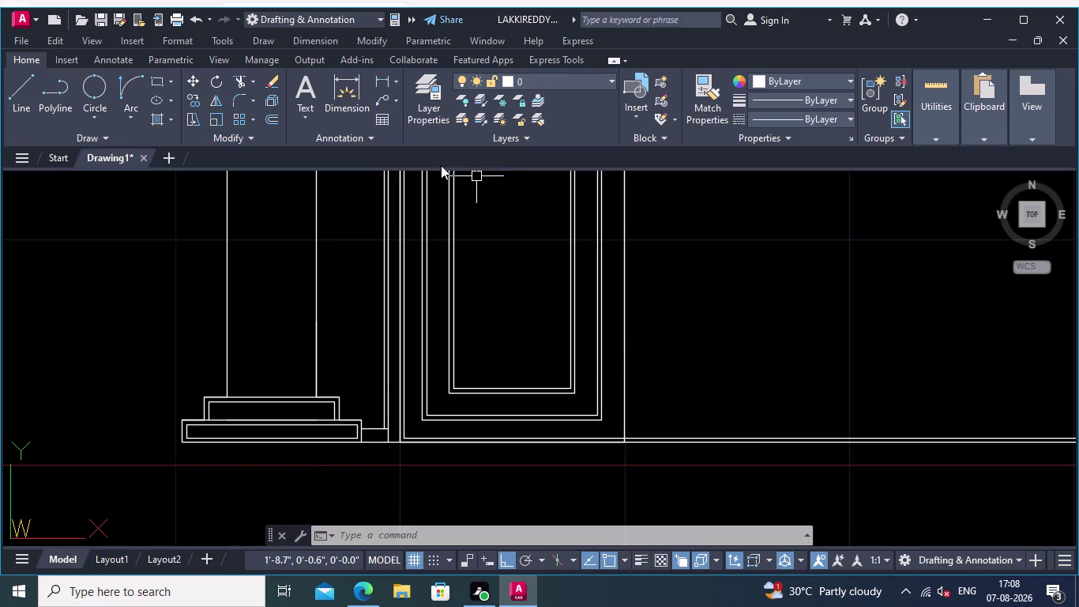
click(271, 98)
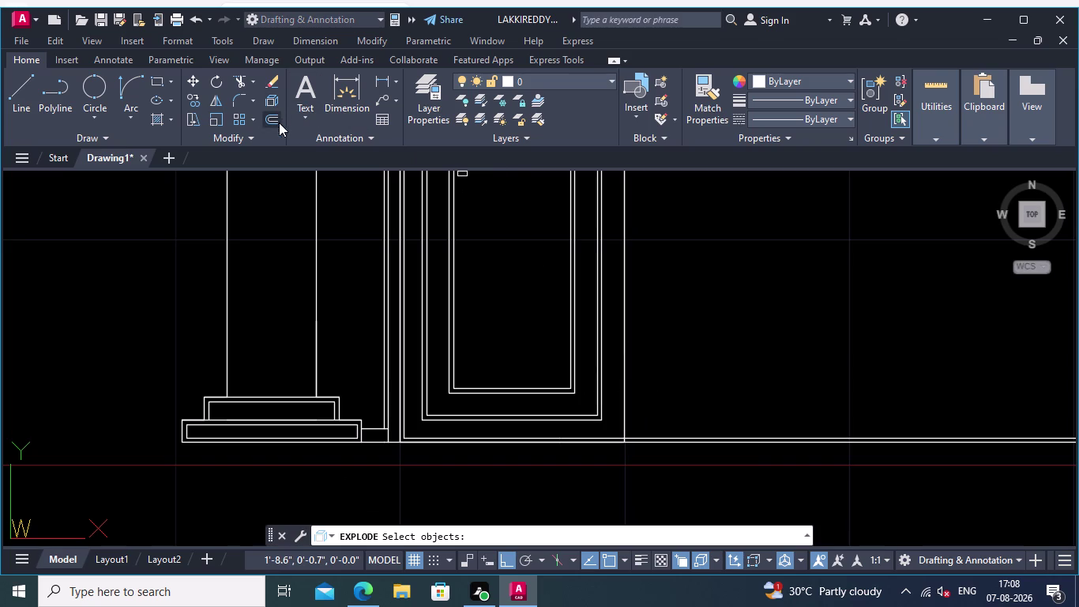
click(625, 380)
key(Return)
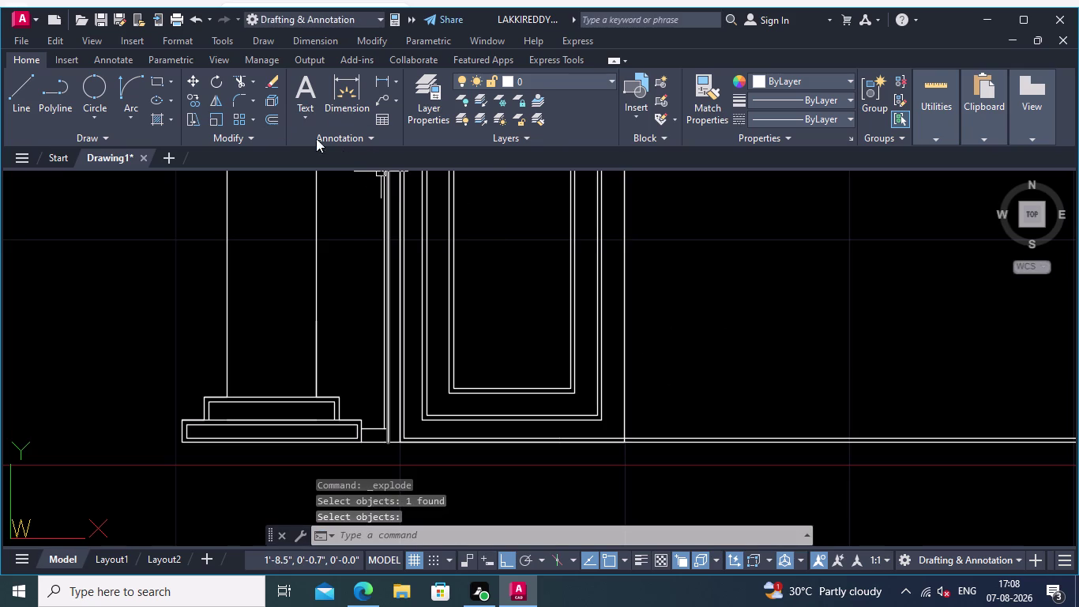
Copy the vertical line beside the frame, using an m2p midpoint base at the frame bottom.
click(626, 249)
middle_drag(681, 273, 687, 343)
right_click(673, 275)
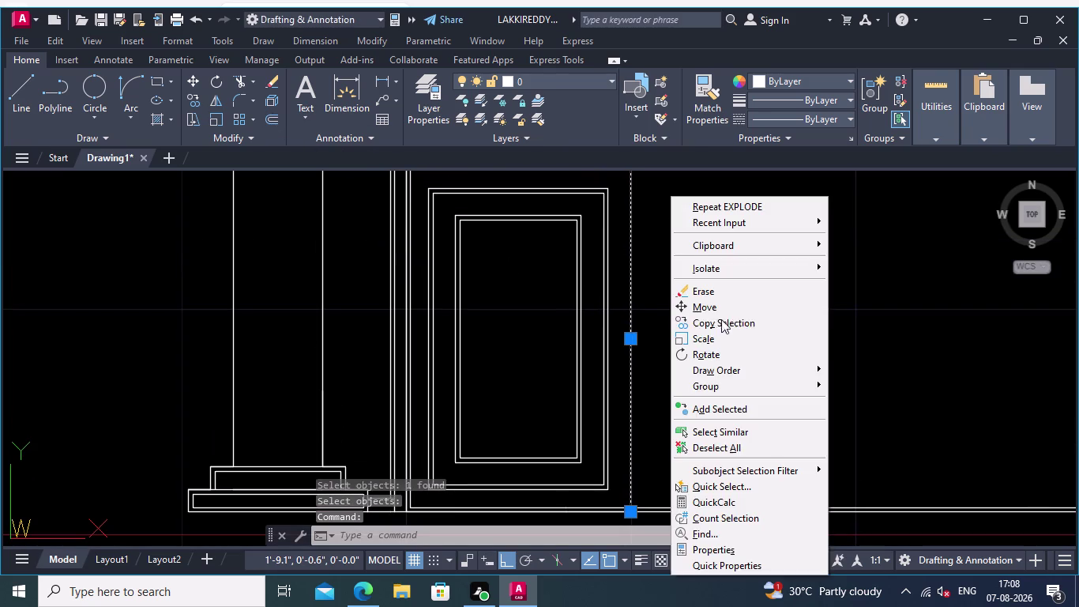
click(715, 322)
text(m)
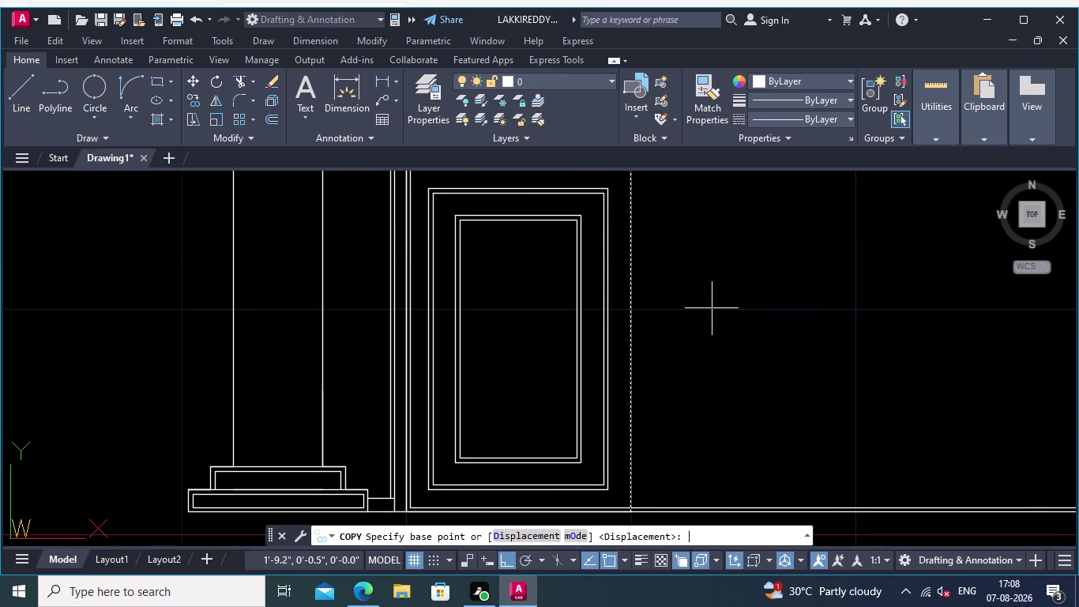
text(2p)
key(Return)
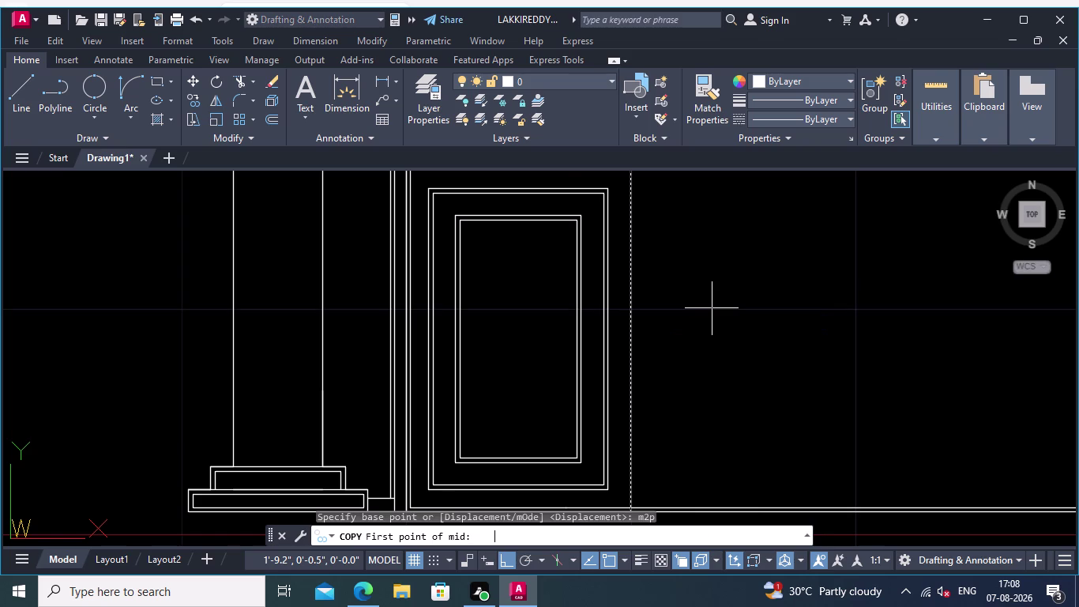
middle_drag(637, 393, 613, 306)
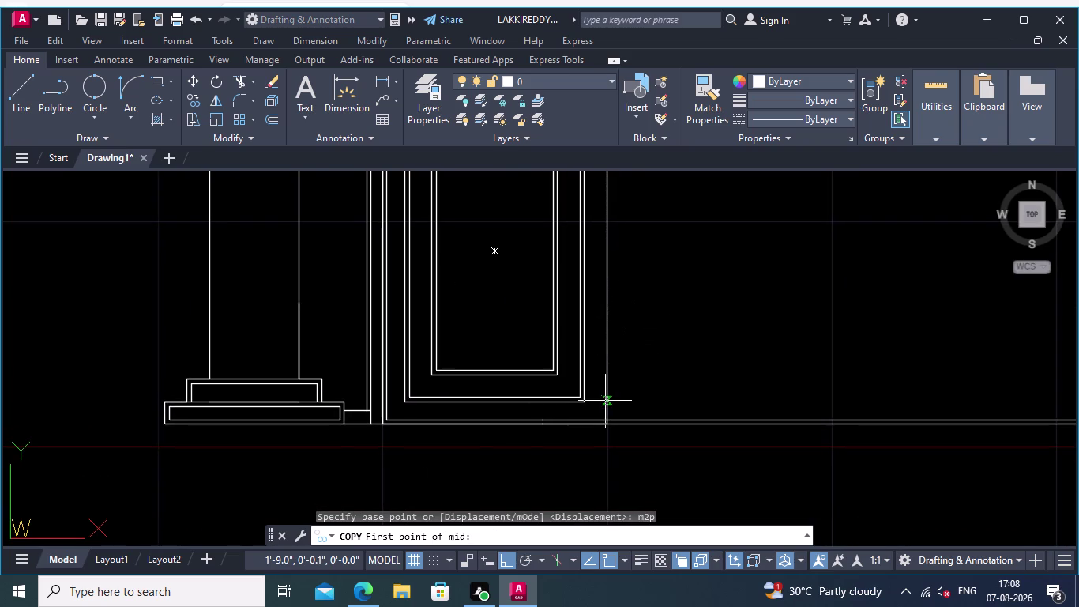
scroll(up, 3)
click(604, 430)
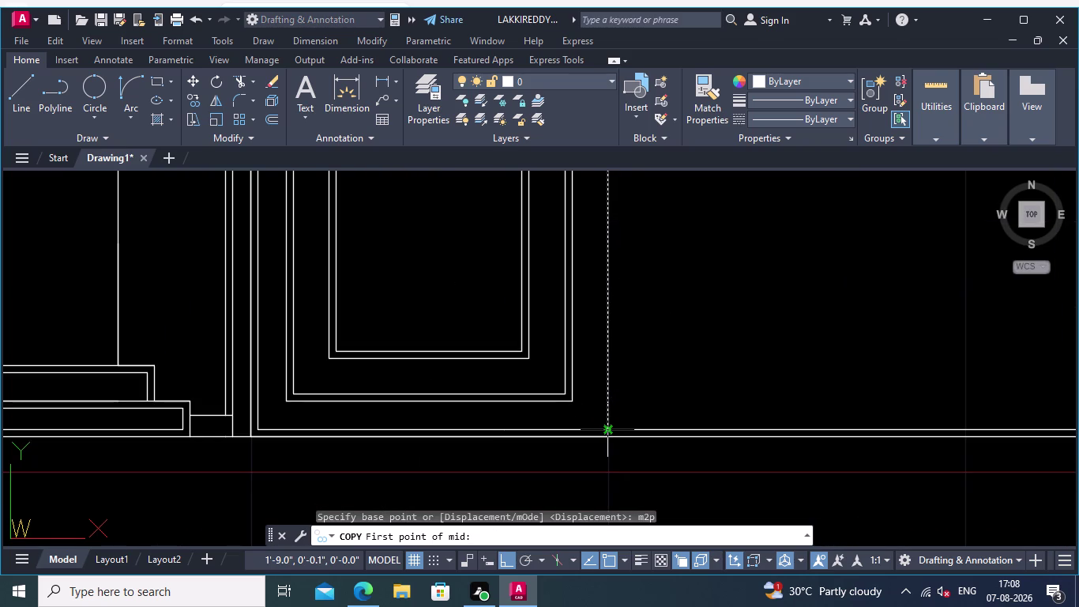
click(609, 430)
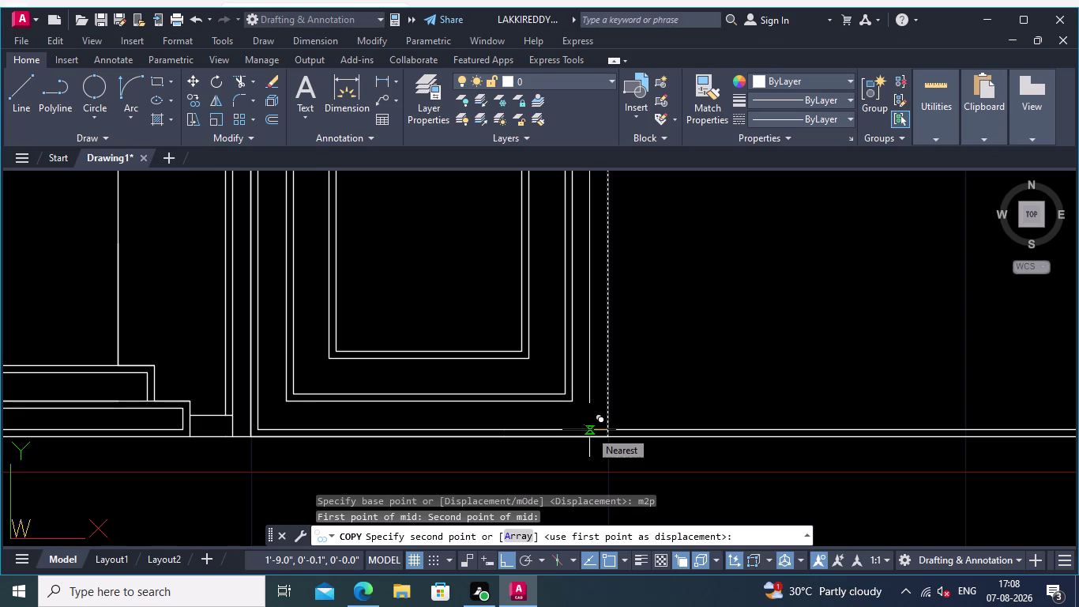
Place the copied line at an m2p midpoint between two destination points.
text(m2)
text(p)
key(Return)
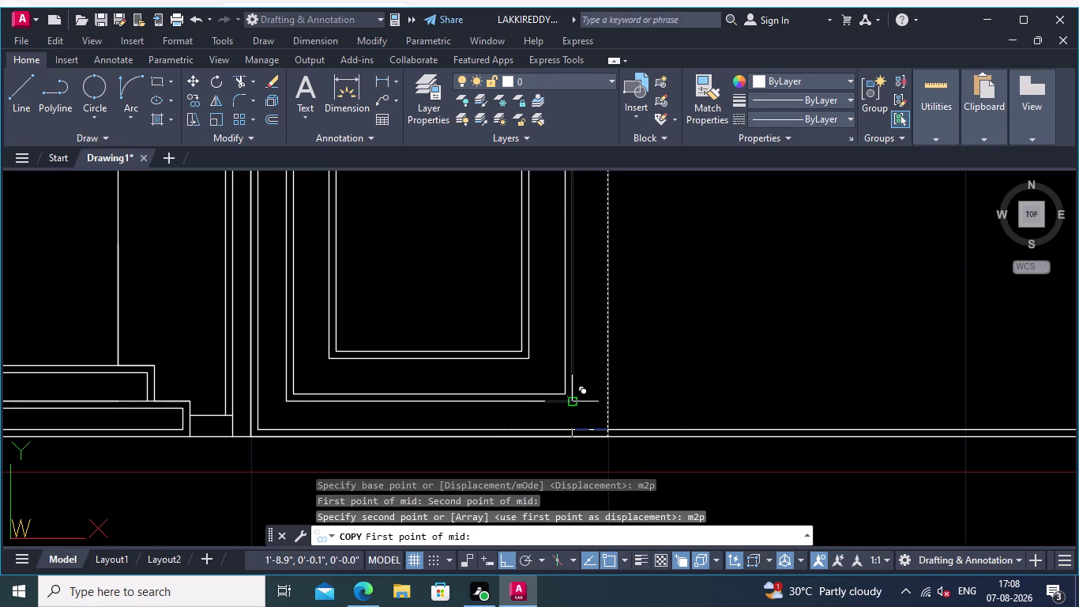
click(571, 402)
click(607, 402)
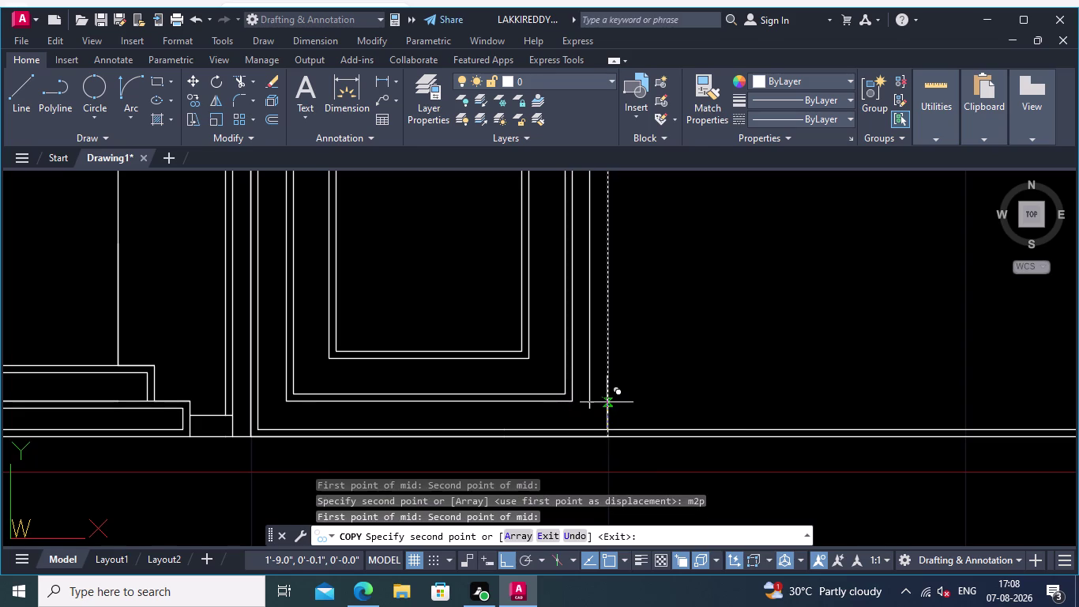
key(Return)
scroll(down, 3)
middle_drag(639, 386, 653, 471)
middle_drag(742, 370, 677, 345)
scroll(up, 3)
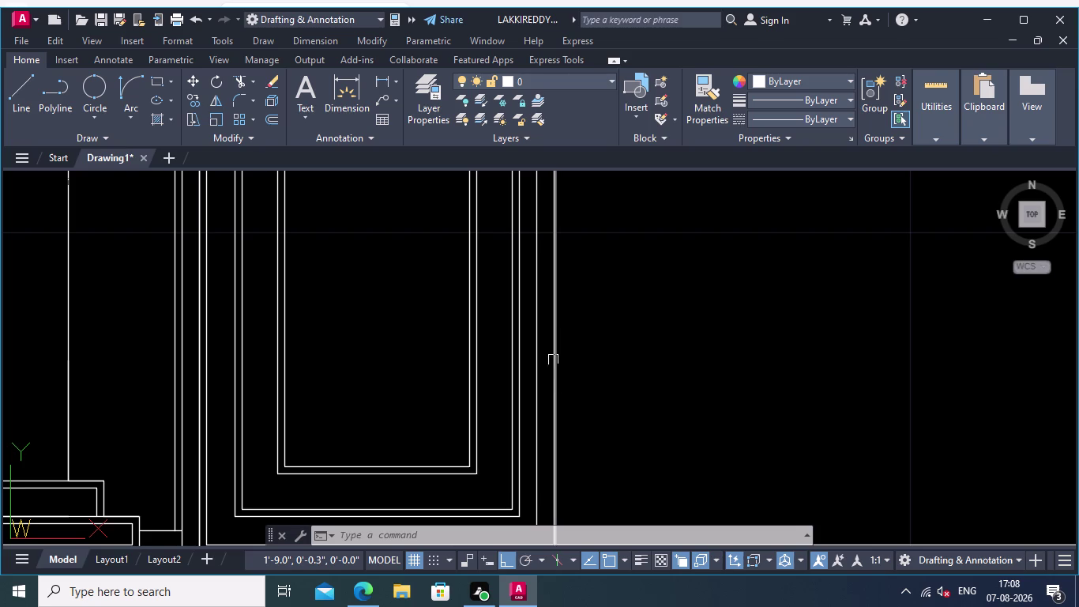
Pick the long vertical line right of the frame, then cancel the accidental copy.
click(555, 369)
scroll(down, 3)
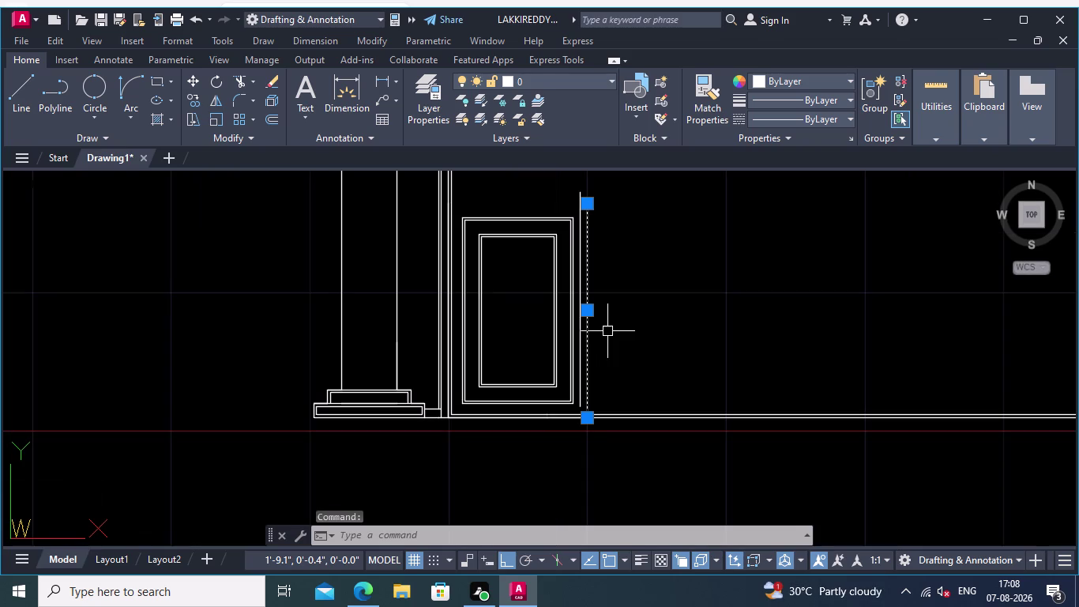
key(Return)
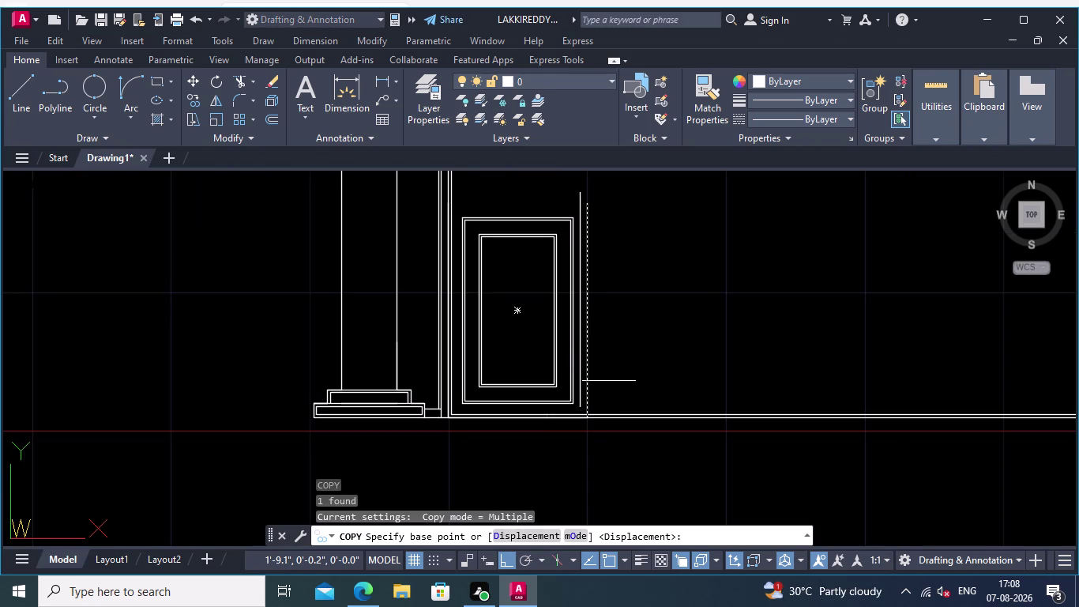
key(Delete)
key(Escape)
Delete the extra vertical line beside the frame's right side.
scroll(up, 3)
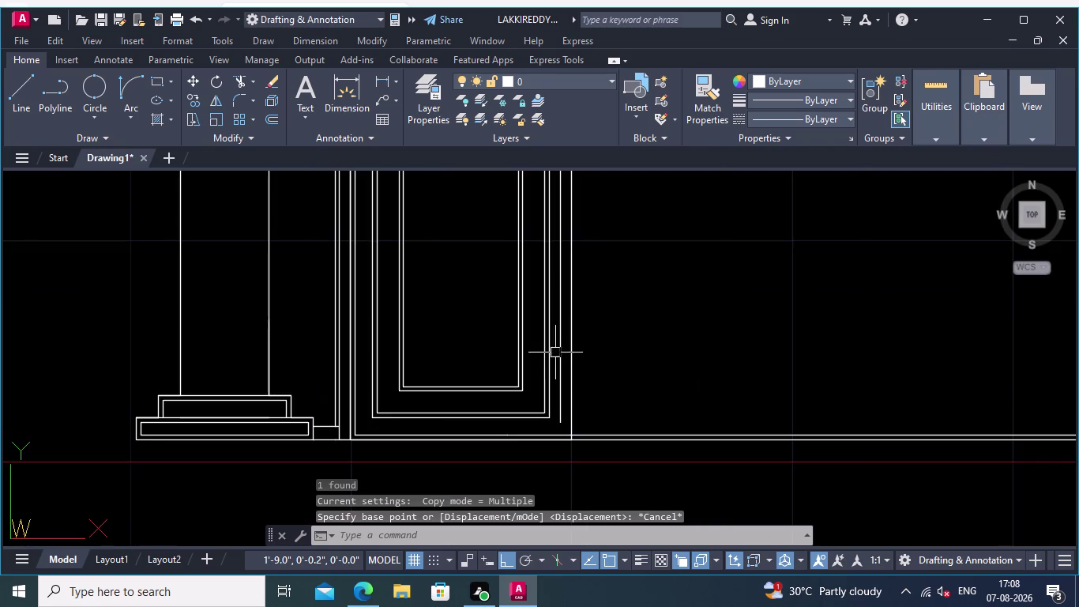
scroll(up, 3)
click(584, 362)
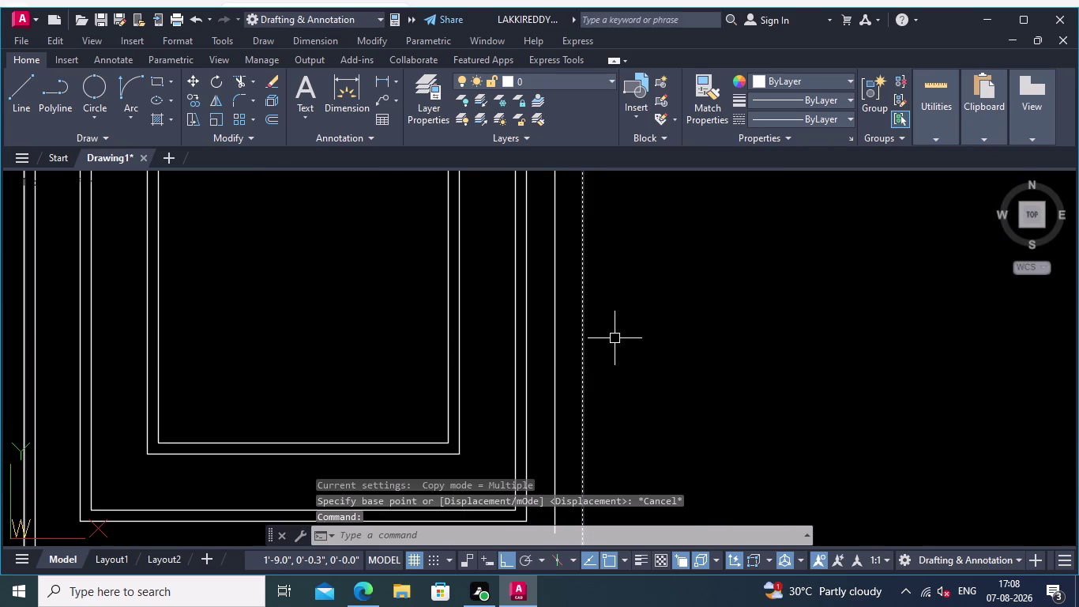
key(Delete)
scroll(down, 3)
scroll(up, 3)
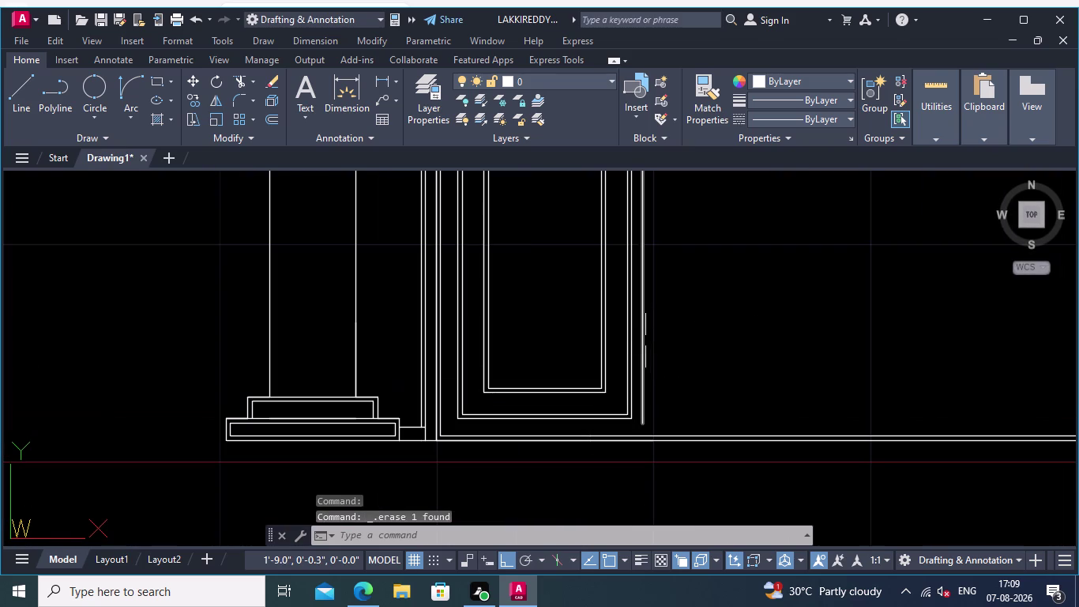
Draw a vertical line from the frame's bottom corner down to the ground line.
click(19, 86)
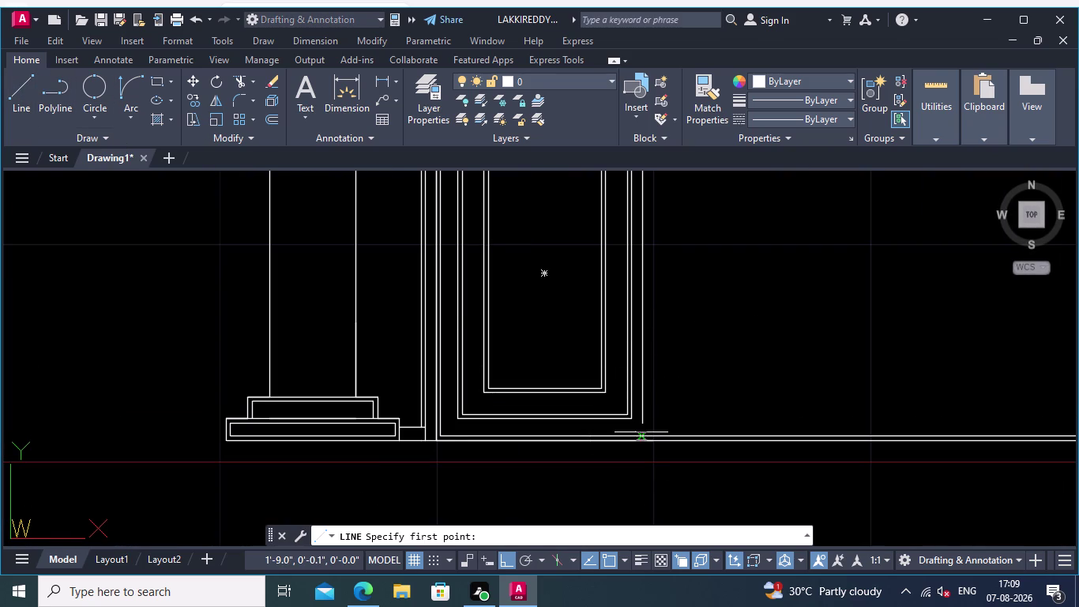
scroll(up, 3)
scroll(up, 3)
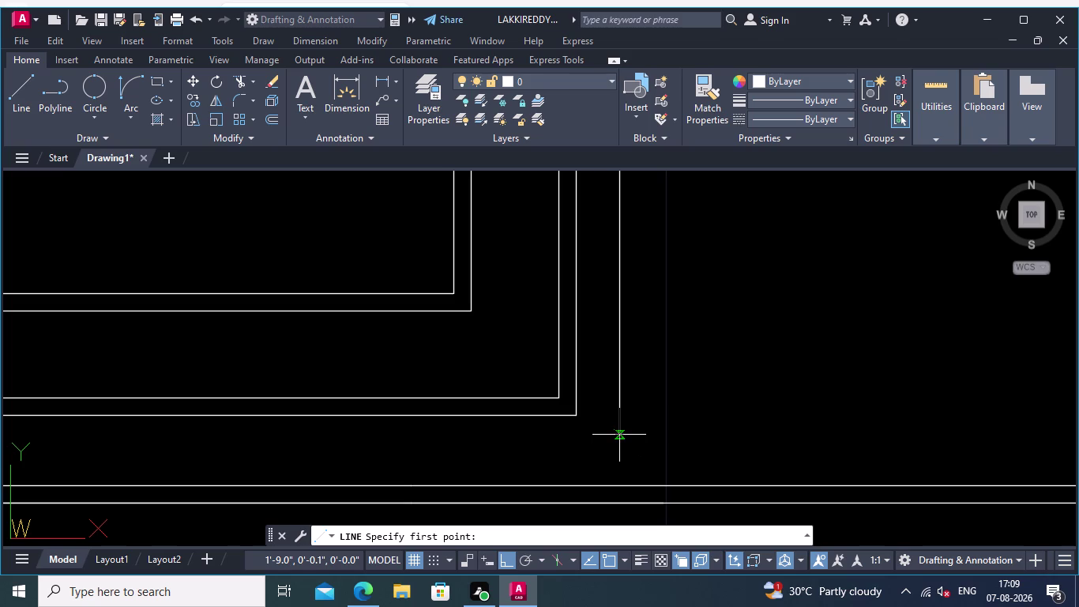
click(619, 434)
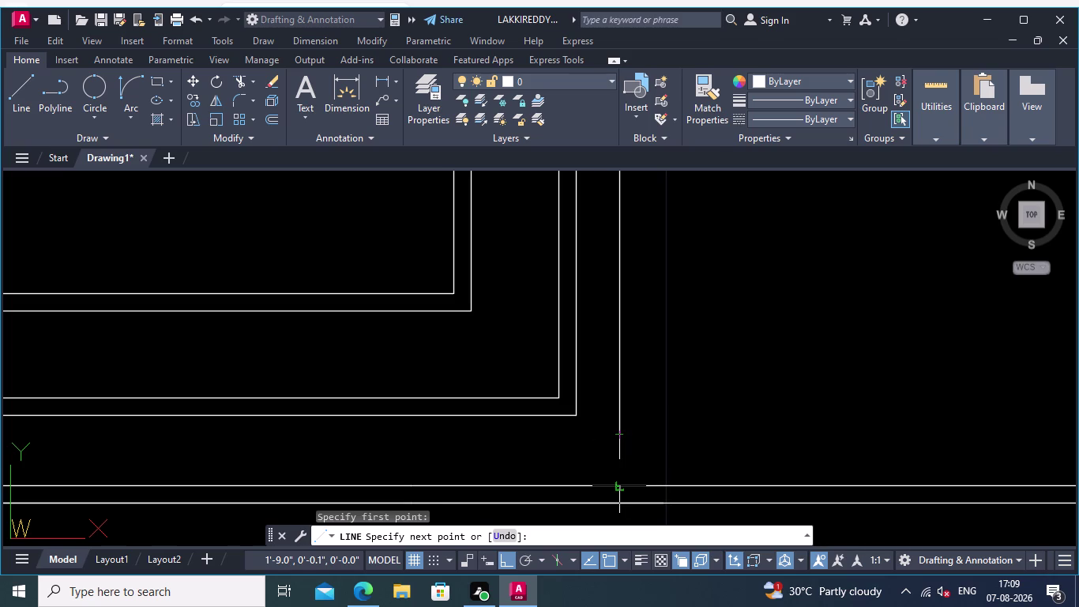
click(622, 487)
key(Return)
scroll(down, 3)
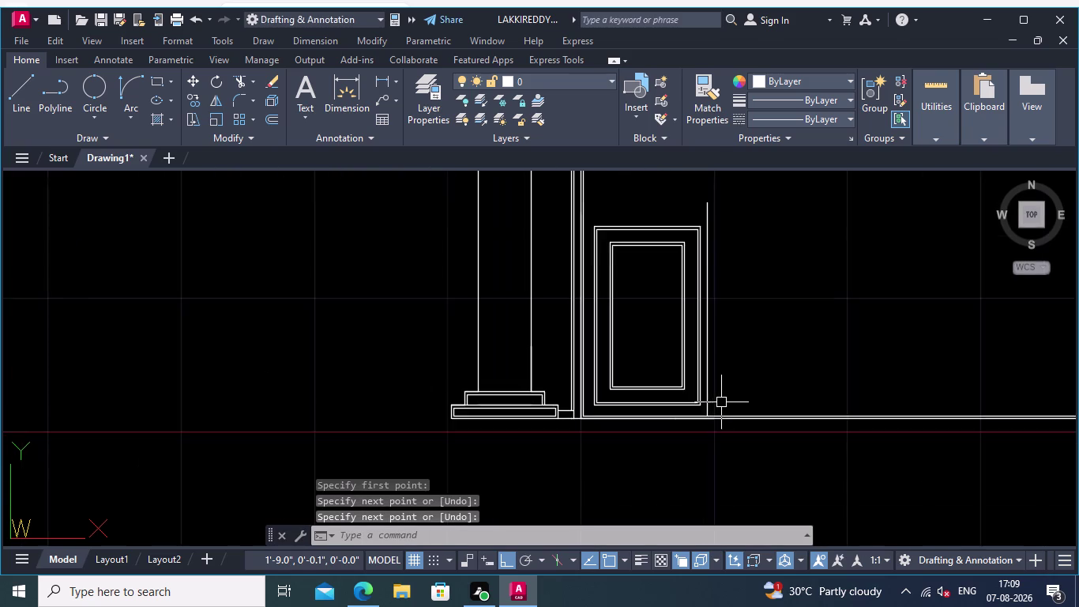
middle_drag(723, 395, 710, 528)
scroll(down, 3)
middle_drag(743, 432, 684, 413)
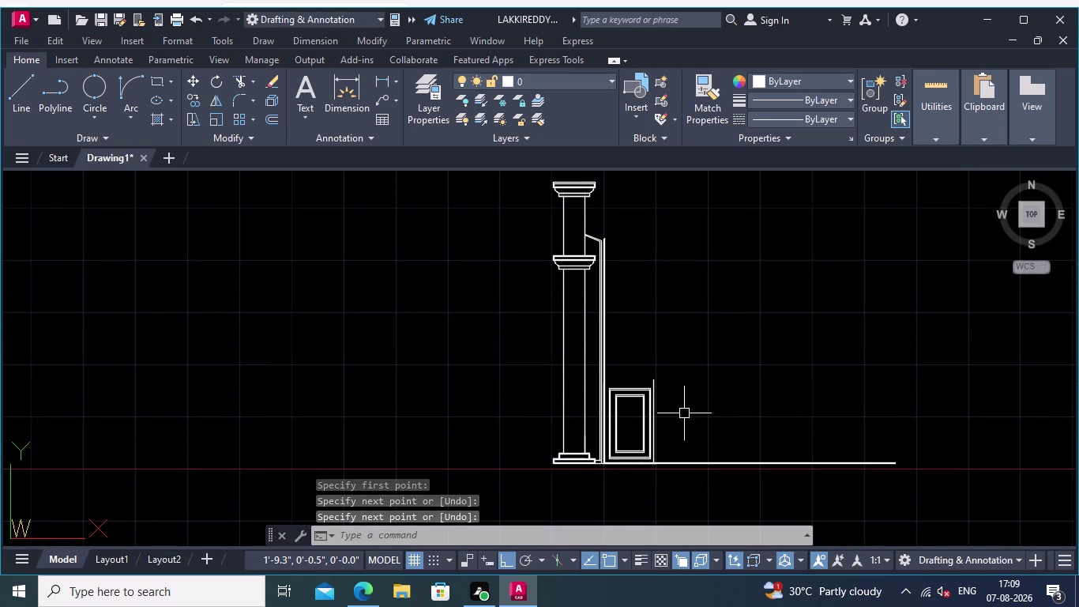
middle_drag(798, 417, 699, 344)
scroll(up, 3)
middle_drag(610, 372, 611, 373)
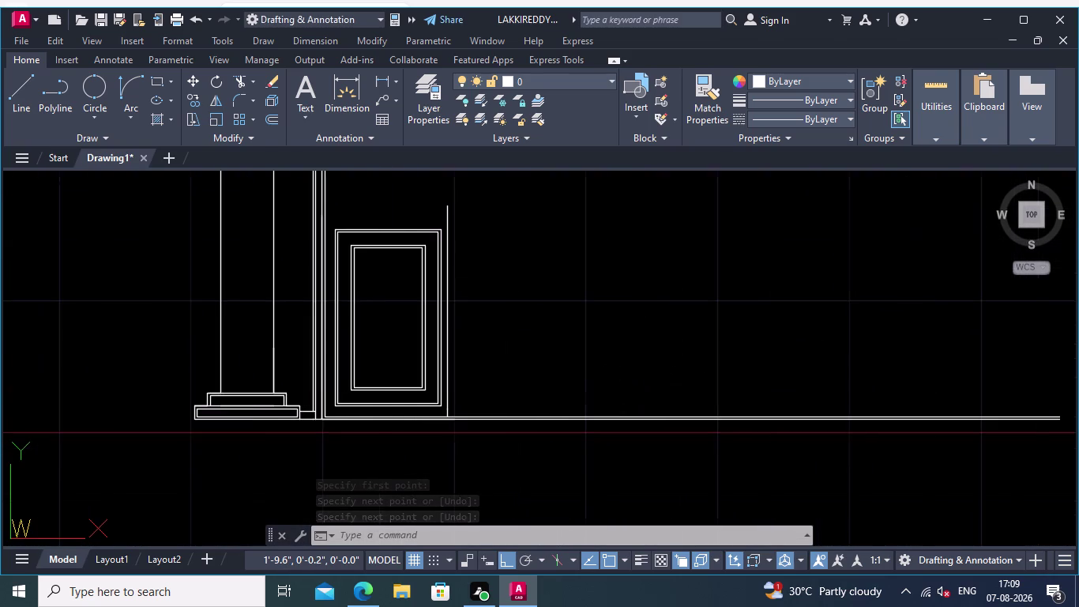
middle_drag(611, 373, 697, 372)
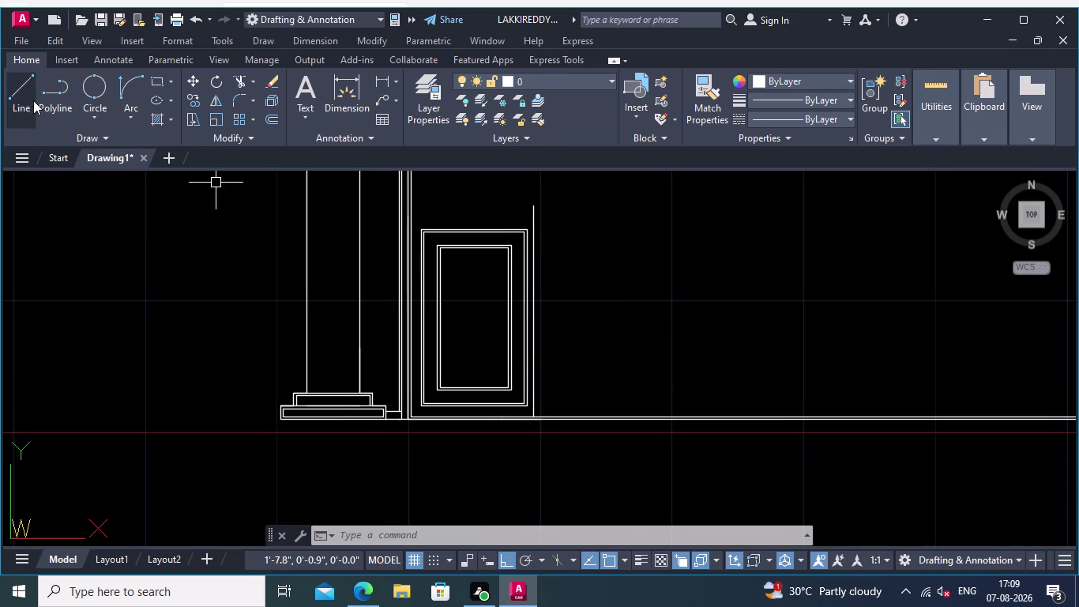
Draw a second vertical line from the frame's inner corner down to the ground line.
click(17, 93)
scroll(up, 3)
middle_drag(556, 416, 680, 367)
scroll(up, 3)
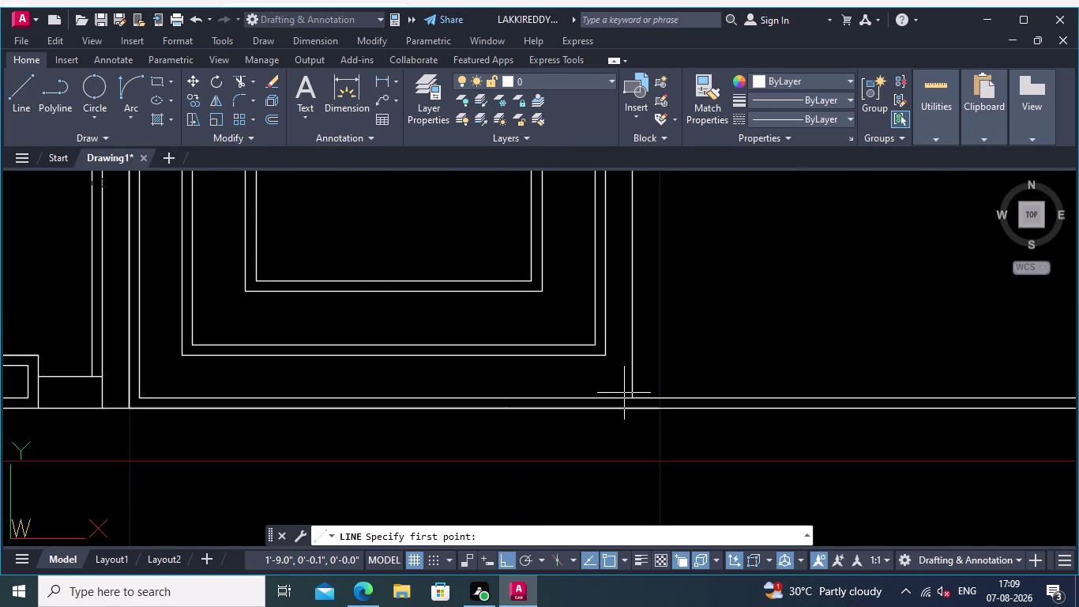
click(634, 396)
click(634, 409)
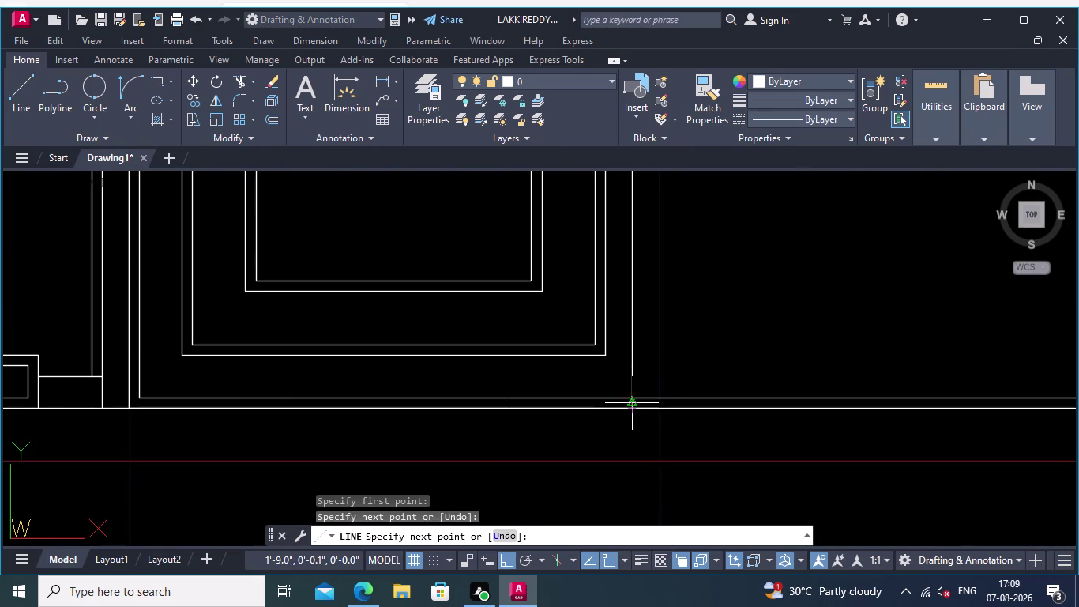
key(Return)
scroll(down, 3)
middle_drag(826, 316, 684, 321)
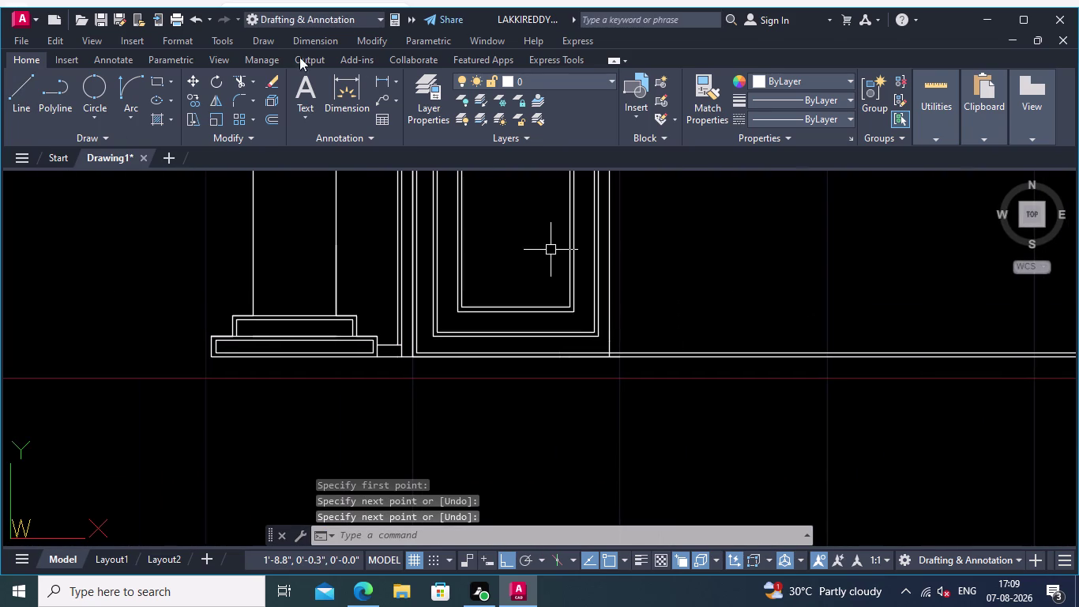
click(236, 81)
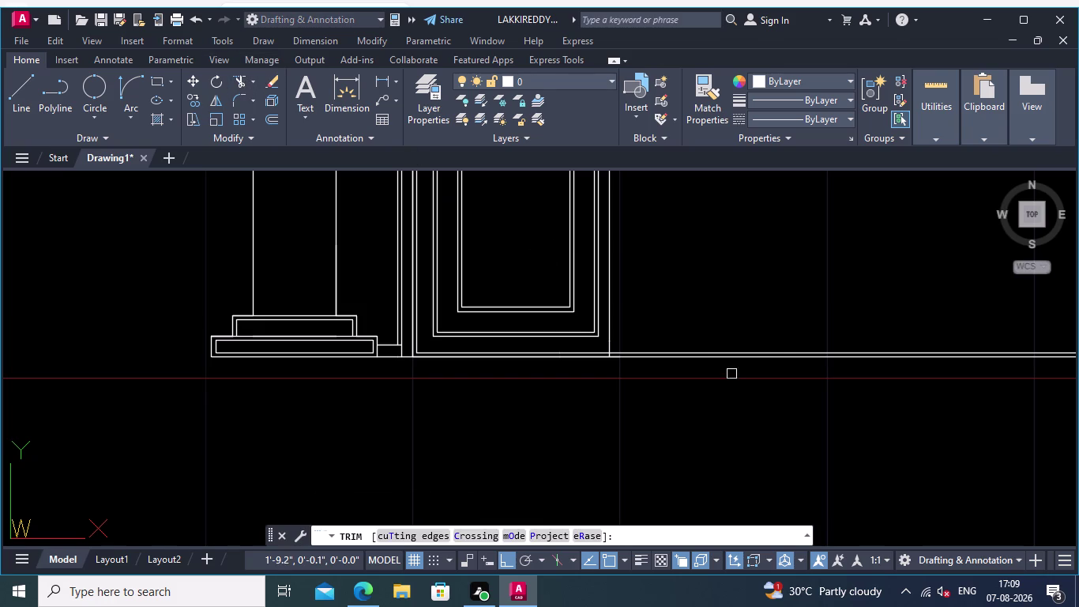
Fence-trim the overshooting line ends at the frame base, then window-select the whole elevation.
click(763, 415)
click(757, 341)
scroll(up, 3)
scroll(up, 3)
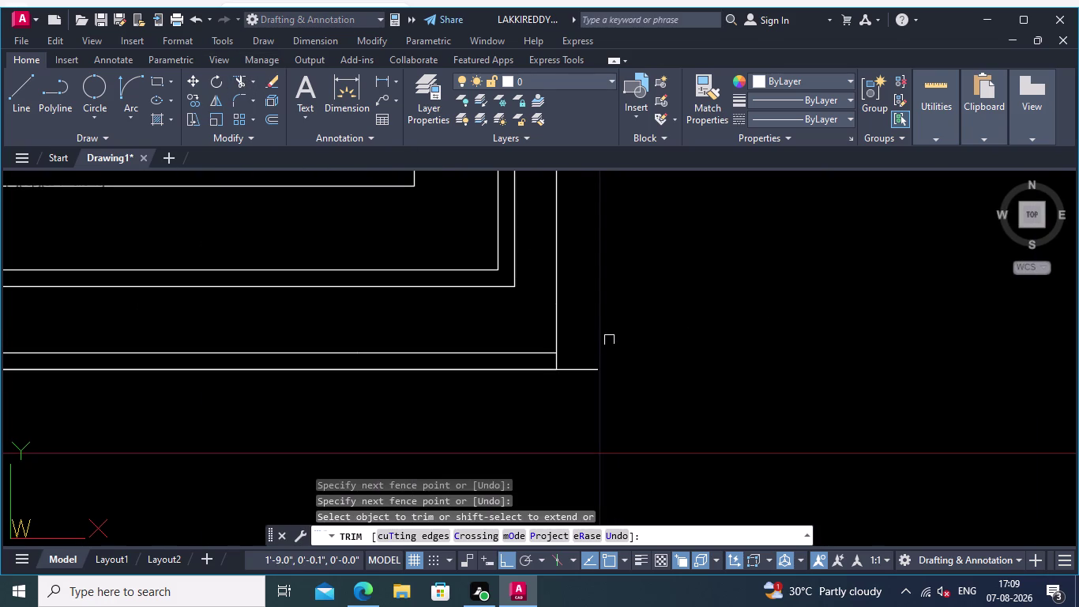
click(589, 348)
click(584, 412)
scroll(down, 3)
middle_drag(723, 353, 734, 463)
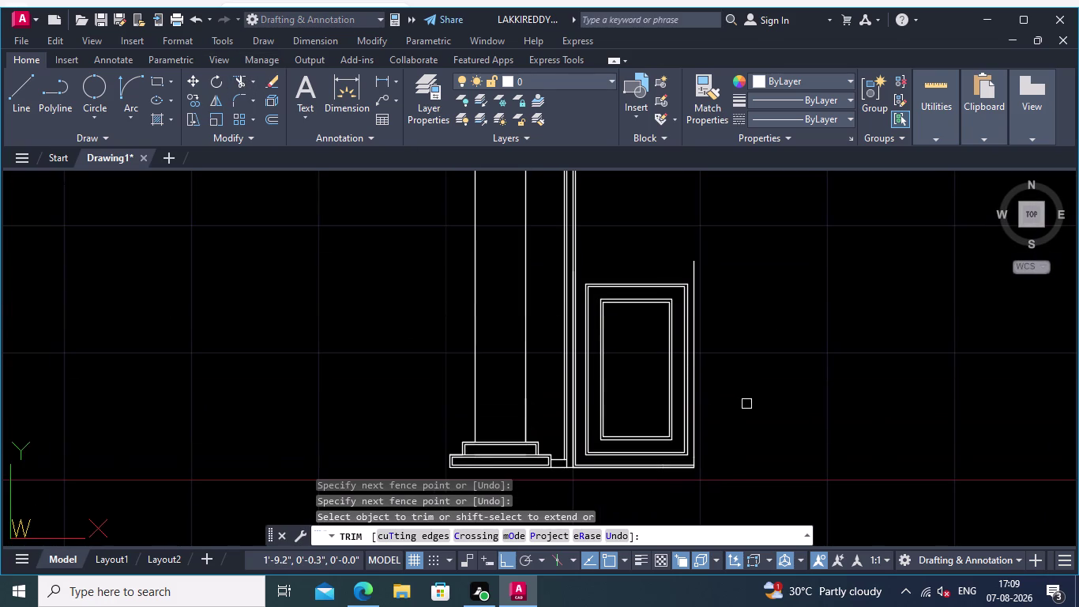
middle_drag(746, 404, 772, 436)
scroll(down, 3)
middle_click(795, 427)
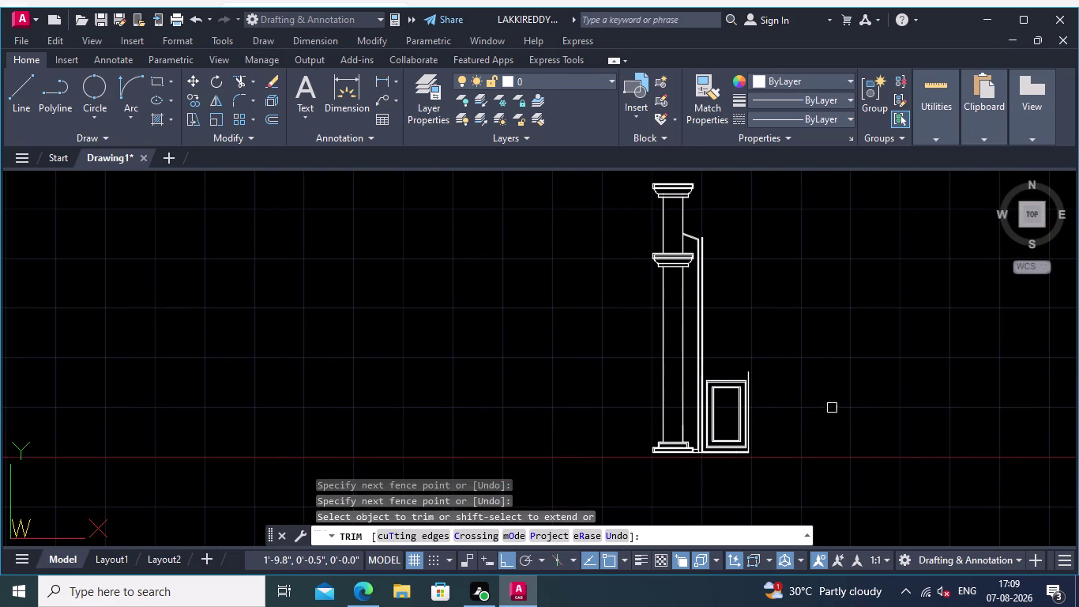
key(Return)
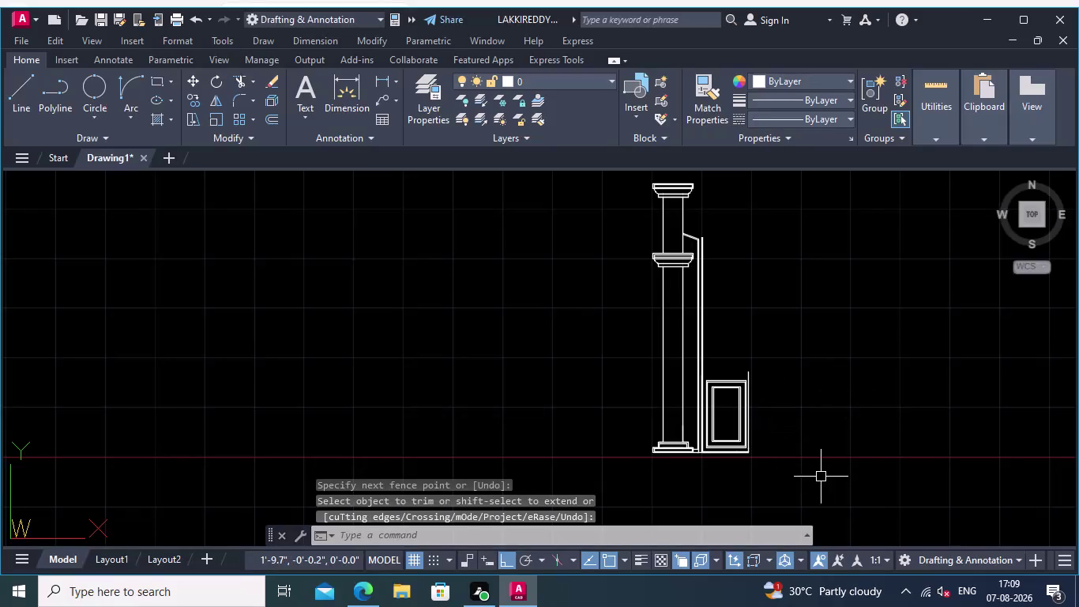
click(808, 487)
click(593, 176)
Mirror the column and door frame about a vertical line at the frame's outer corner, keeping the original.
right_click(556, 219)
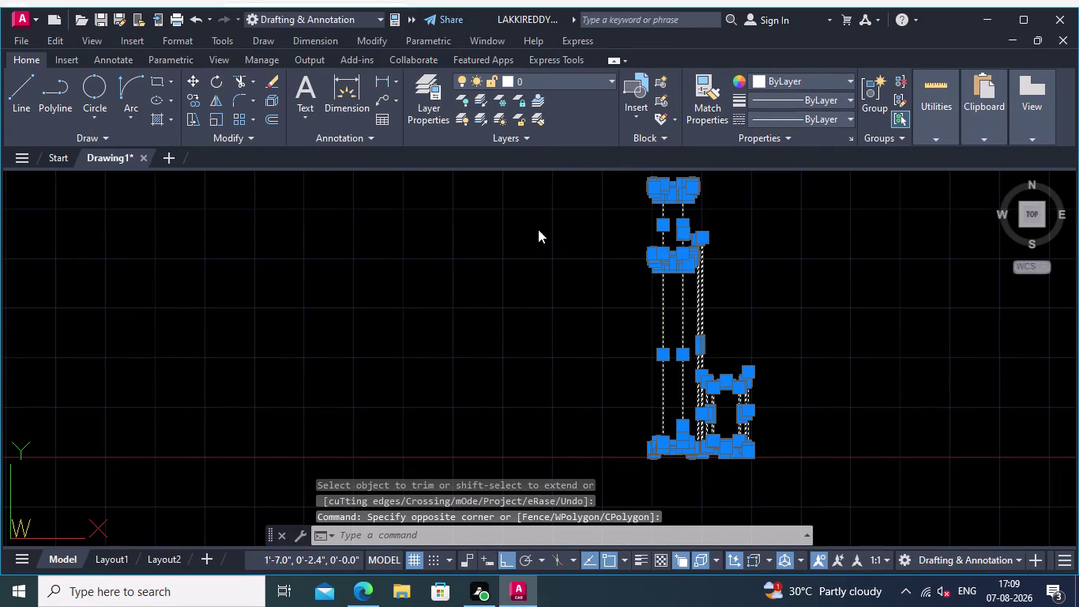
click(217, 96)
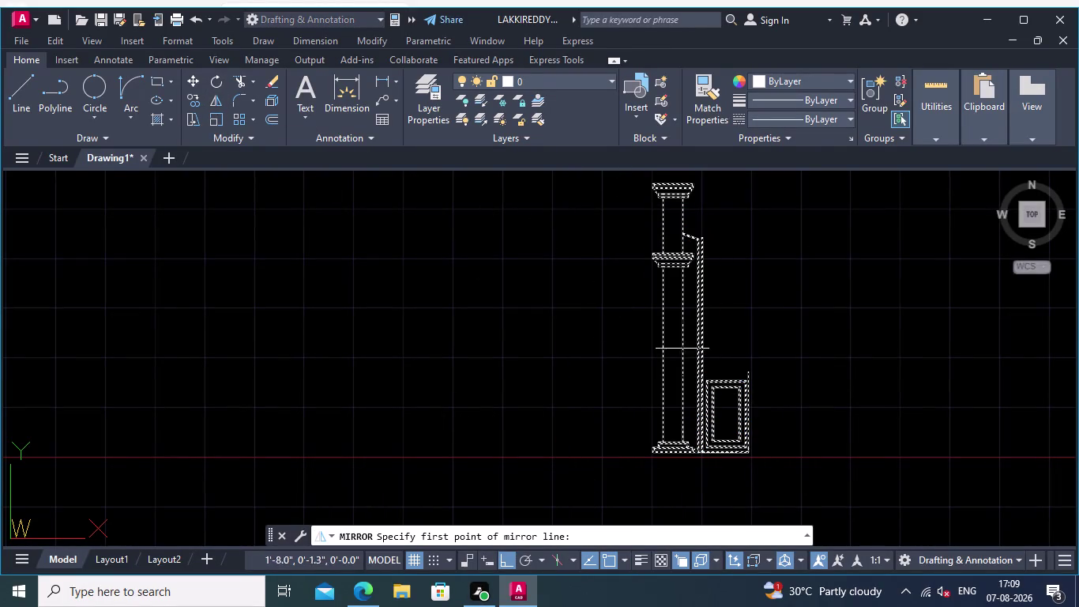
scroll(up, 3)
scroll(up, 3)
scroll(up, 3)
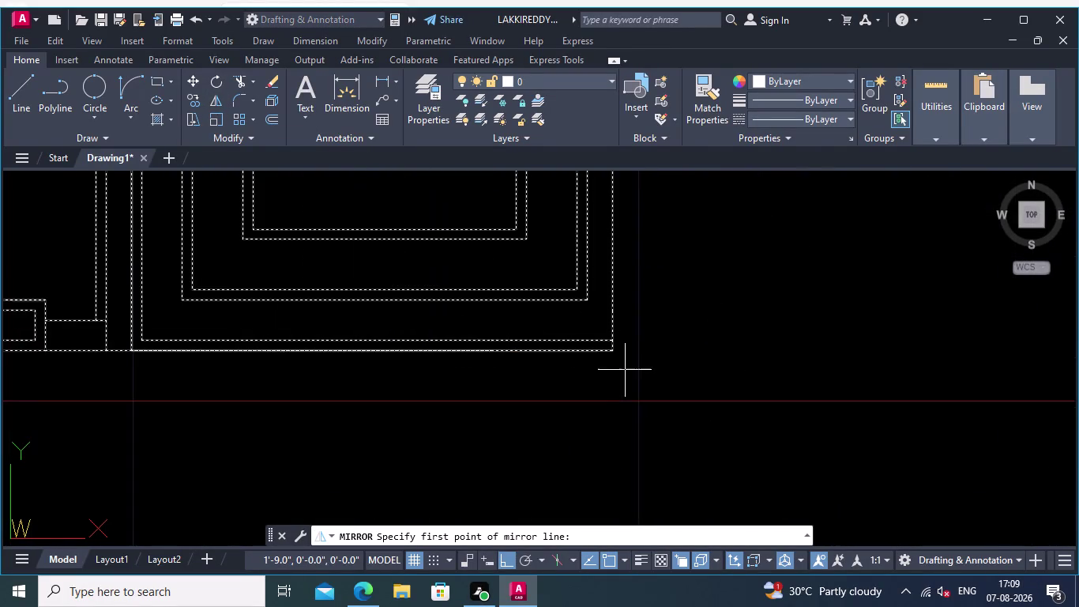
middle_drag(627, 390, 656, 451)
scroll(up, 3)
click(637, 393)
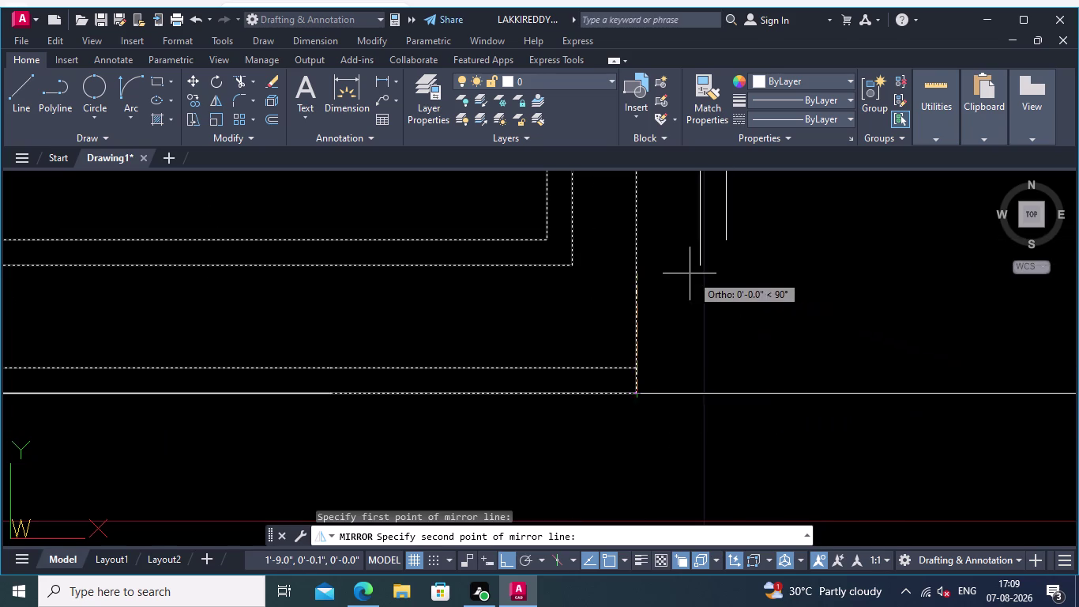
middle_drag(669, 265, 674, 284)
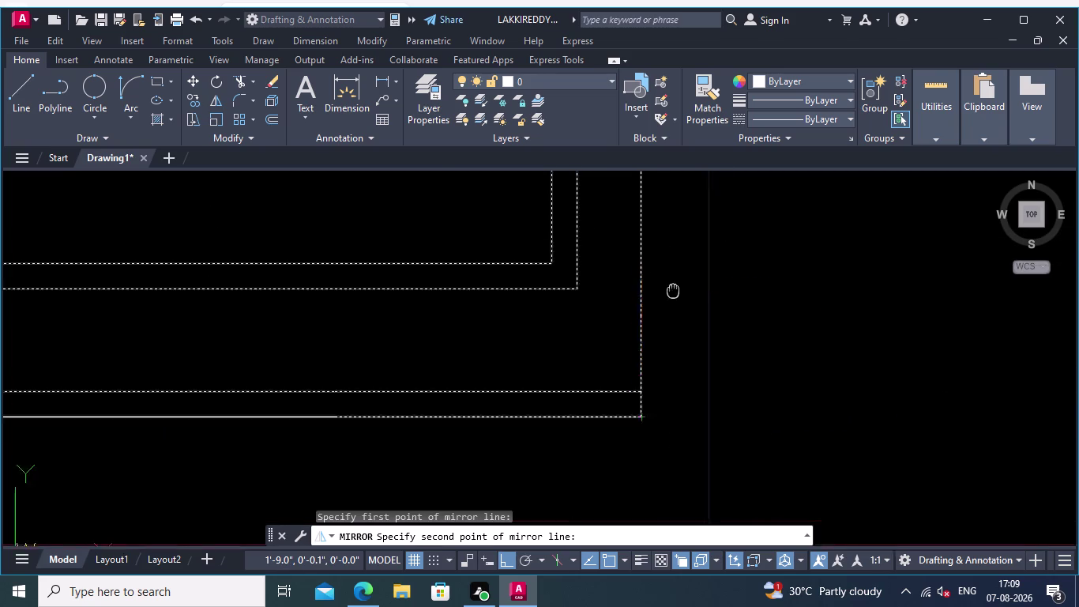
middle_drag(674, 284, 691, 400)
click(687, 352)
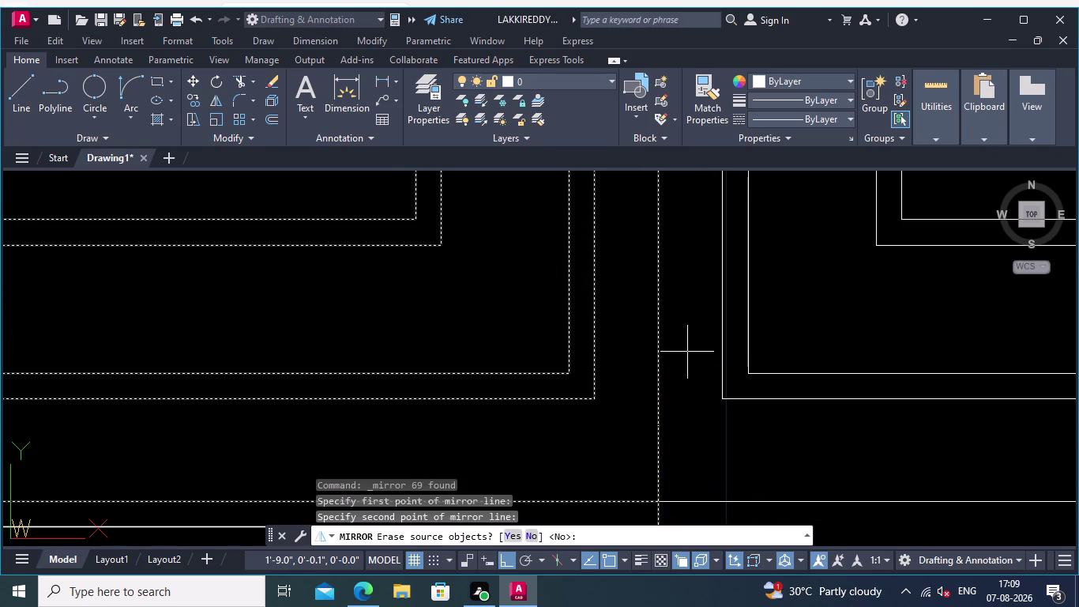
key(Return)
Inspect the mirrored door frames and pick the overlapping line where they meet.
scroll(down, 3)
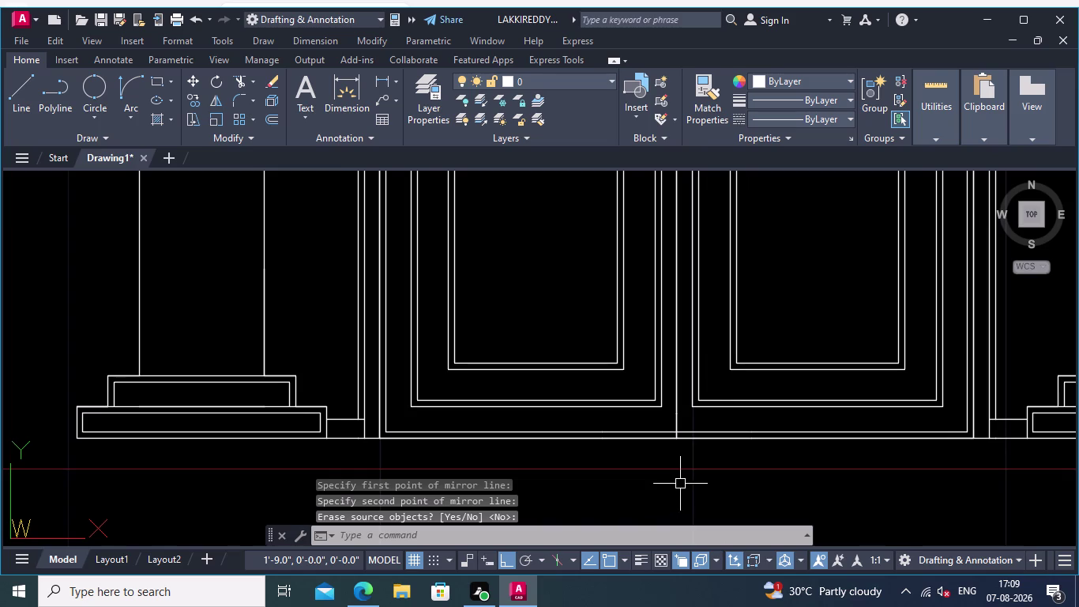
middle_drag(681, 483, 705, 492)
scroll(up, 3)
scroll(up, 3)
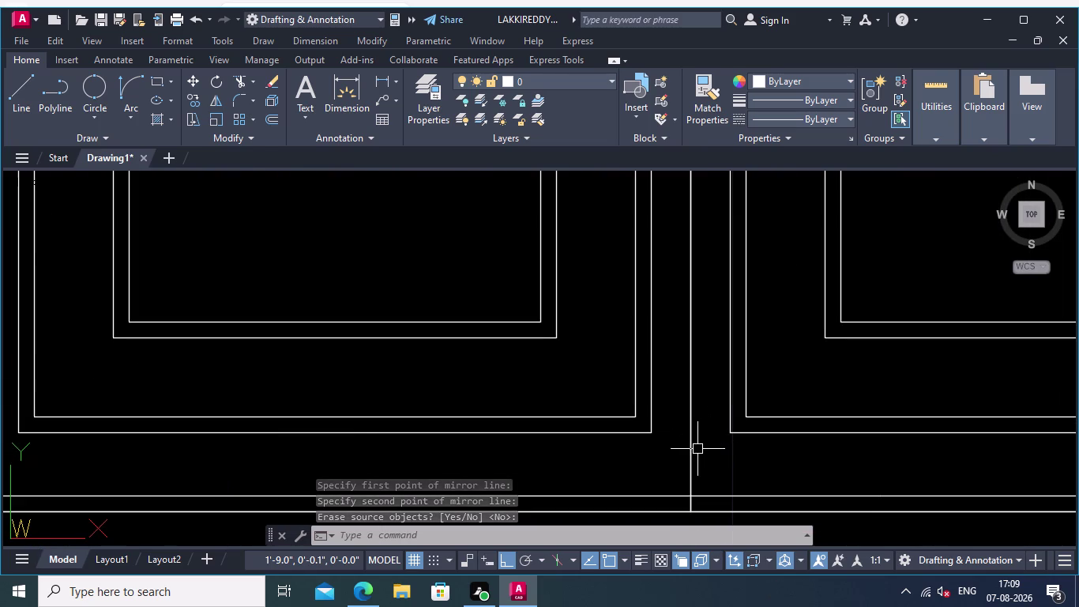
click(691, 459)
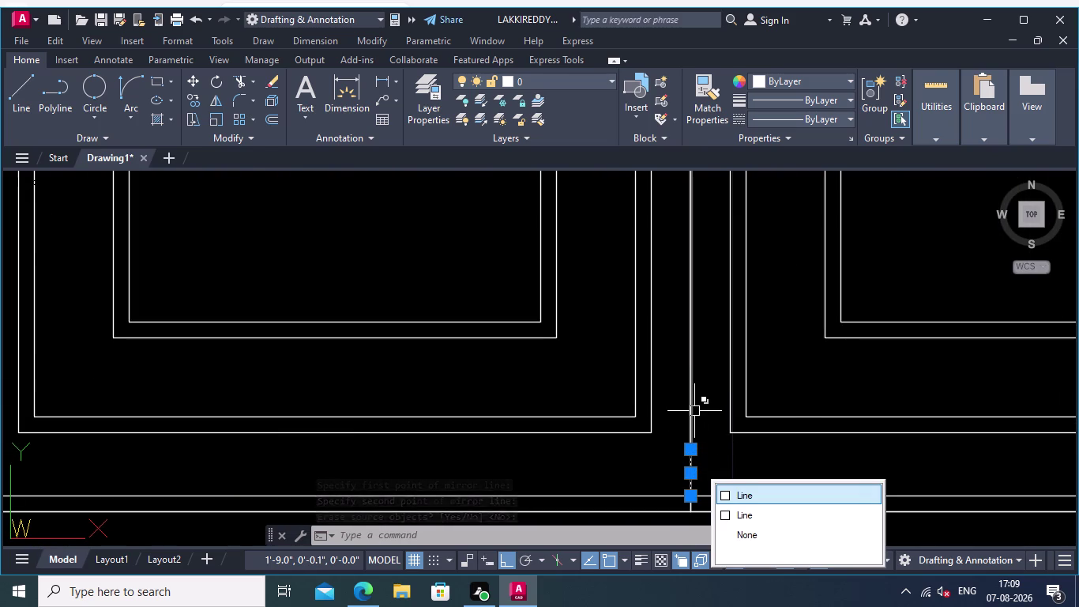
Erase the stacked duplicate centre lines where the two mirrored frames meet.
click(693, 415)
key(Delete)
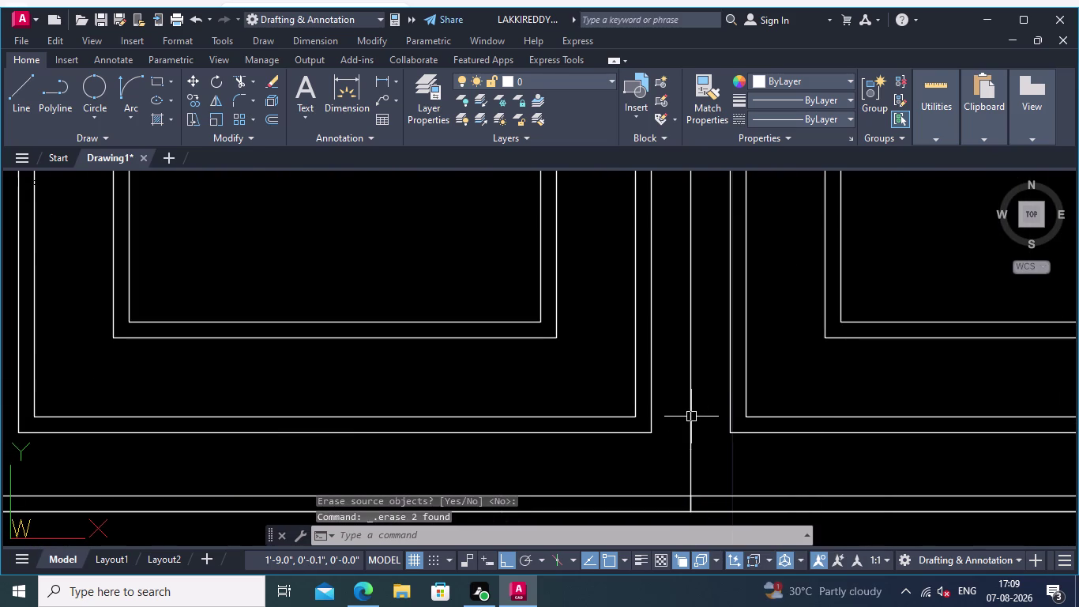
click(717, 453)
click(681, 426)
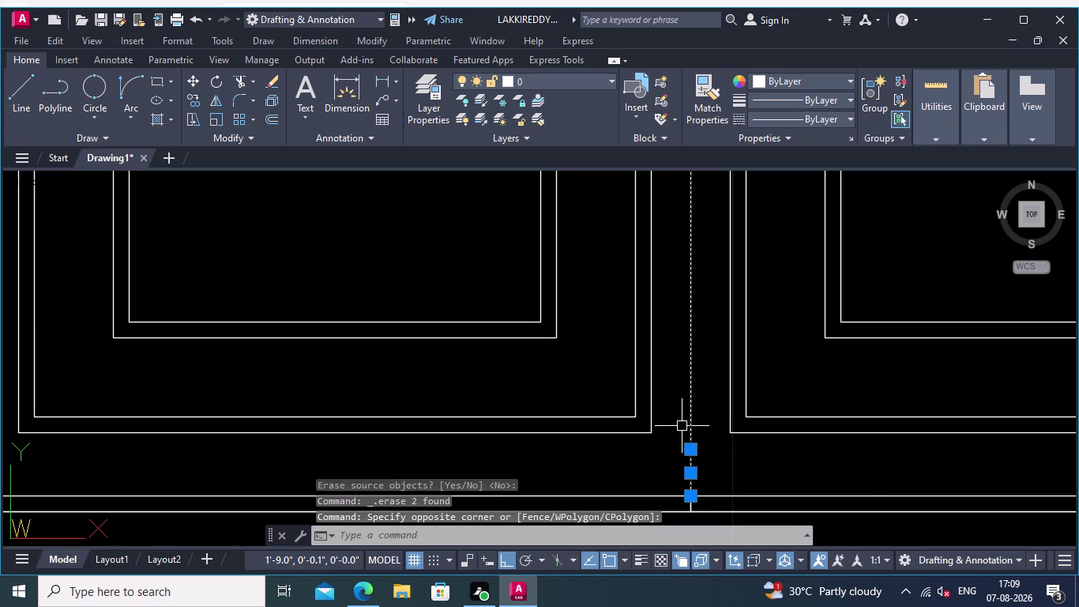
key(Delete)
Erase the short leftover line at the base junction.
scroll(up, 3)
middle_drag(683, 449, 692, 319)
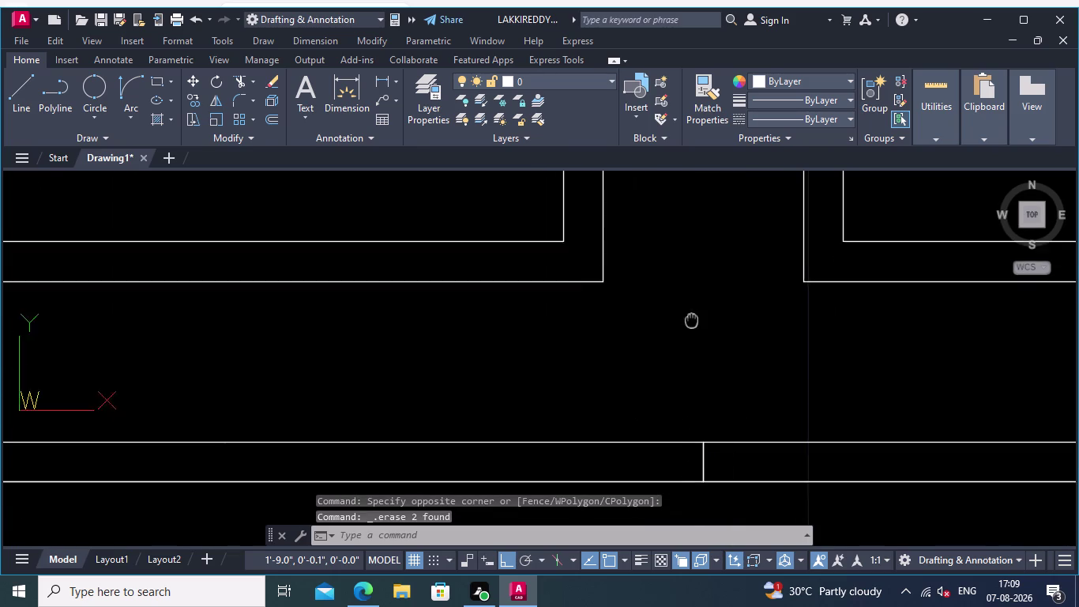
middle_drag(692, 319, 694, 317)
scroll(up, 3)
click(697, 478)
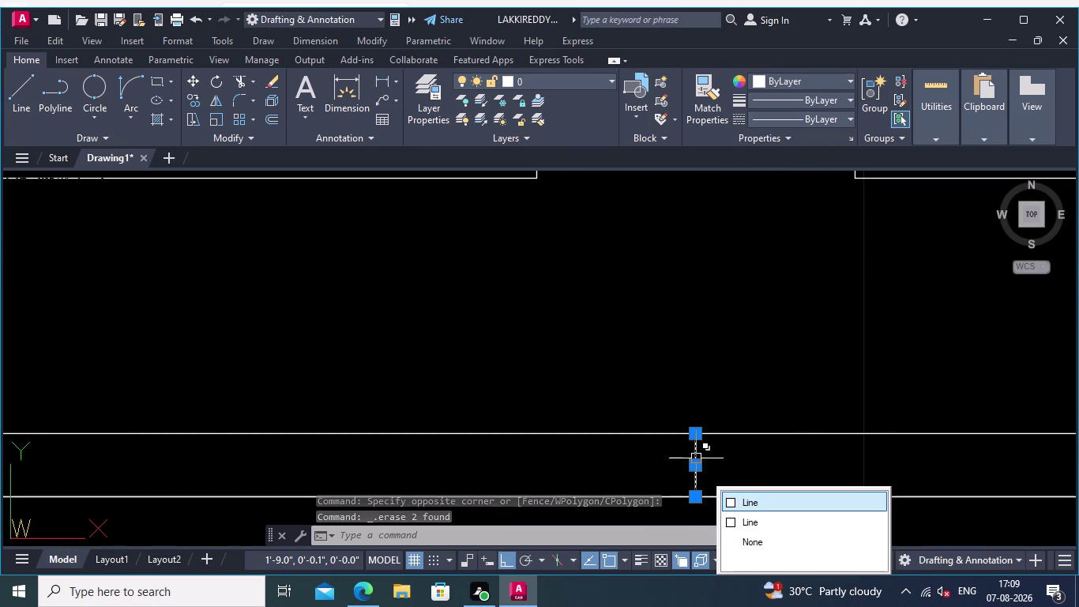
key(Delete)
Erase the last leftover segment and review the cleaned-up doors and columns.
click(702, 470)
click(673, 463)
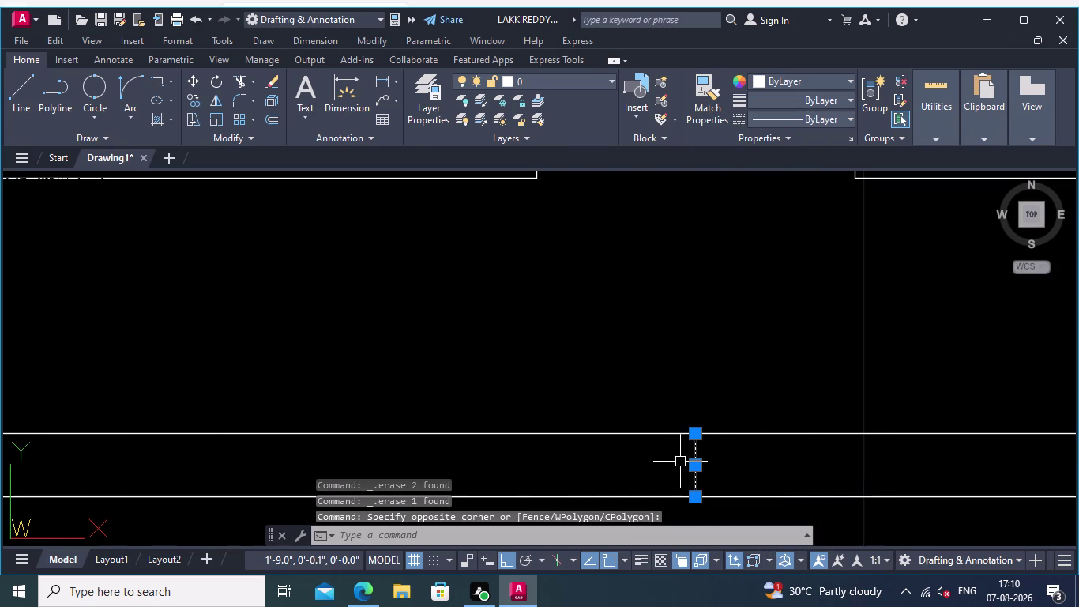
key(Delete)
scroll(down, 3)
scroll(down, 3)
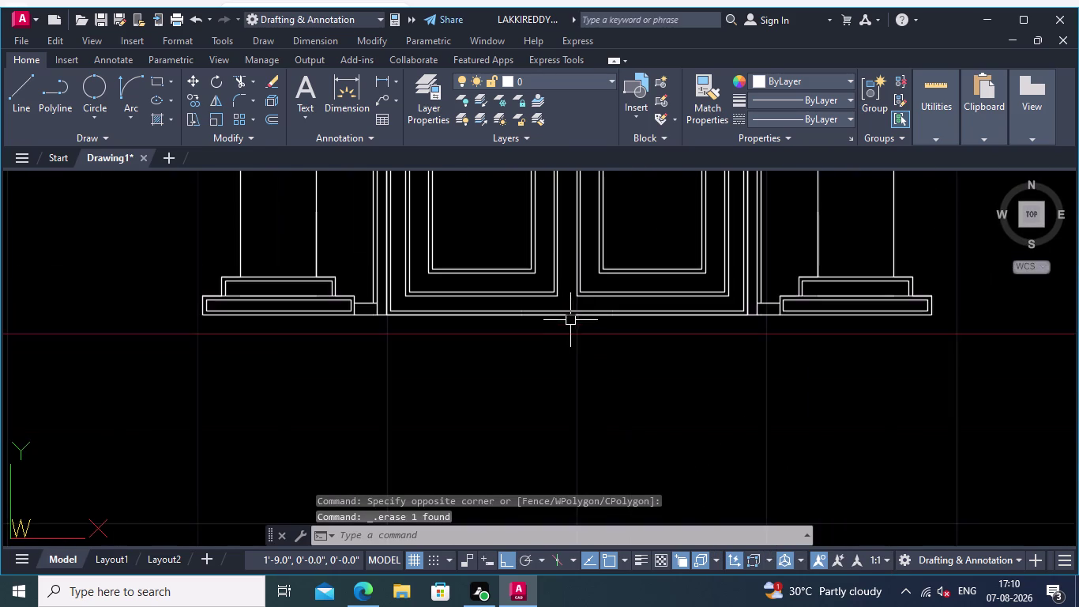
scroll(down, 3)
middle_drag(567, 373, 649, 463)
scroll(up, 3)
scroll(up, 3)
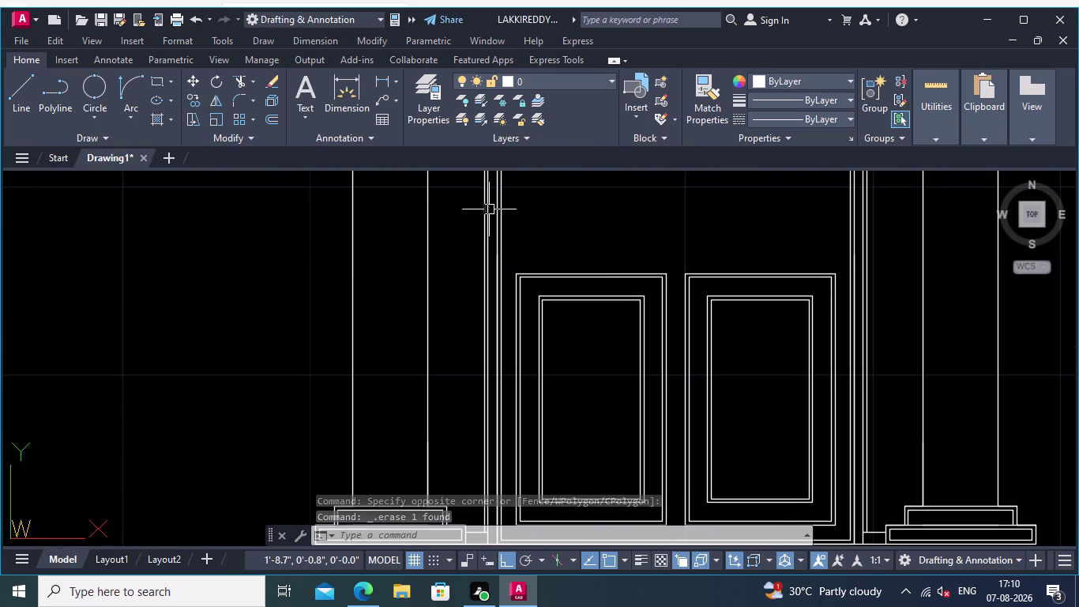
click(376, 73)
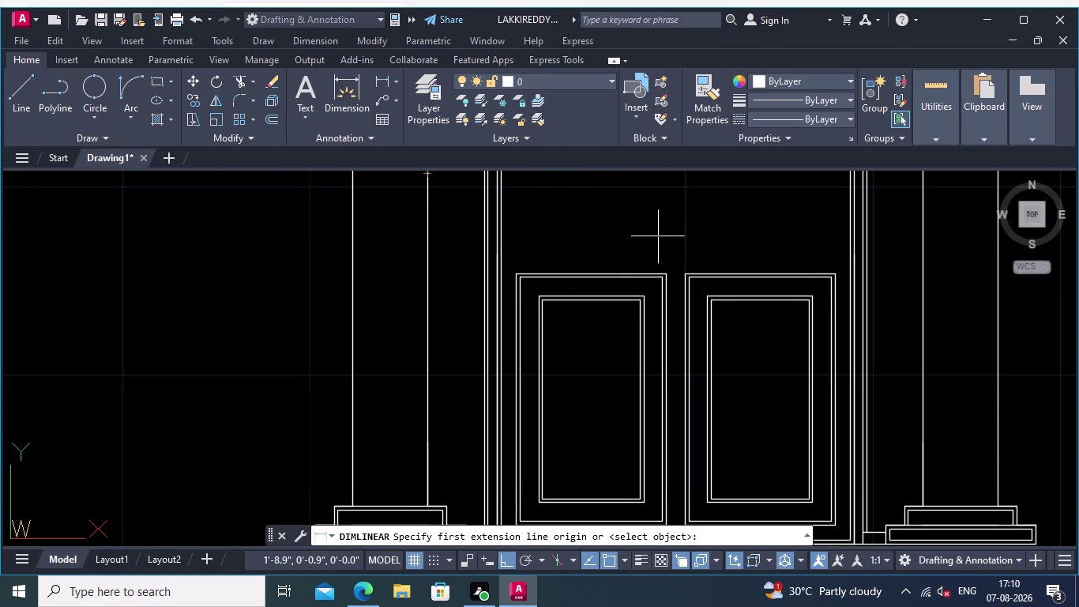
Dimension the 0.1" gap from the left frame to the right frame, placing it above the gap.
middle_drag(661, 234, 656, 210)
scroll(up, 3)
middle_drag(662, 238, 676, 363)
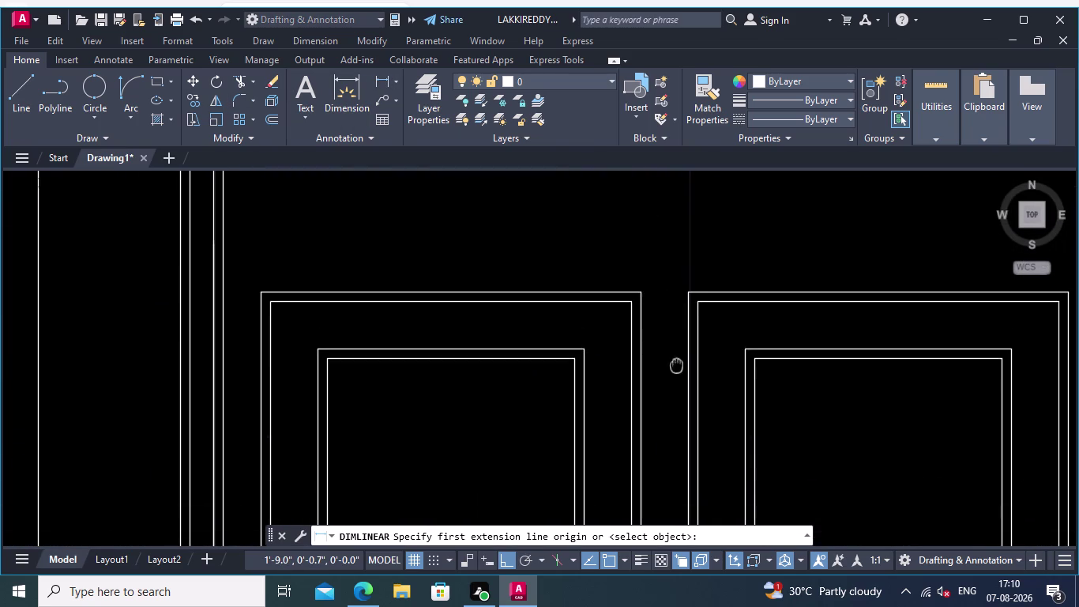
middle_drag(676, 363, 676, 364)
scroll(up, 3)
click(626, 308)
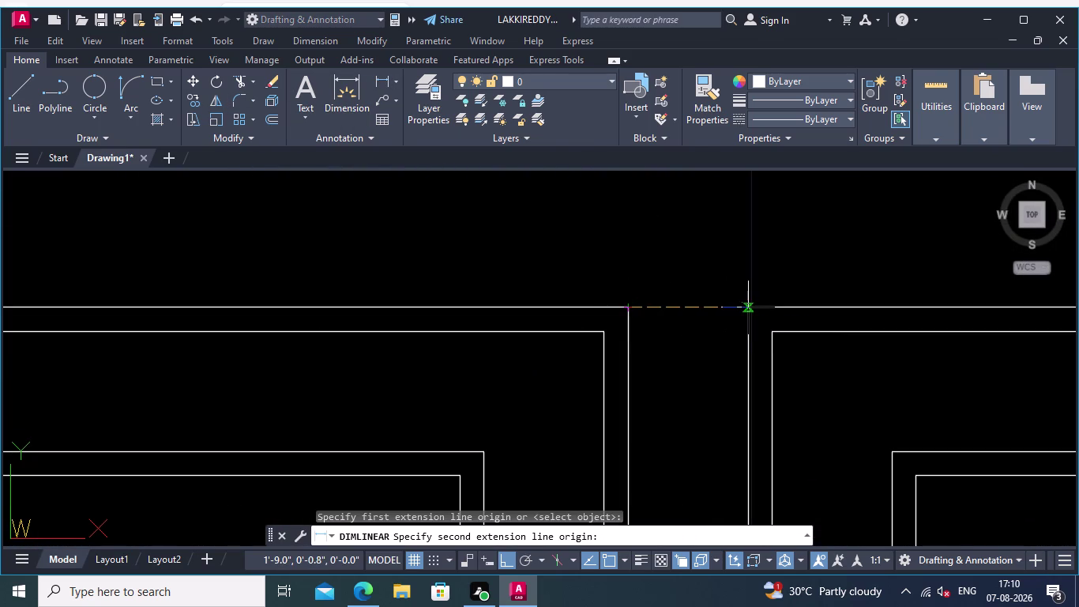
click(751, 306)
click(746, 283)
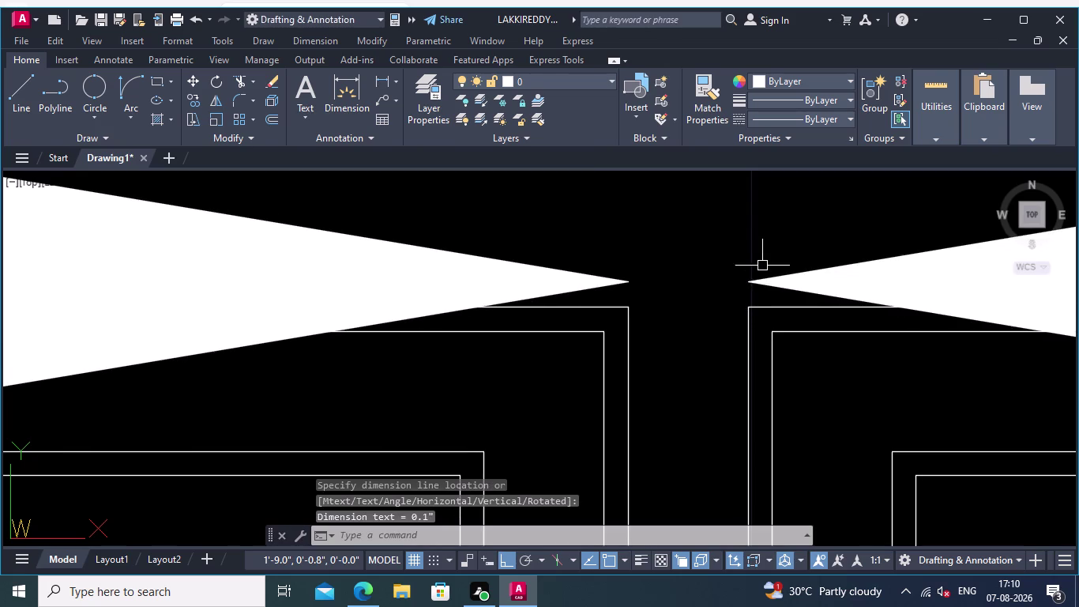
scroll(down, 3)
scroll(down, 3)
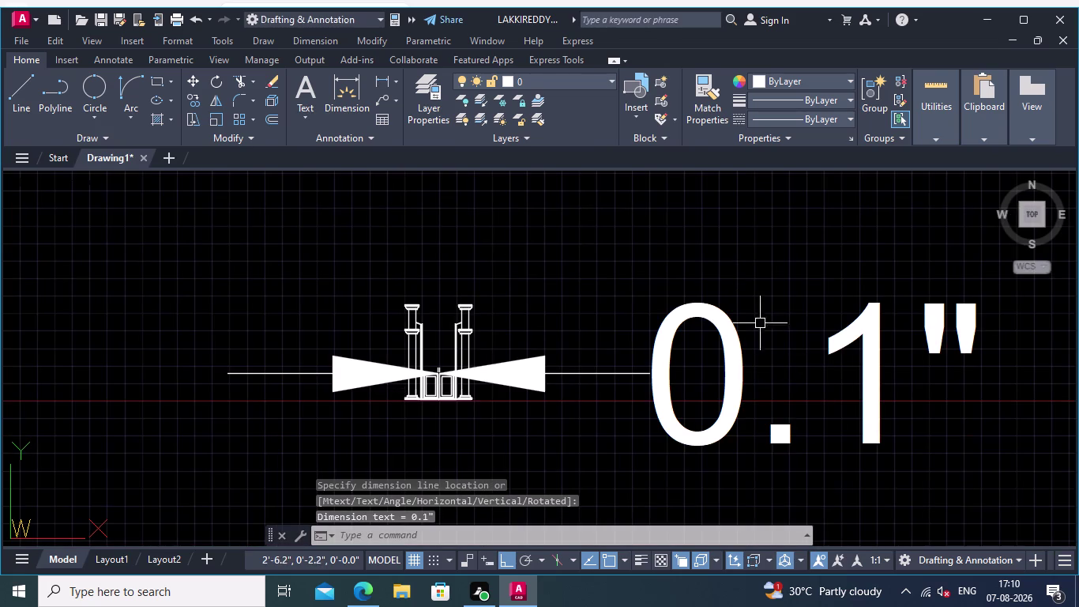
middle_drag(763, 303, 699, 297)
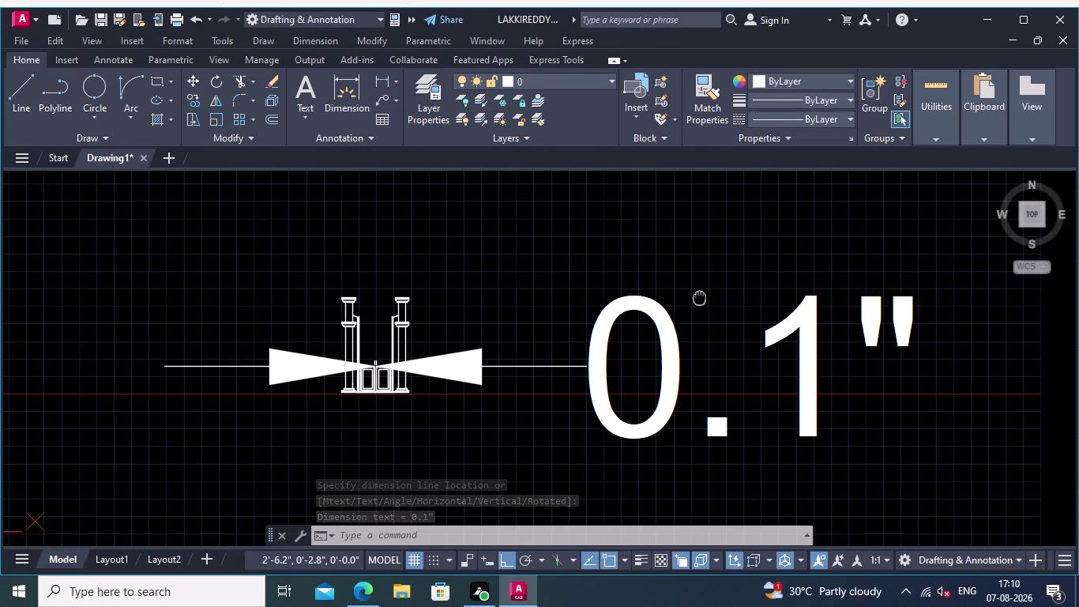
middle_drag(700, 297, 715, 294)
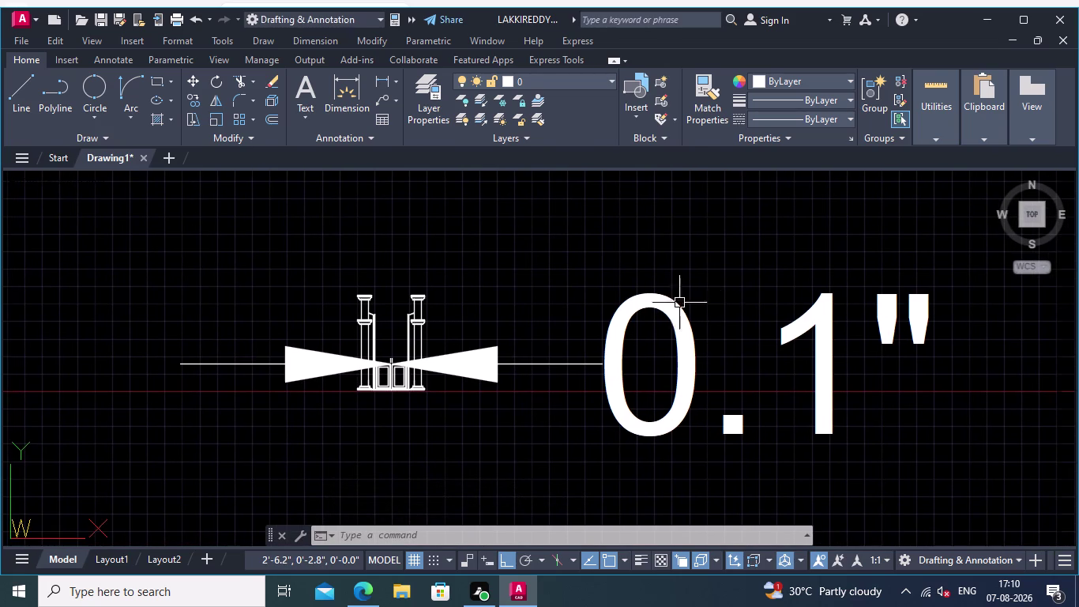
scroll(up, 3)
Cancel the command, undo the 0.1" gap dimension and return to the door frame base.
key(ctrl+z)
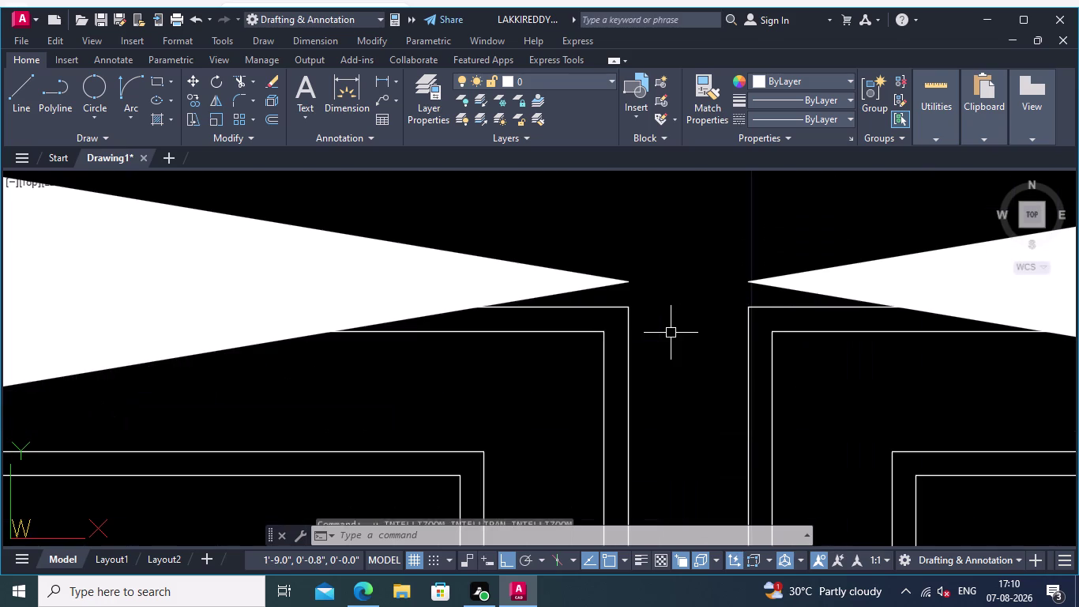
key(Escape)
key(ctrl+z)
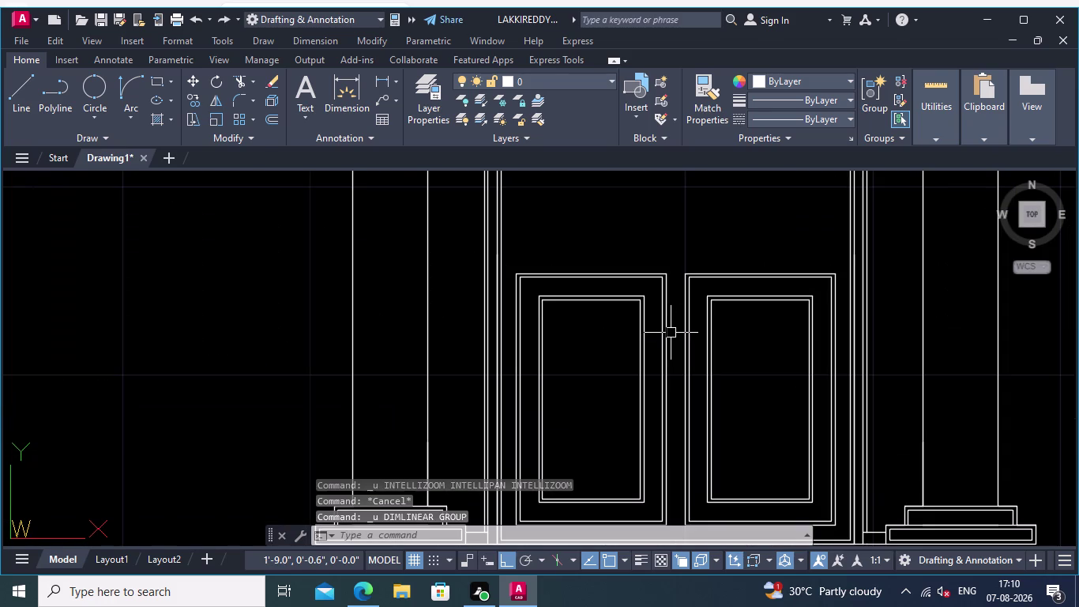
middle_drag(694, 448, 647, 340)
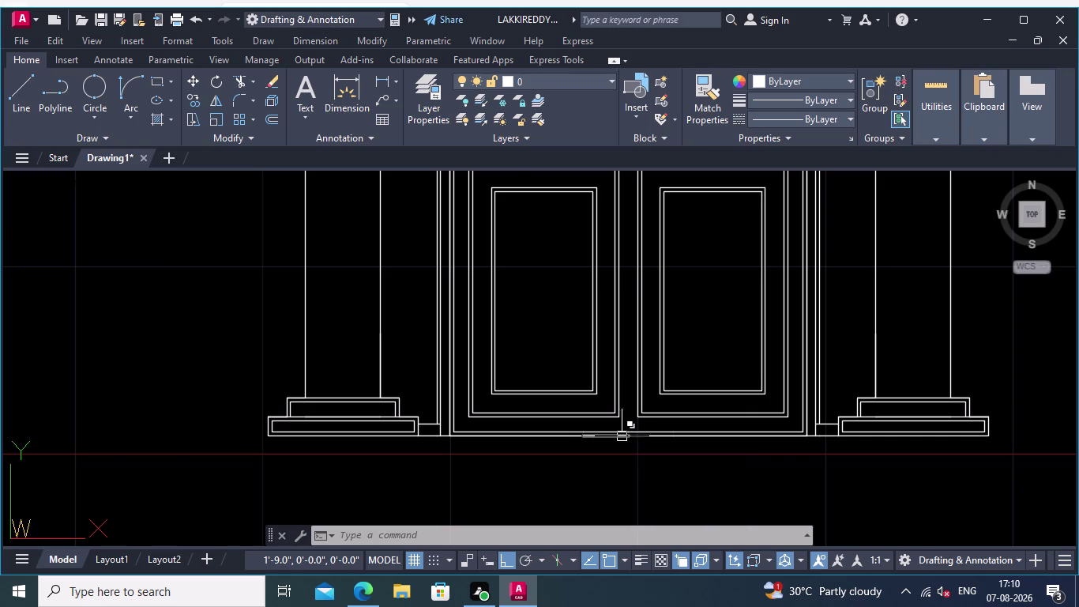
scroll(down, 3)
middle_click(624, 449)
scroll(up, 3)
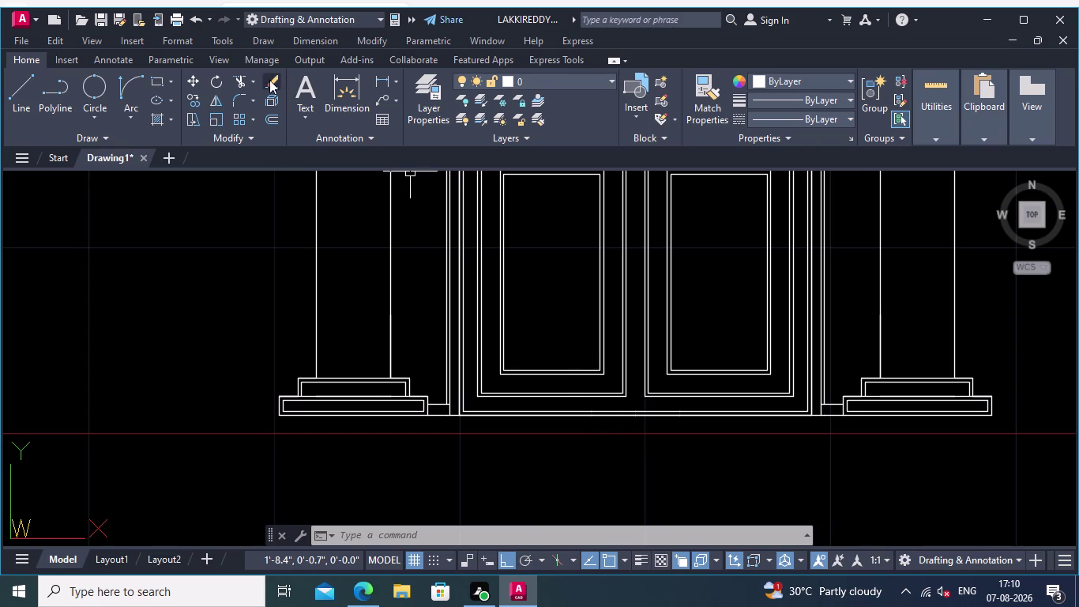
Start a linear dimension from the frame base to the inner frame corner.
click(381, 77)
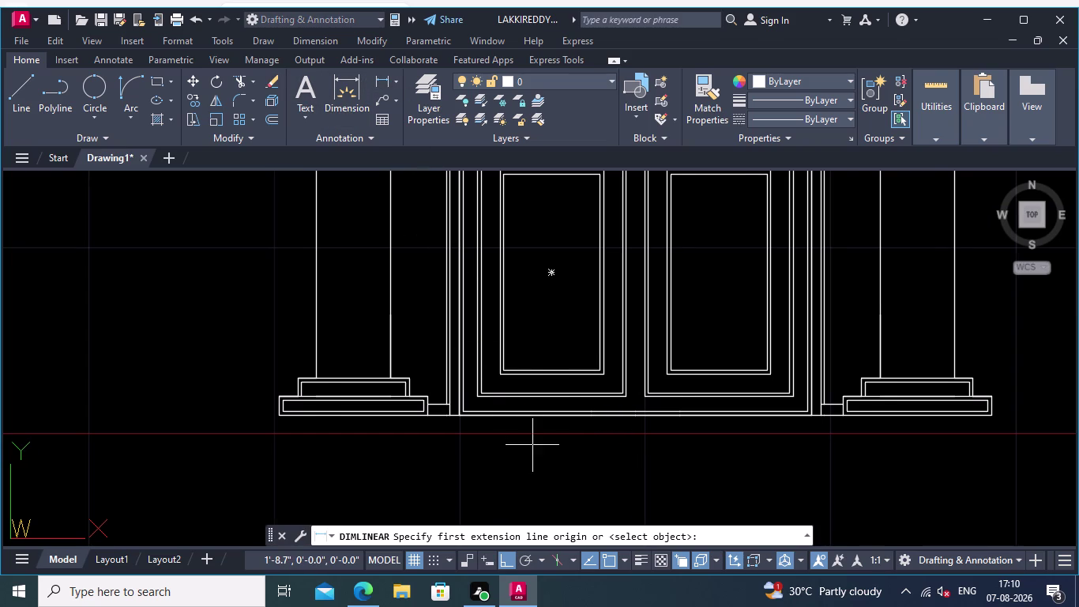
middle_drag(533, 444, 563, 441)
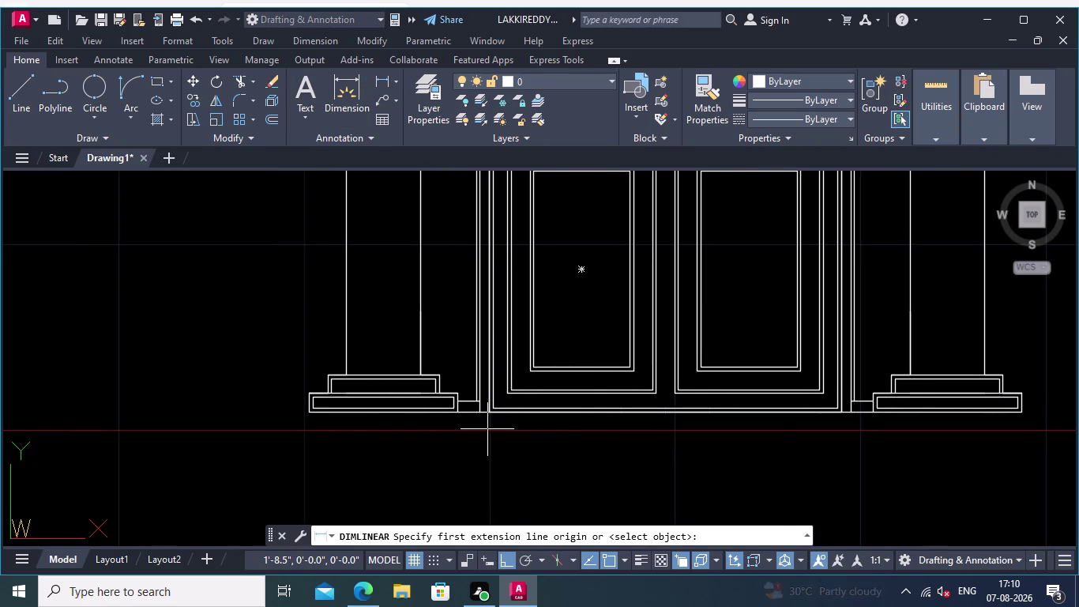
scroll(up, 3)
scroll(up, 3)
click(464, 400)
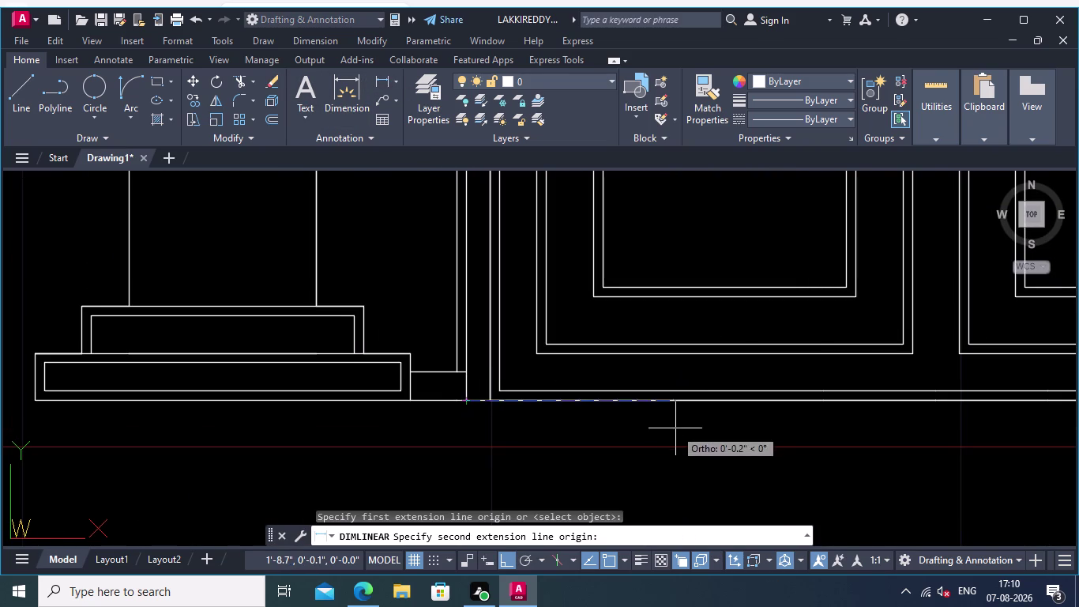
middle_drag(676, 428, 405, 418)
scroll(down, 3)
middle_drag(950, 410, 573, 409)
middle_drag(616, 412, 690, 420)
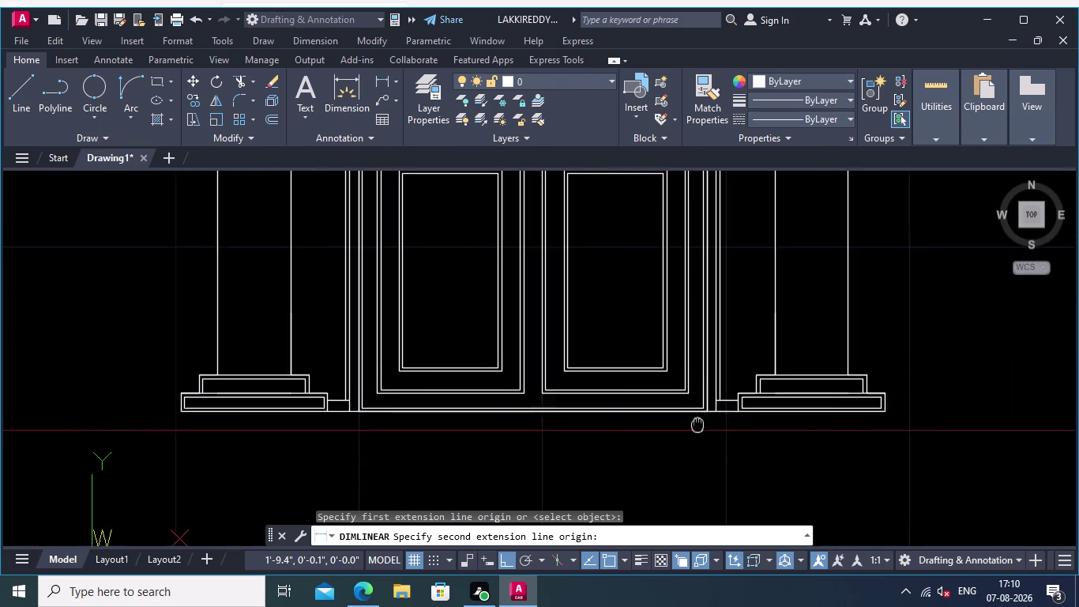
middle_drag(690, 420, 770, 428)
scroll(up, 3)
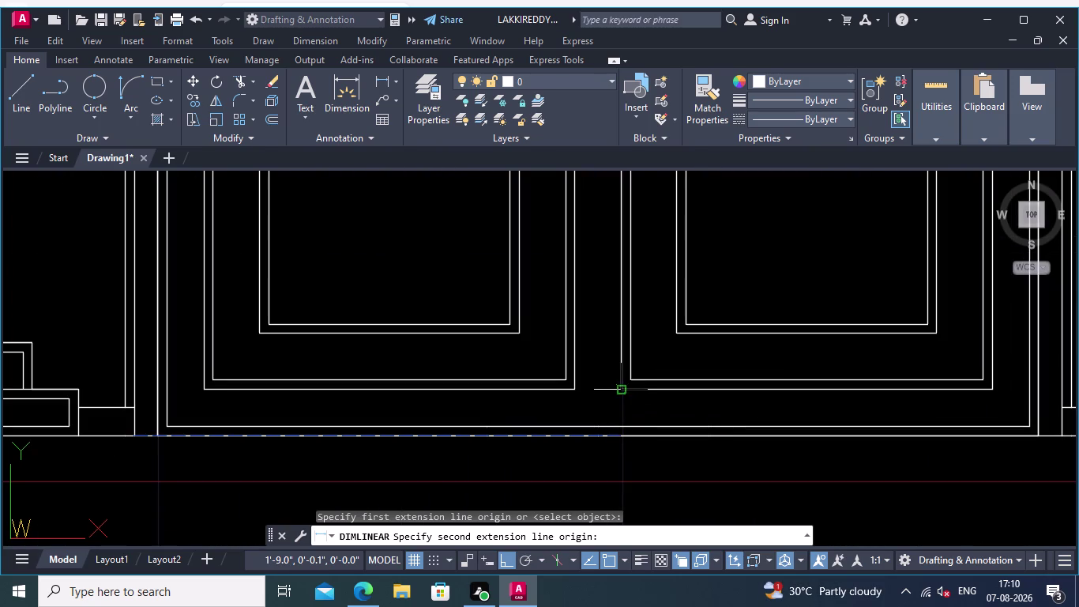
click(620, 437)
Place the trial 0.5" dimension line along the door base.
middle_drag(647, 468, 622, 394)
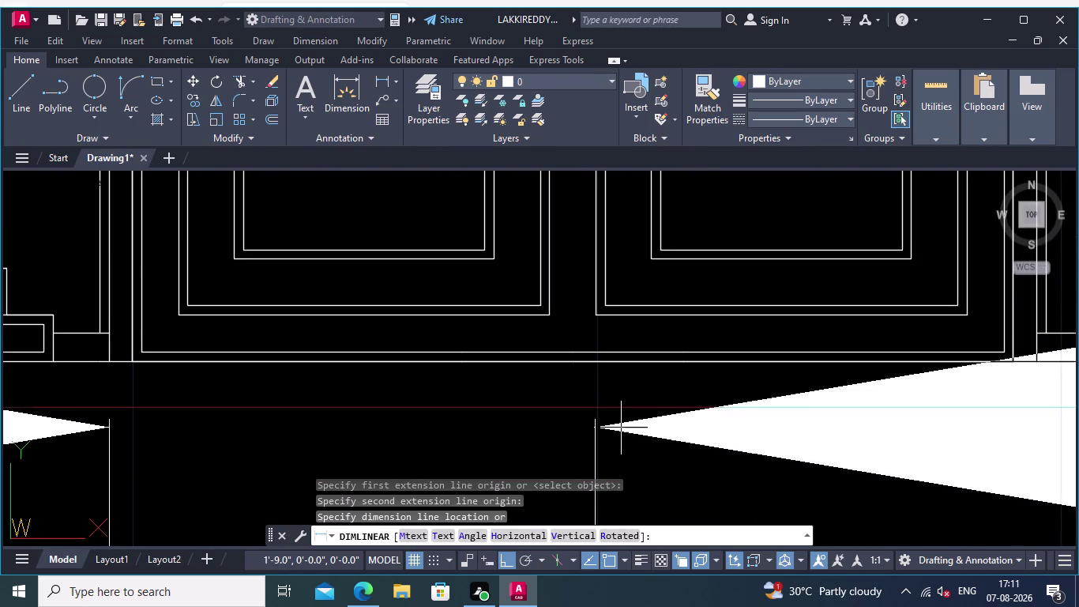
click(621, 428)
scroll(down, 3)
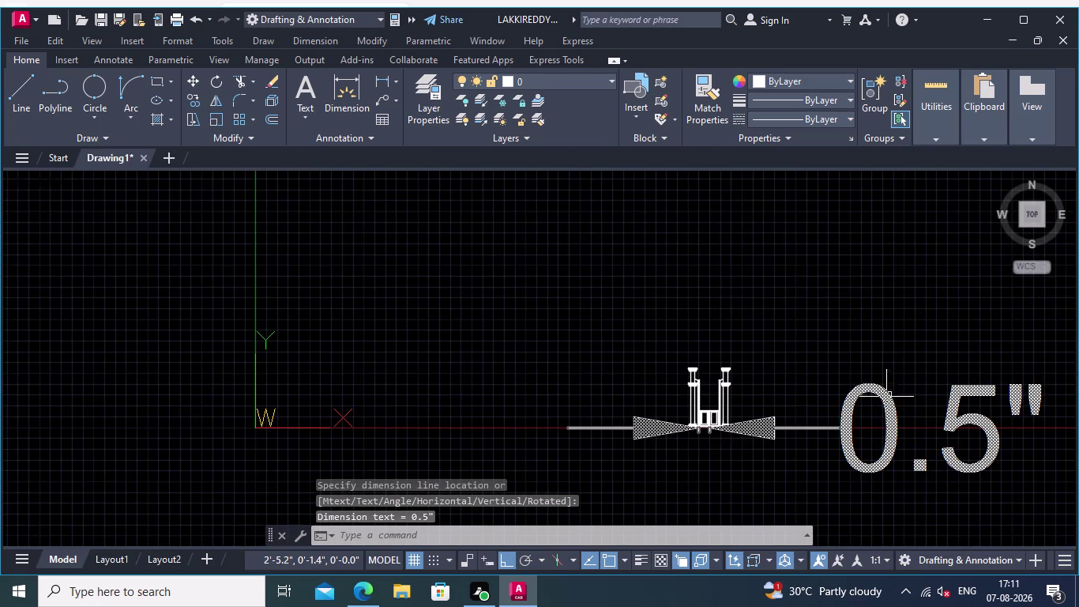
middle_drag(887, 384, 808, 384)
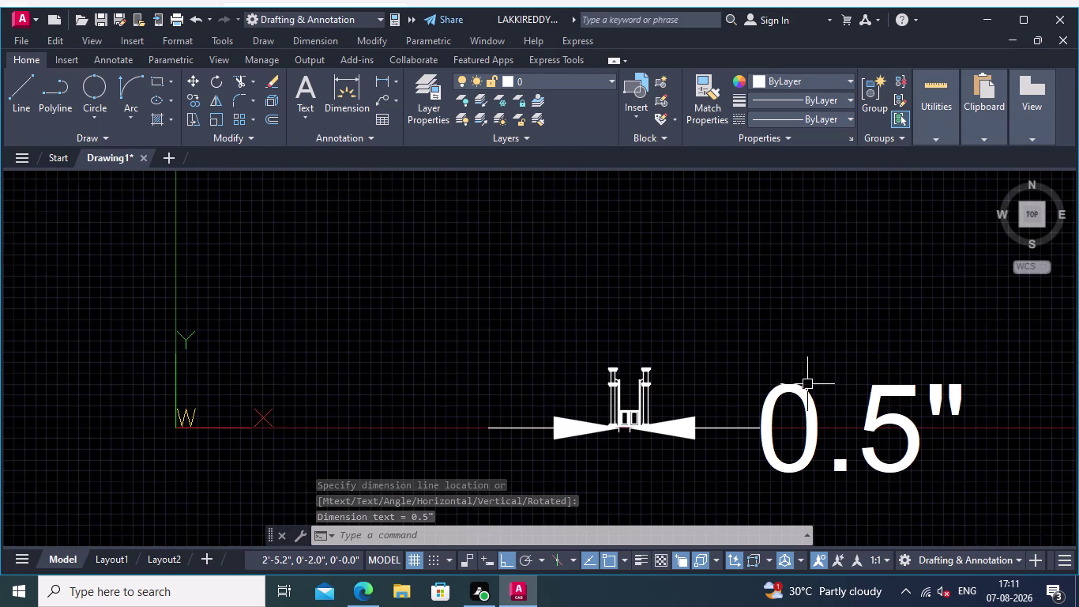
scroll(up, 3)
click(959, 515)
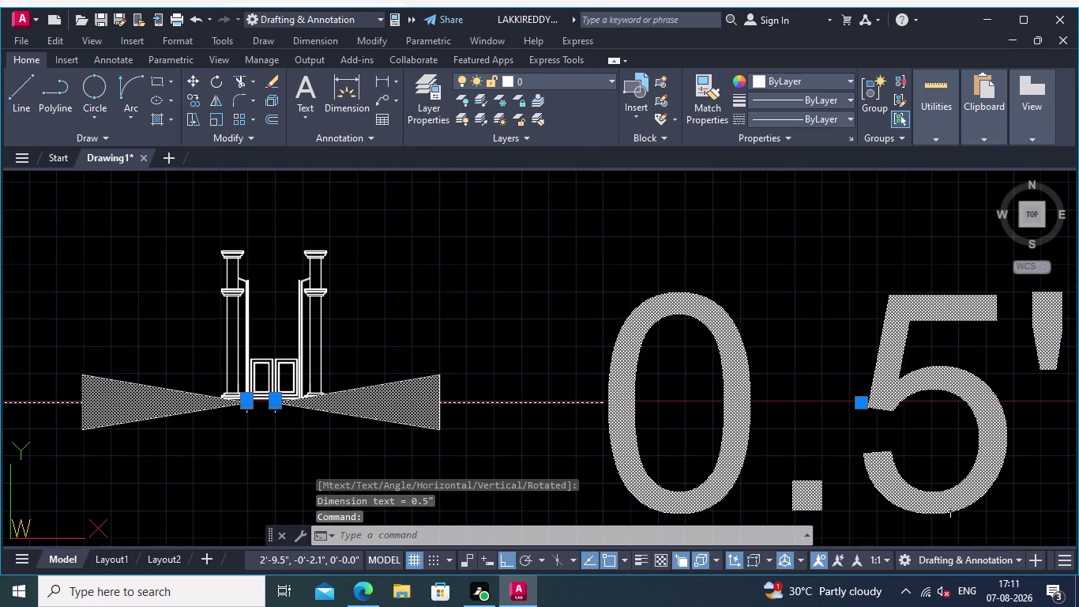
Delete the oversized dimension and undo the previous edits.
key(Delete)
middle_drag(721, 441, 922, 426)
scroll(up, 3)
key(ctrl+z)
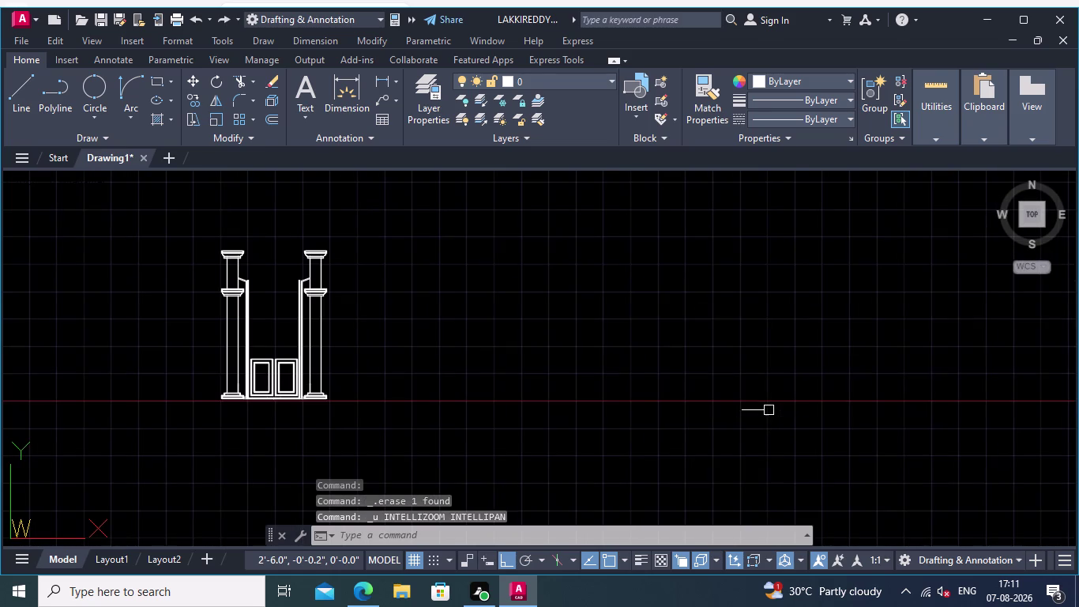
key(ctrl+z)
key(ctrl+z)
Undo repeatedly until the mirrored copy of the door frame is gone.
key(ctrl+z)
key(ctrl+z)
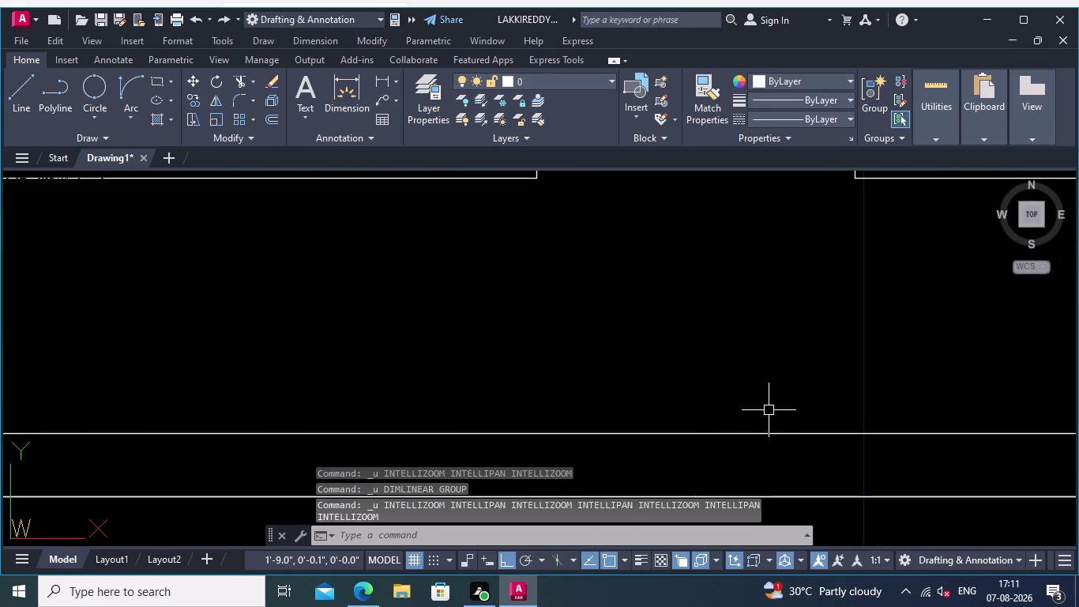
key(ctrl+z)
key(ctrl+z)
key(ctrl+z)
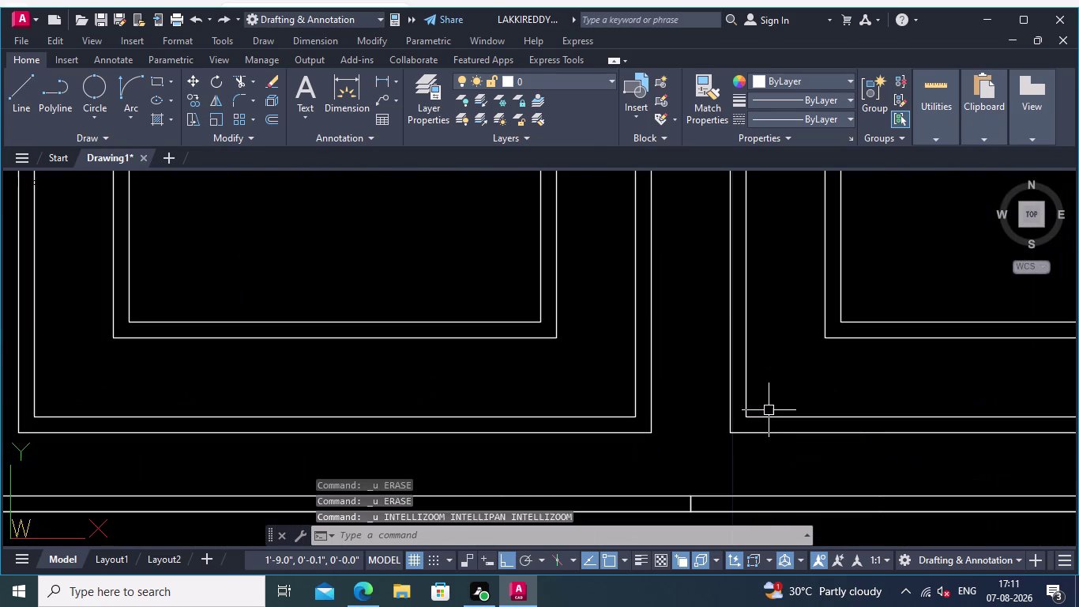
key(ctrl+z)
key(ctrl+z)
key(ctrl+z)
key(ctrl+z)
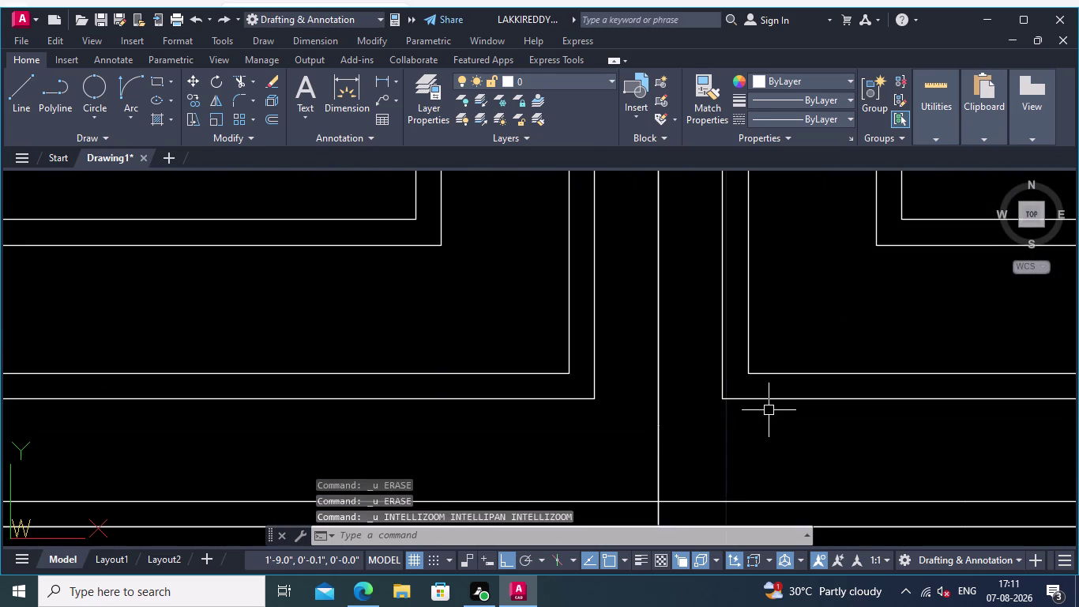
Bring the column base and the door frame's bottom edge into view.
scroll(up, 3)
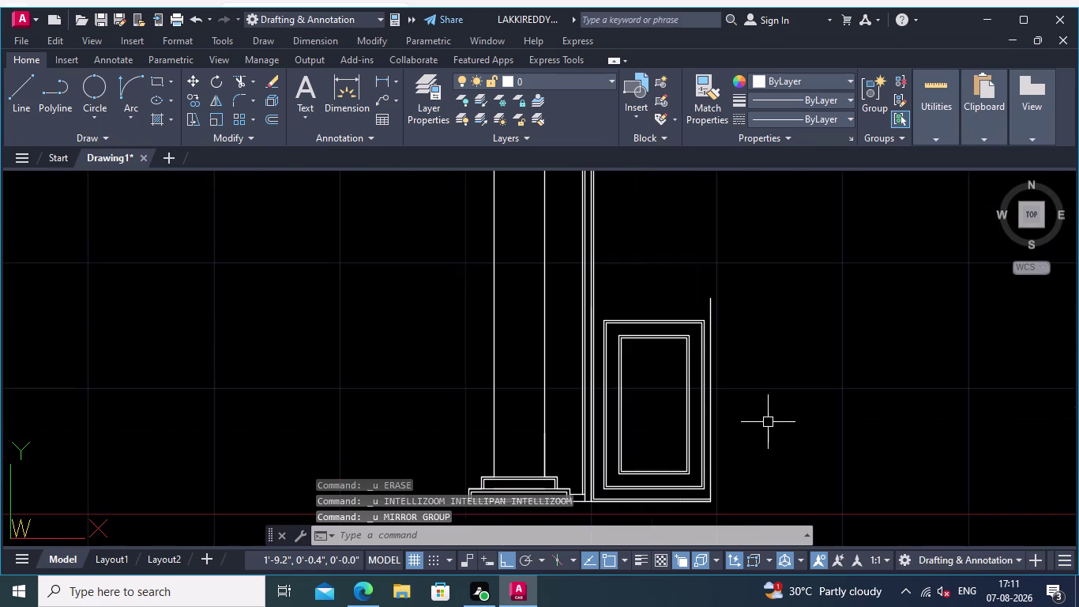
middle_drag(777, 419, 745, 361)
scroll(up, 3)
middle_drag(720, 361, 846, 311)
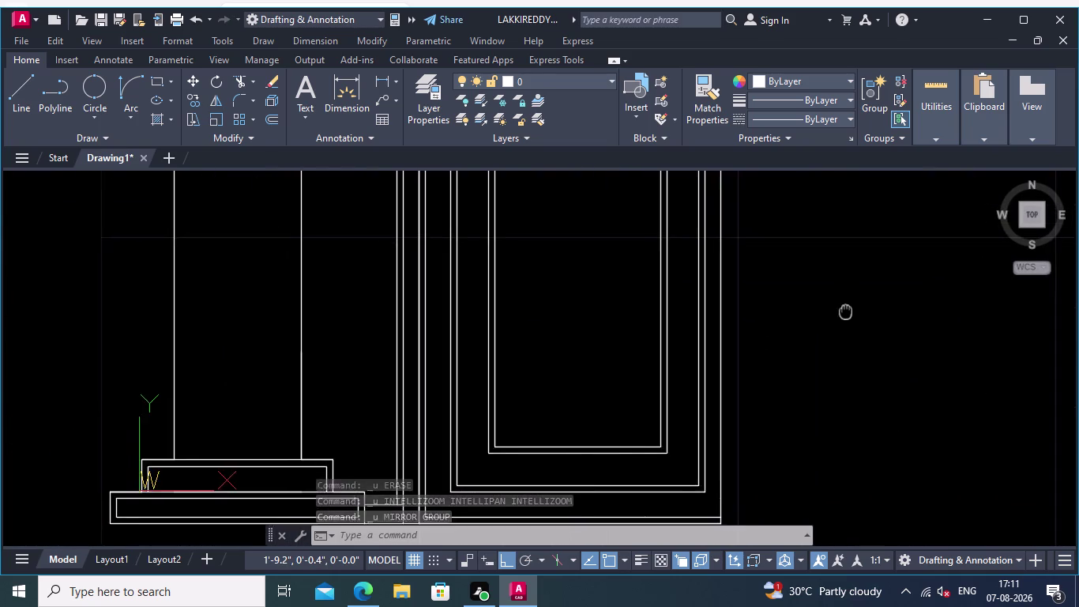
scroll(down, 3)
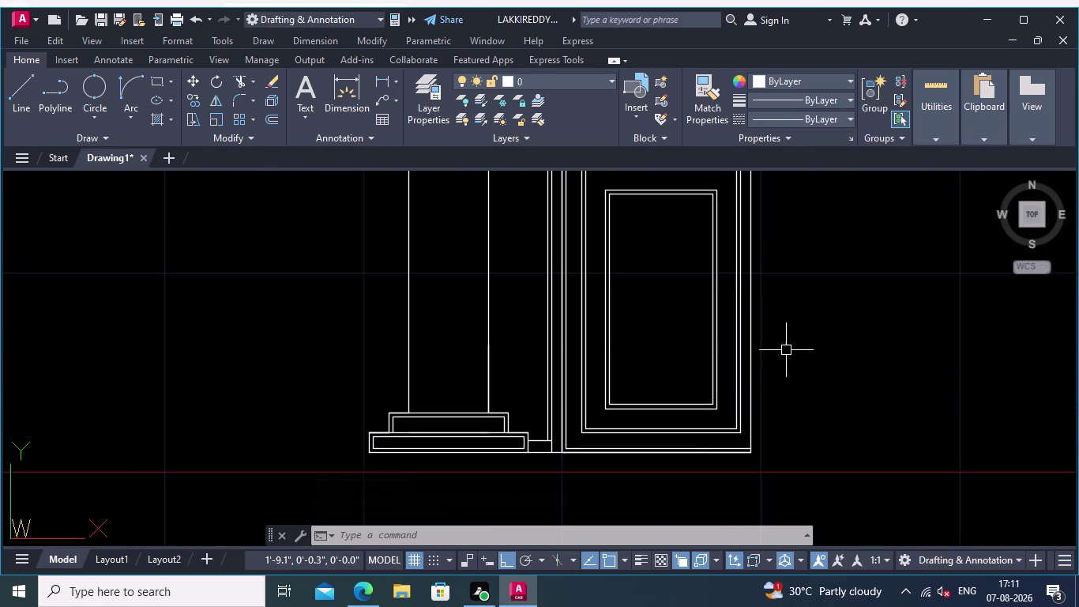
scroll(up, 3)
scroll(down, 3)
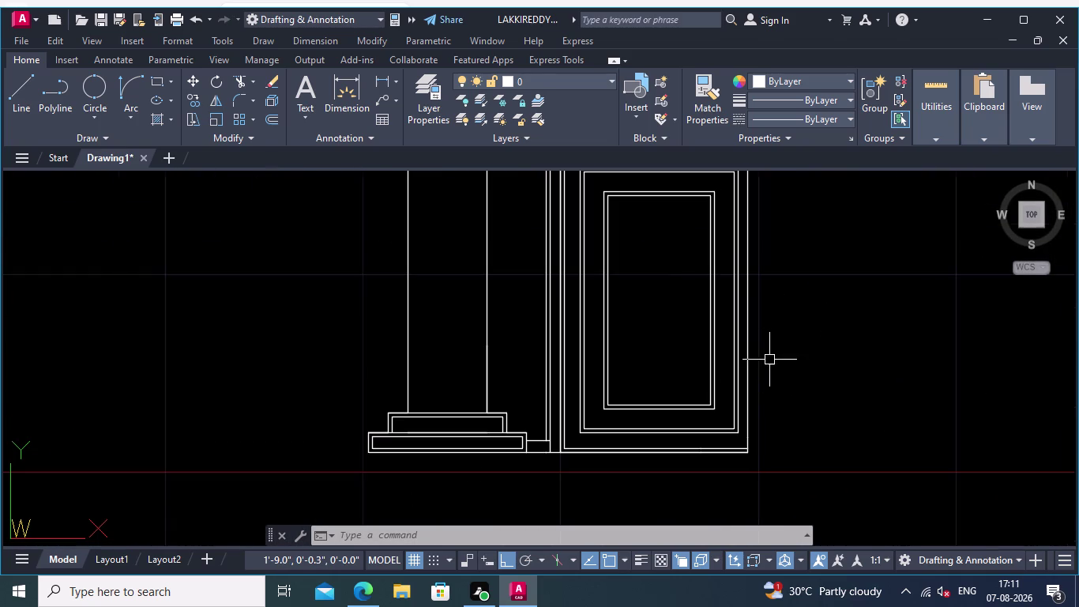
scroll(up, 3)
scroll(down, 3)
middle_drag(800, 371, 831, 363)
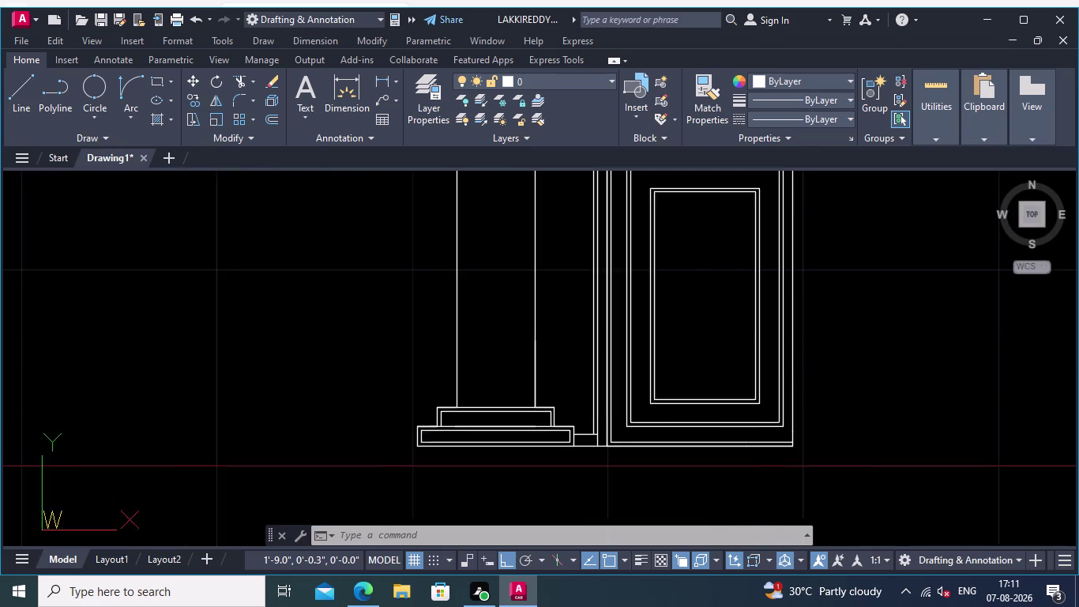
middle_drag(832, 363, 839, 361)
Start a line at the door frame's bottom corner.
click(9, 89)
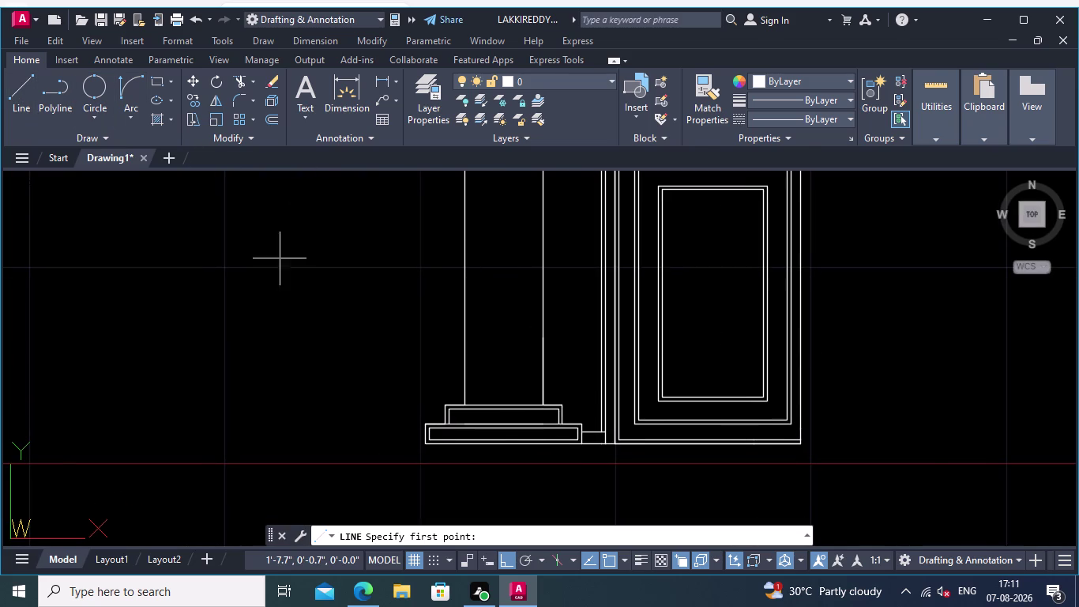
scroll(up, 3)
middle_drag(594, 459, 542, 429)
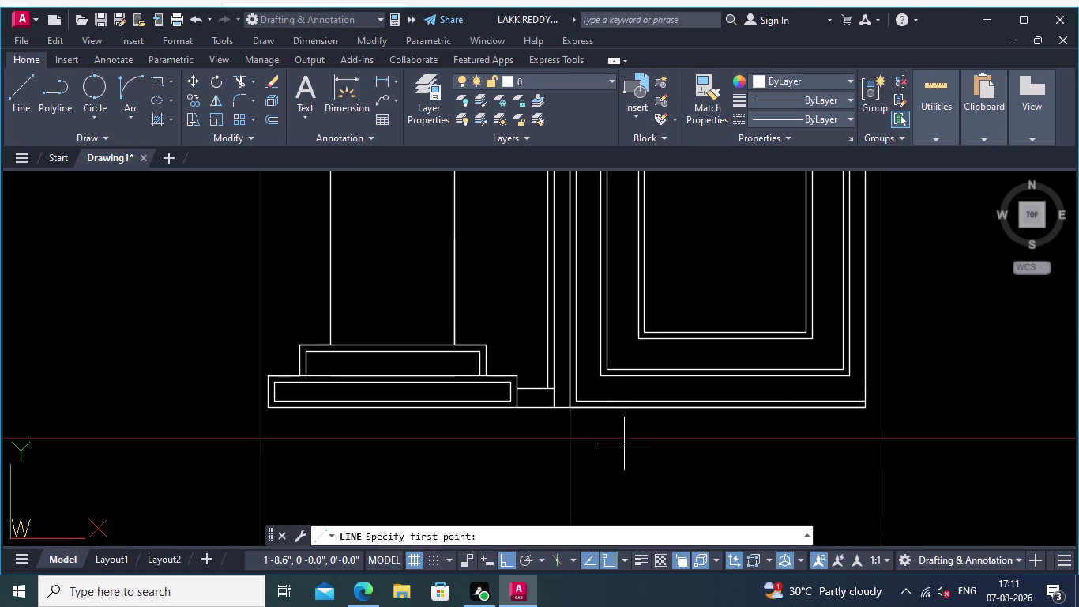
middle_drag(605, 431, 580, 454)
scroll(up, 3)
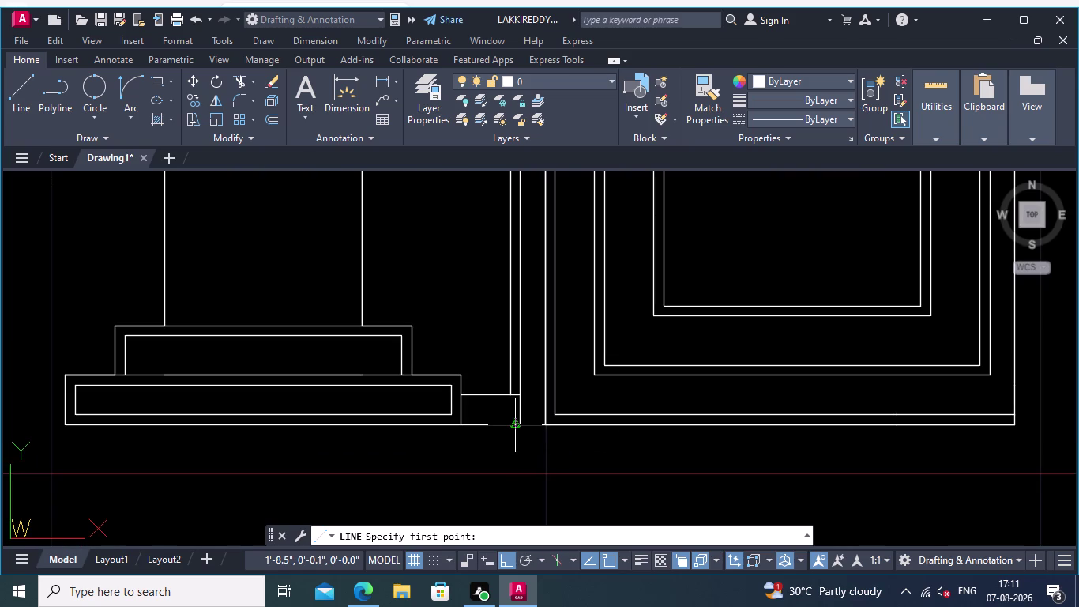
click(523, 427)
Extend the line 1.03 to the right and finish it.
middle_drag(744, 443, 411, 410)
scroll(down, 3)
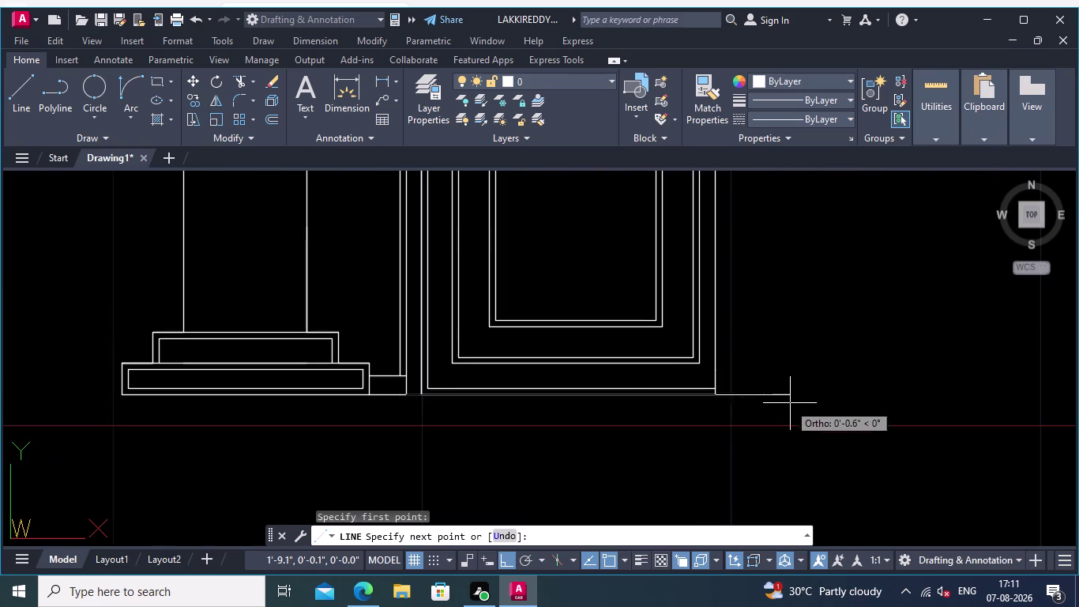
middle_drag(814, 385, 720, 394)
scroll(down, 3)
middle_drag(859, 378, 857, 380)
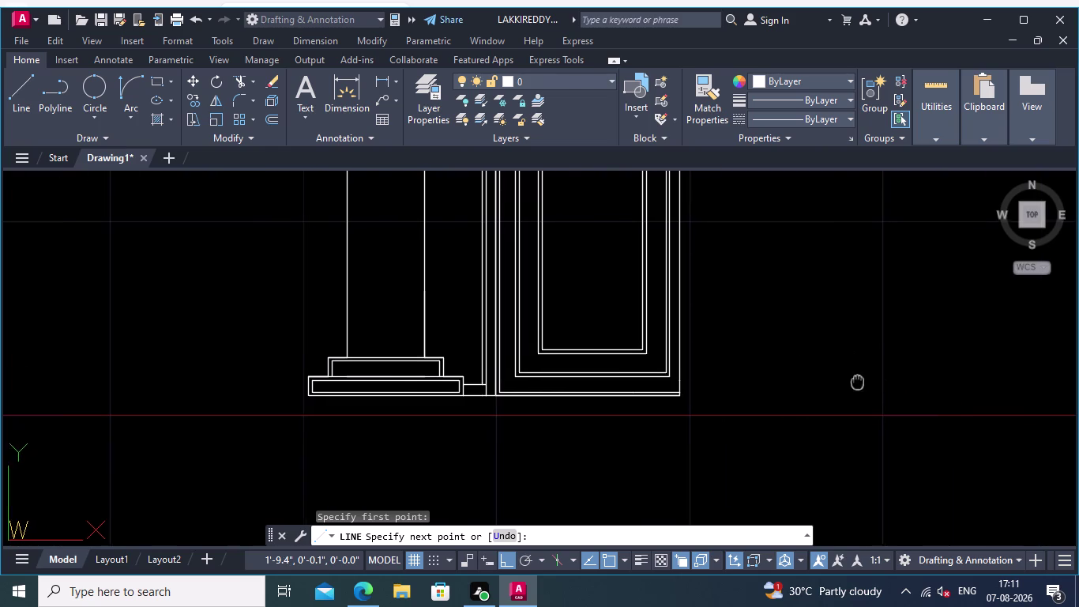
middle_drag(858, 380, 815, 380)
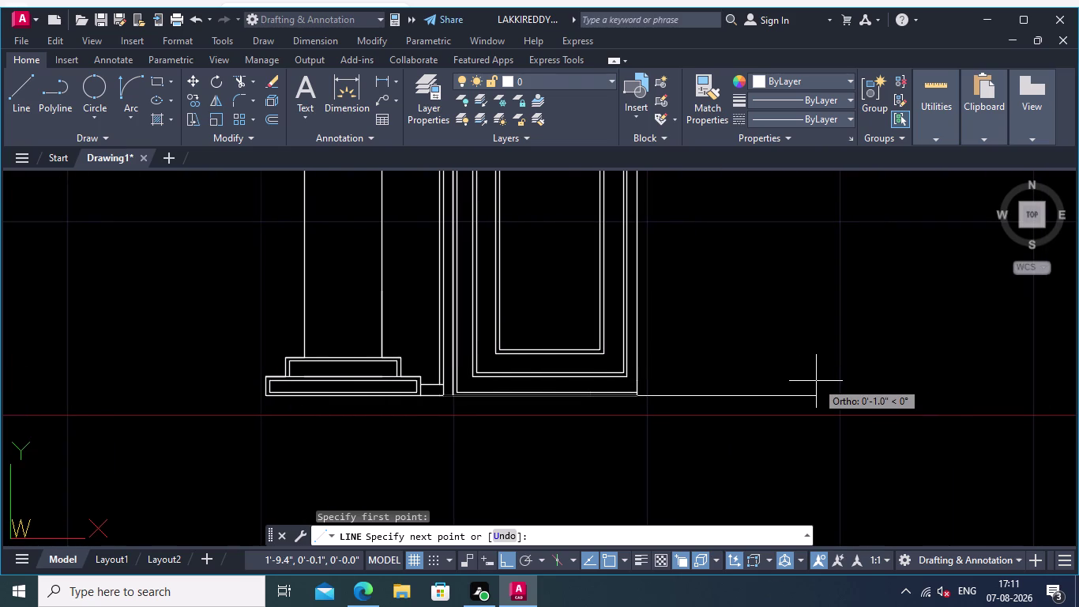
text(1.03)
key(Return)
key(Return)
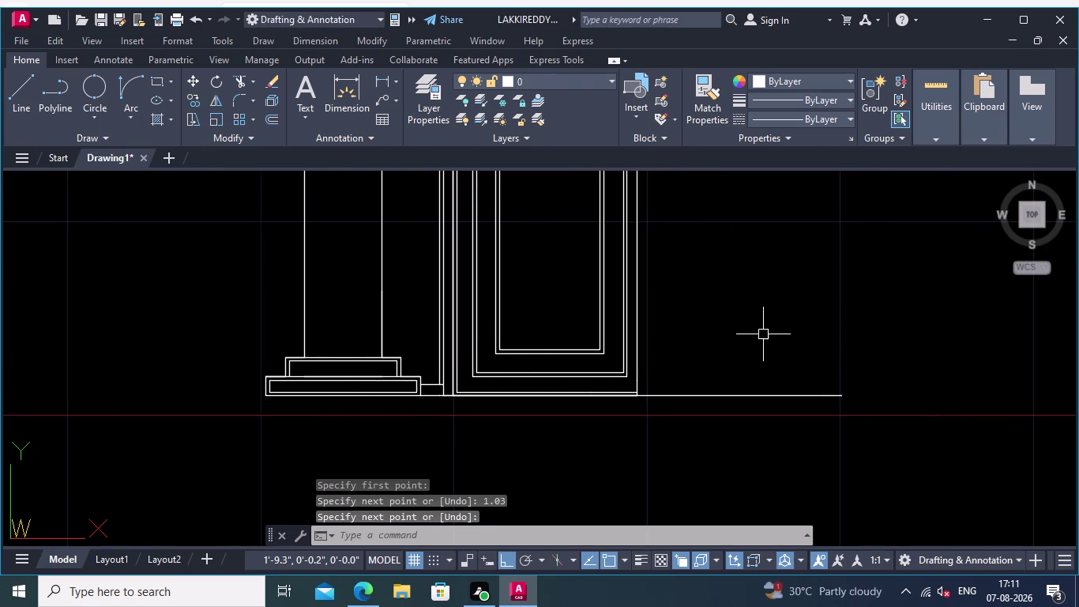
Select the vertical line at the frame's edge.
scroll(down, 3)
middle_drag(735, 356, 758, 354)
scroll(up, 3)
scroll(up, 3)
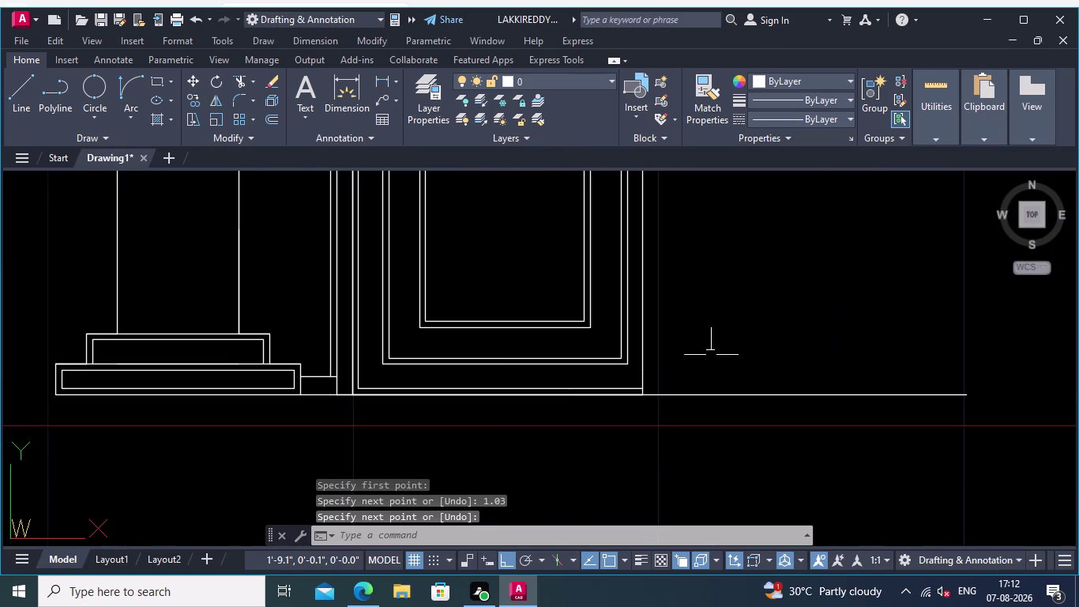
scroll(down, 3)
scroll(down, 3)
scroll(up, 3)
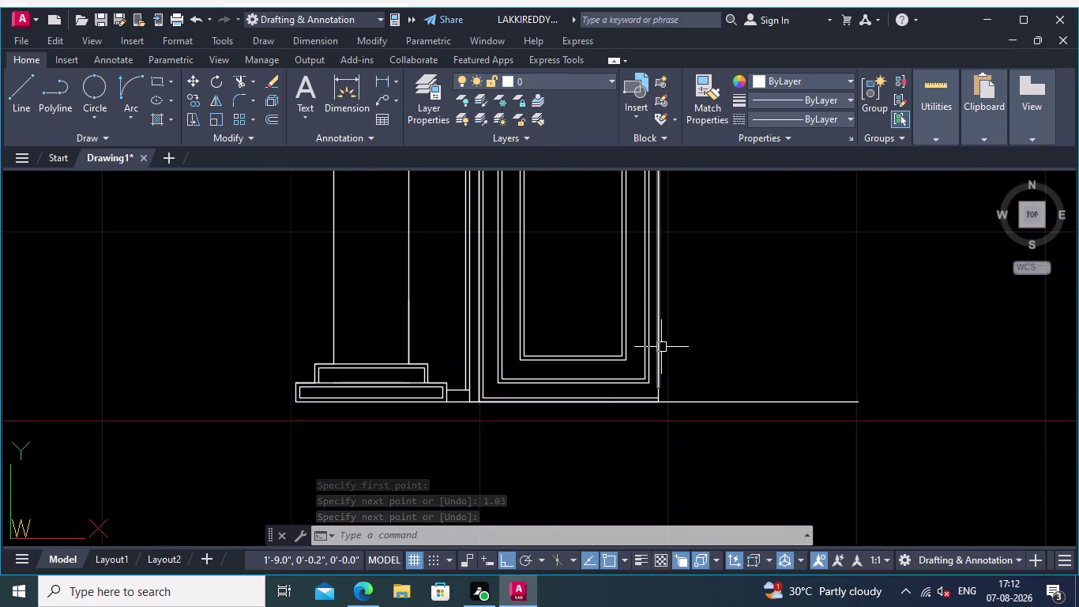
click(659, 357)
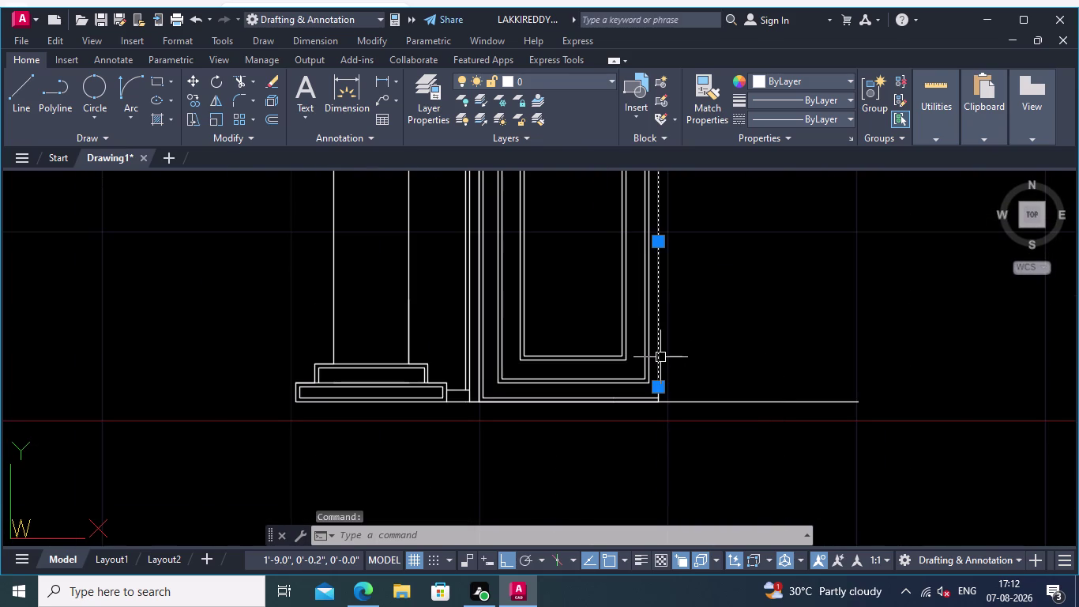
Delete three leftover short vertical lines near the door and column base.
key(Delete)
scroll(up, 3)
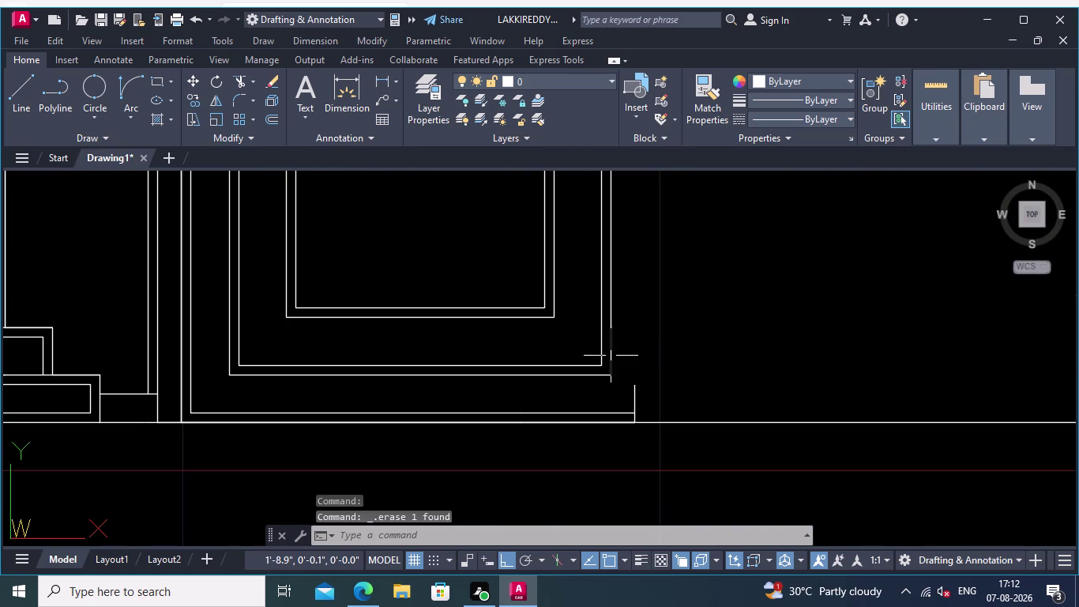
scroll(up, 3)
click(678, 435)
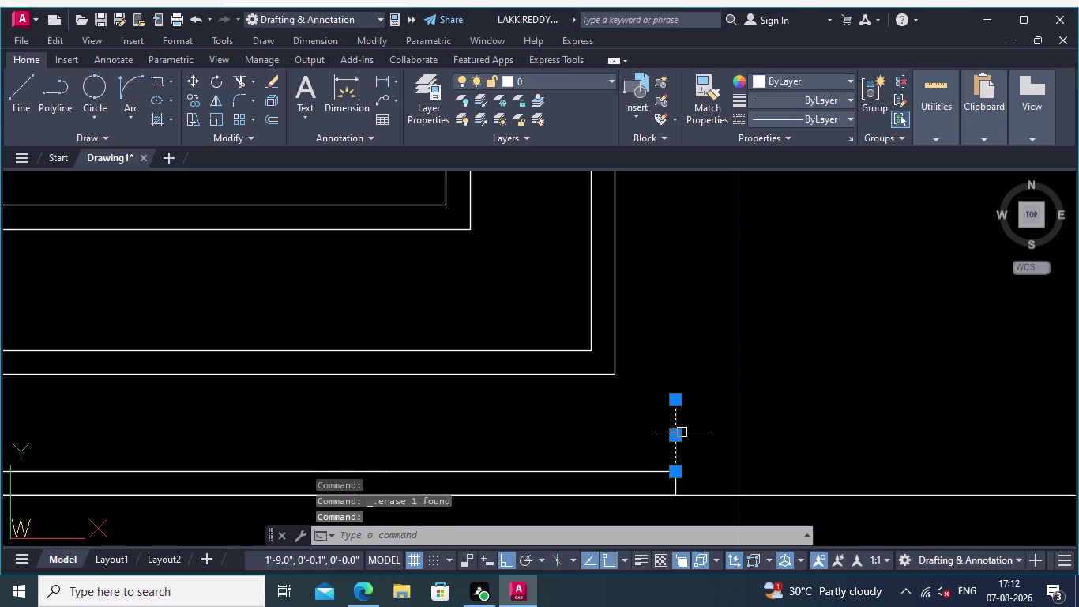
key(Delete)
scroll(up, 3)
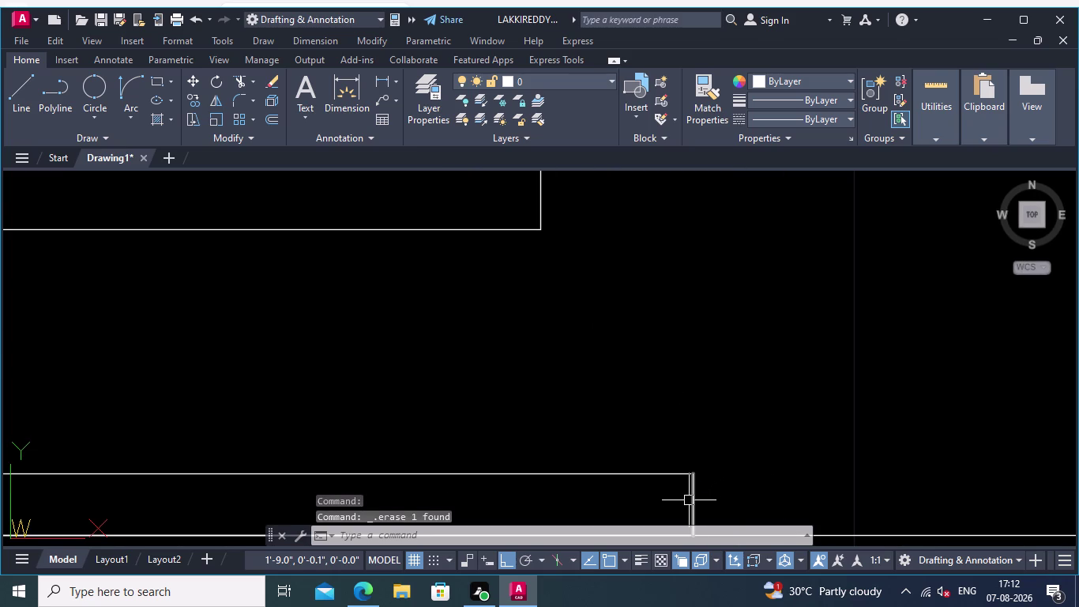
click(689, 501)
key(Delete)
scroll(down, 3)
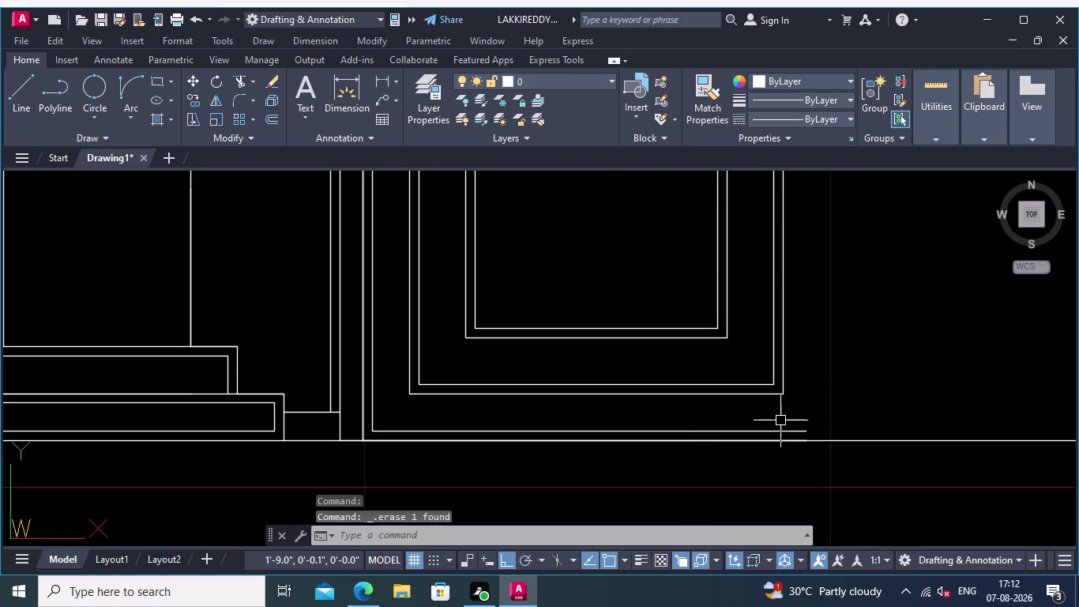
scroll(down, 3)
middle_drag(702, 493, 696, 484)
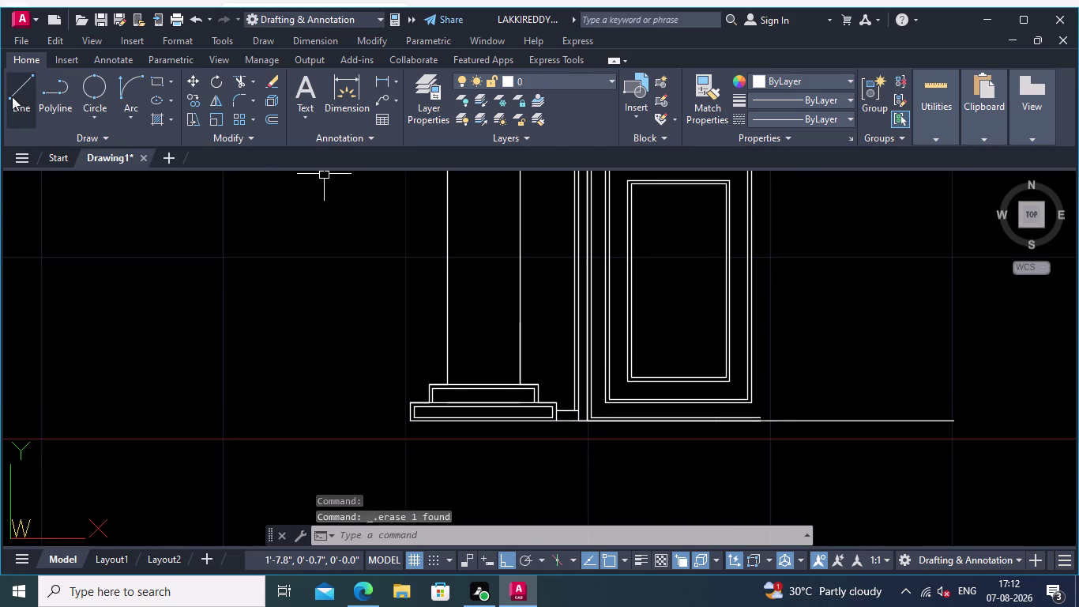
Draw a vertical line at the door frame's outer edge, ending below the ground line.
click(12, 96)
scroll(up, 3)
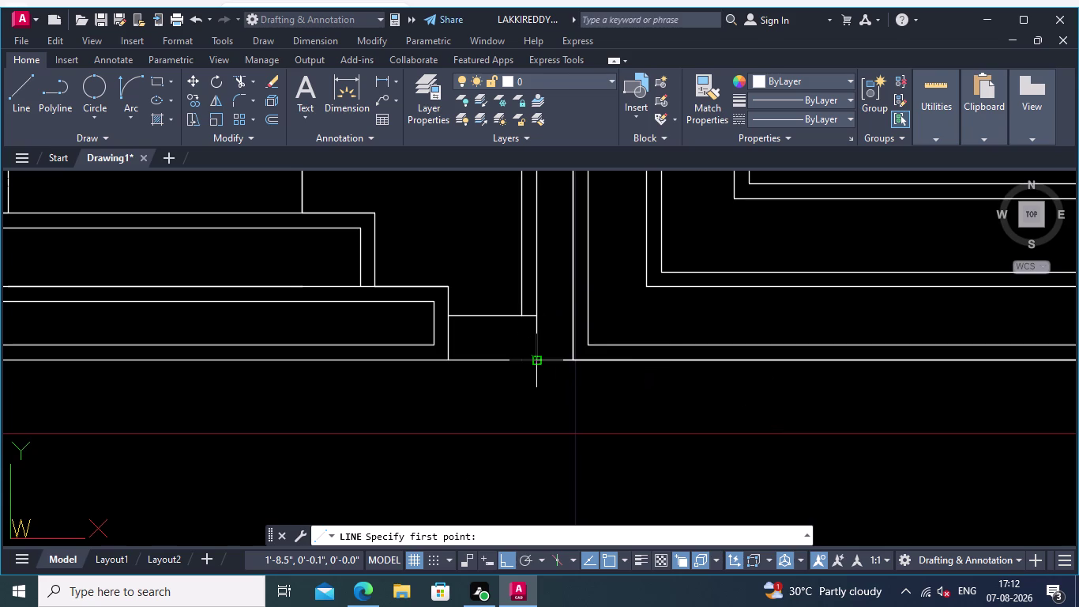
middle_drag(708, 362, 413, 356)
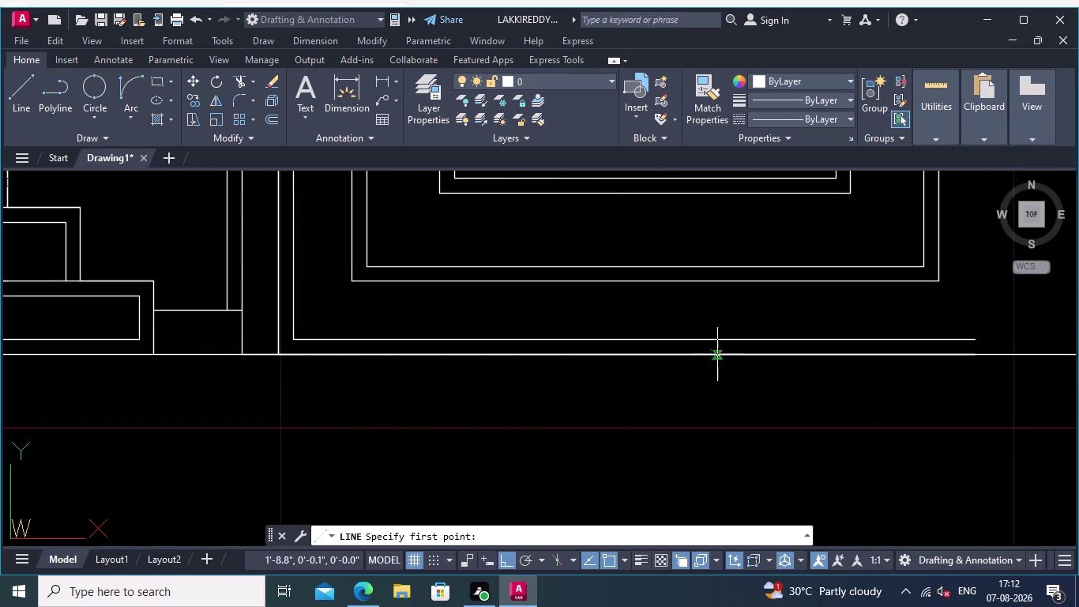
middle_drag(804, 354, 611, 358)
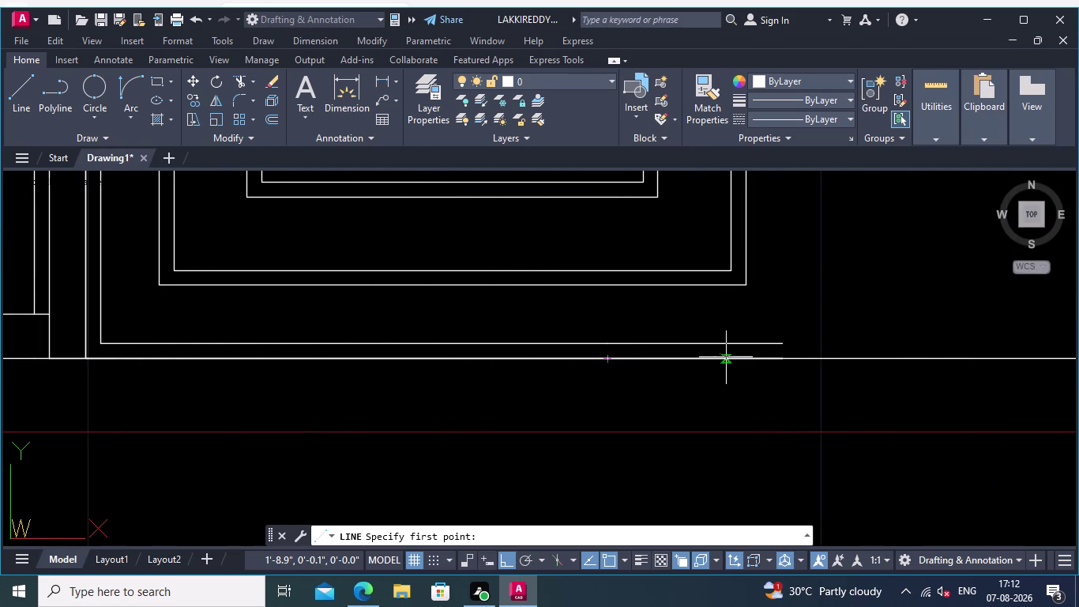
click(803, 359)
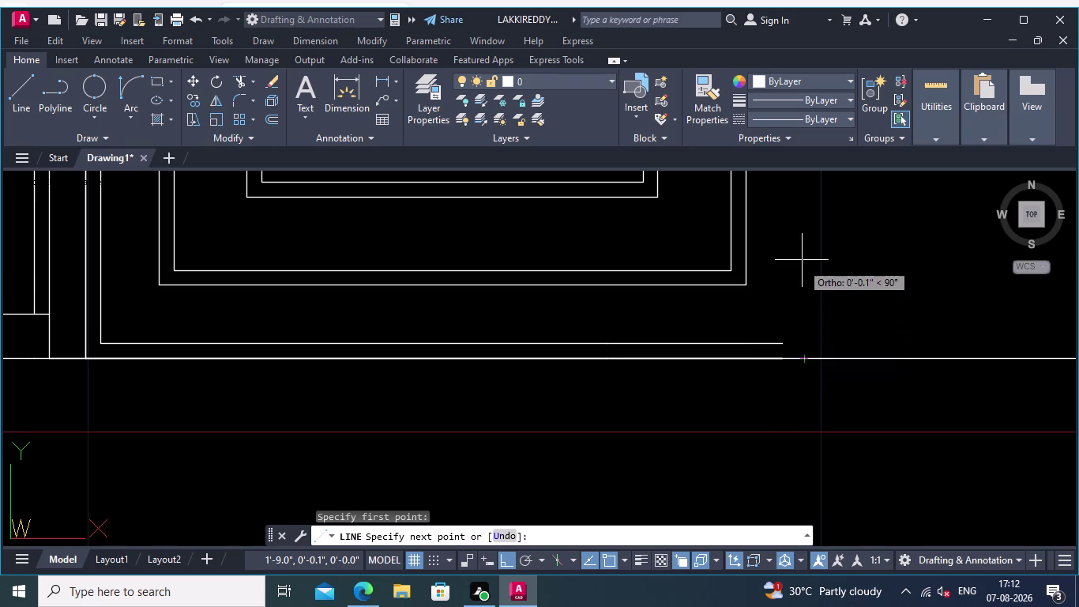
scroll(down, 3)
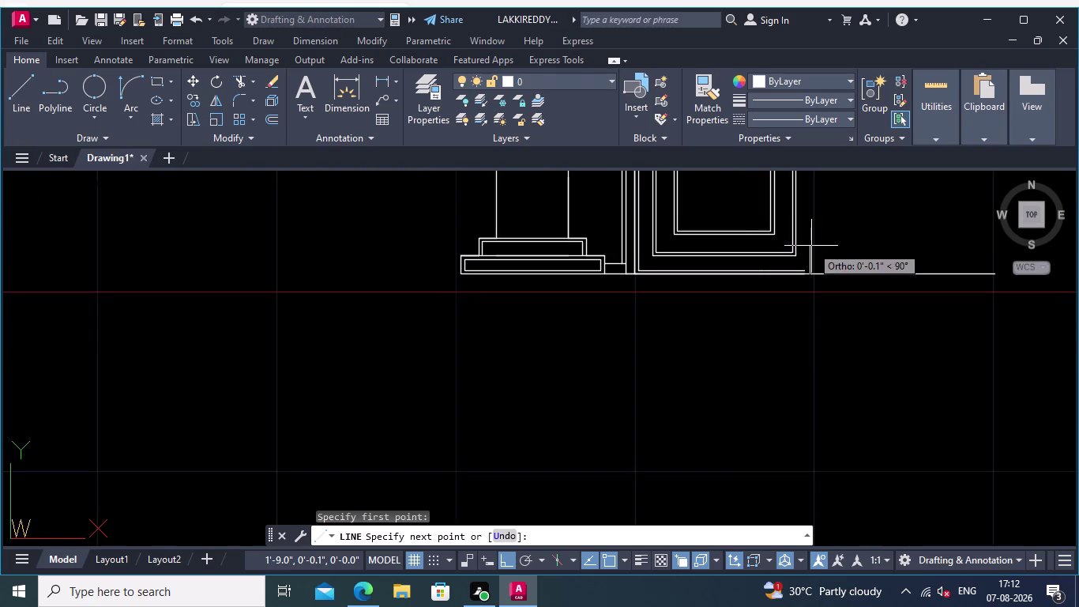
middle_drag(811, 246, 817, 380)
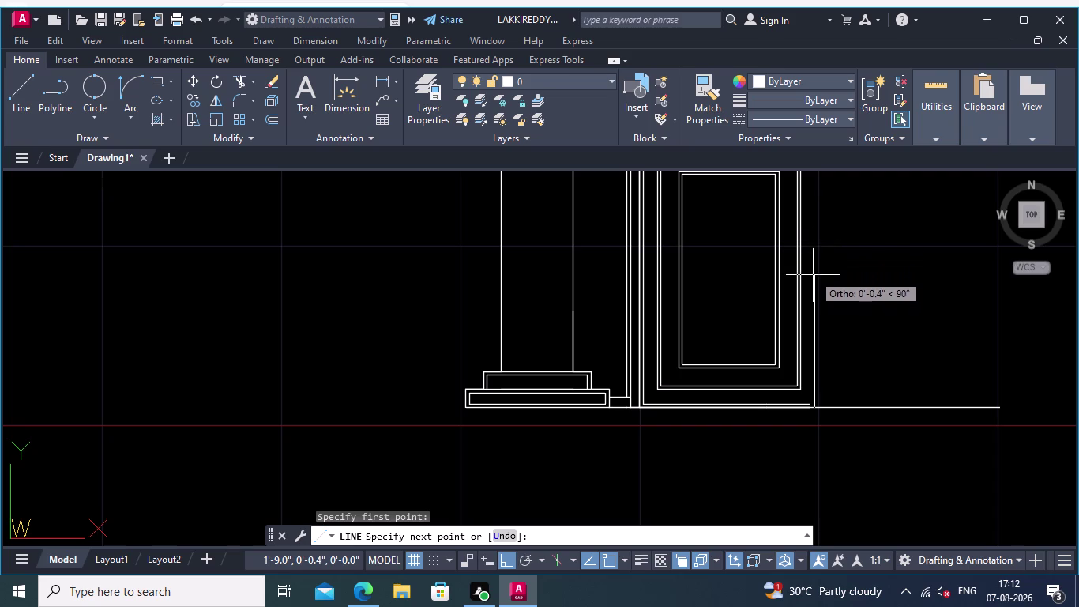
click(813, 323)
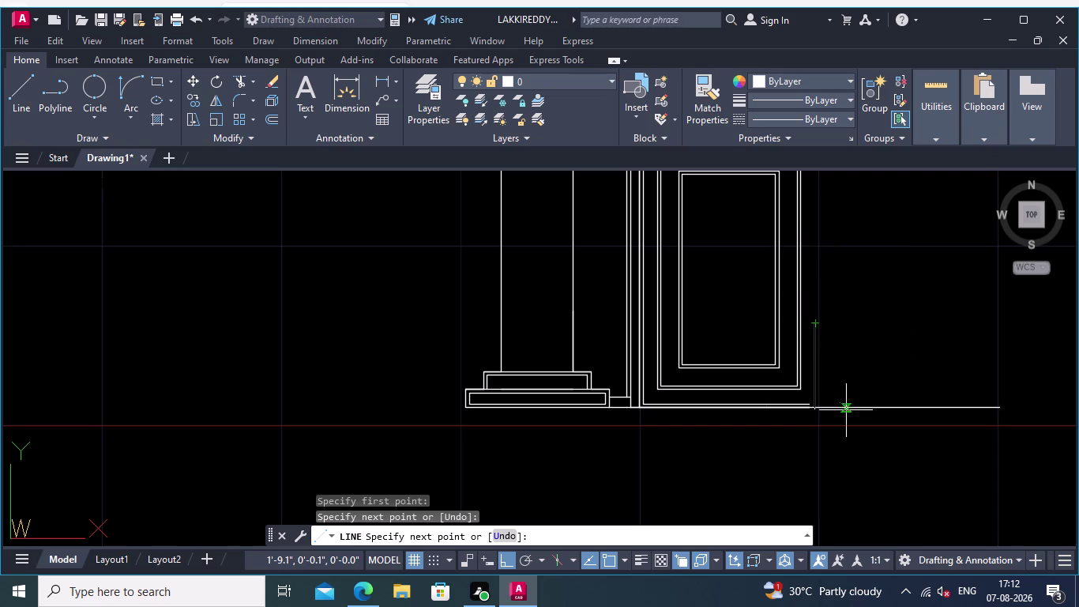
click(825, 468)
key(Return)
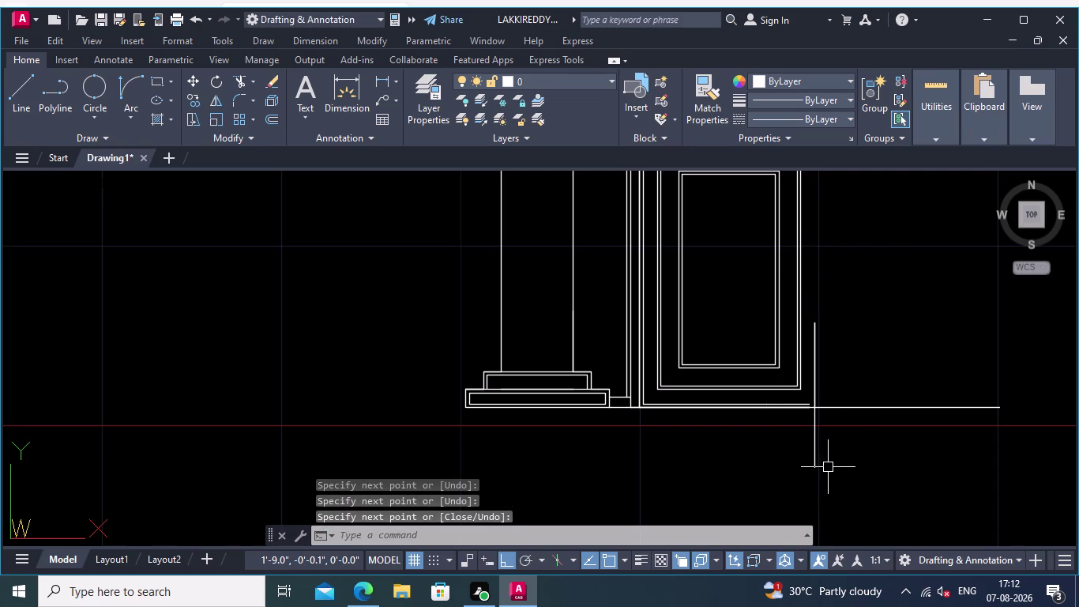
scroll(up, 3)
scroll(up, 3)
middle_drag(779, 402, 690, 349)
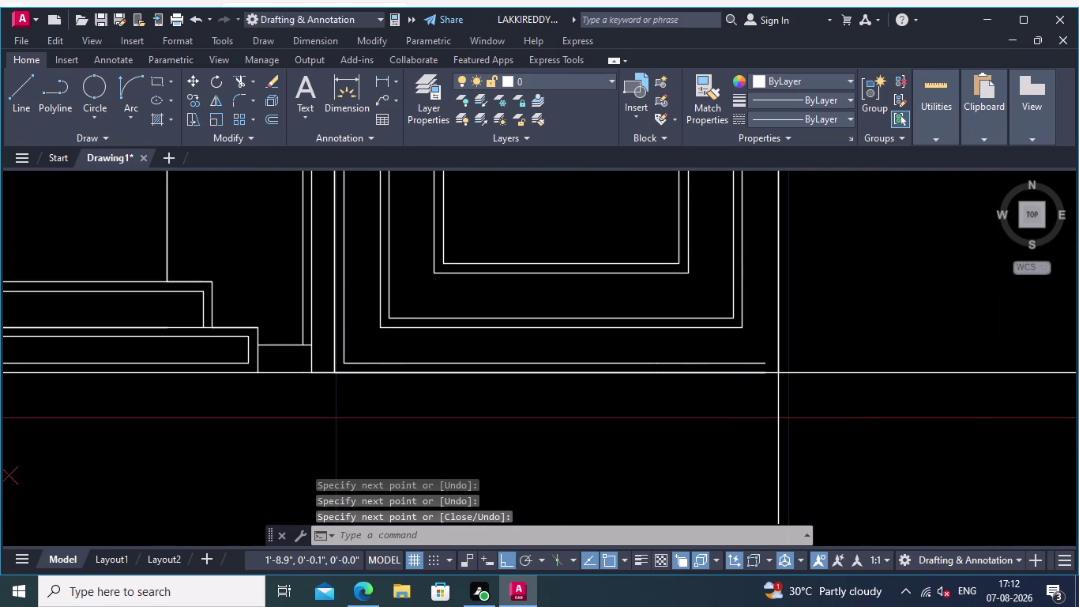
middle_drag(843, 335, 795, 343)
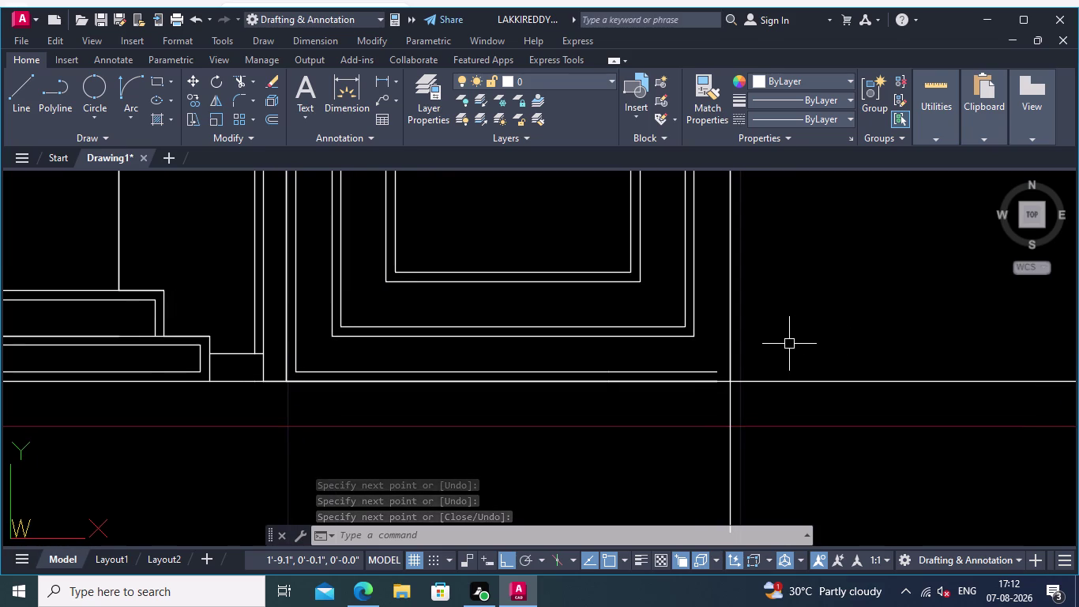
Try extending the inner frame base line with EXTEND.
click(252, 80)
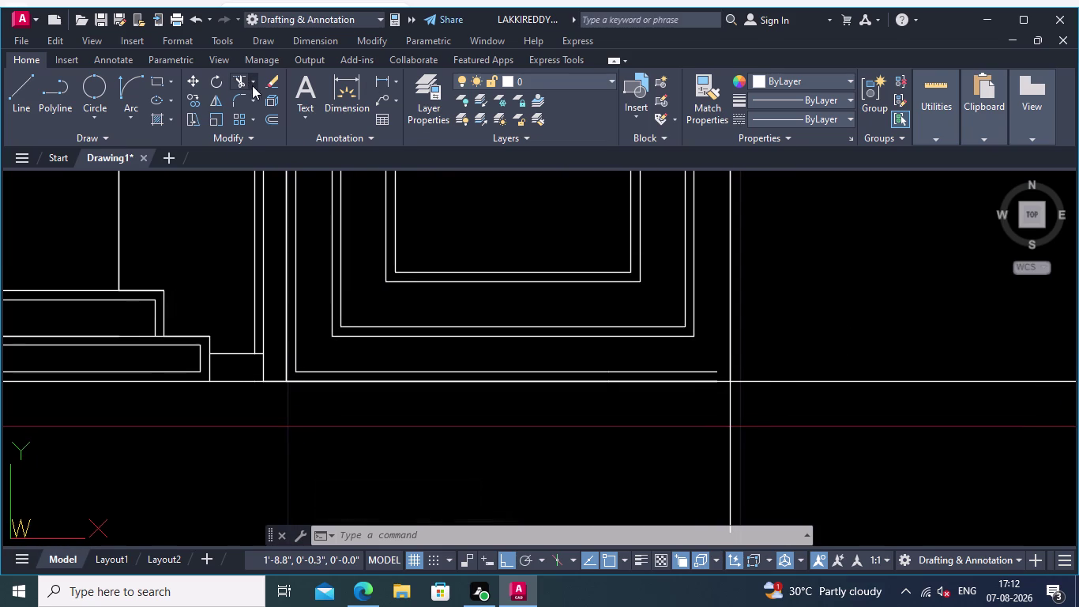
click(276, 131)
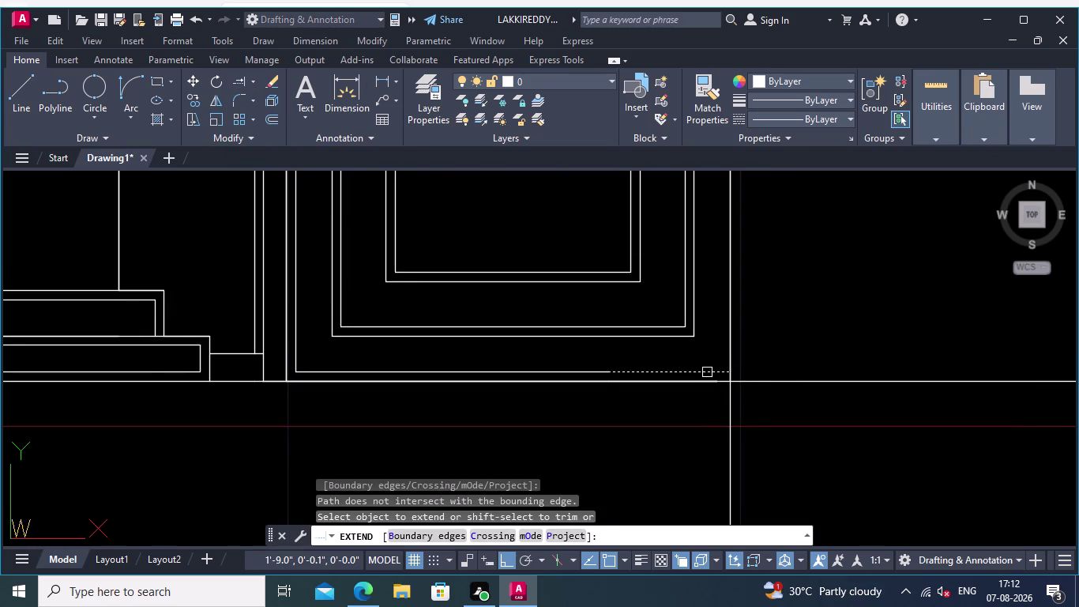
click(707, 372)
key(Return)
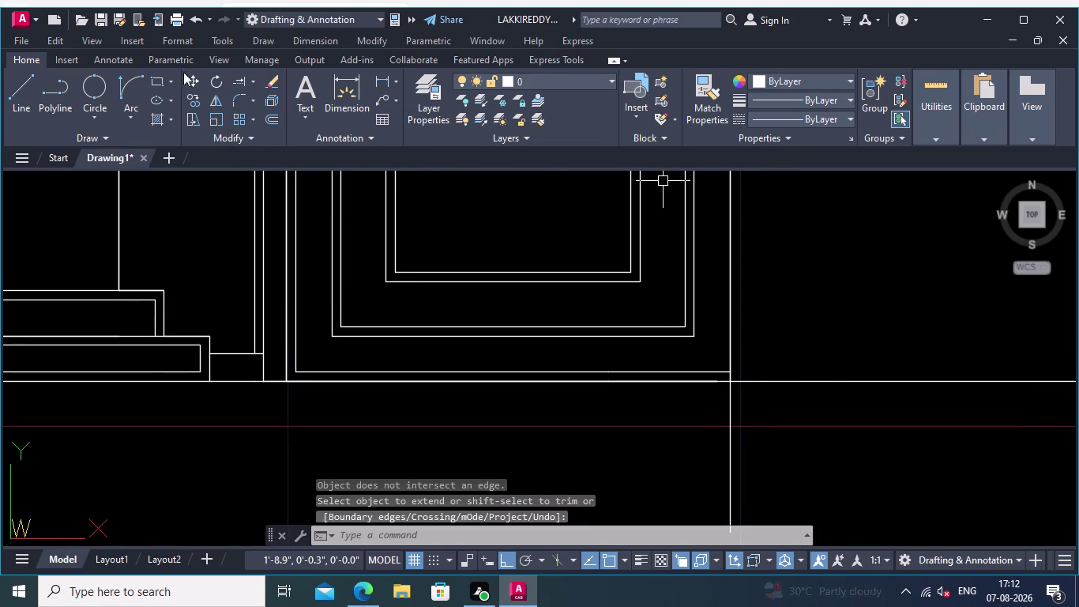
click(255, 79)
click(260, 133)
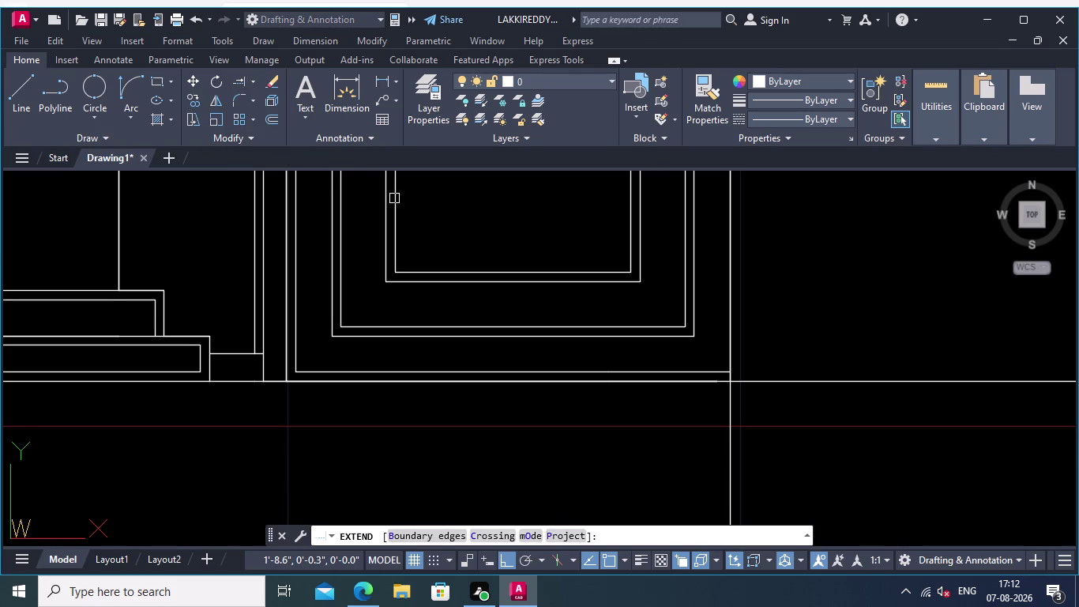
Trim the ground line where it runs past the new vertical line.
click(252, 80)
click(257, 107)
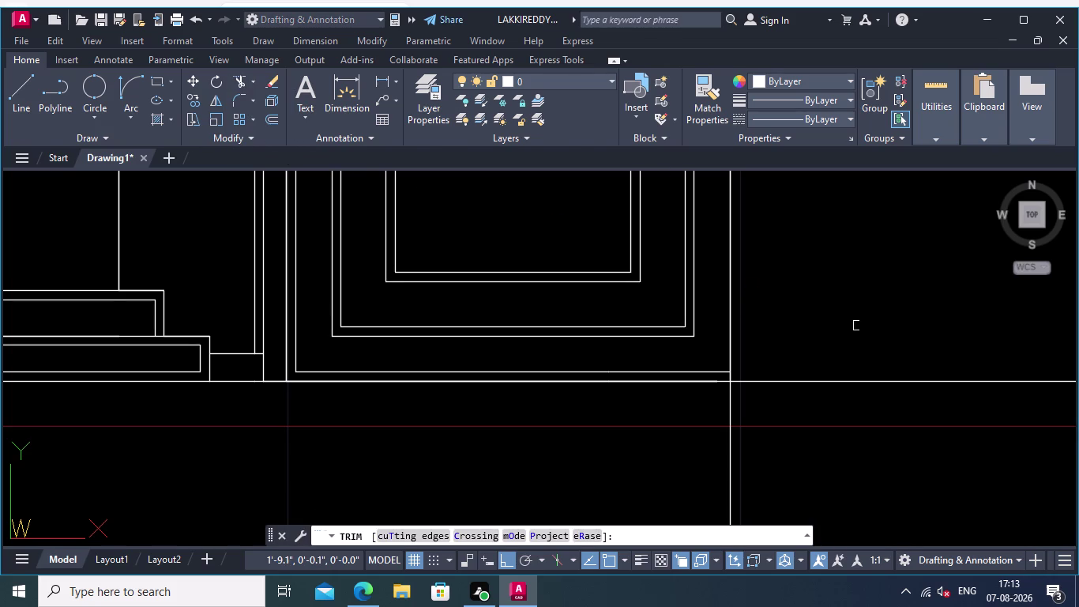
click(896, 324)
click(909, 465)
scroll(down, 3)
middle_drag(884, 370, 798, 369)
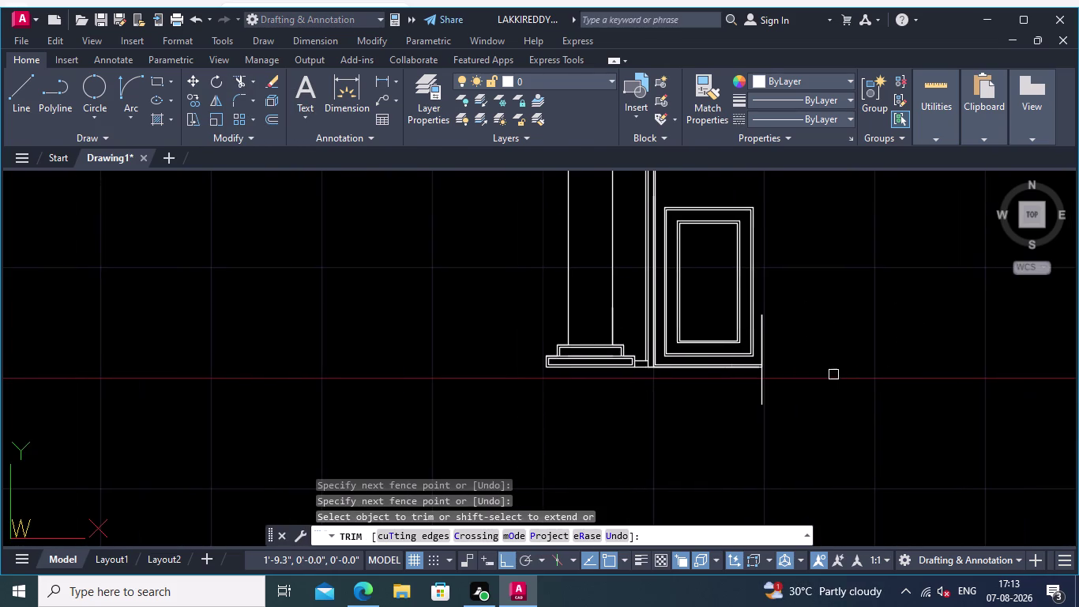
scroll(down, 3)
middle_drag(848, 385, 808, 452)
key(Return)
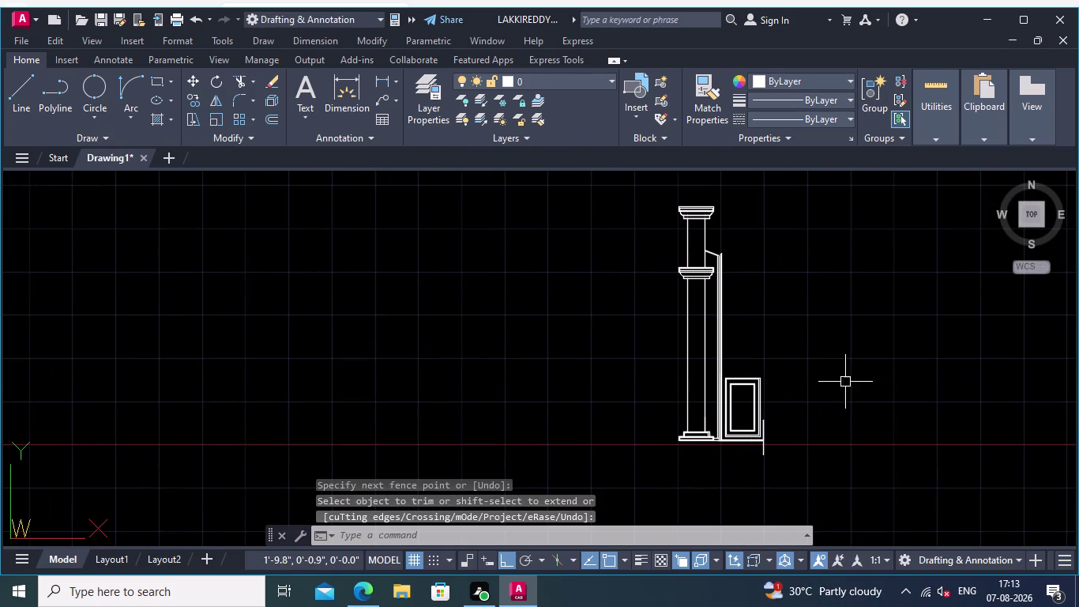
click(821, 496)
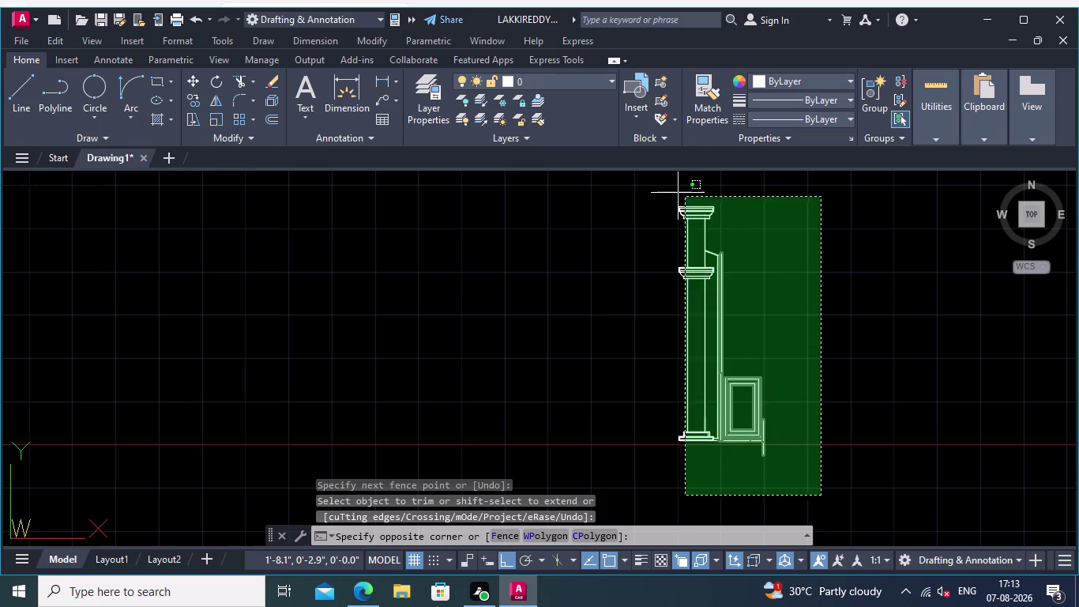
Mirror the selected column and door frame about the vertical line, keeping the originals.
click(643, 187)
right_drag(596, 196, 551, 205)
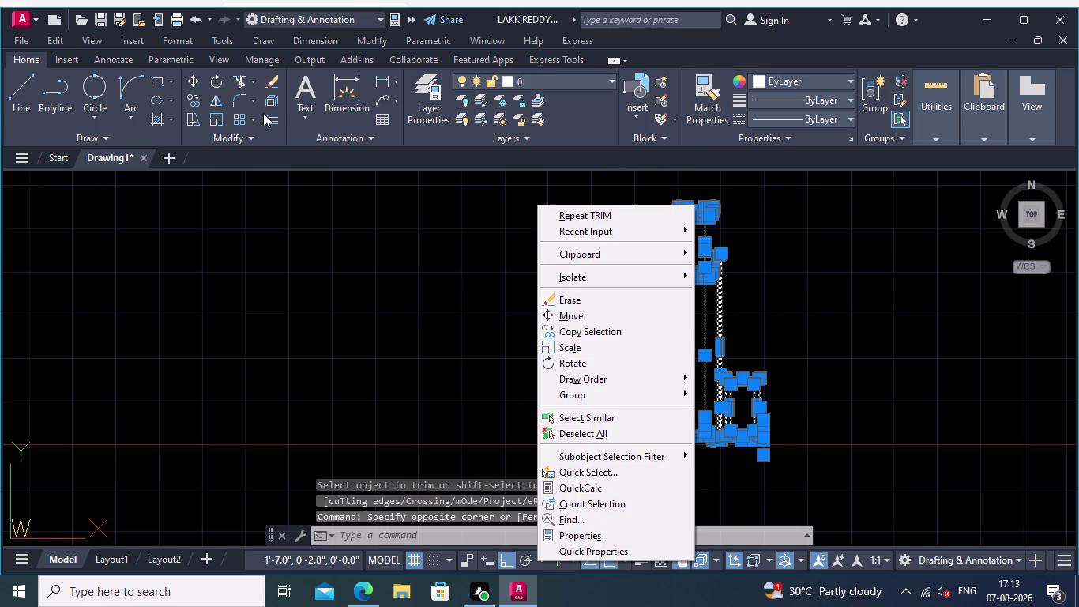
click(214, 98)
scroll(up, 3)
middle_drag(811, 389, 858, 332)
scroll(up, 3)
middle_drag(820, 383, 936, 358)
scroll(up, 3)
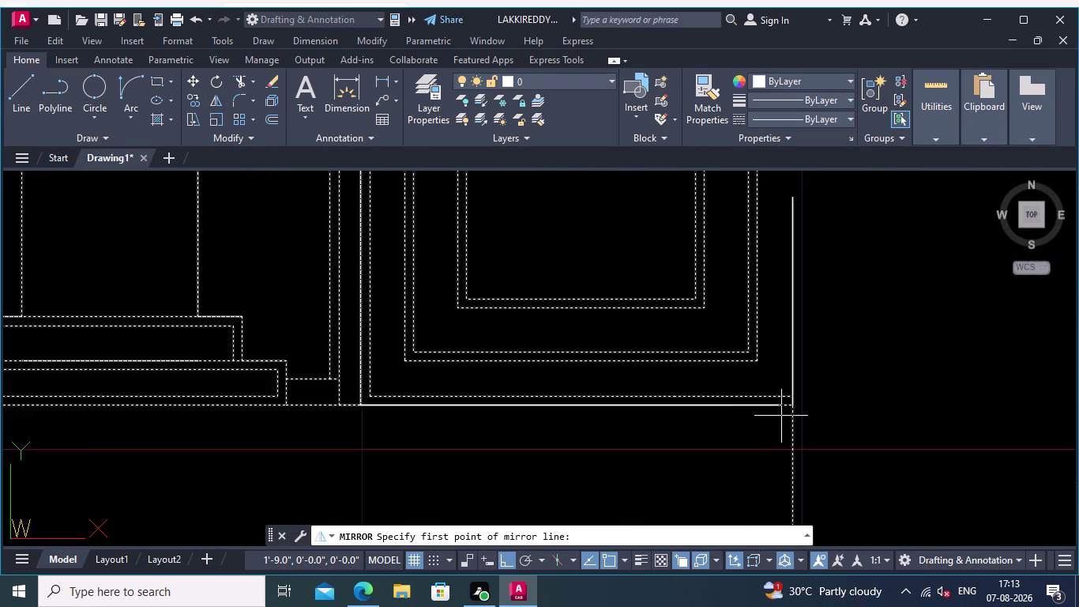
scroll(up, 3)
click(795, 400)
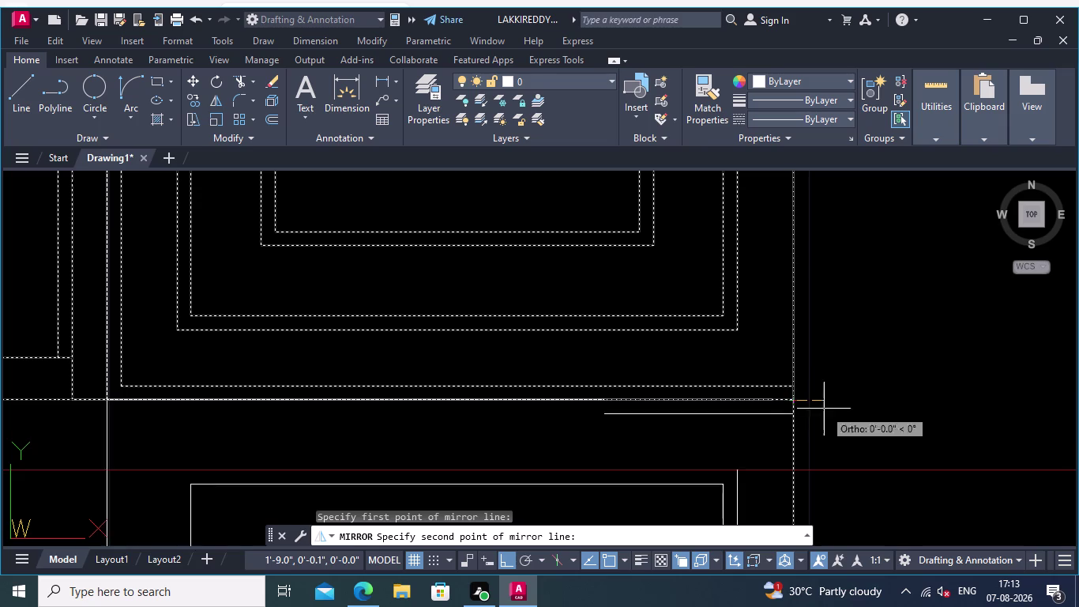
click(795, 222)
key(Return)
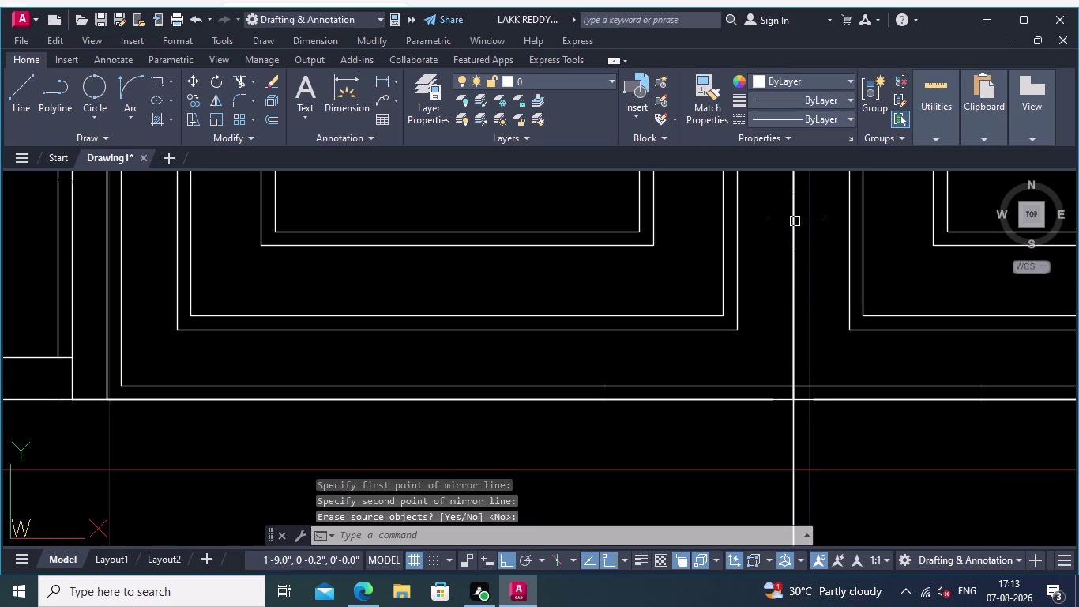
Review the twin doors and cancel the repeated mirror selection.
scroll(down, 3)
scroll(down, 3)
middle_drag(839, 364, 732, 363)
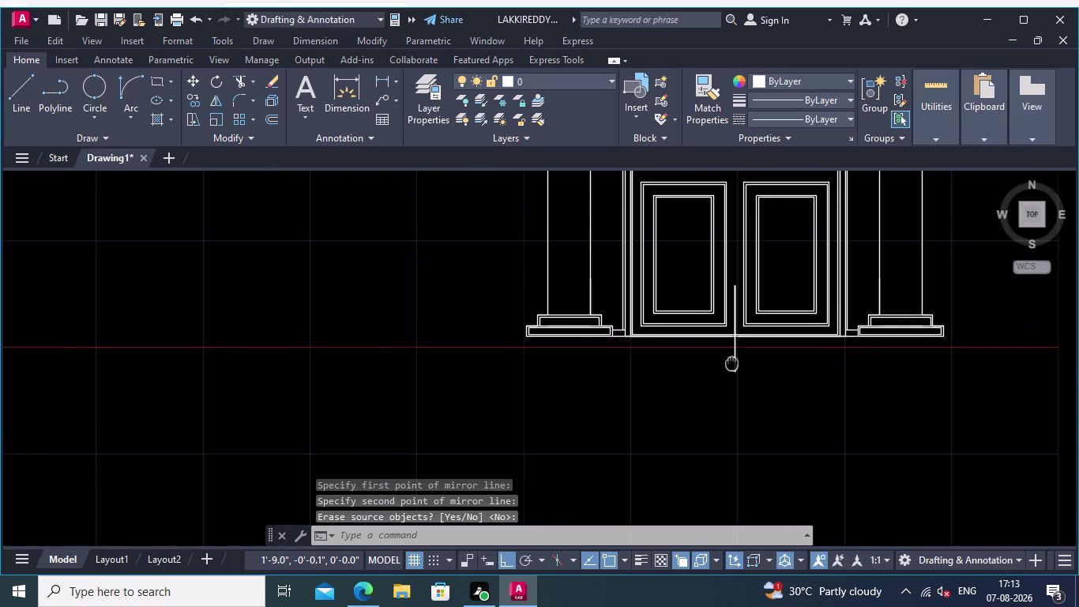
middle_drag(731, 363, 725, 373)
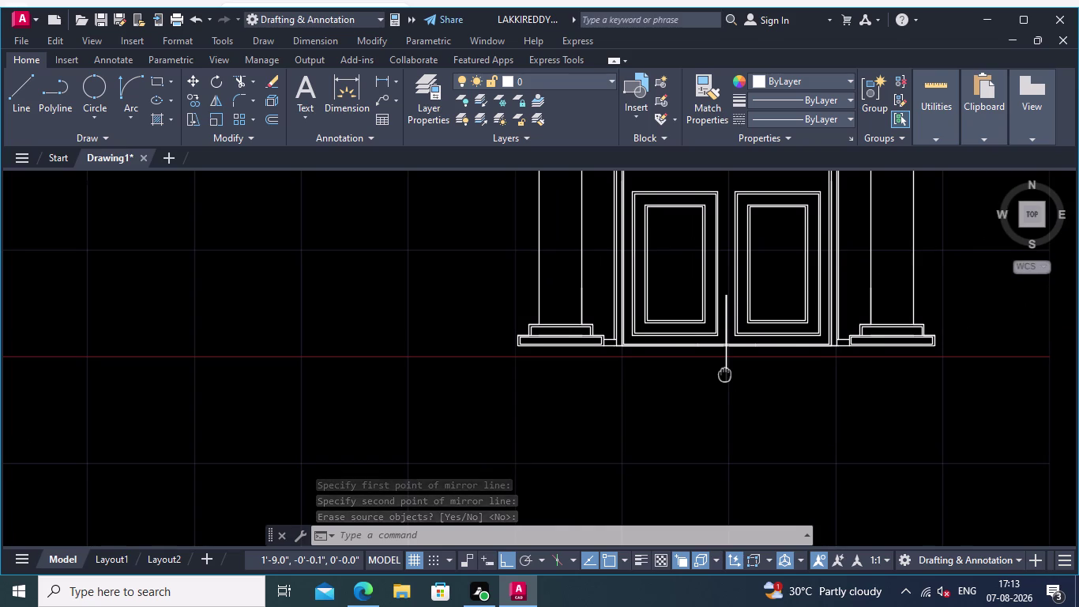
middle_drag(724, 373, 725, 370)
right_drag(758, 367, 777, 369)
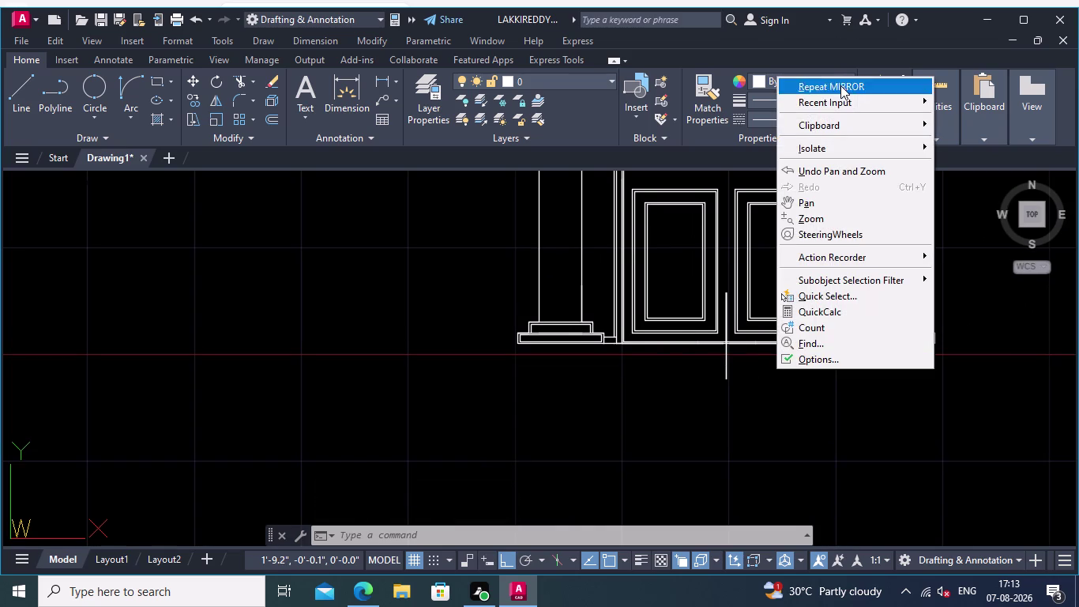
click(669, 350)
key(Escape)
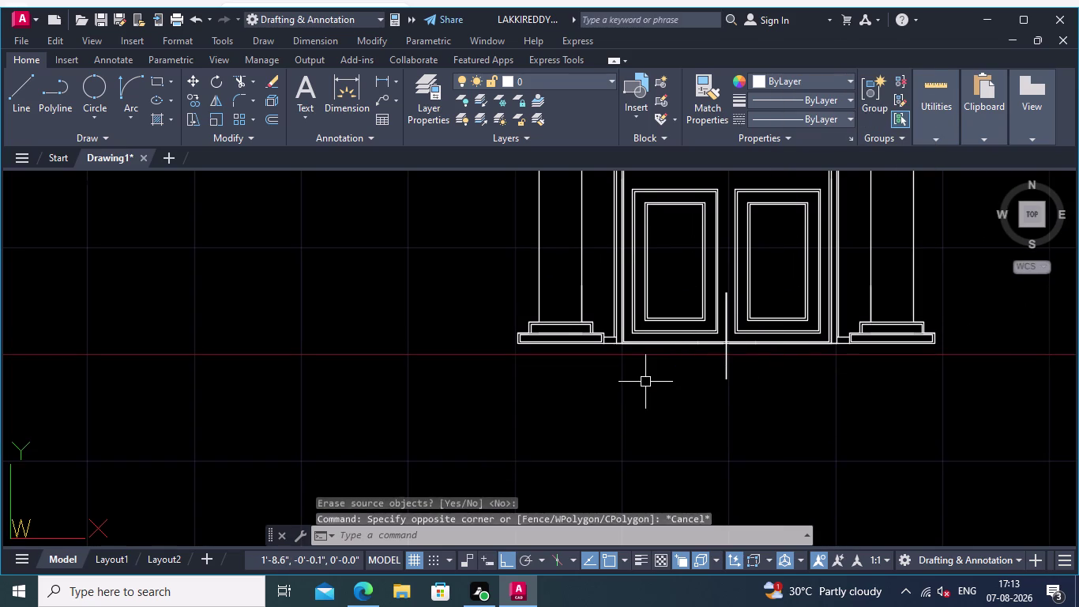
scroll(up, 3)
middle_drag(674, 359, 681, 388)
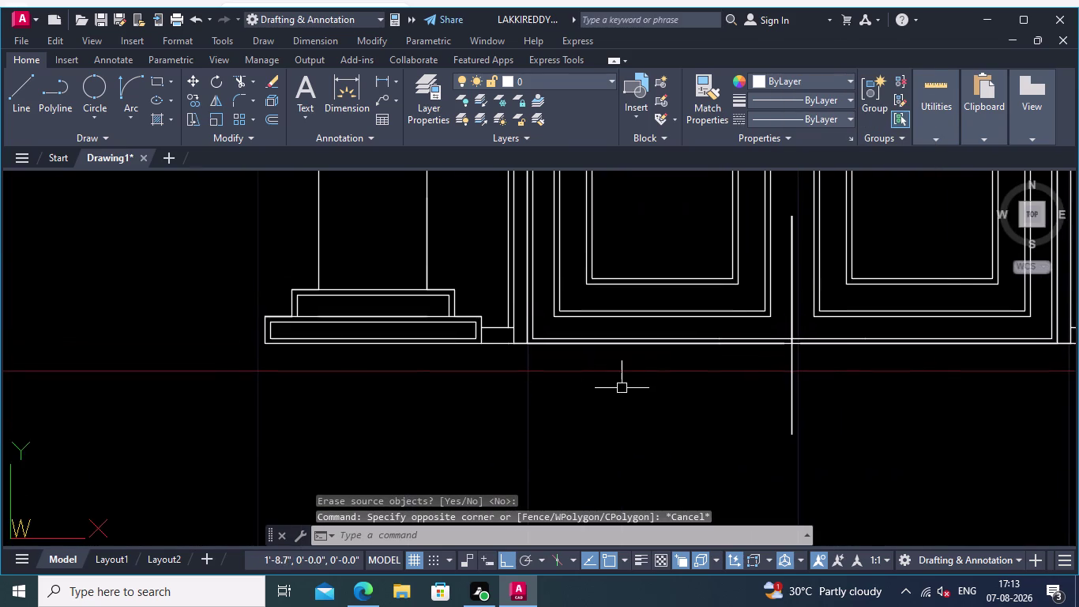
scroll(up, 3)
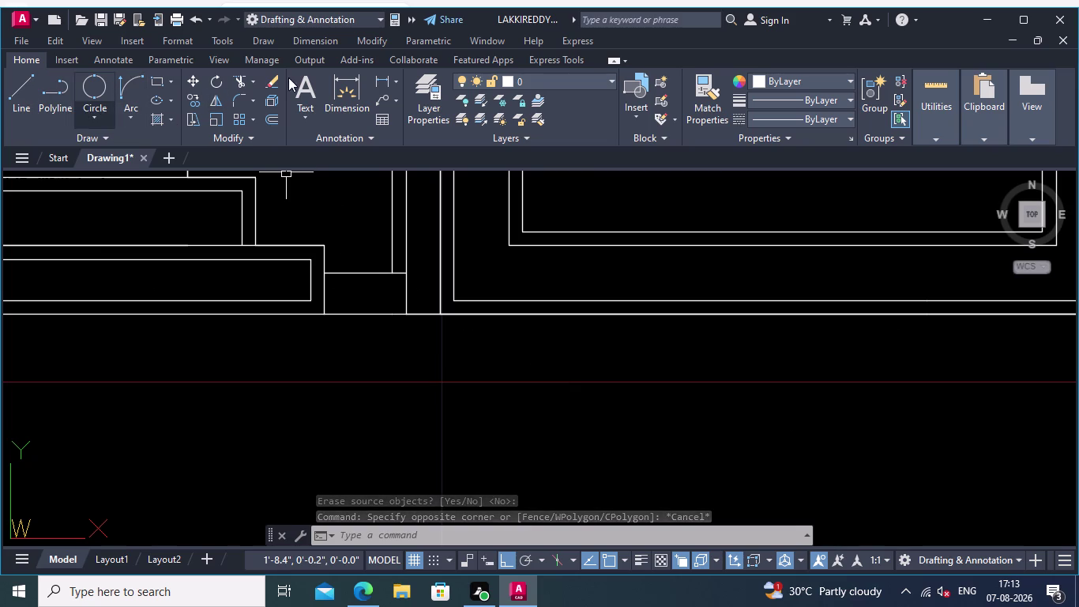
Place a trial linear dimension below the doors, from left to right frame corner.
click(382, 75)
scroll(down, 3)
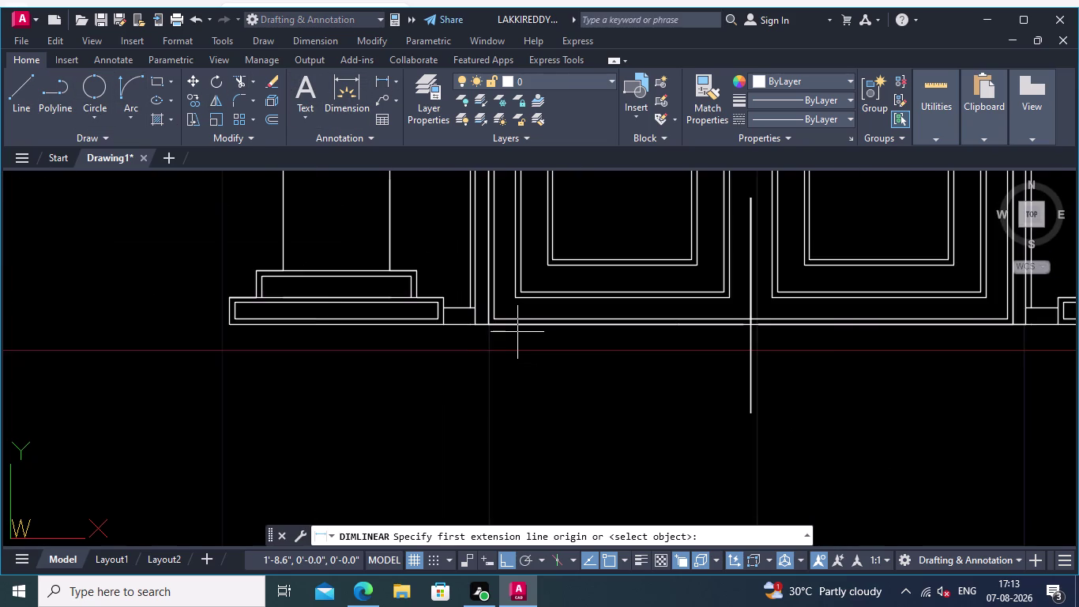
scroll(down, 3)
scroll(down, 3)
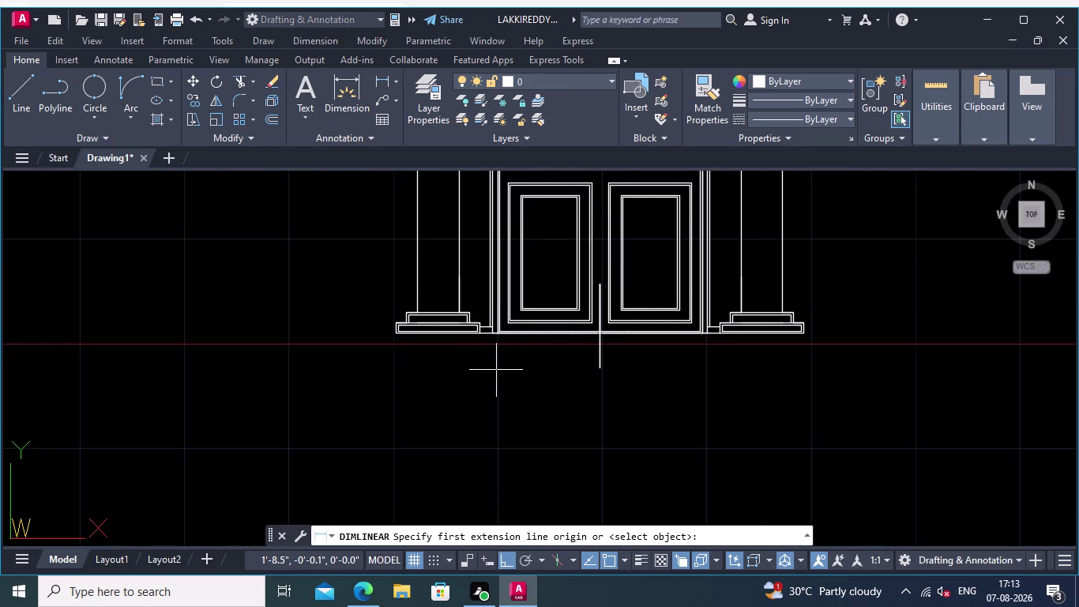
middle_drag(496, 370, 468, 381)
scroll(up, 3)
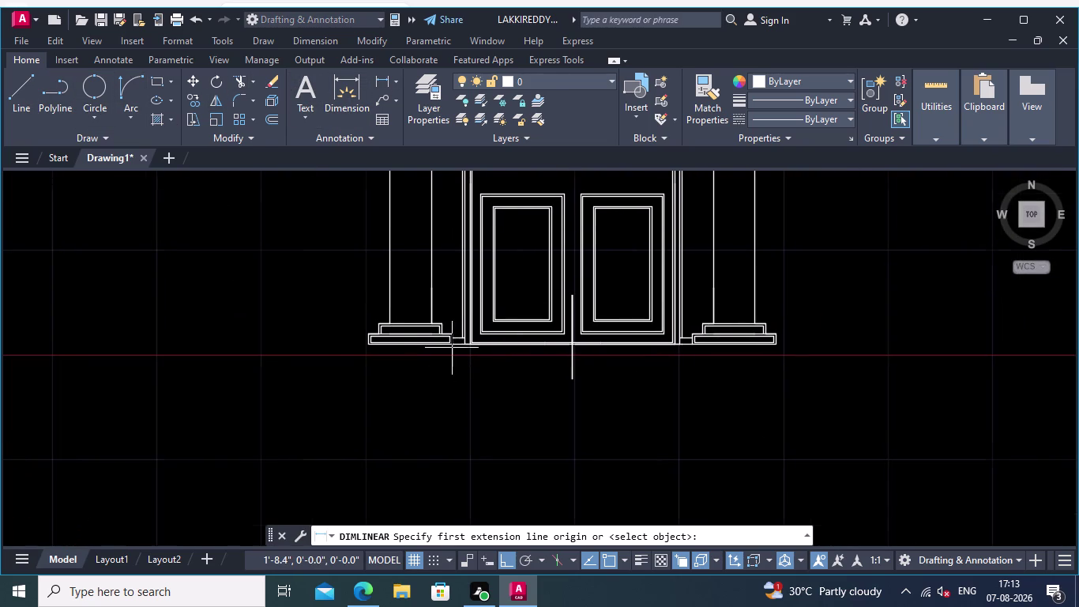
scroll(up, 3)
click(473, 340)
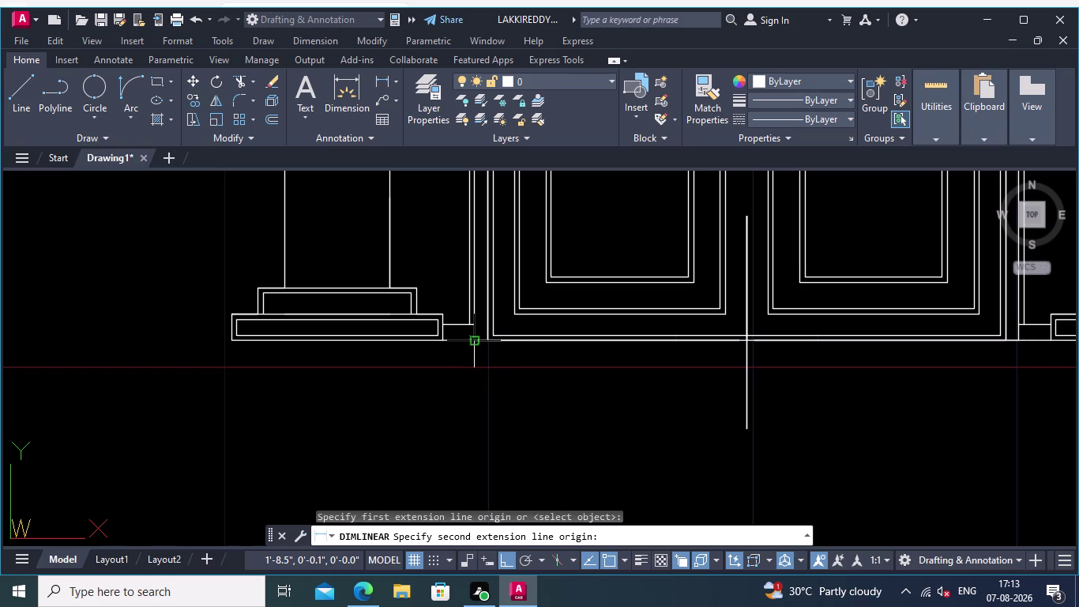
middle_drag(683, 362, 368, 337)
scroll(down, 3)
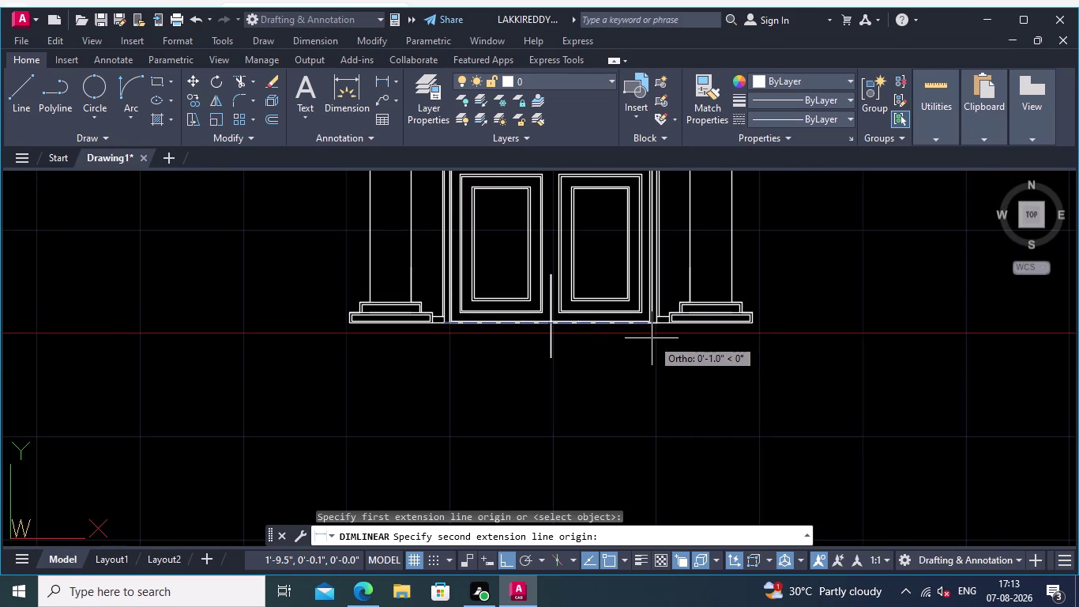
middle_drag(652, 338, 775, 353)
scroll(up, 3)
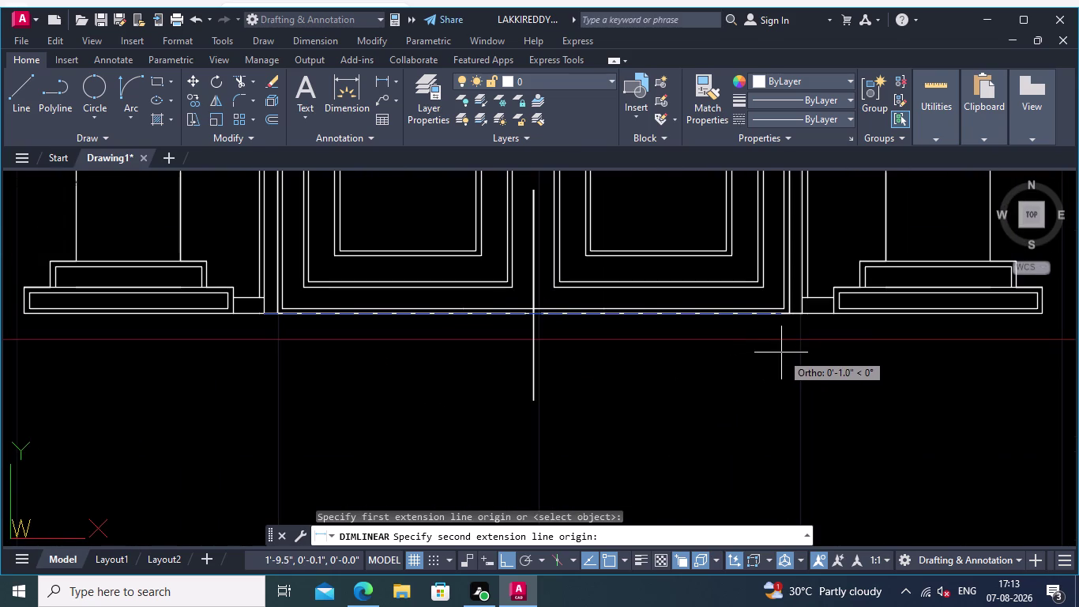
middle_drag(787, 353, 691, 349)
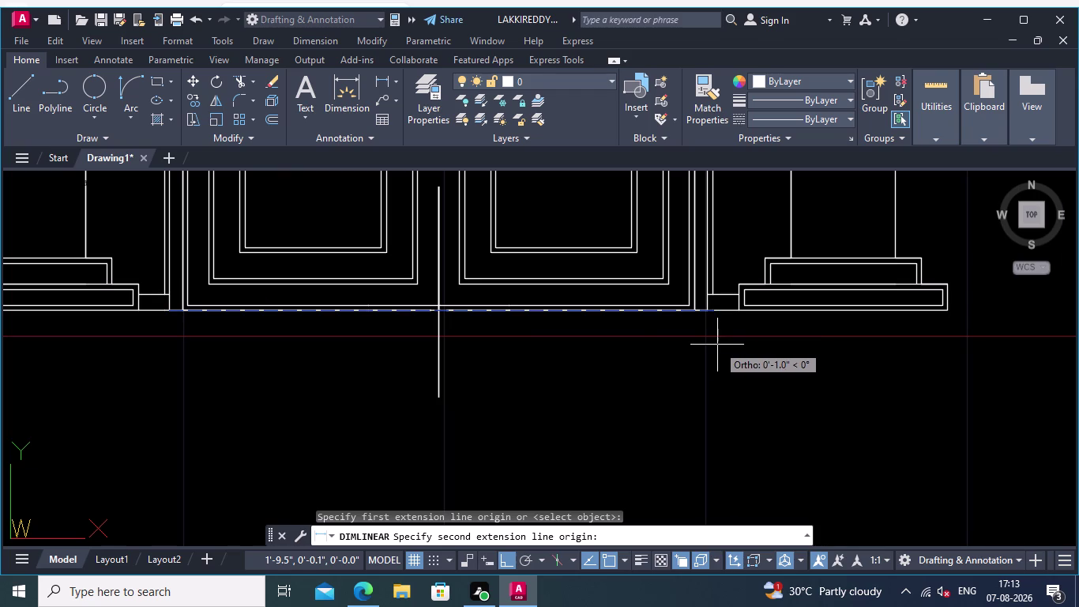
click(709, 307)
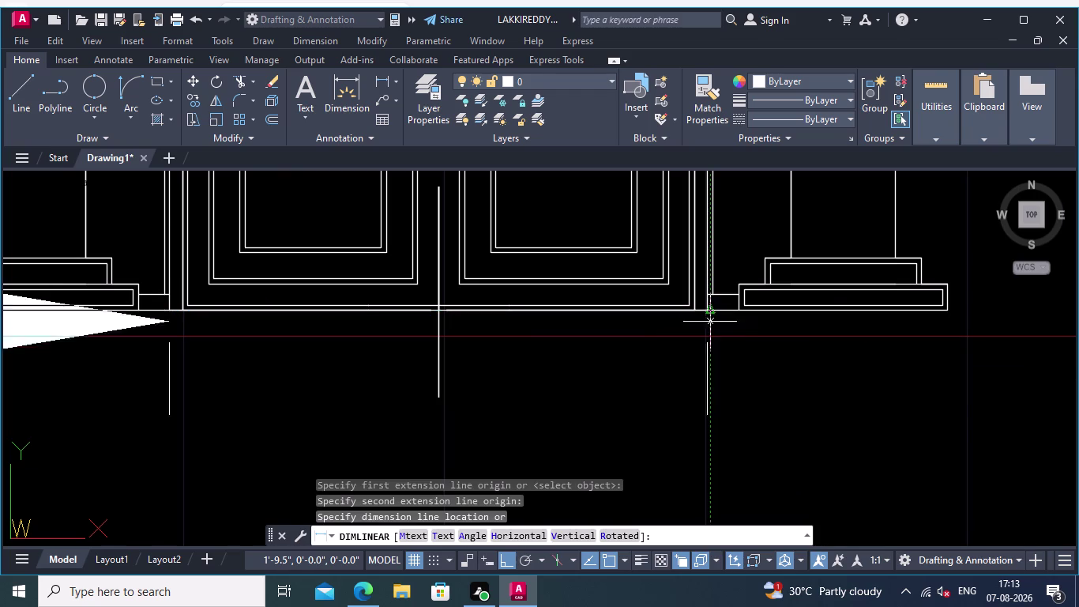
click(707, 394)
Cancel and undo repeatedly until the 1.0" dimension is removed.
scroll(down, 3)
scroll(down, 3)
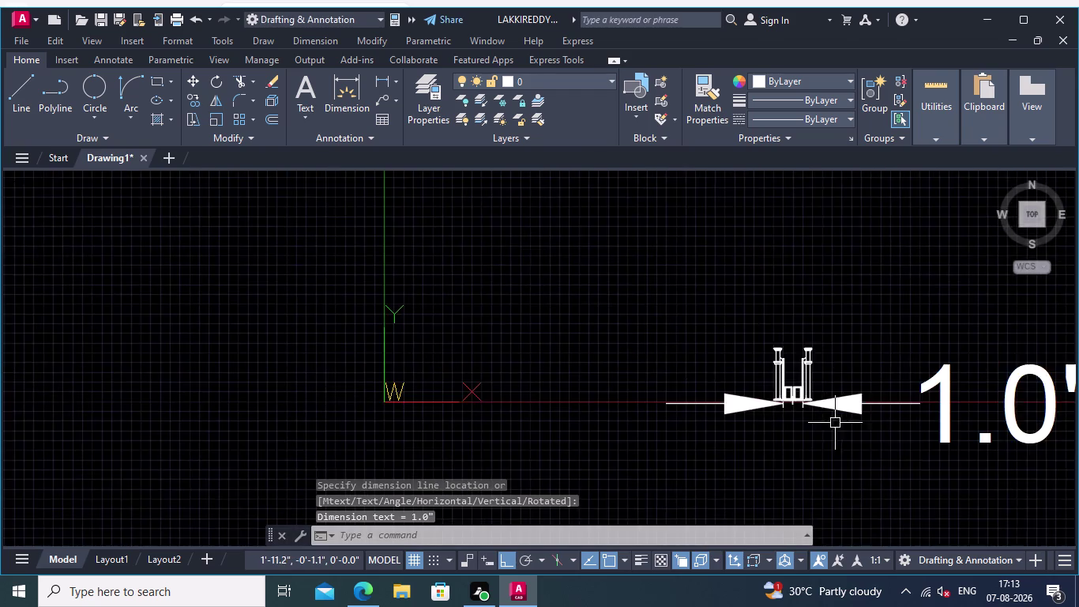
middle_drag(840, 418, 625, 408)
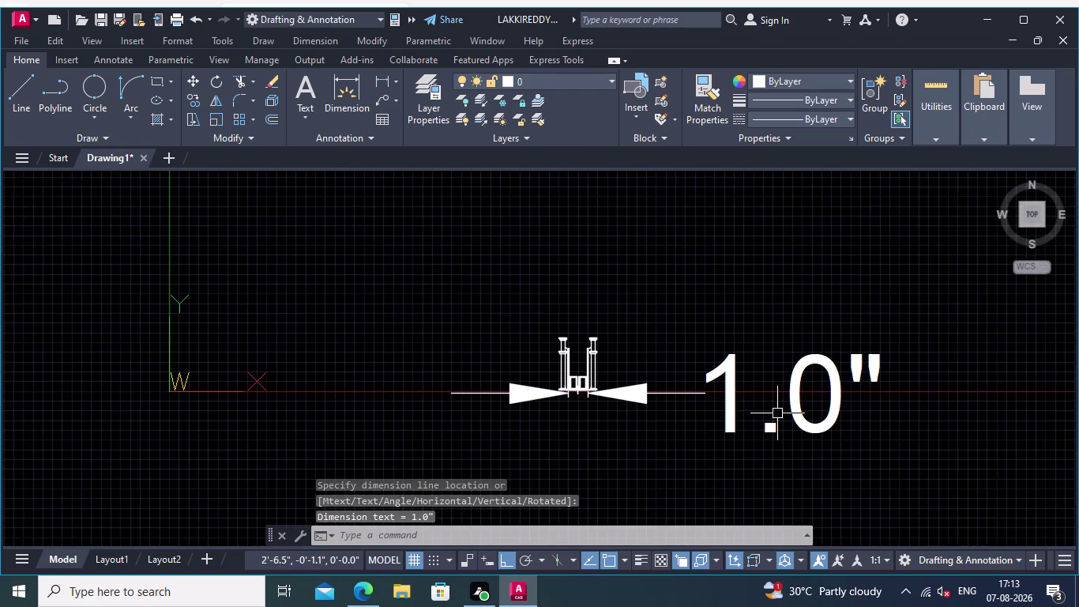
scroll(up, 3)
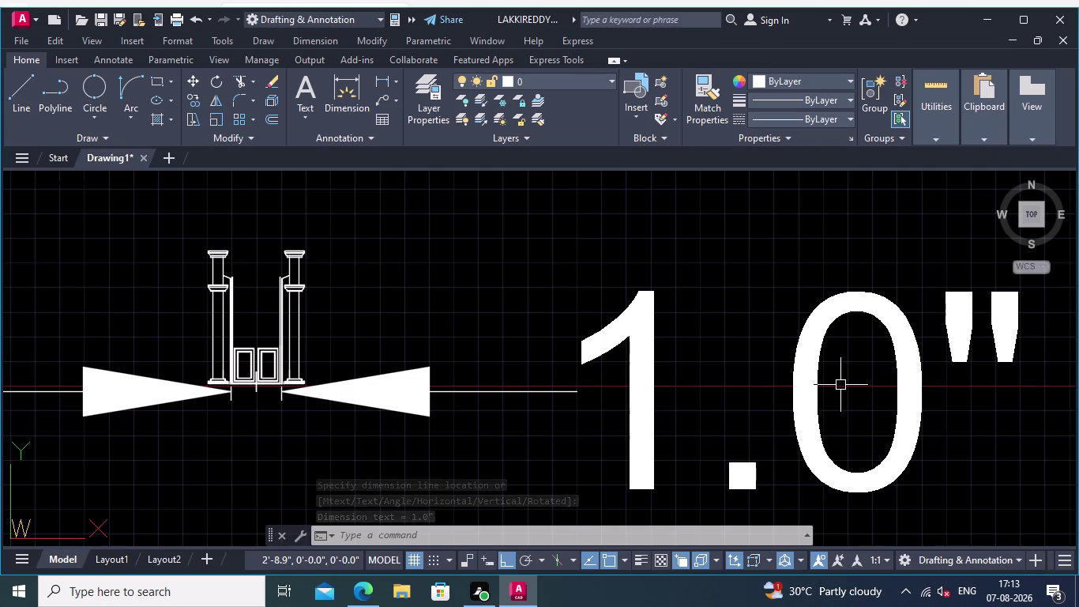
scroll(down, 3)
scroll(up, 3)
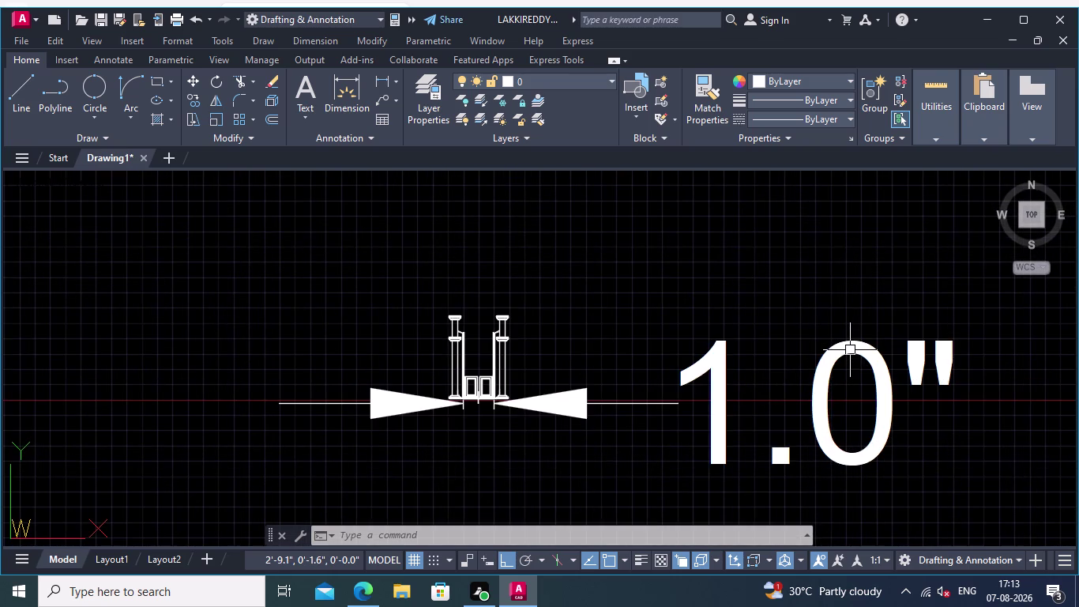
key(ctrl+z)
key(Escape)
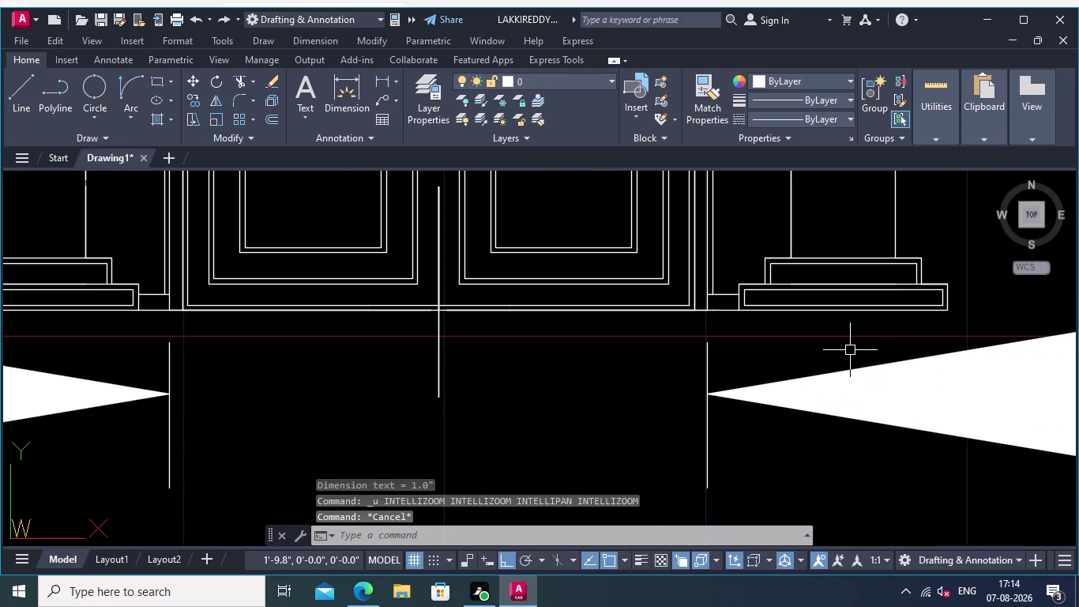
scroll(down, 3)
key(Escape)
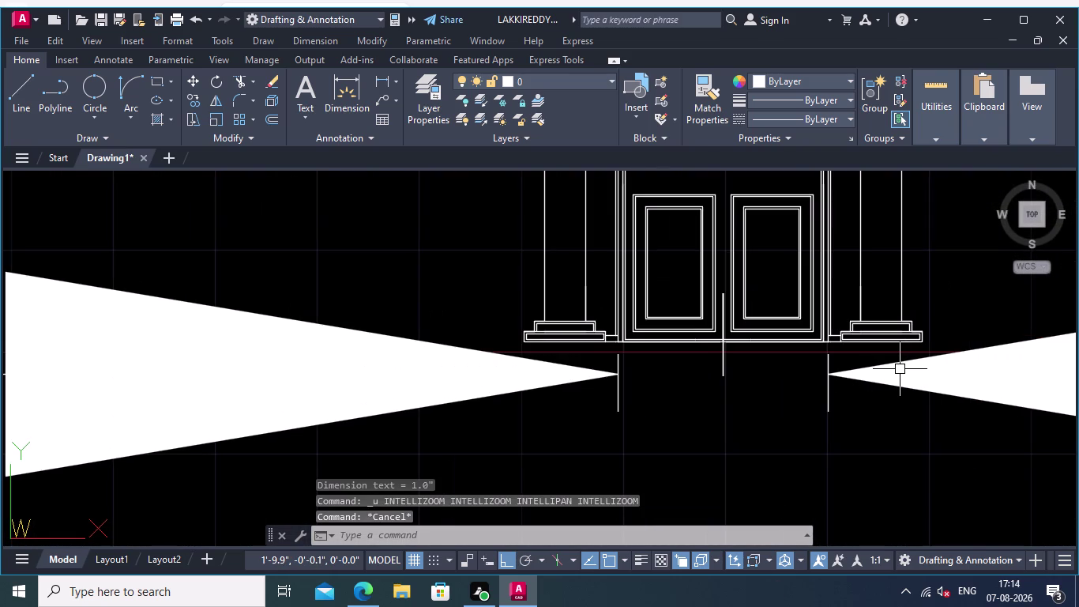
key(ctrl+z)
key(ctrl+z)
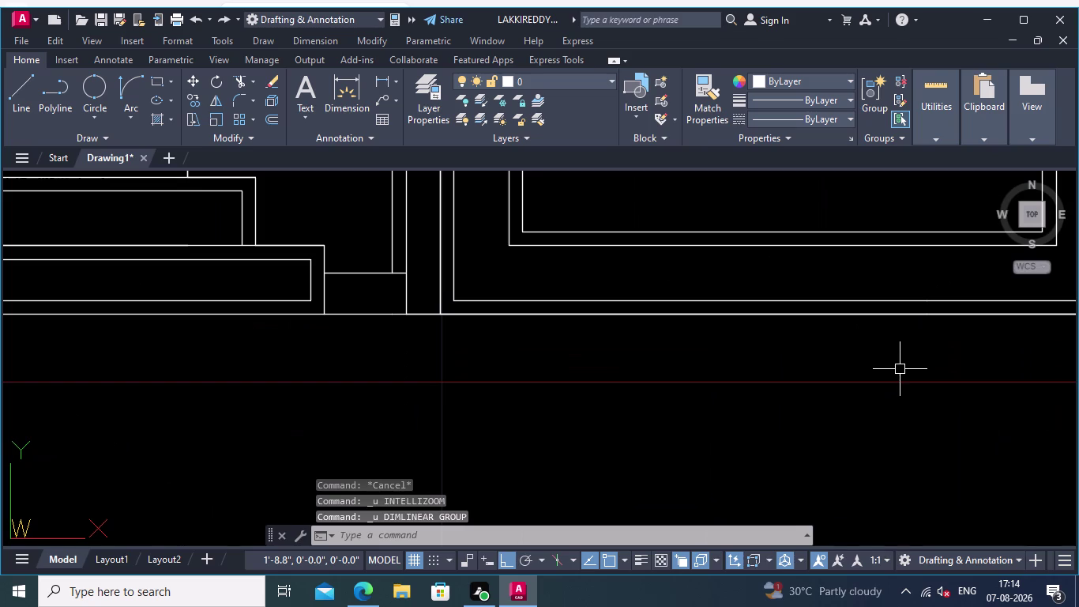
Erase both stray vertical lines at the junction of the mirrored door frames.
scroll(down, 3)
middle_drag(796, 398, 836, 408)
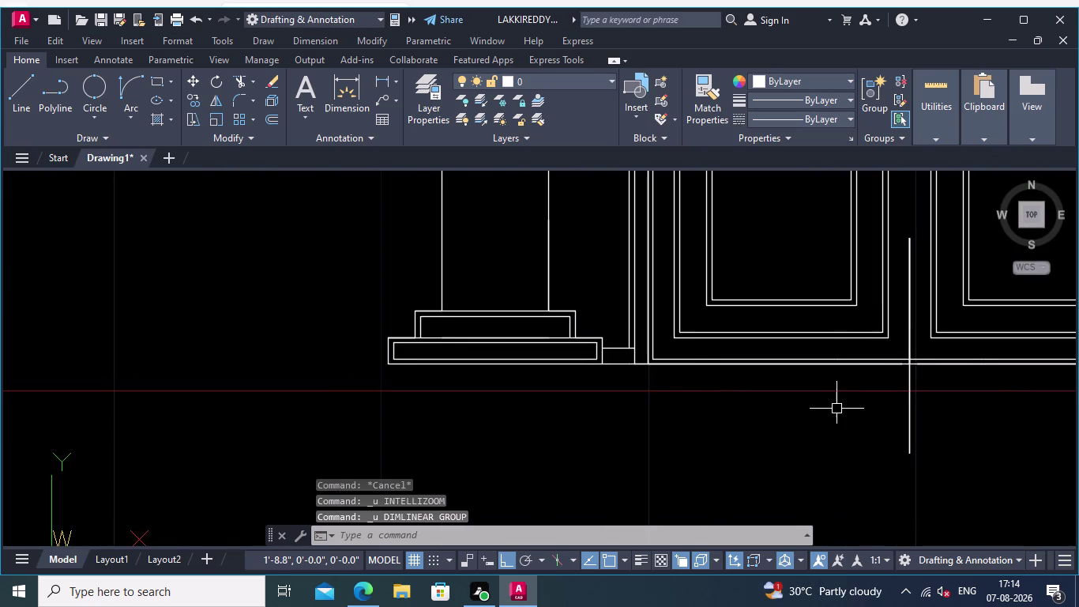
scroll(up, 3)
middle_drag(912, 401, 823, 410)
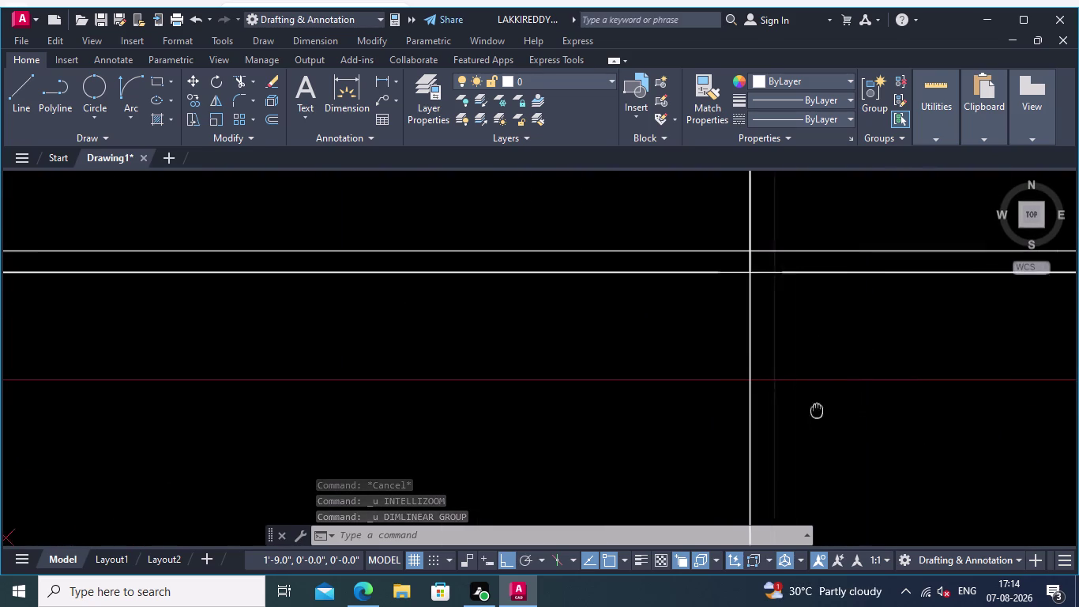
middle_drag(824, 410, 801, 409)
scroll(down, 3)
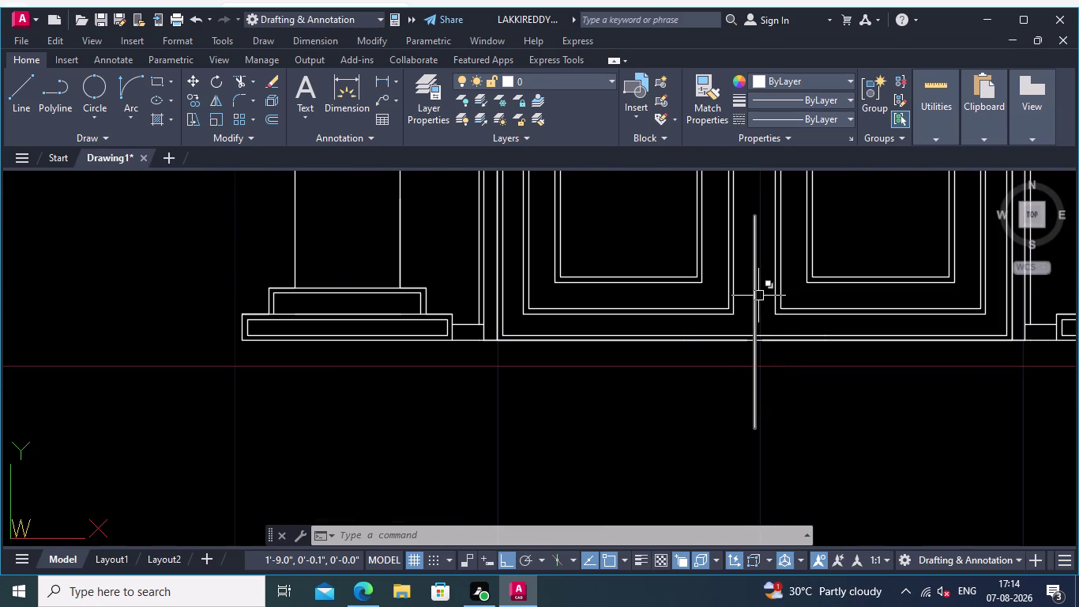
click(756, 302)
key(Delete)
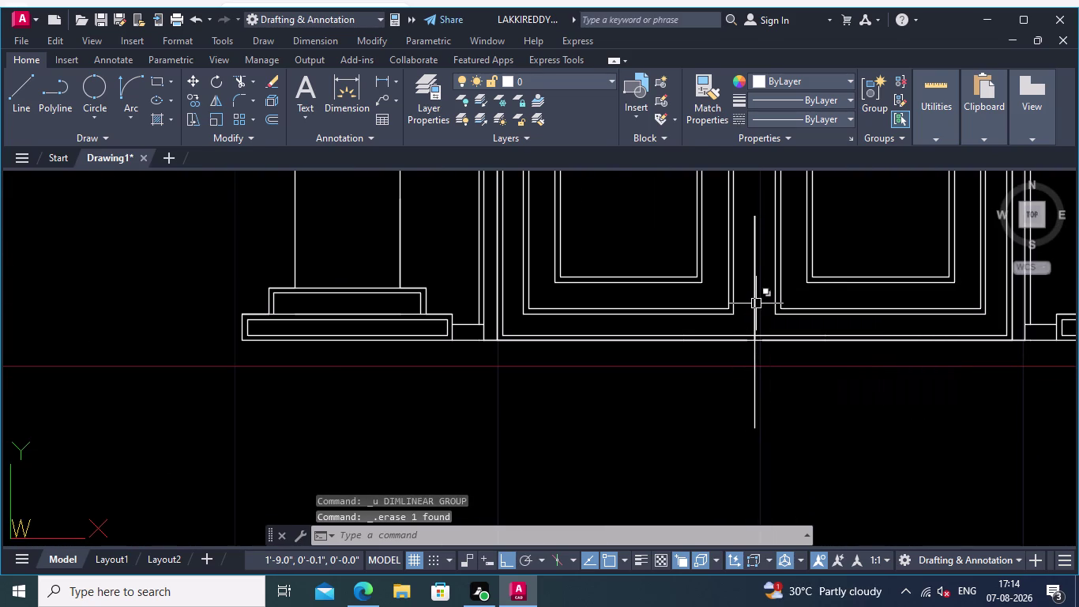
scroll(up, 3)
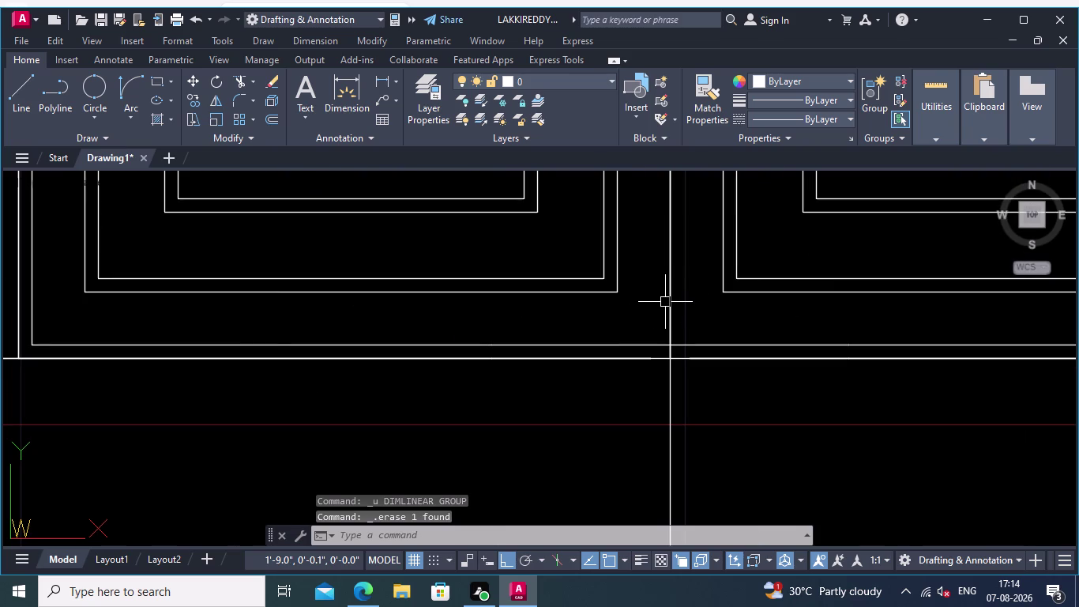
click(669, 301)
key(Delete)
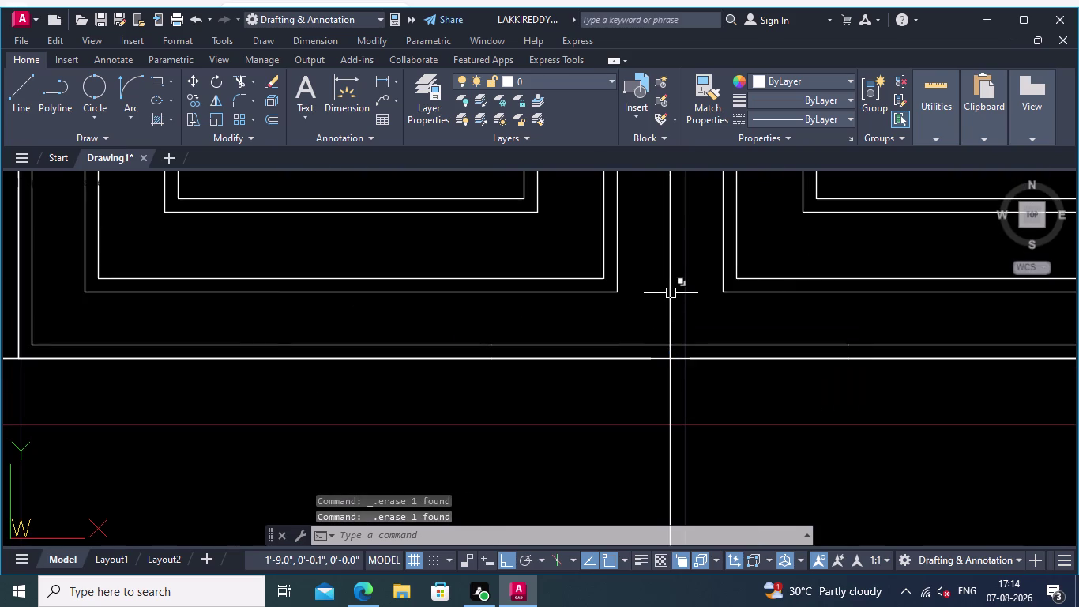
key(Delete)
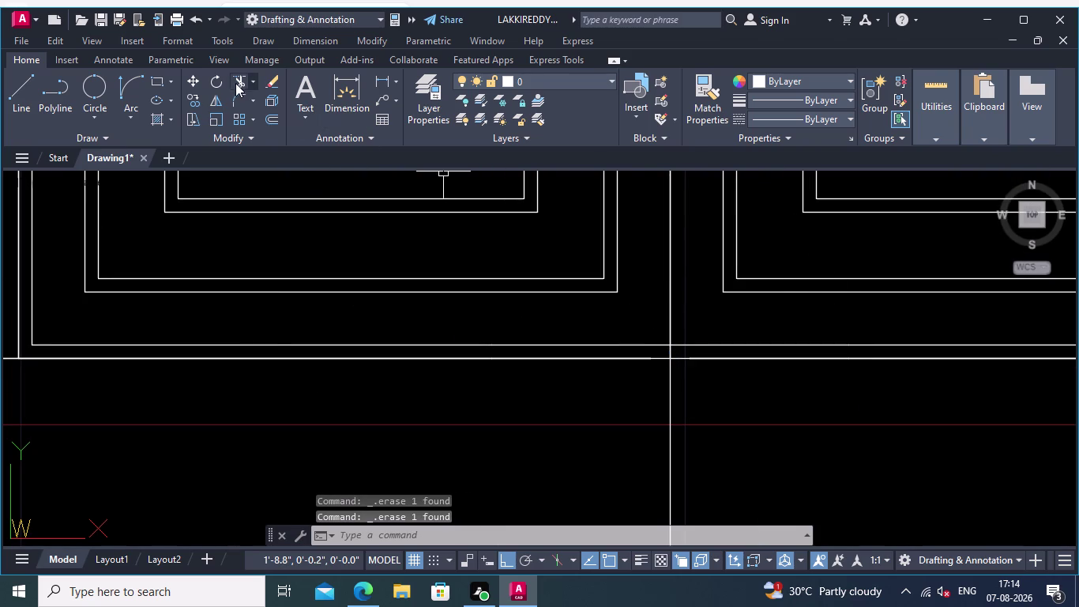
Fence-trim the leftover vertical line ends below the door frames' base.
click(236, 78)
click(694, 303)
click(652, 282)
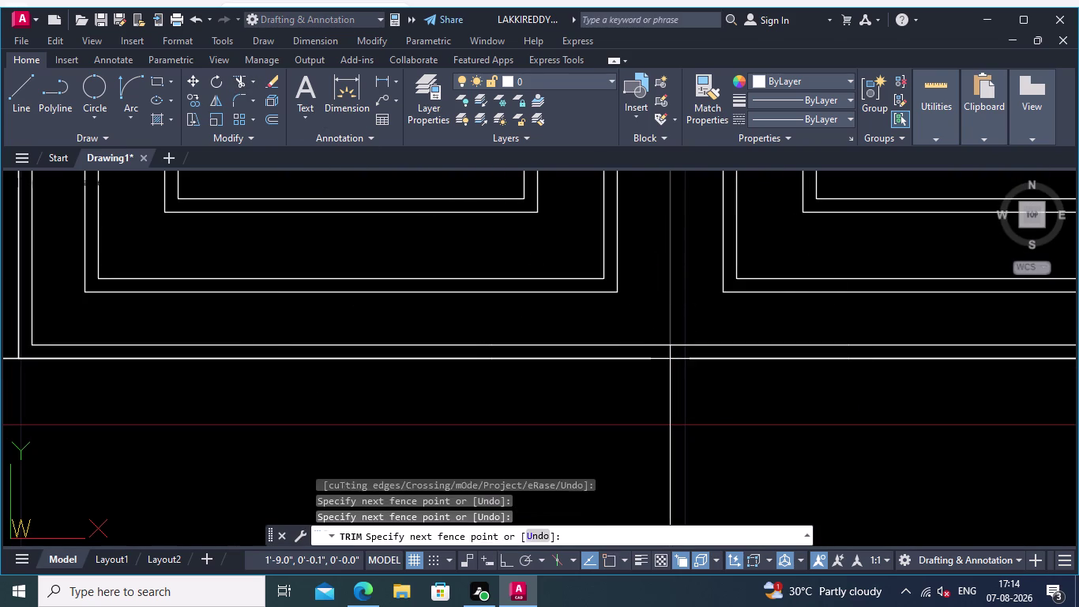
drag(717, 415, 710, 414)
click(641, 406)
scroll(up, 3)
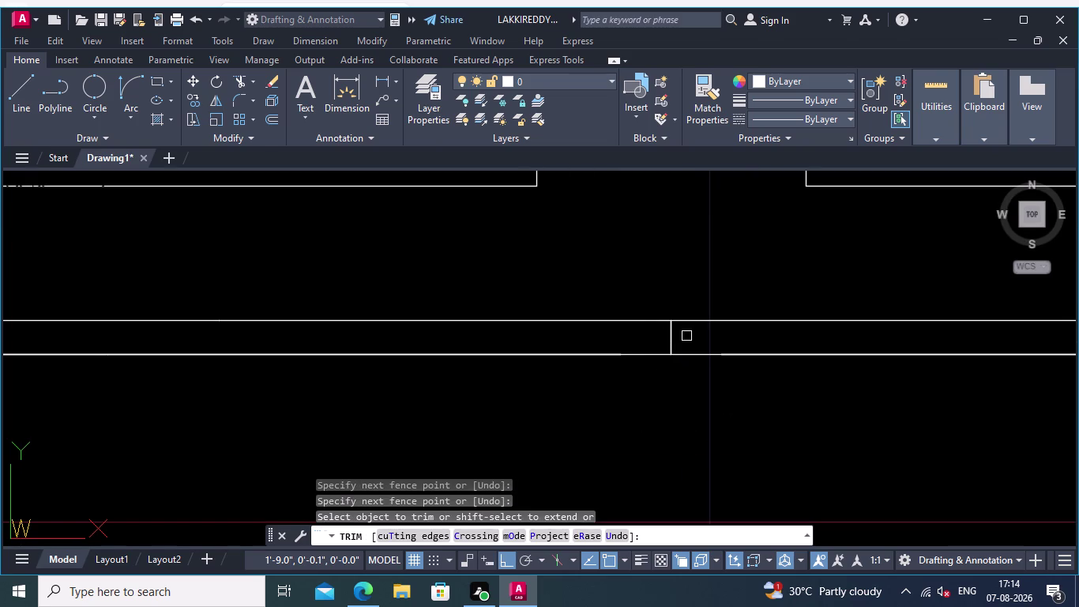
click(689, 338)
click(664, 337)
scroll(down, 3)
Pan over the elevation to check the trimmed frames, column capitals and frame tops.
middle_drag(683, 356, 694, 457)
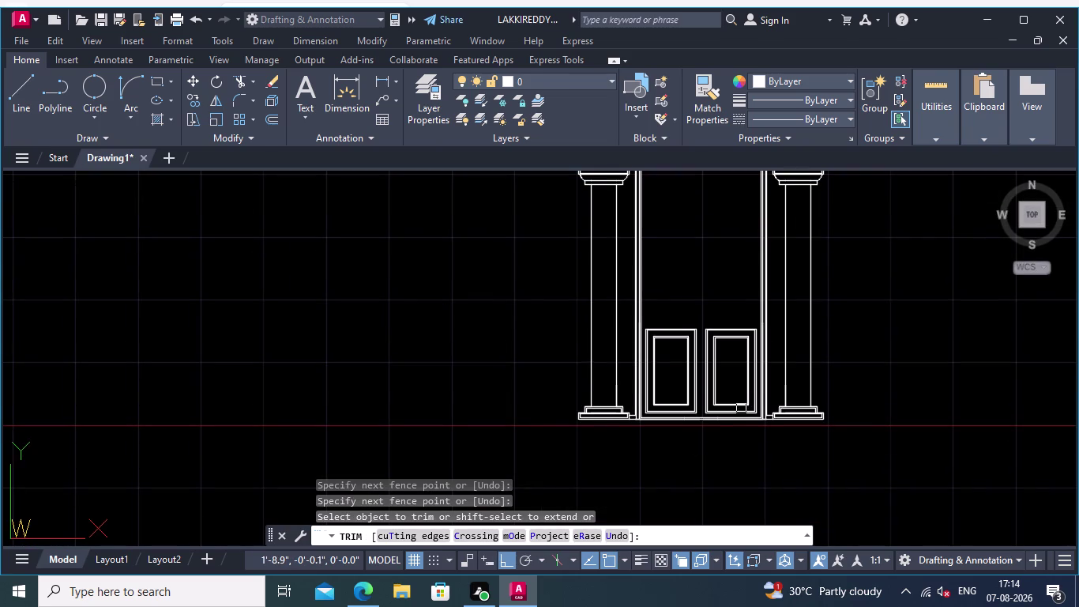
middle_drag(961, 365, 959, 391)
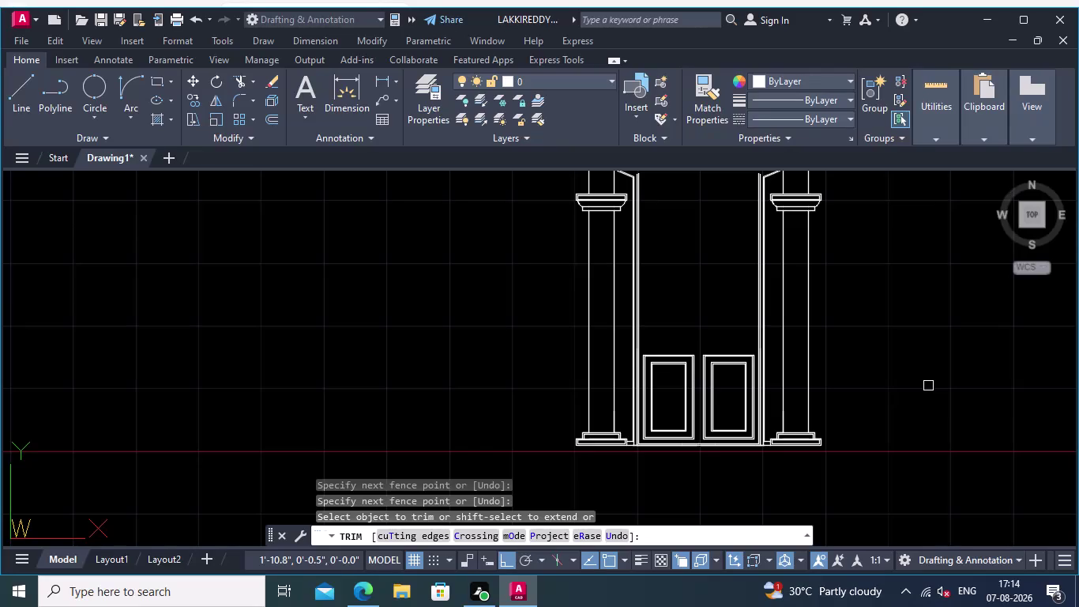
scroll(up, 3)
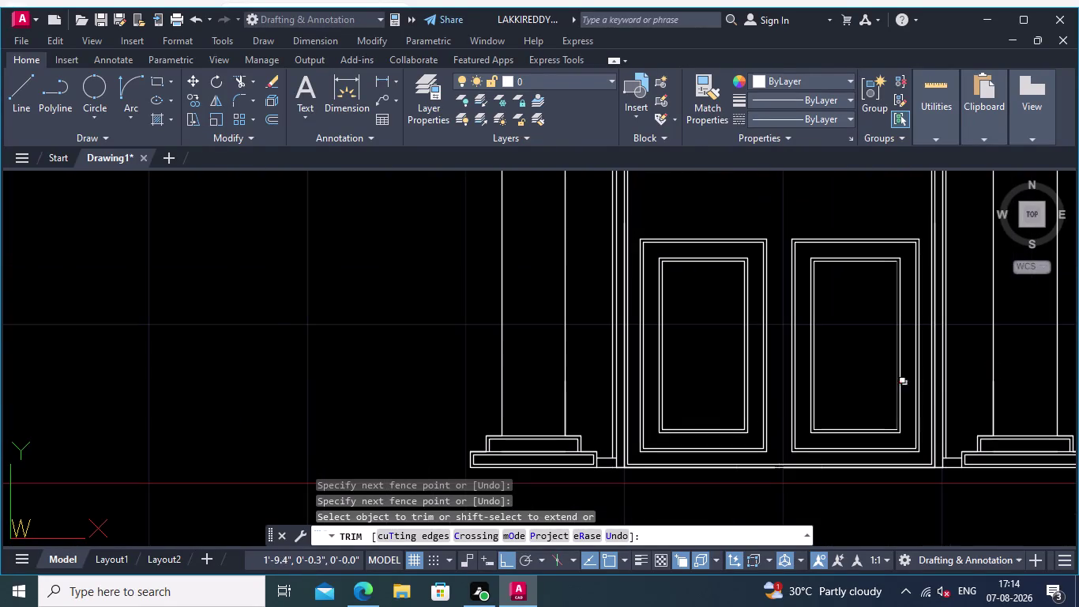
scroll(down, 3)
middle_drag(1004, 401, 941, 422)
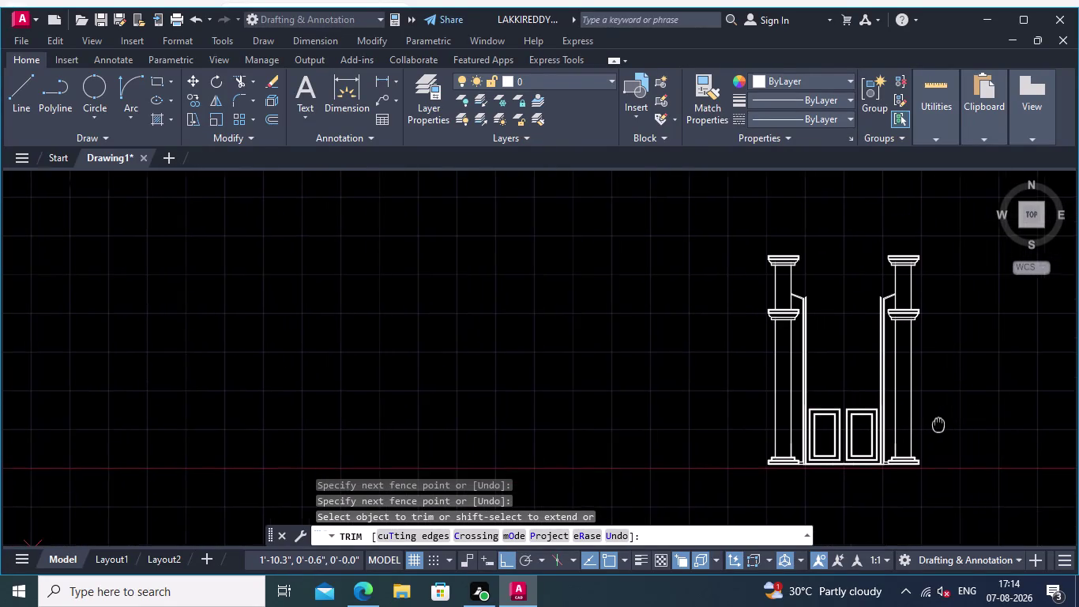
middle_drag(941, 422, 908, 444)
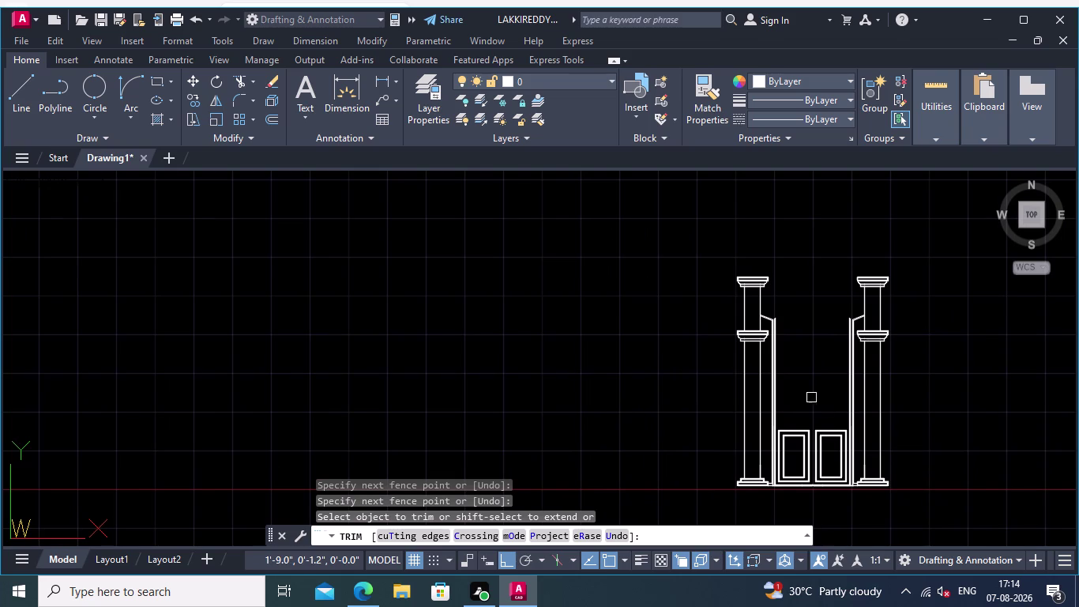
scroll(up, 3)
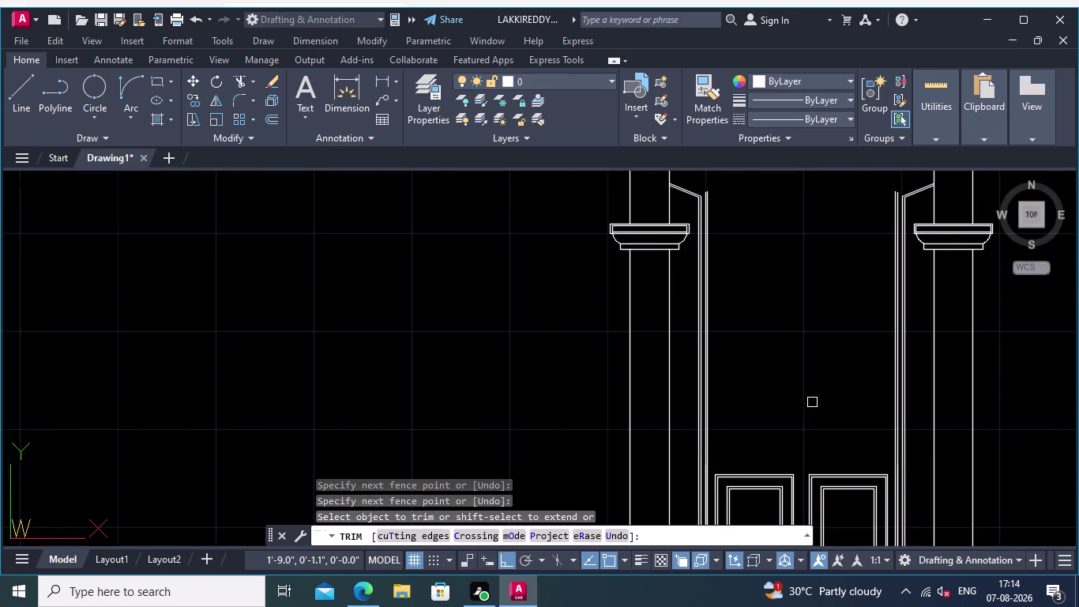
middle_drag(813, 402, 822, 285)
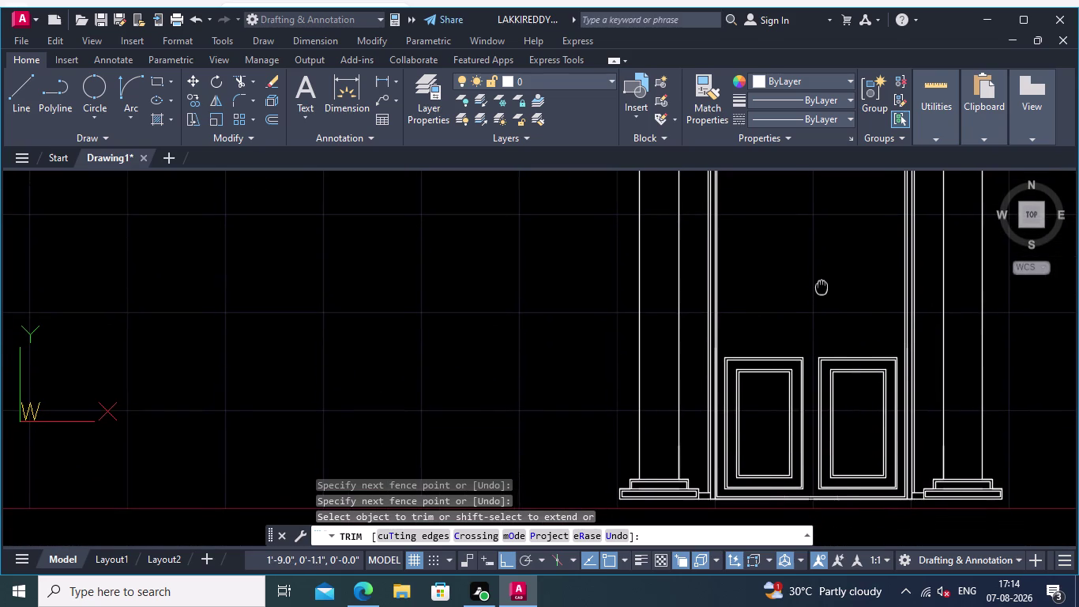
middle_drag(821, 286, 821, 289)
scroll(down, 3)
middle_drag(815, 295, 793, 358)
scroll(up, 3)
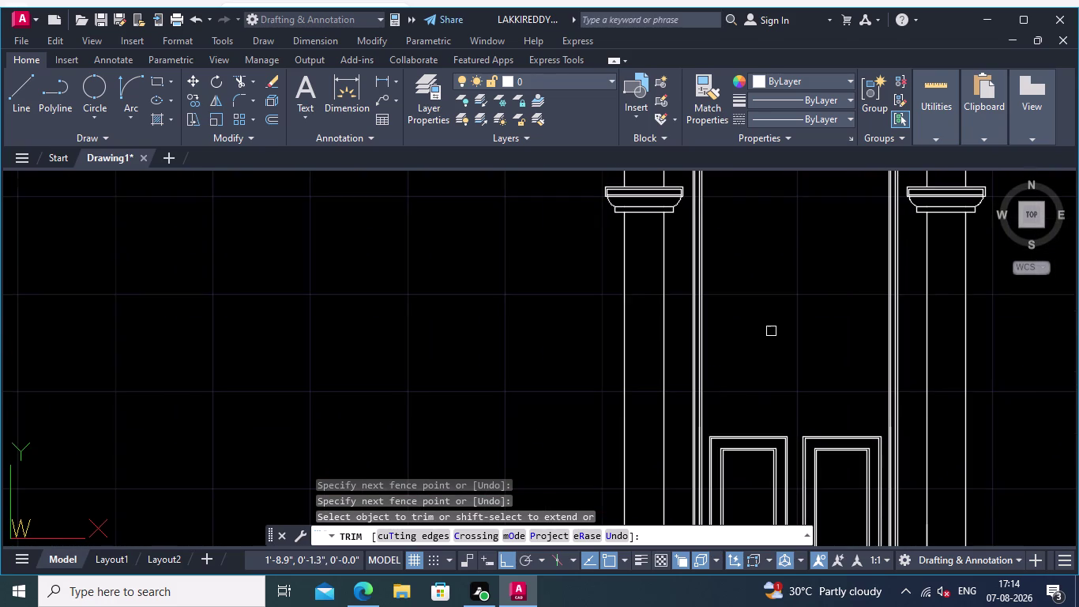
middle_drag(764, 313, 779, 433)
middle_drag(753, 267, 762, 405)
scroll(up, 3)
middle_drag(749, 404, 745, 348)
scroll(up, 3)
middle_drag(716, 349, 721, 335)
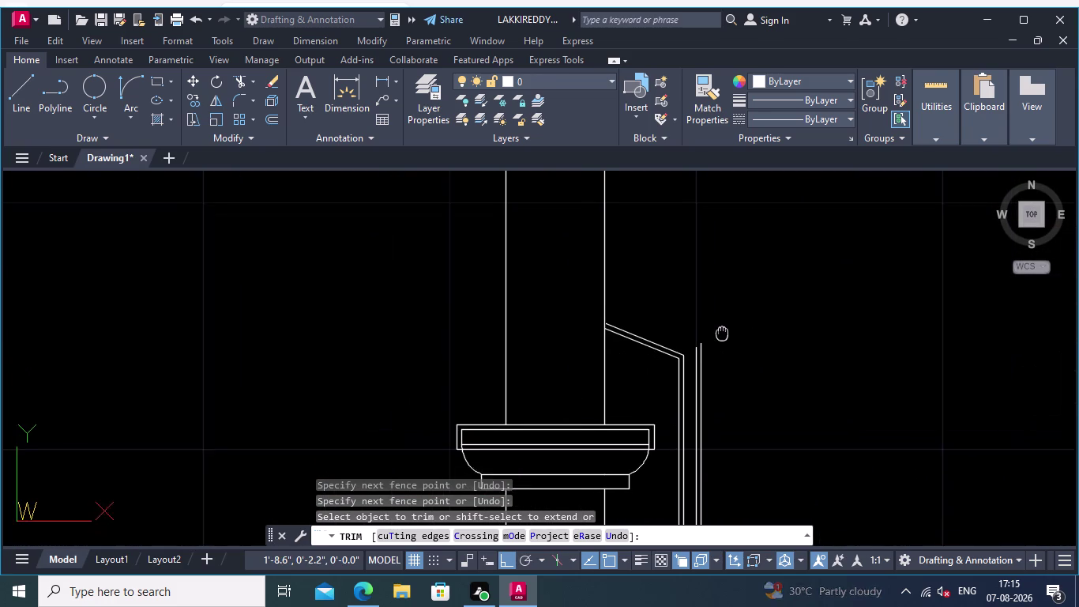
middle_drag(721, 335, 724, 323)
scroll(down, 3)
middle_drag(775, 350, 716, 347)
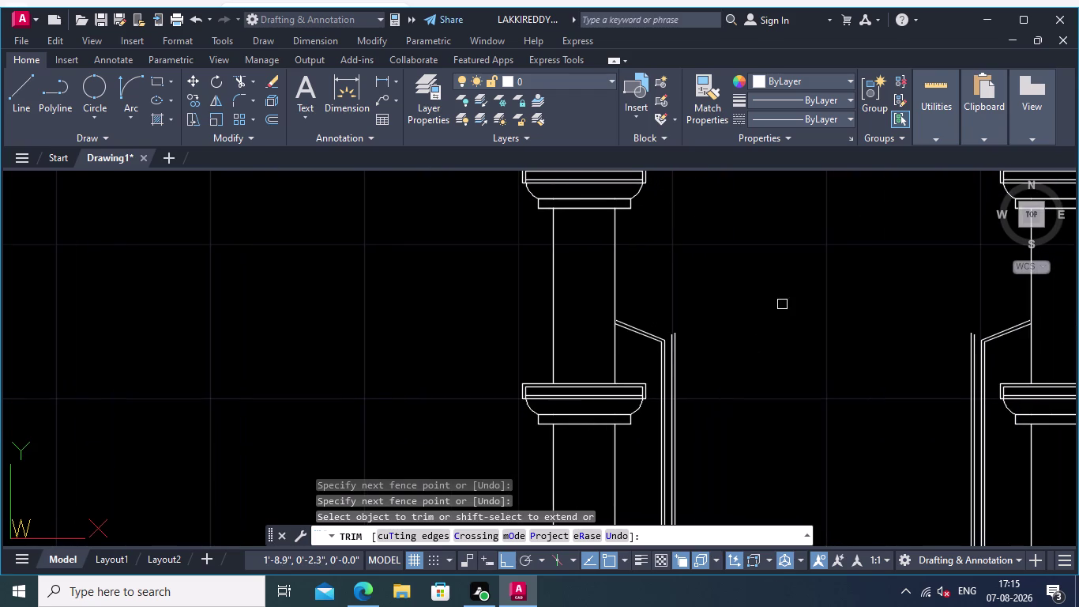
click(19, 85)
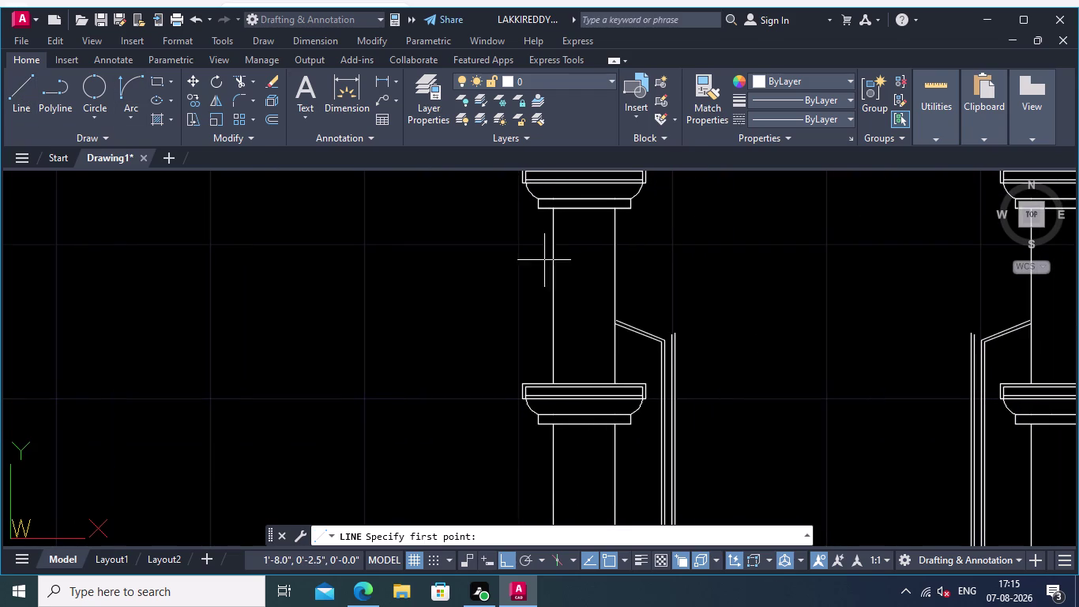
Draw the lintel line from the left door frame top to the right door frame top.
scroll(up, 3)
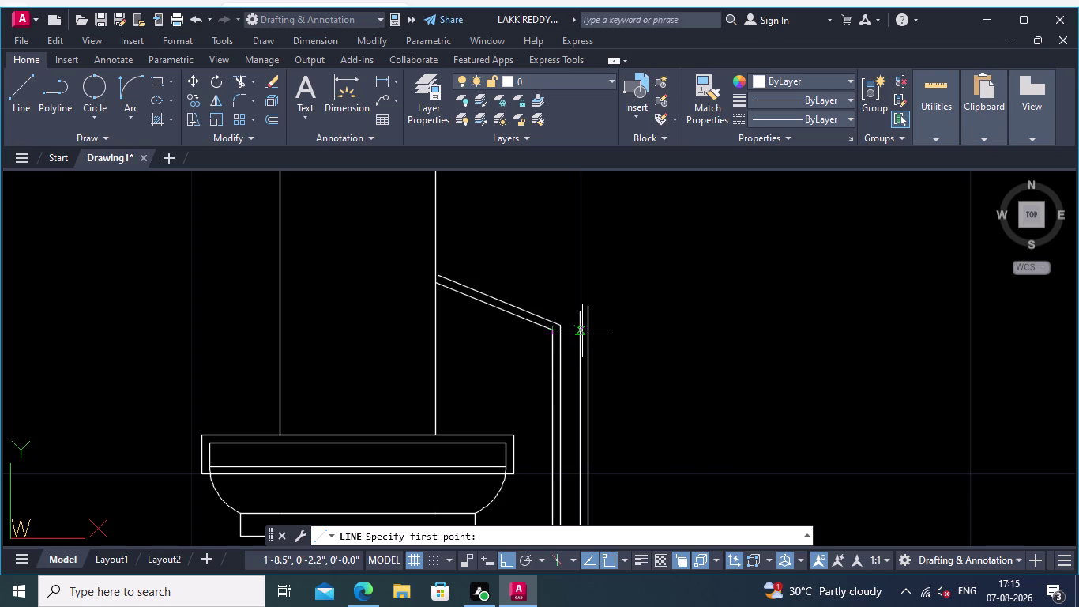
click(580, 331)
middle_drag(769, 324, 666, 324)
middle_drag(792, 329, 591, 333)
scroll(down, 3)
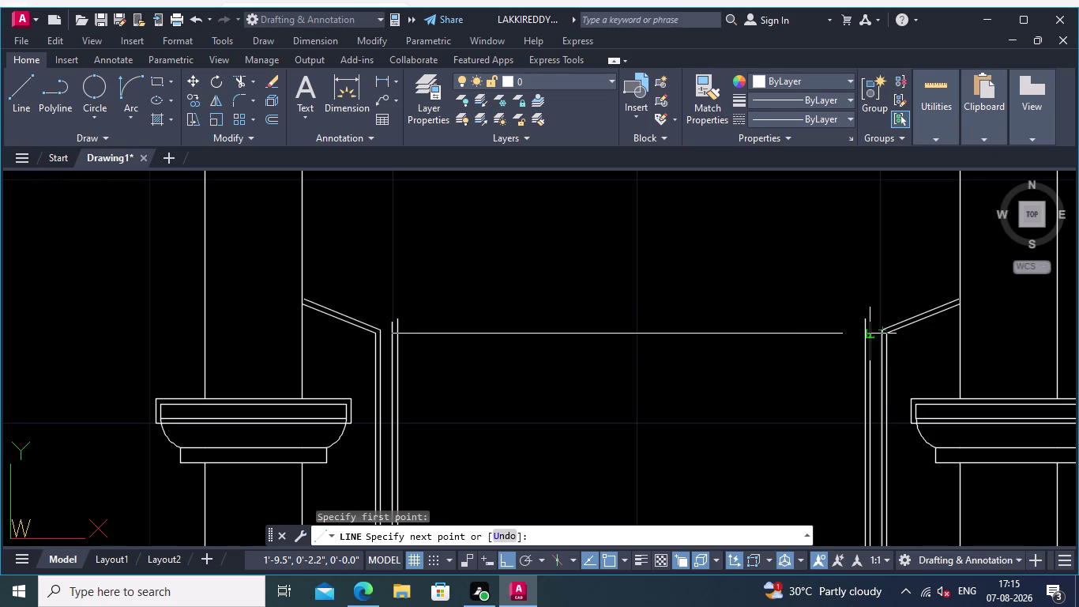
scroll(up, 3)
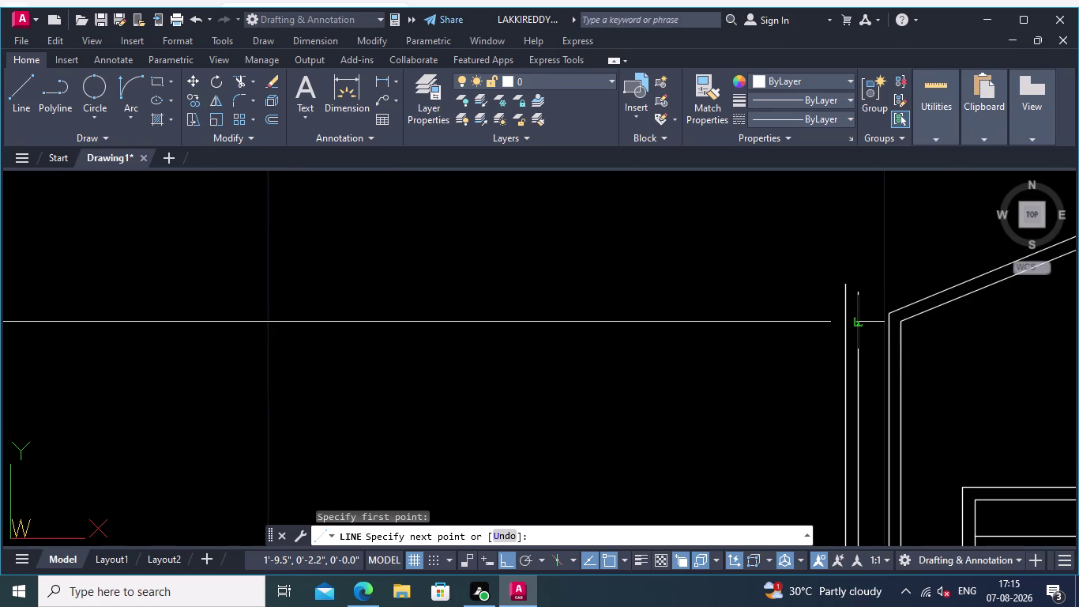
click(859, 324)
key(Return)
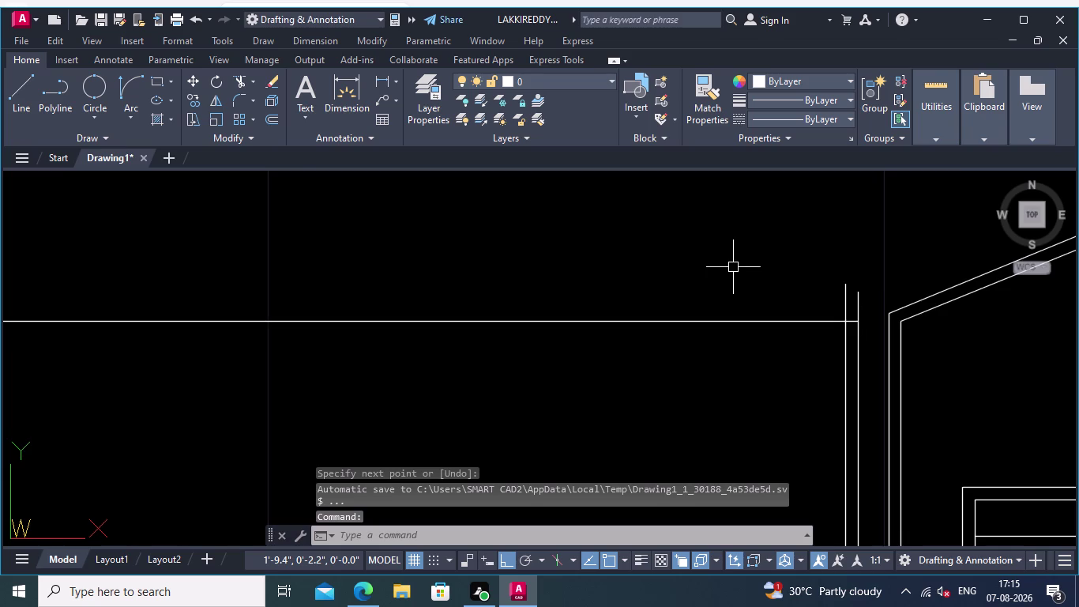
Pan along the new lintel line to check its ends.
scroll(down, 3)
middle_drag(678, 283, 727, 328)
scroll(up, 3)
middle_drag(678, 335, 740, 341)
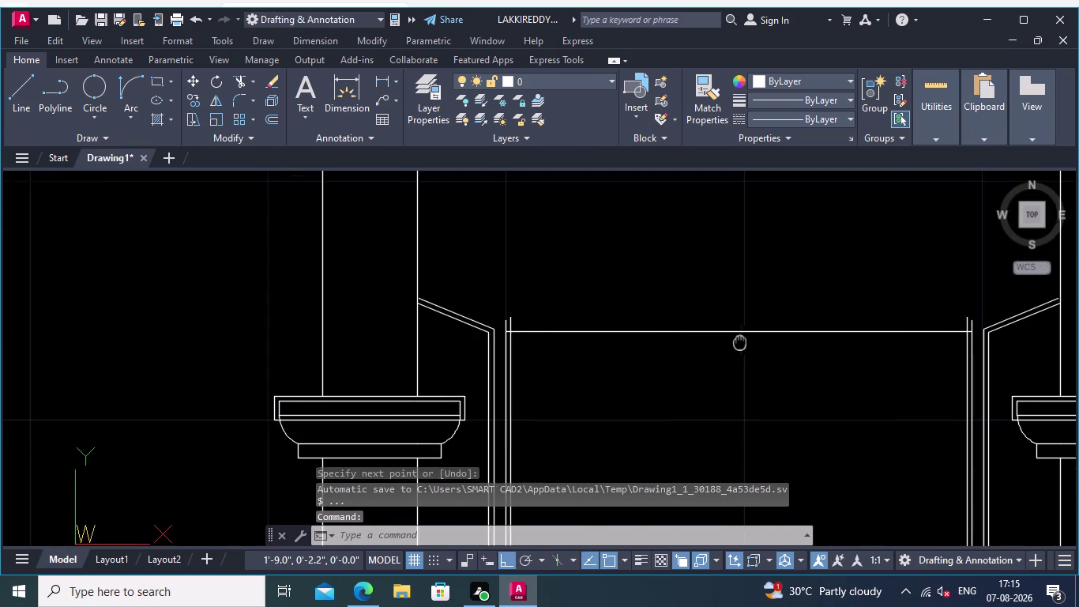
scroll(up, 3)
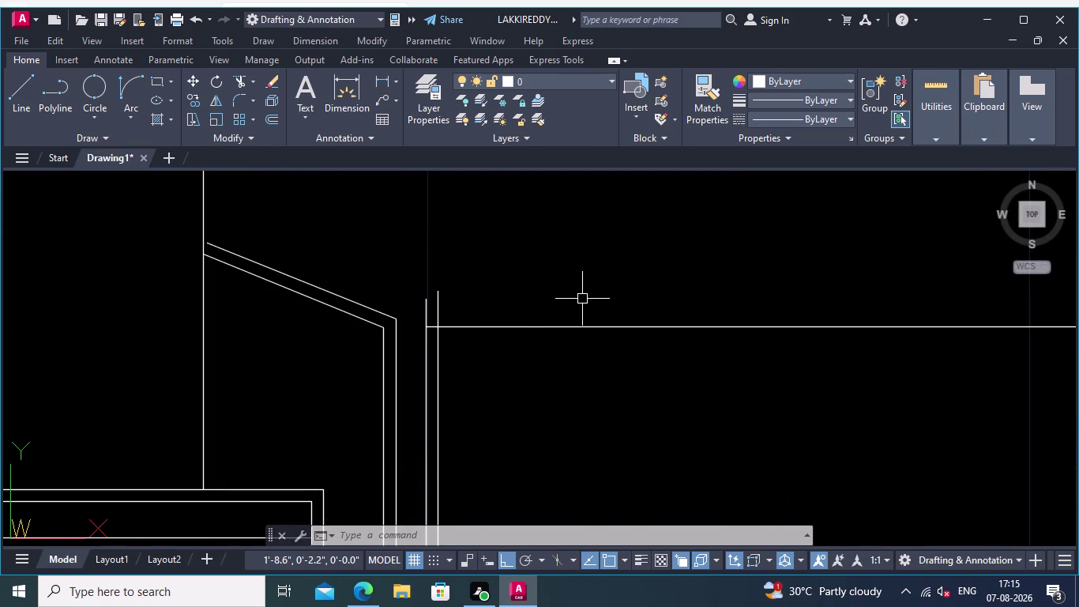
click(269, 118)
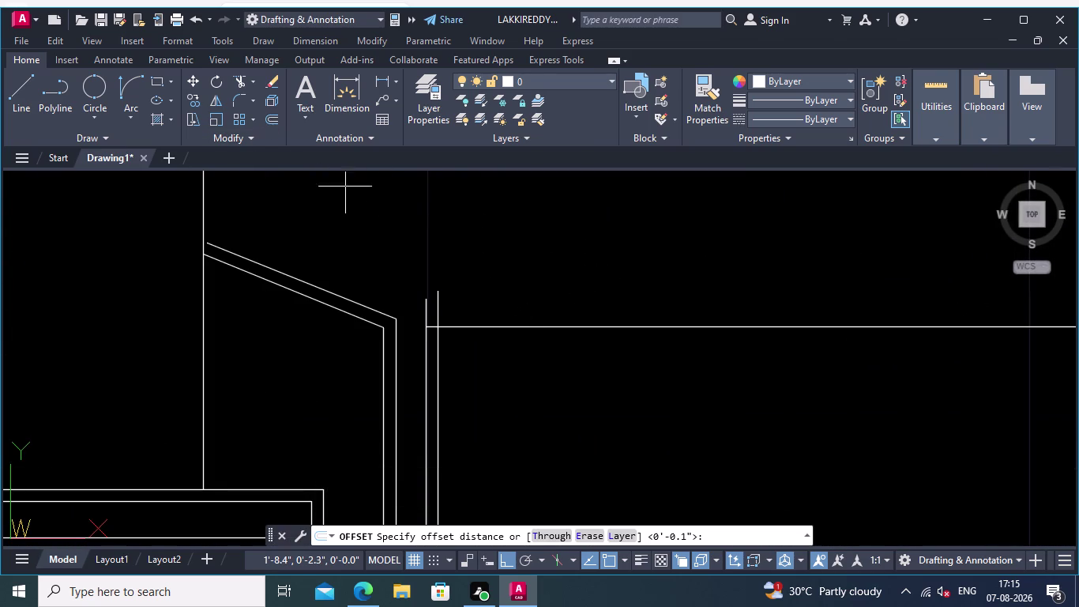
Offset the lintel line 0.01 to the lower side to form a double-line lintel.
click(517, 325)
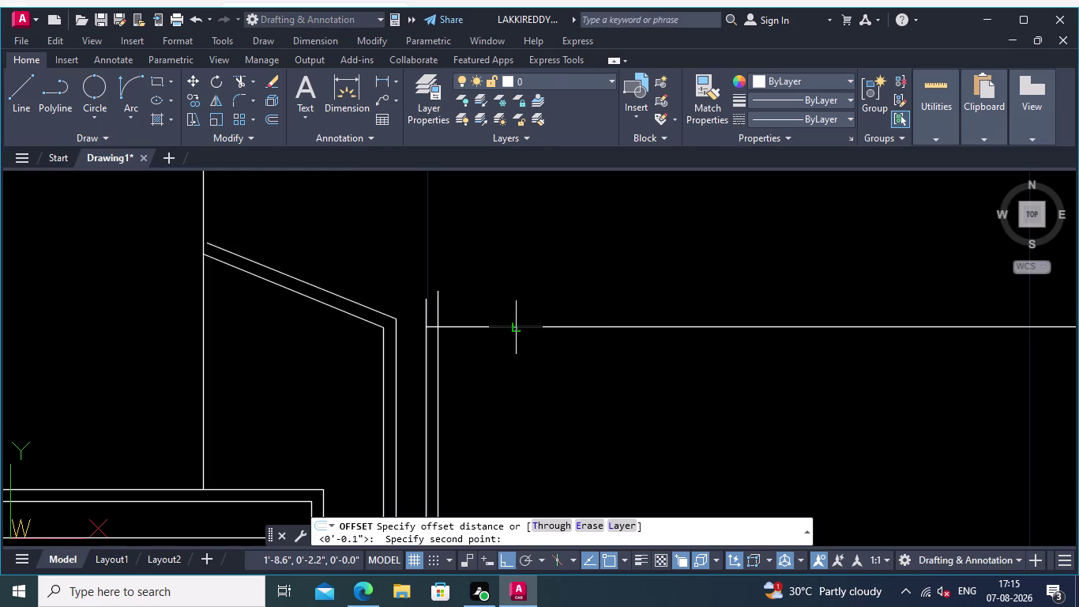
scroll(down, 3)
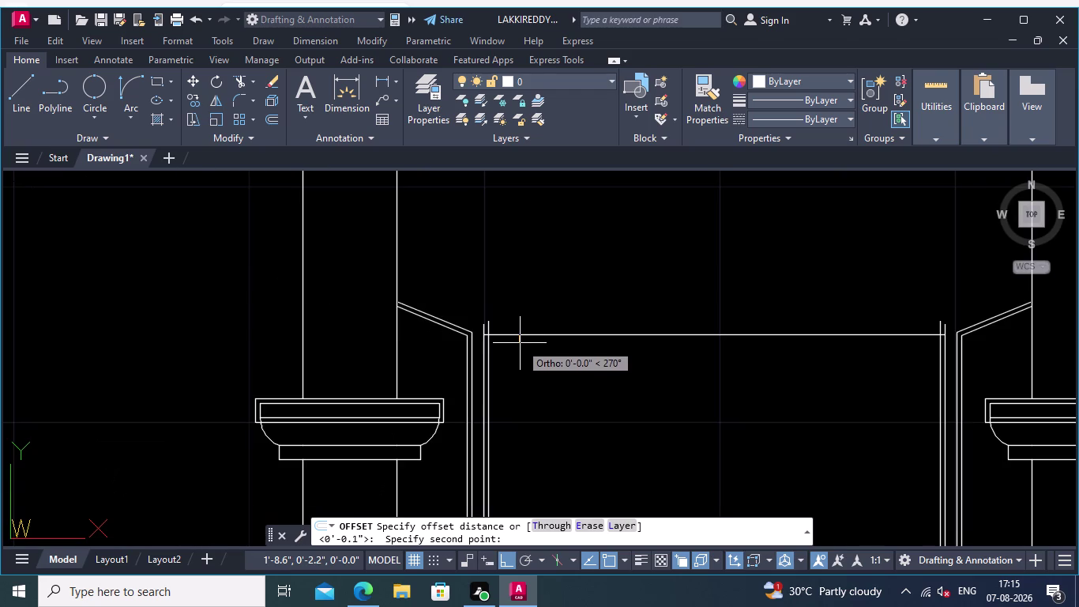
text(0.)
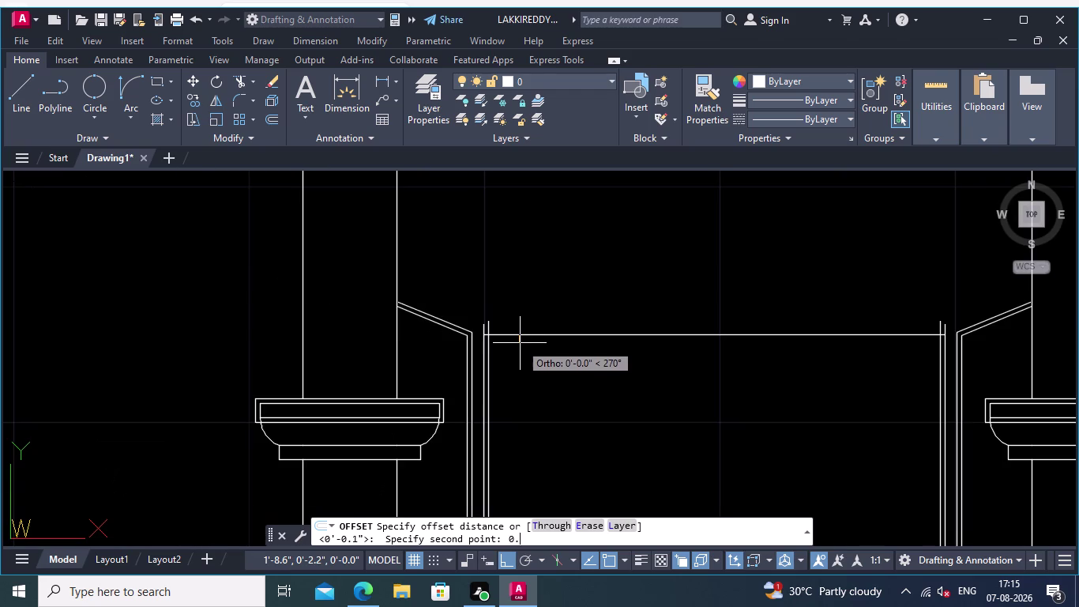
text(01)
key(Return)
click(527, 335)
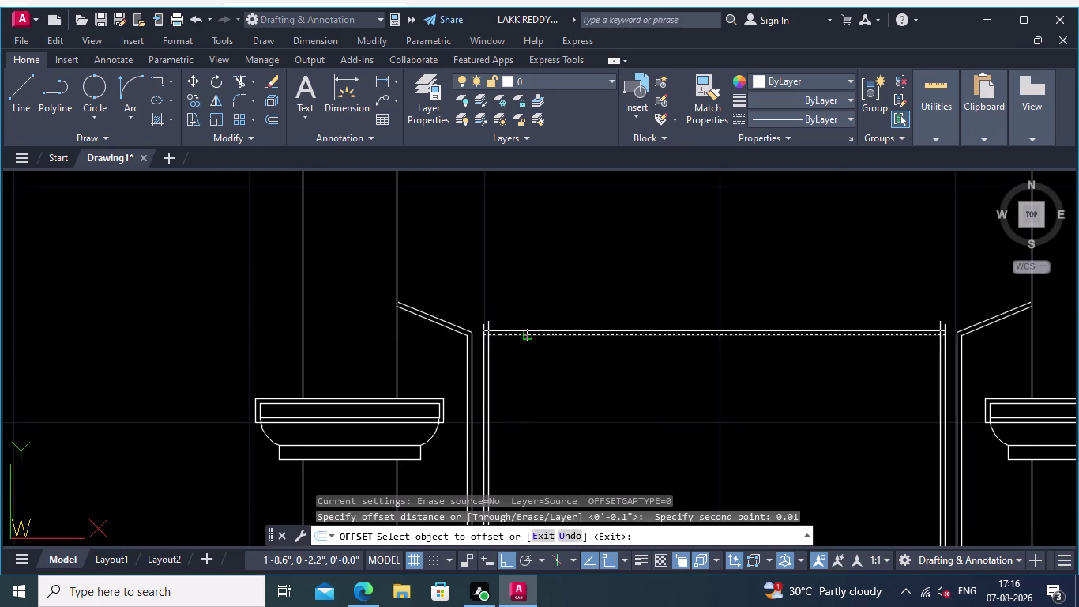
click(524, 349)
scroll(up, 3)
scroll(up, 3)
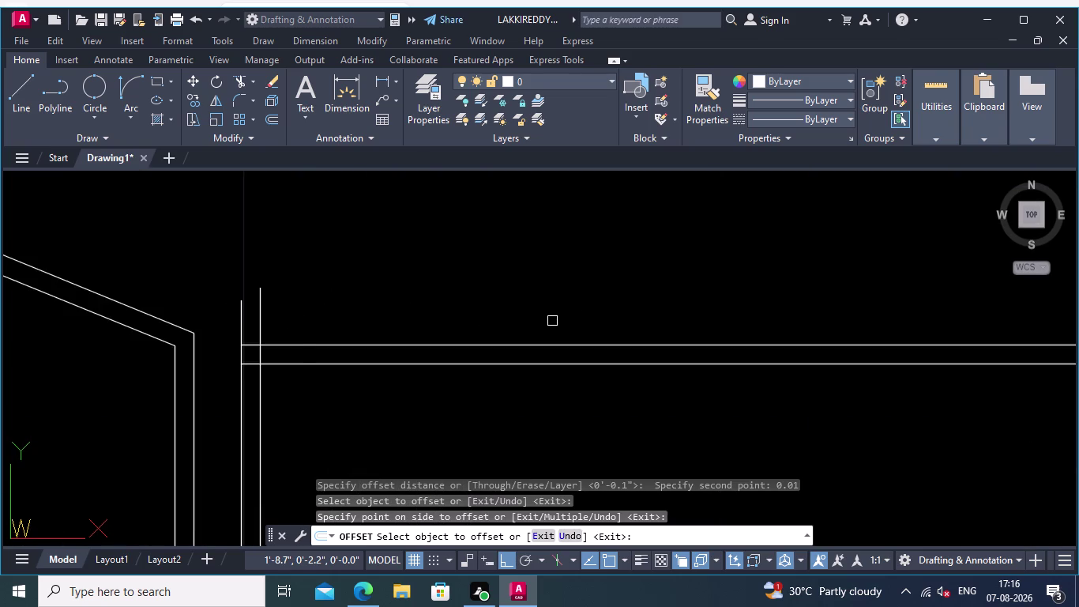
middle_drag(547, 319, 613, 303)
Trim the excess lines at the left lintel end with fence selections.
click(239, 81)
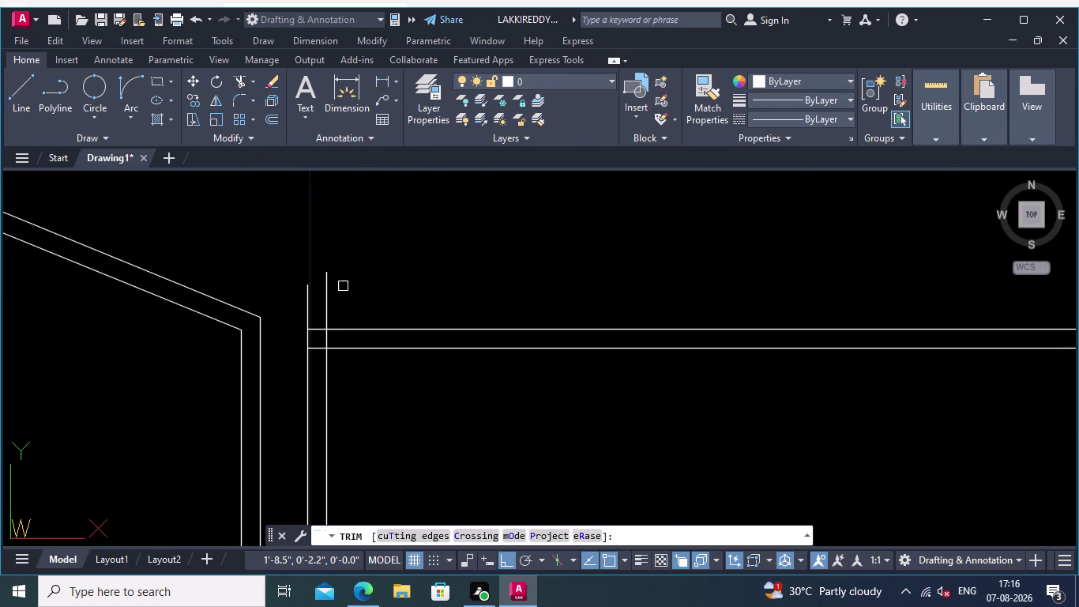
click(347, 300)
click(300, 321)
scroll(up, 3)
middle_drag(384, 305, 443, 281)
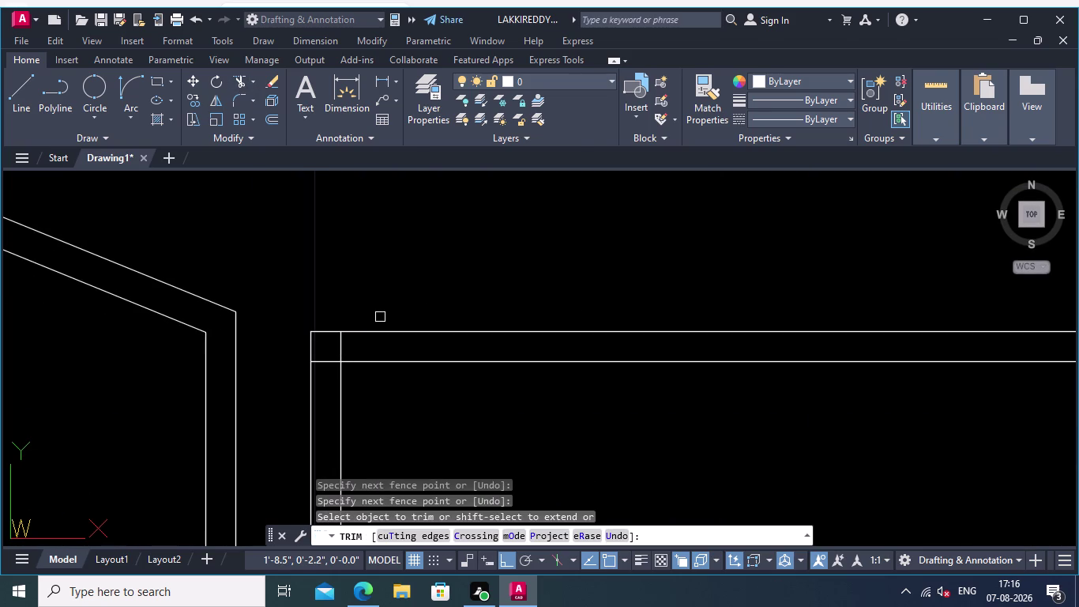
click(449, 299)
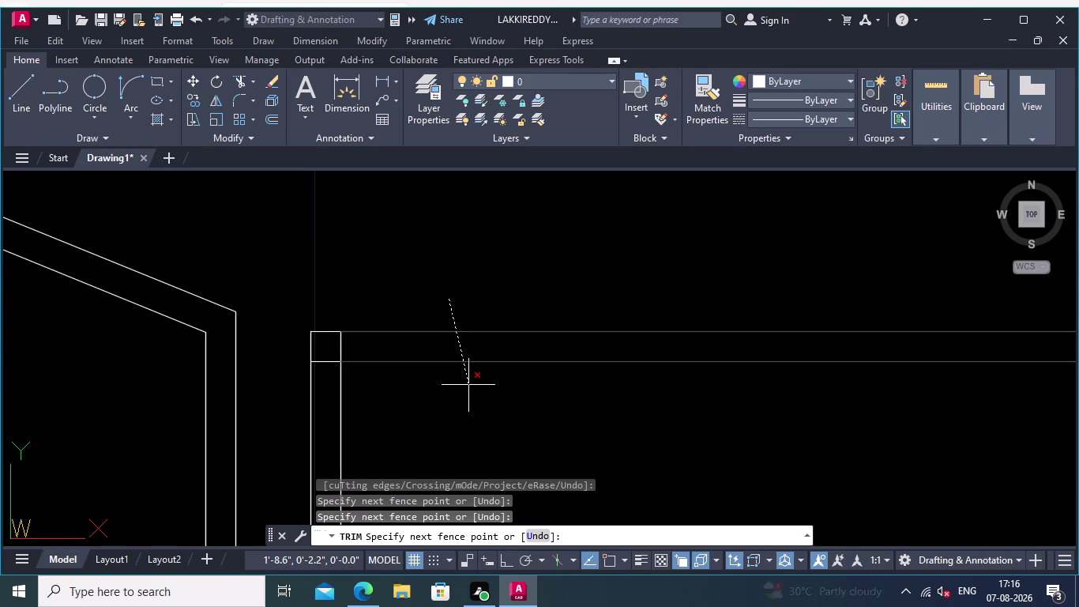
click(468, 385)
scroll(down, 3)
middle_drag(515, 351, 227, 349)
scroll(down, 3)
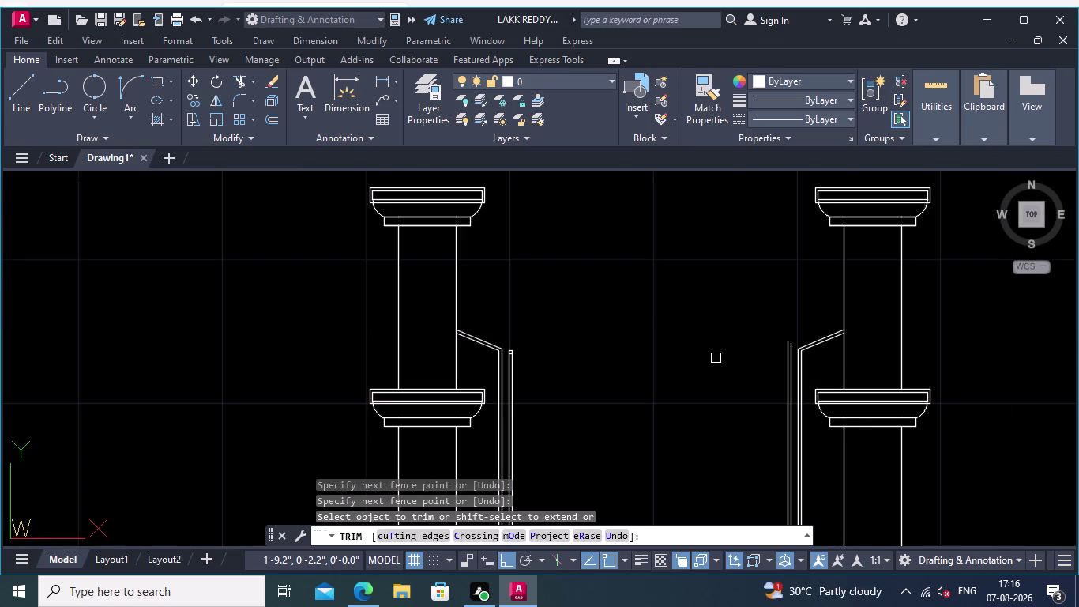
scroll(up, 3)
scroll(up, 3)
middle_drag(648, 342, 732, 327)
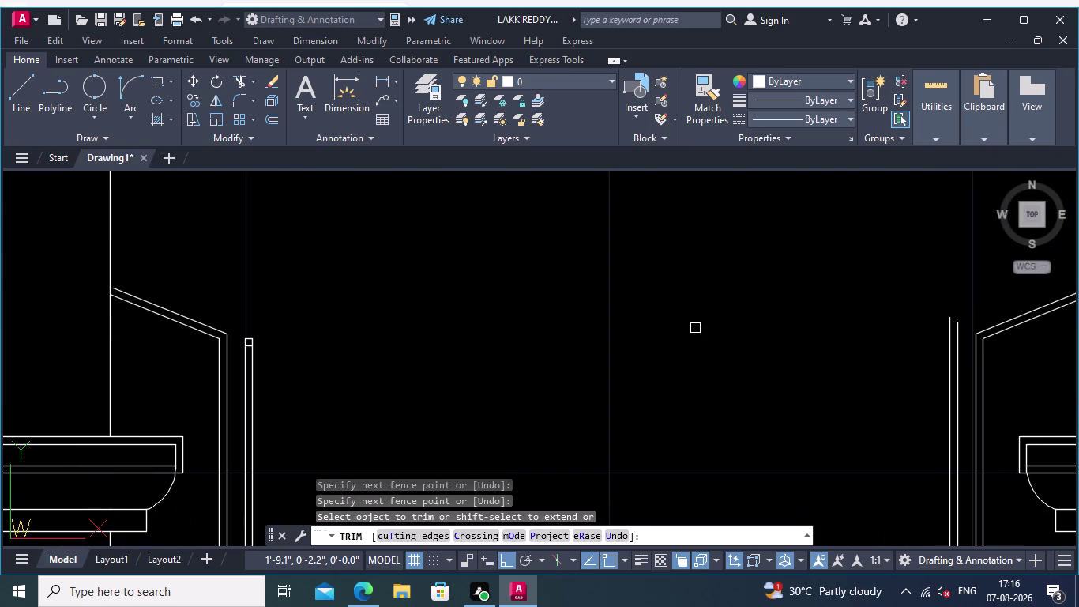
Undo the wrong trims, try a fence at the right end, then cancel and undo.
key(ctrl+z)
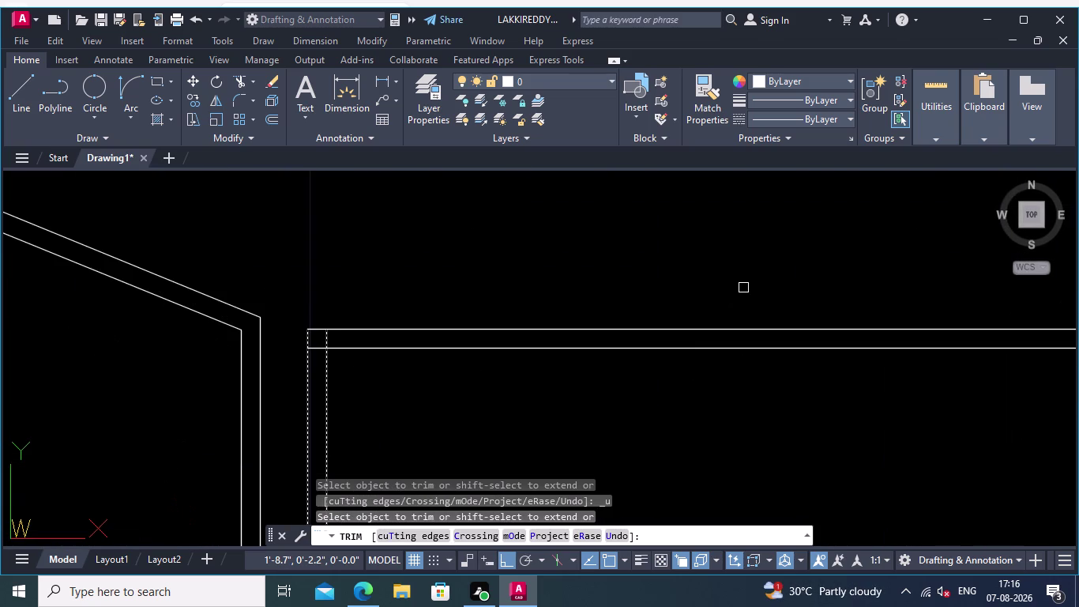
scroll(down, 3)
middle_drag(705, 286, 262, 327)
middle_drag(694, 326, 339, 326)
scroll(up, 3)
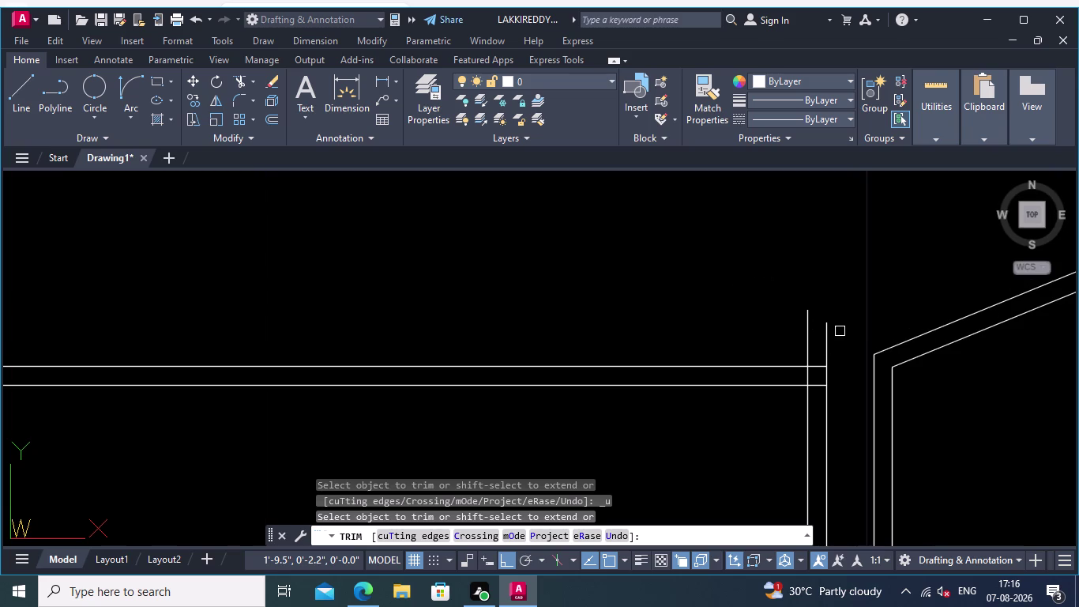
drag(855, 338, 842, 339)
click(796, 339)
click(771, 344)
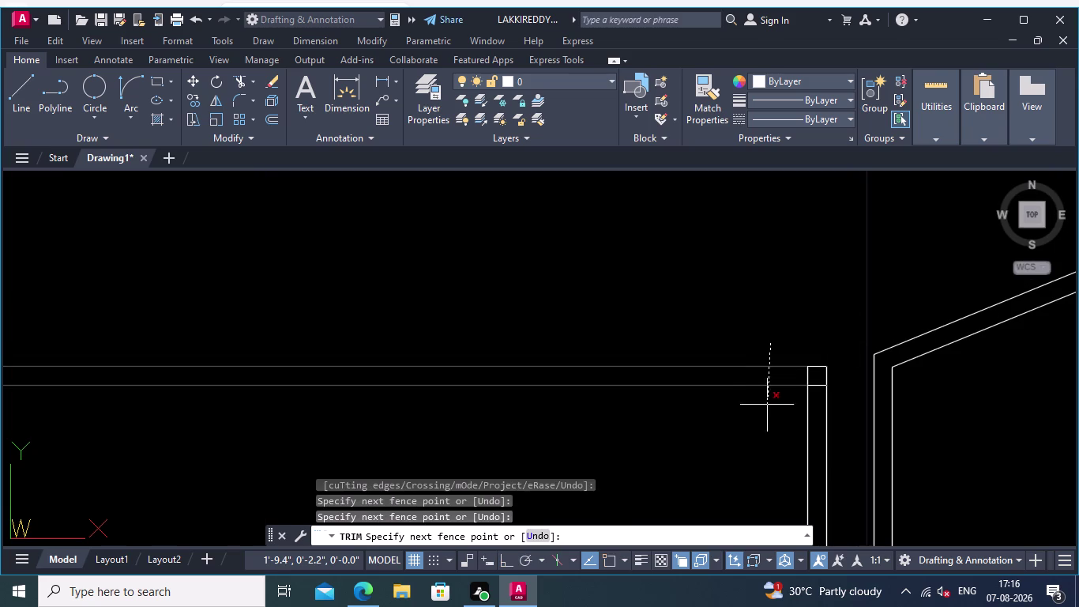
click(792, 368)
scroll(down, 3)
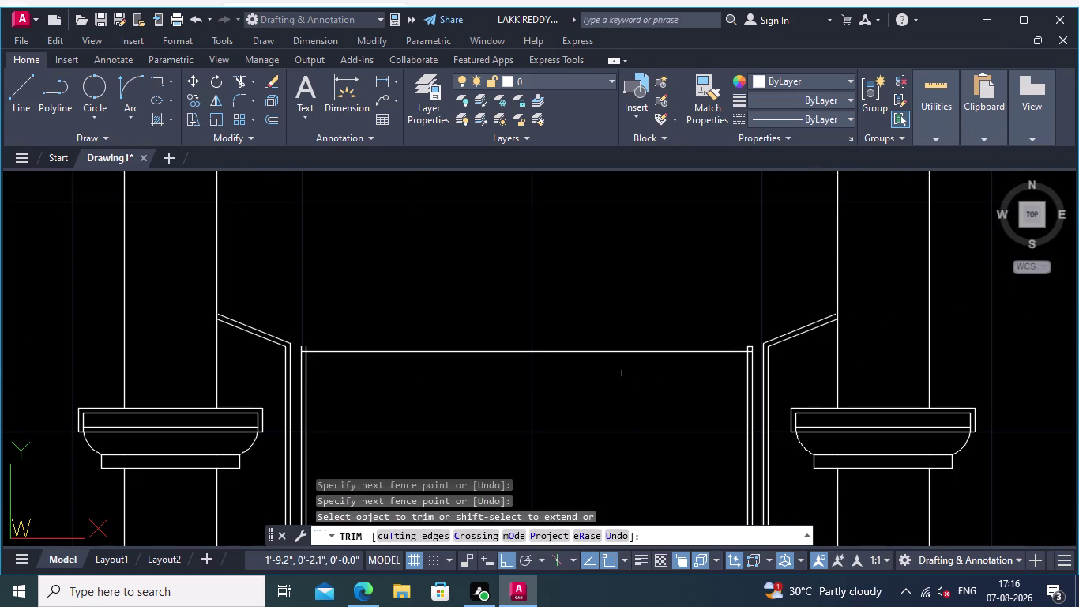
scroll(up, 3)
click(557, 342)
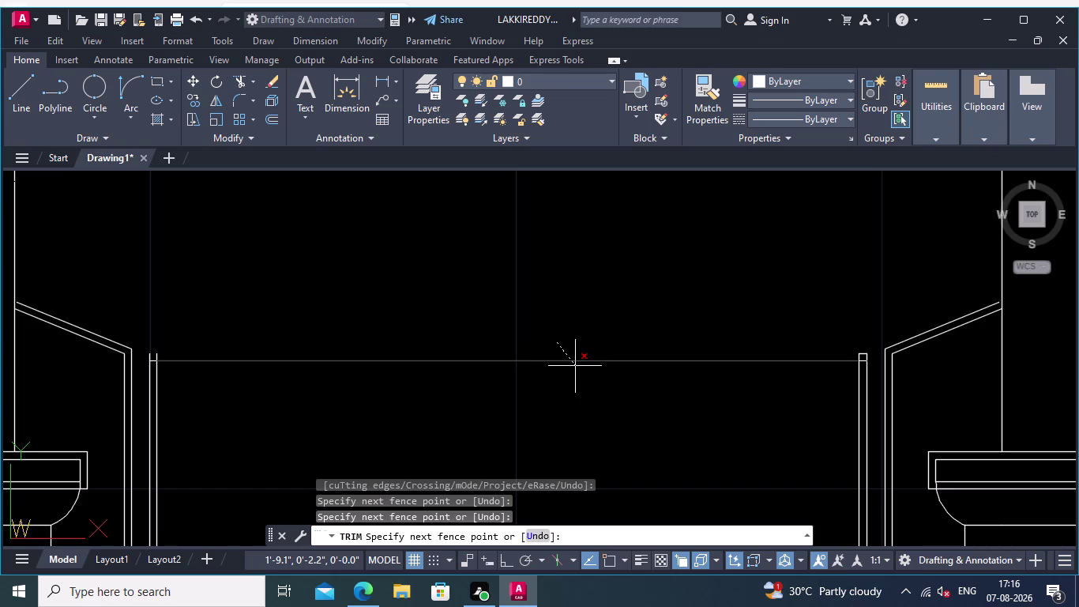
key(ctrl+z)
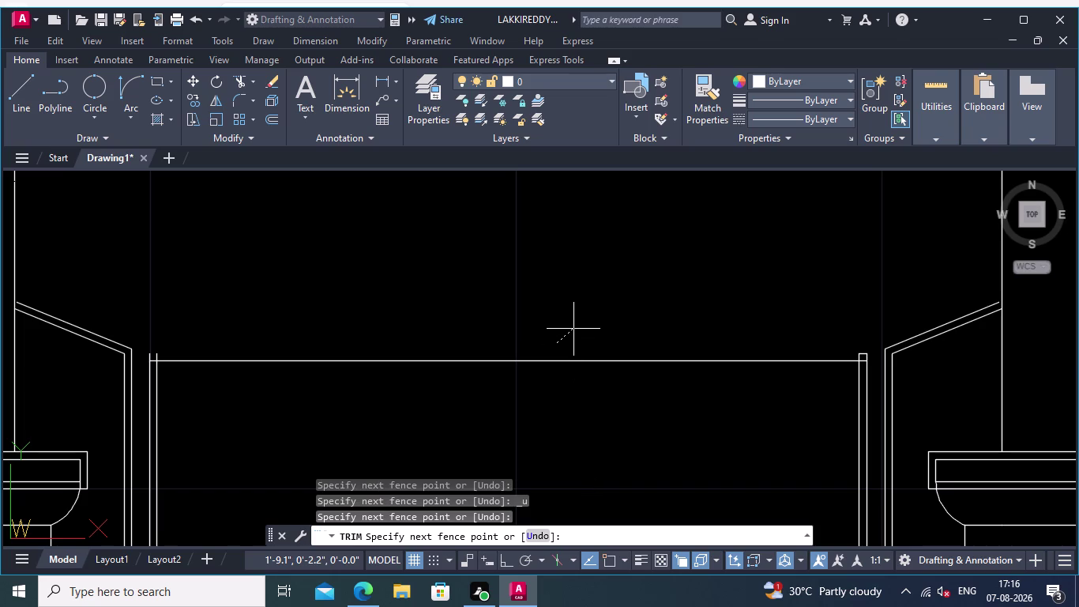
key(Escape)
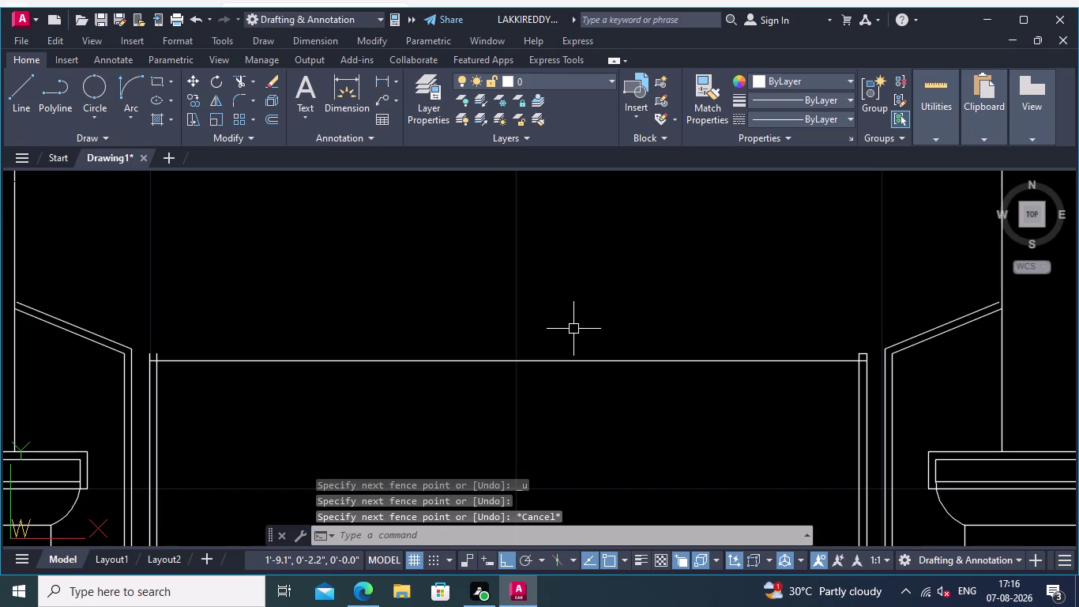
key(ctrl+z)
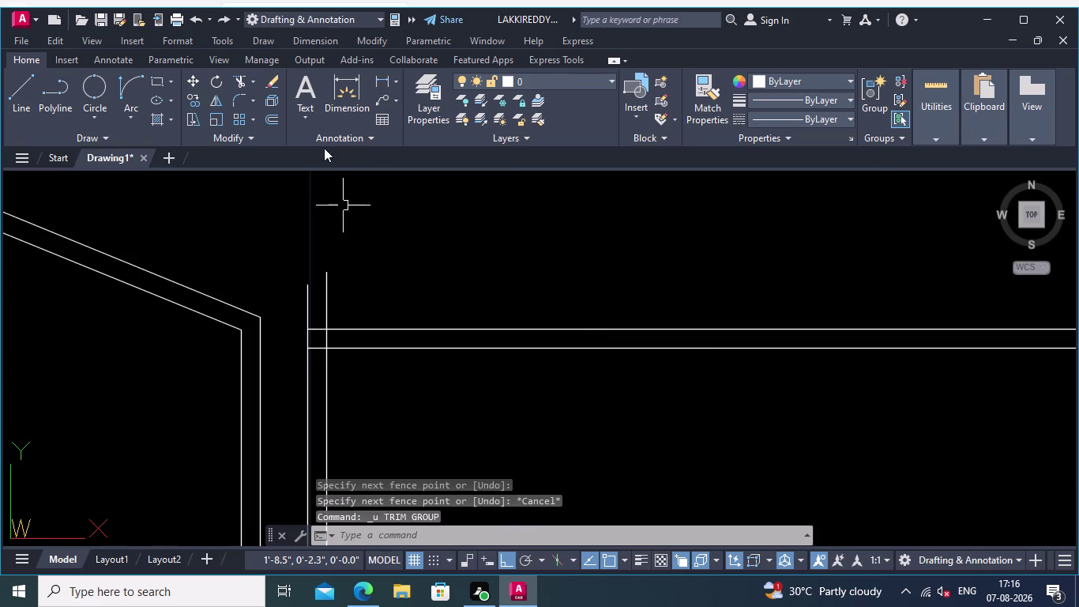
Trim the leftover frame-line pieces above both lintel ends.
click(246, 80)
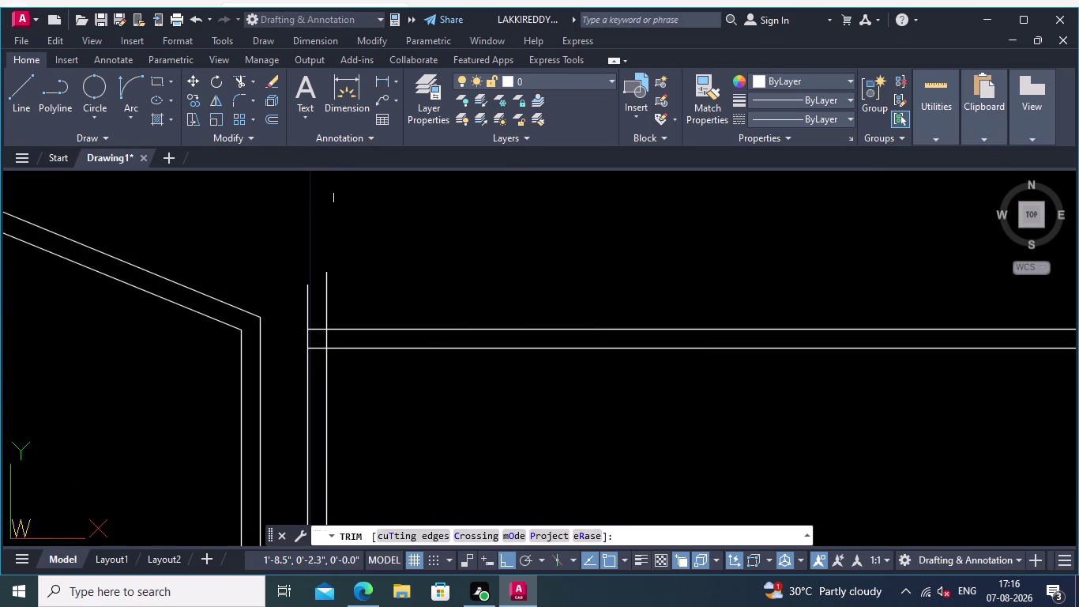
click(329, 314)
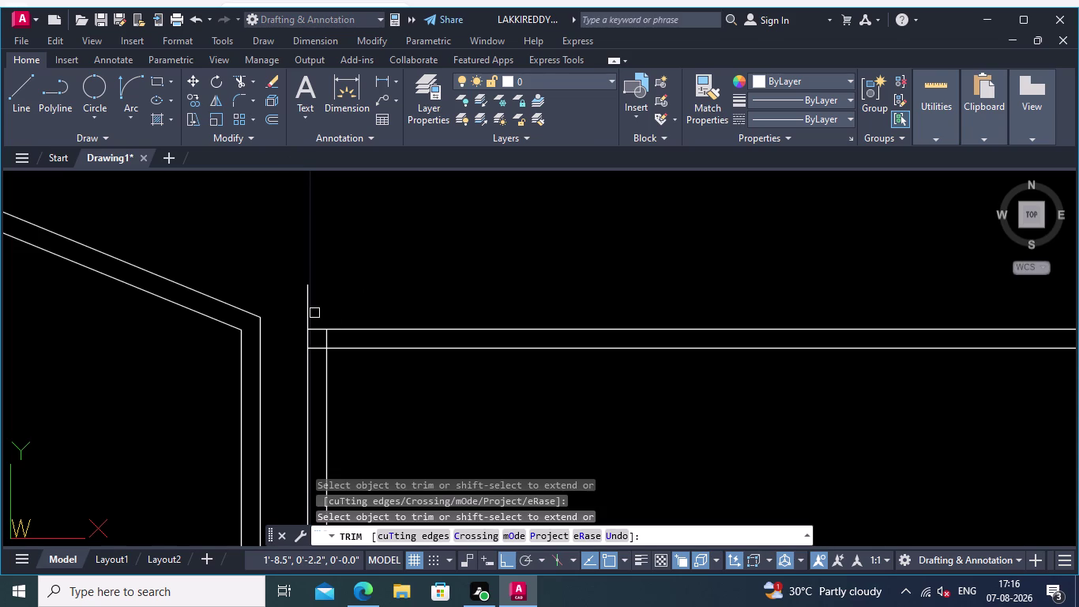
click(307, 316)
scroll(down, 3)
middle_drag(462, 379, 300, 394)
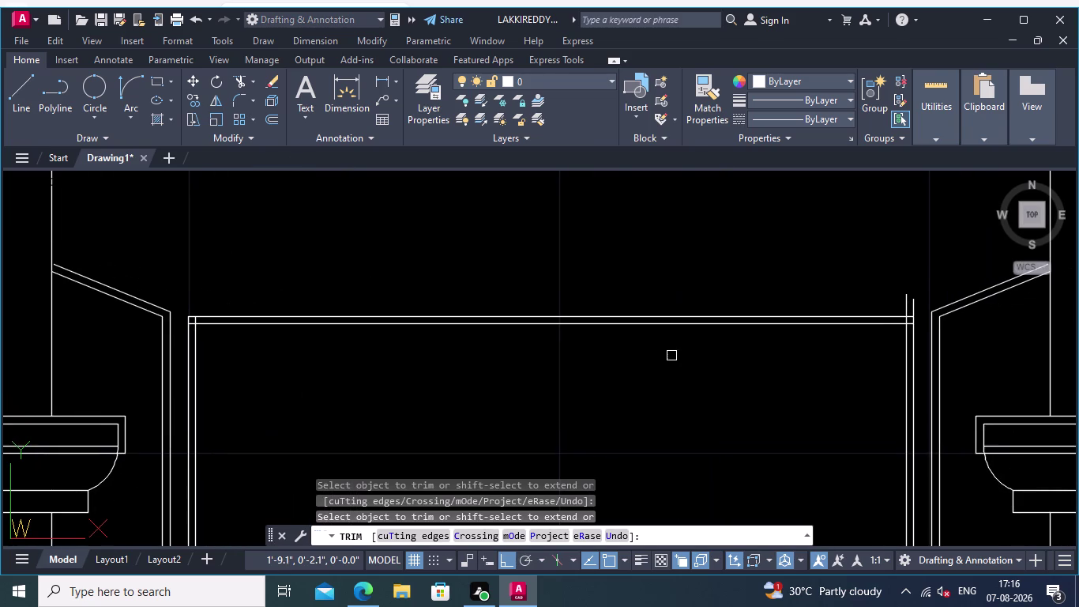
scroll(up, 3)
click(892, 305)
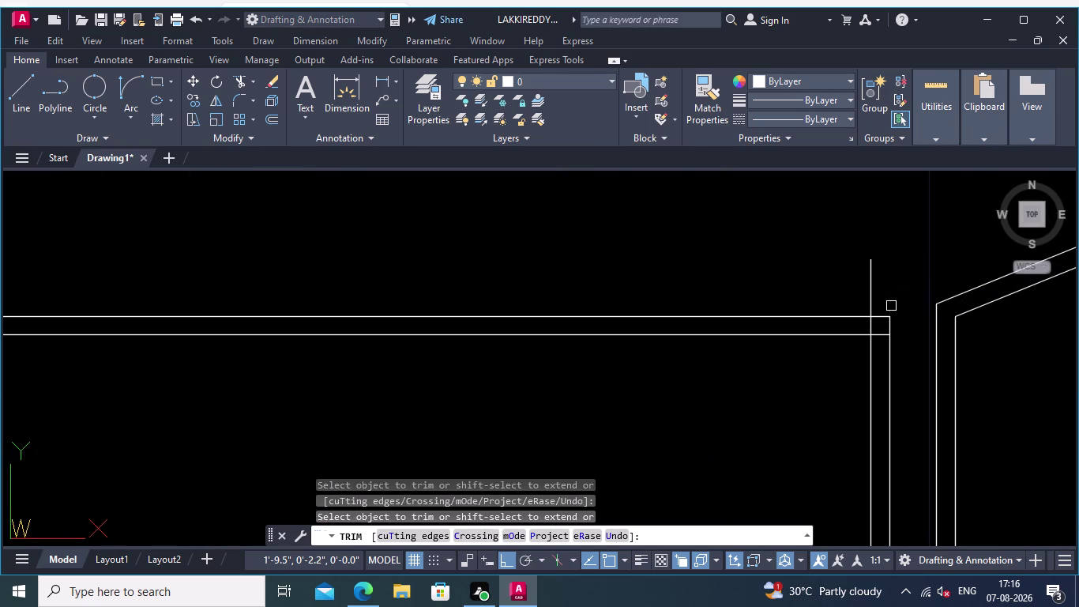
click(872, 302)
End the trim and zoom out to view the lintel and both columns.
key(Return)
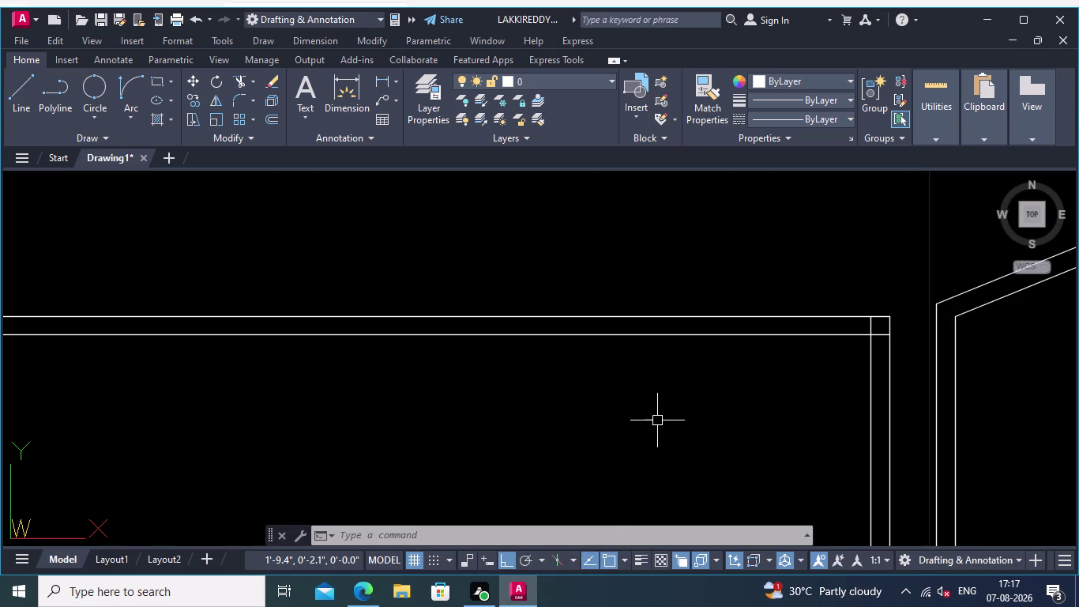
scroll(down, 3)
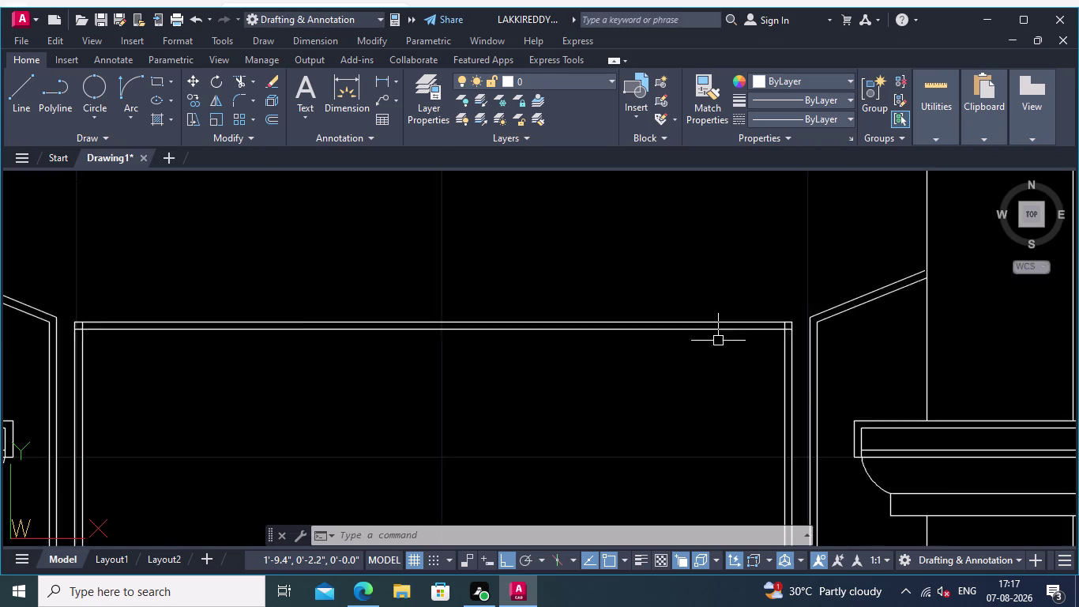
scroll(down, 3)
scroll(up, 3)
middle_click(728, 278)
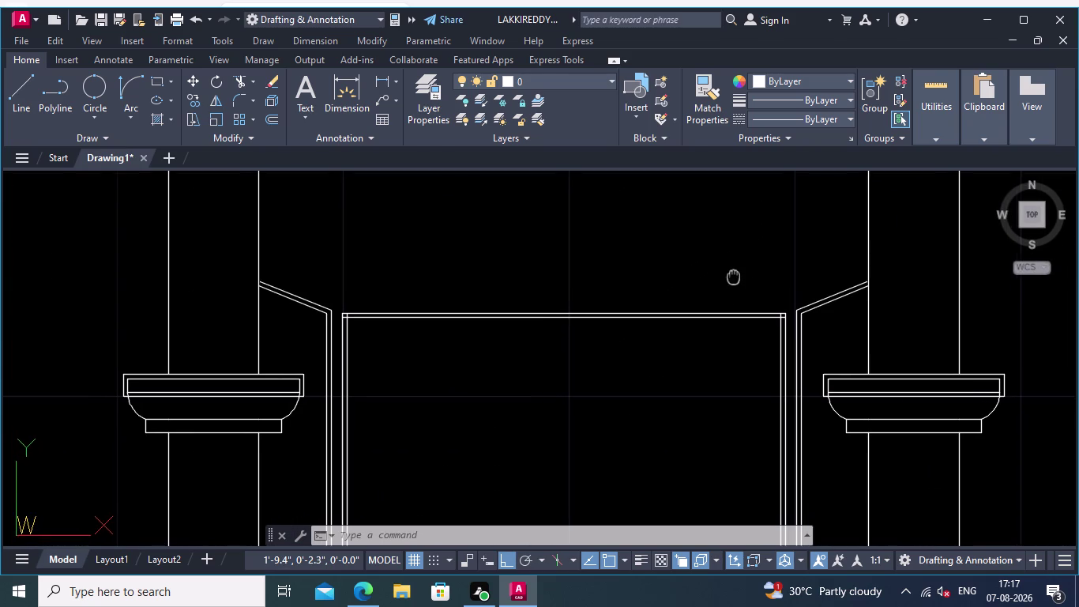